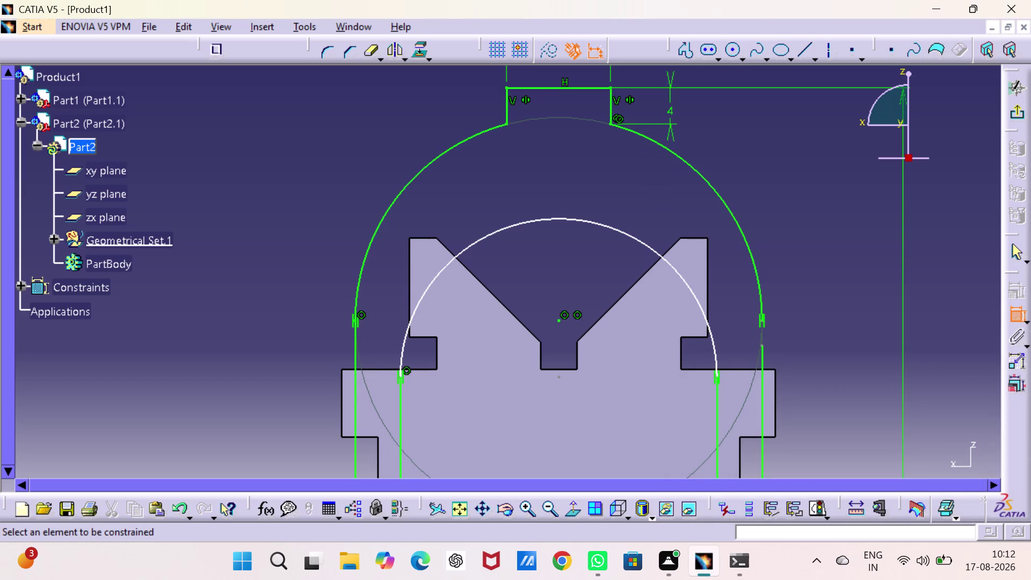
Try a constraint between two notch and arc elements, then undo it.
click(832, 160)
key(Escape)
key(Escape)
key(Escape)
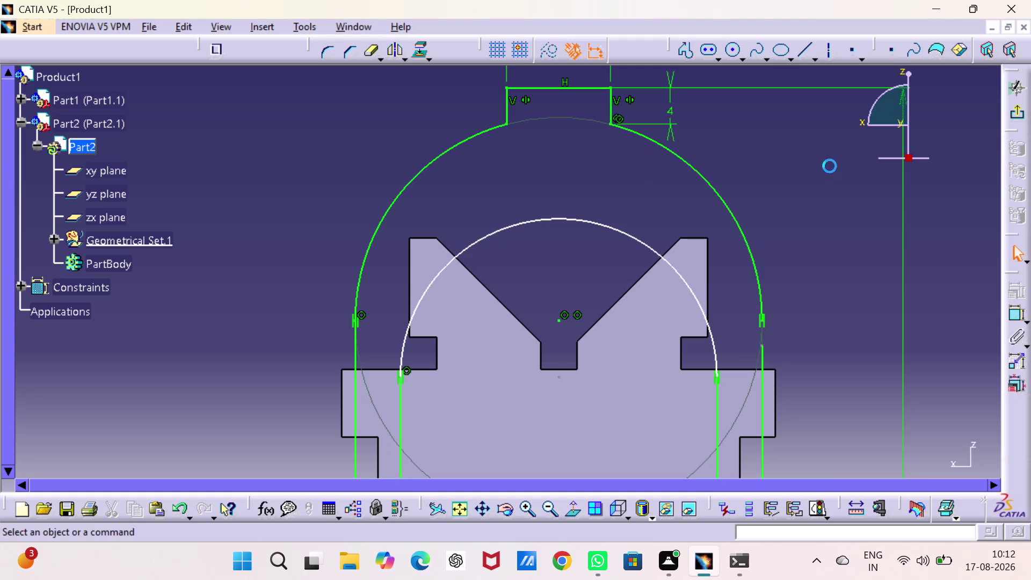
key(Escape)
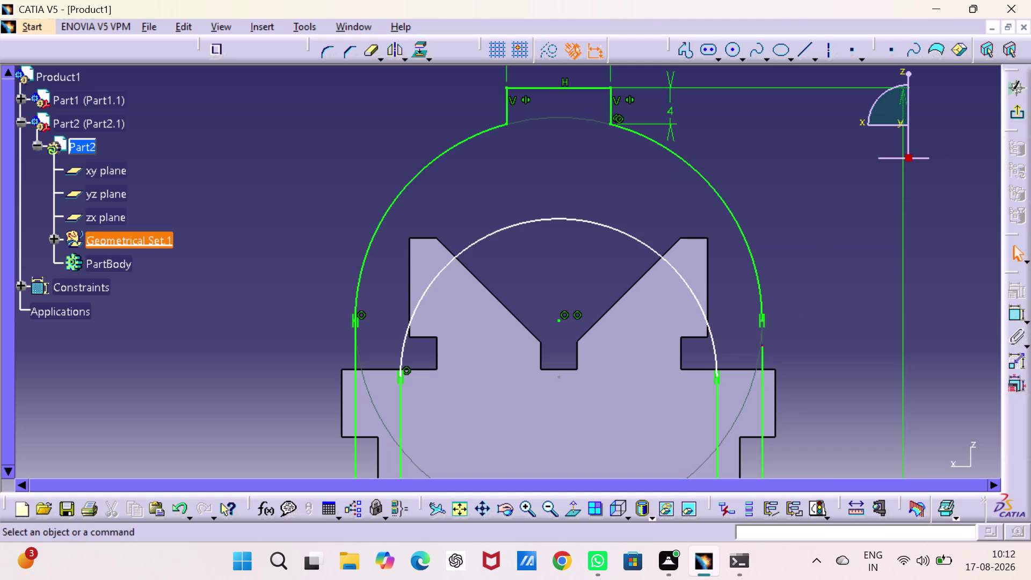
click(760, 345)
click(763, 319)
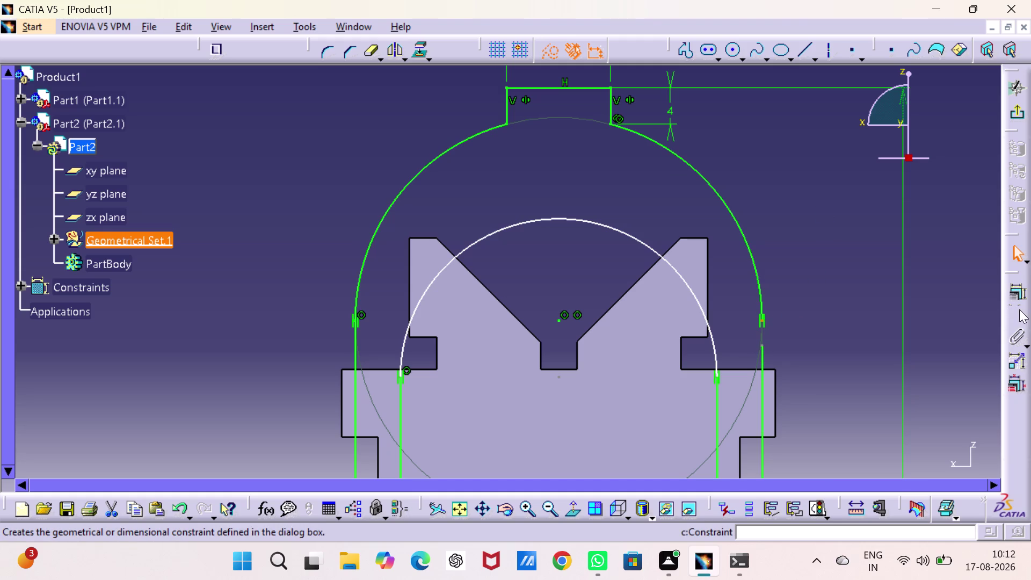
click(1016, 286)
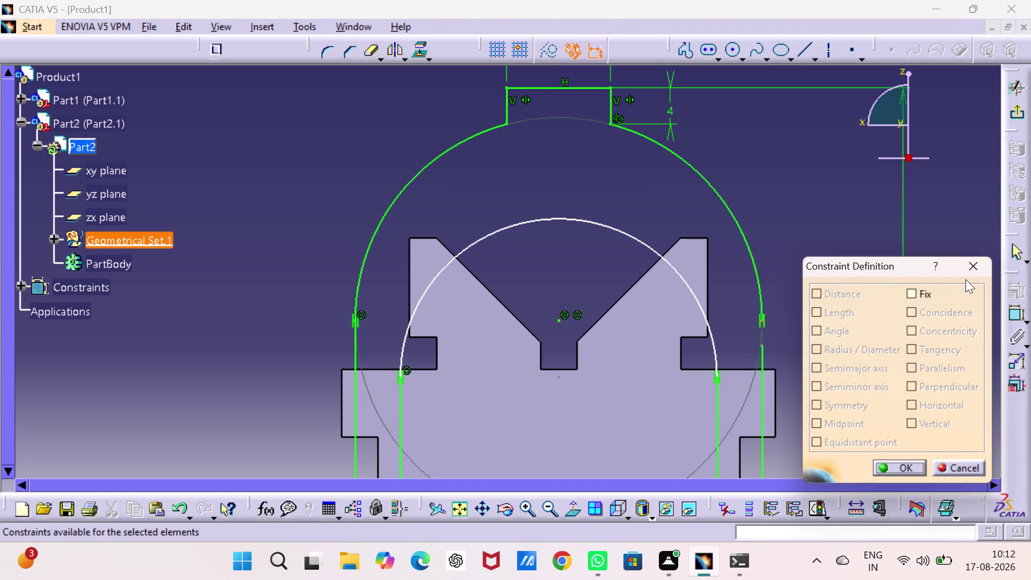
click(971, 266)
click(922, 260)
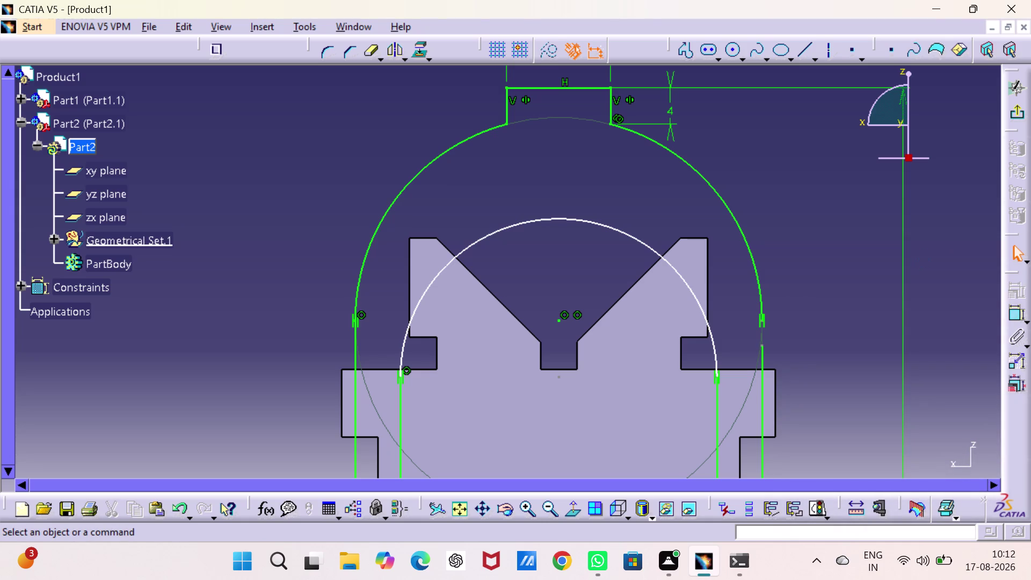
key(ctrl+z)
key(ctrl+z)
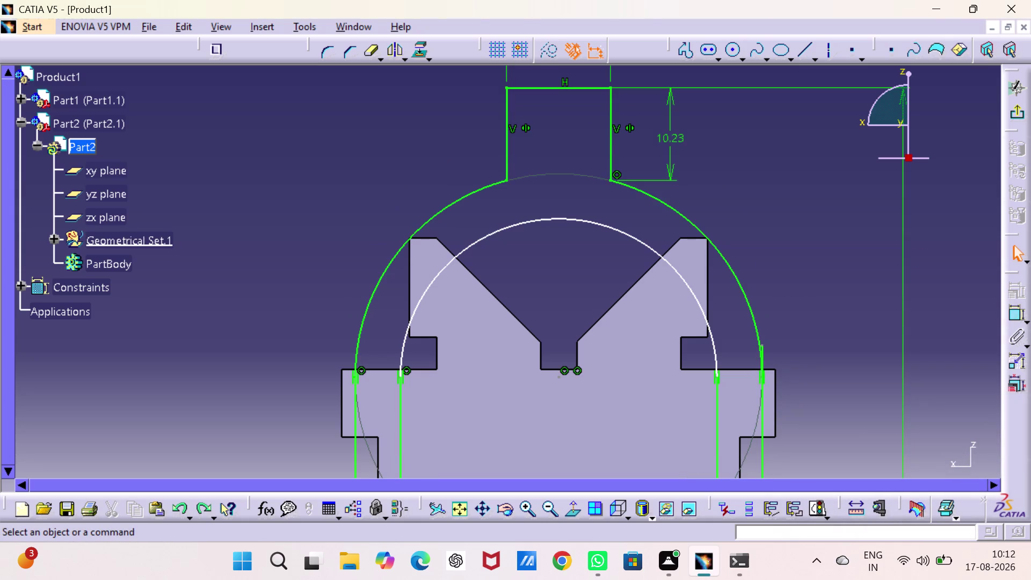
Change the top notch offset dimension to 2 mm.
double_click(681, 140)
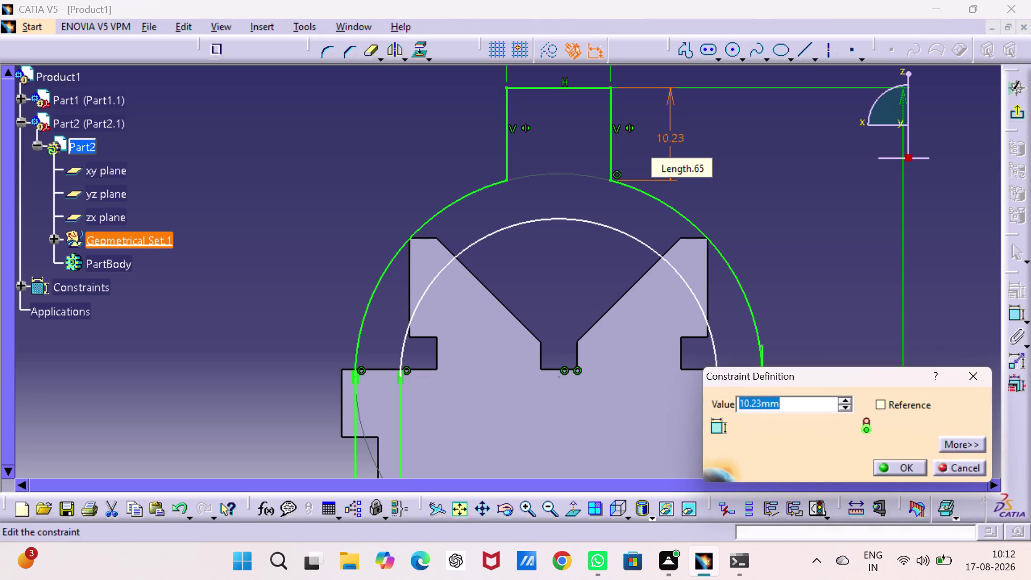
key(2)
key(Return)
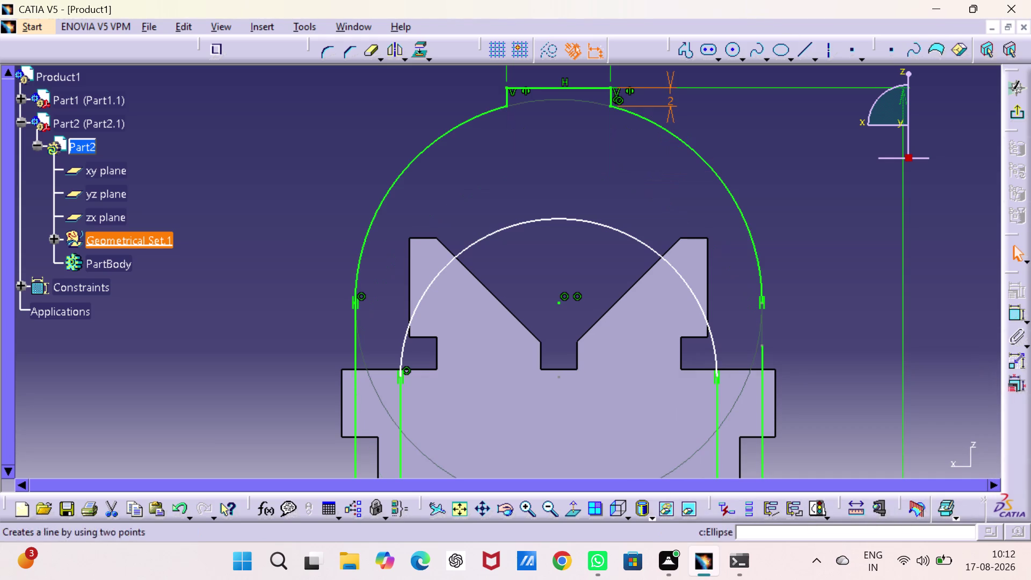
click(837, 225)
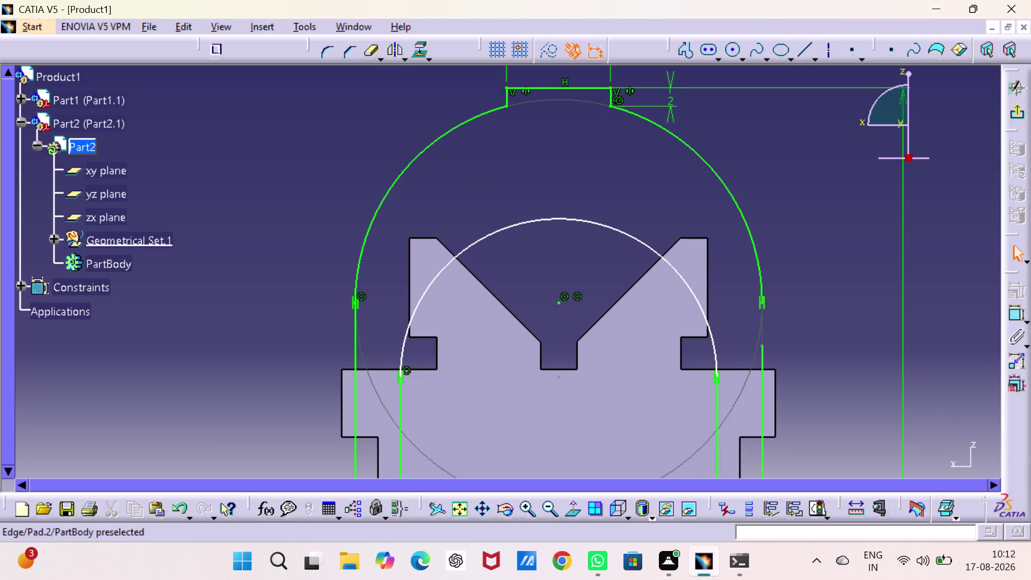
Delete the extra Coincidence.54 constraint at the sketch centre.
right_click(577, 295)
click(632, 254)
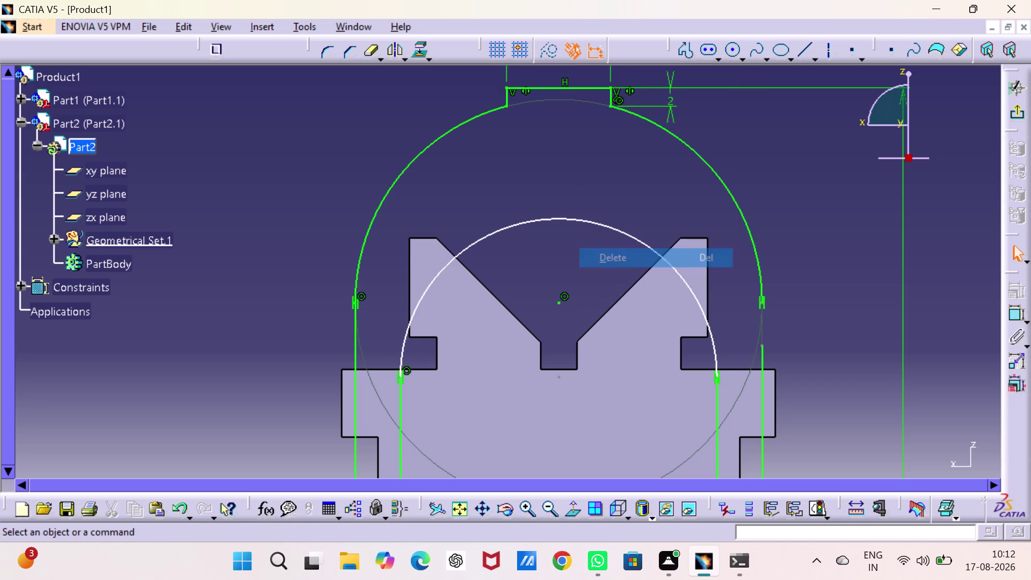
right_click(565, 296)
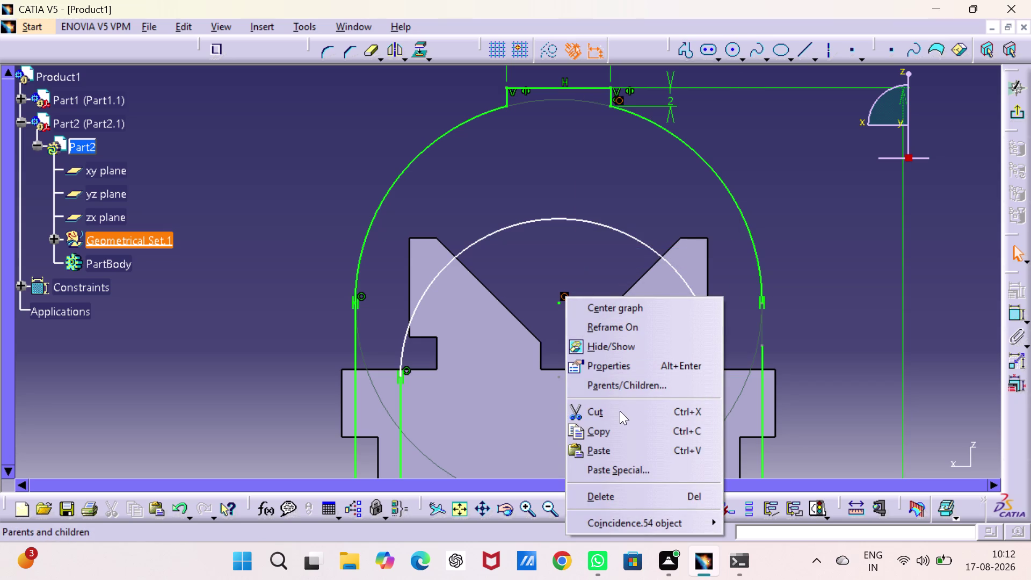
click(637, 491)
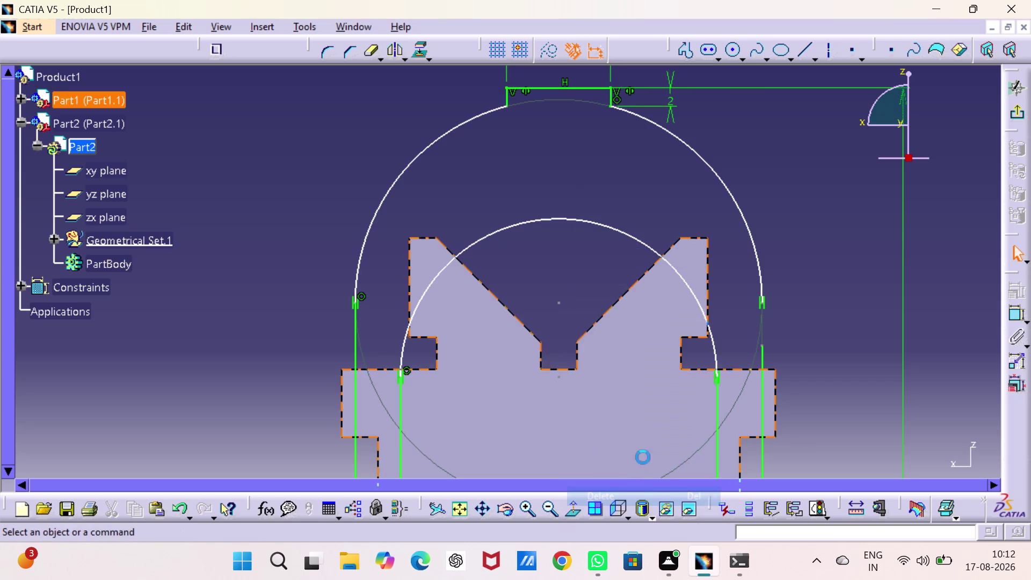
click(823, 250)
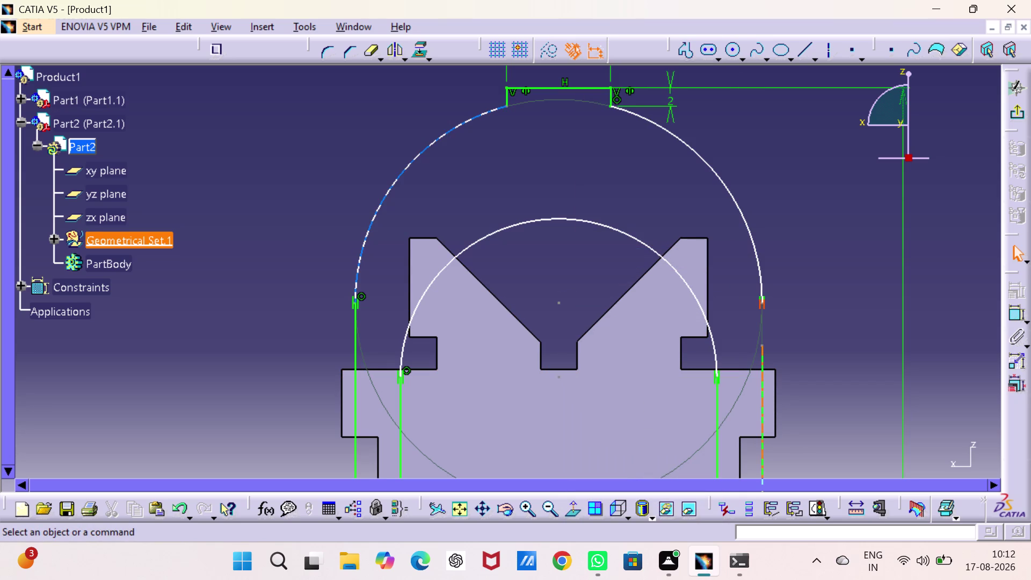
Make the outer arc coincident with the second selected element.
click(761, 301)
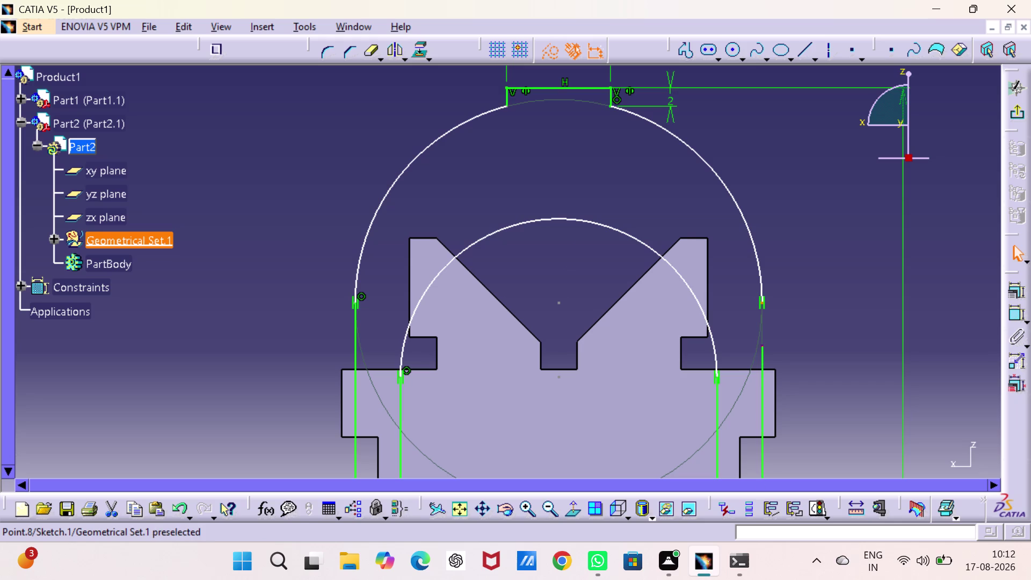
click(760, 344)
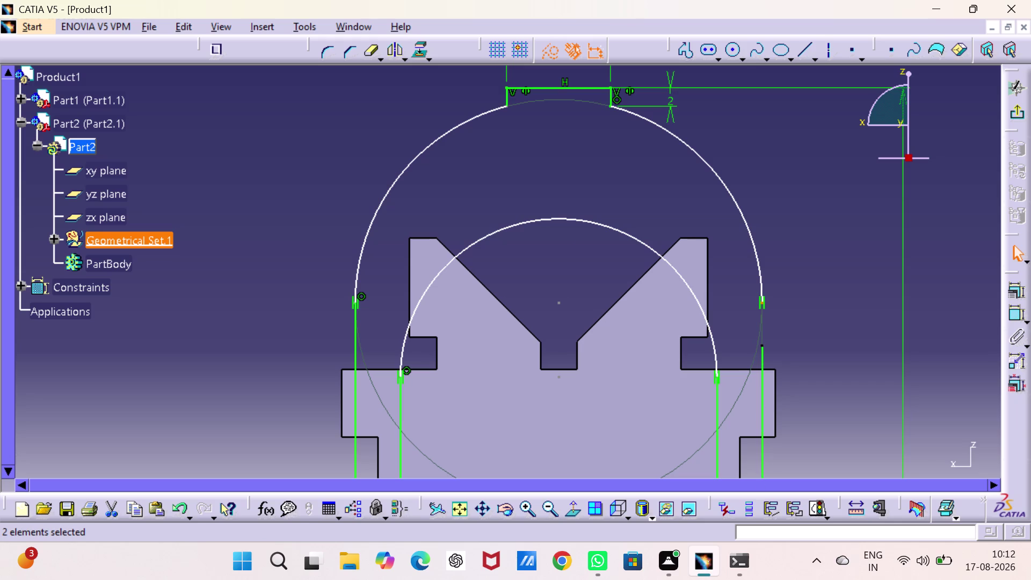
click(1014, 287)
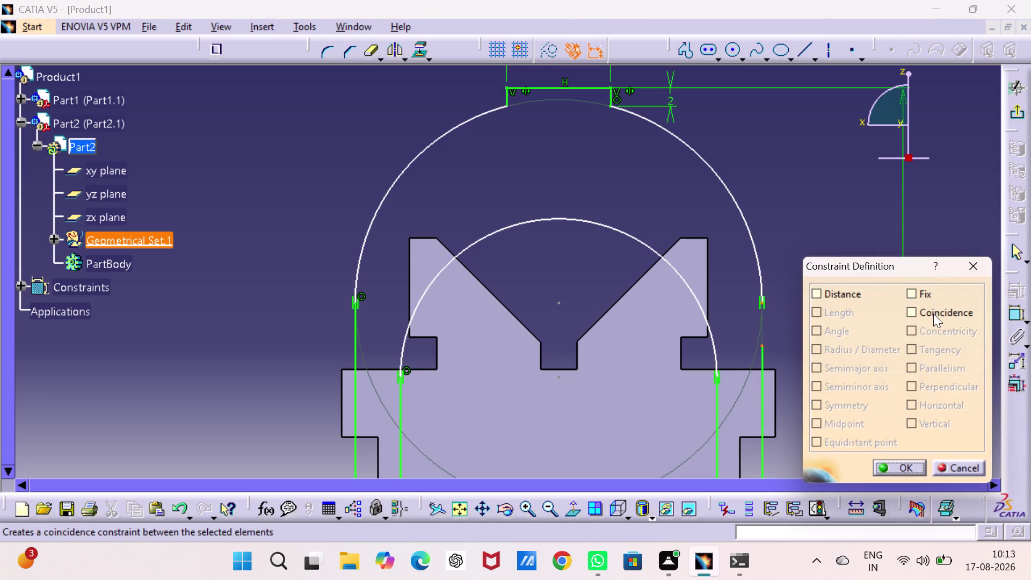
click(934, 311)
click(912, 466)
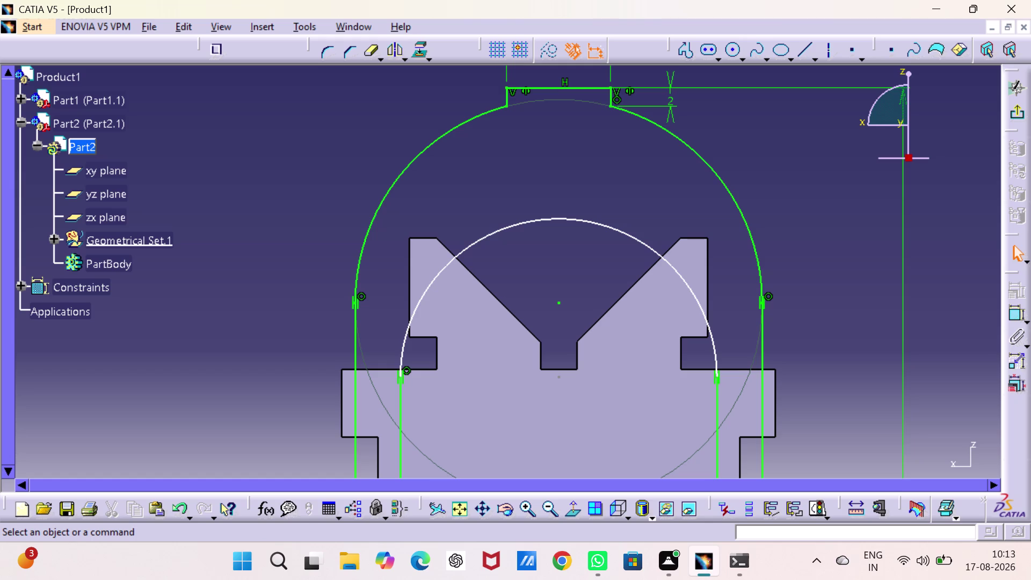
Set the notch offset dimension back to 4 mm.
double_click(673, 101)
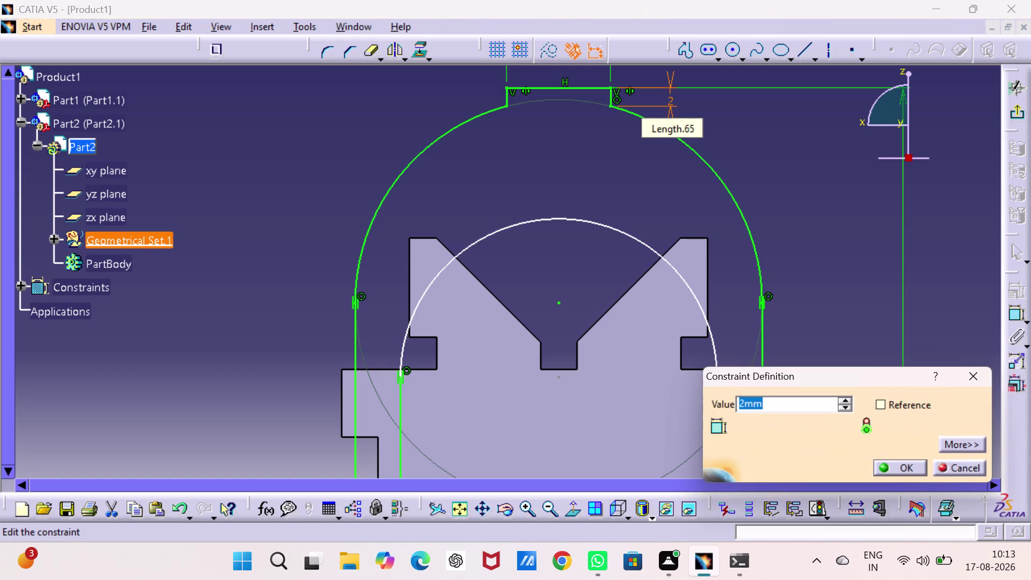
key(4)
key(Return)
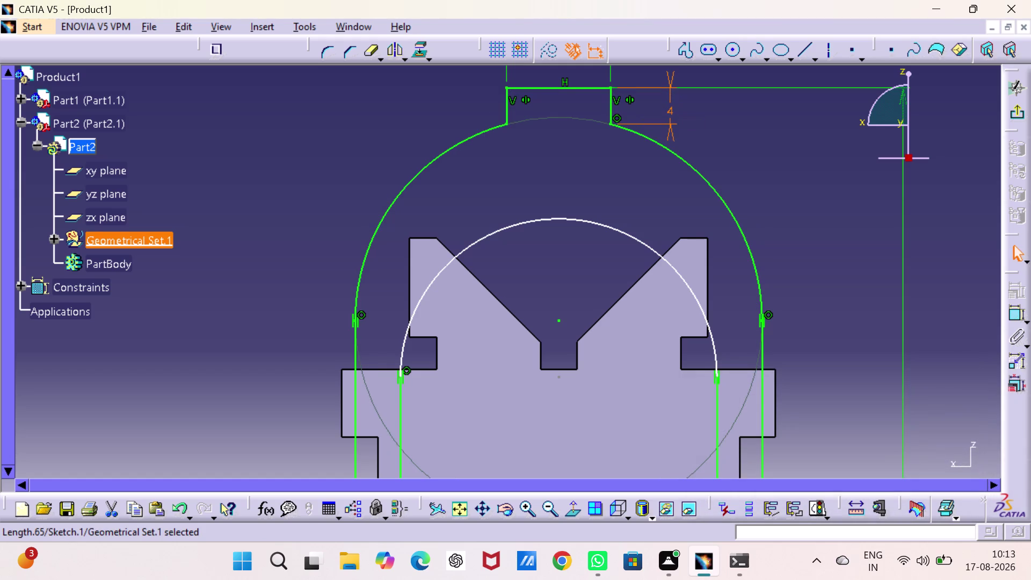
click(761, 181)
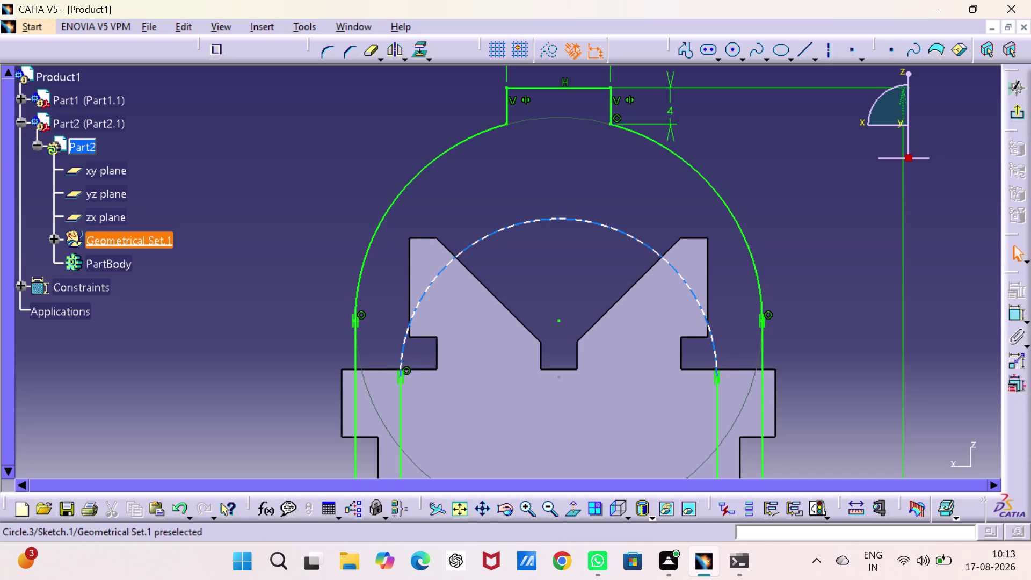
Dimension the inner circle to the upper line, keeping the 11.23 mm value.
click(1014, 311)
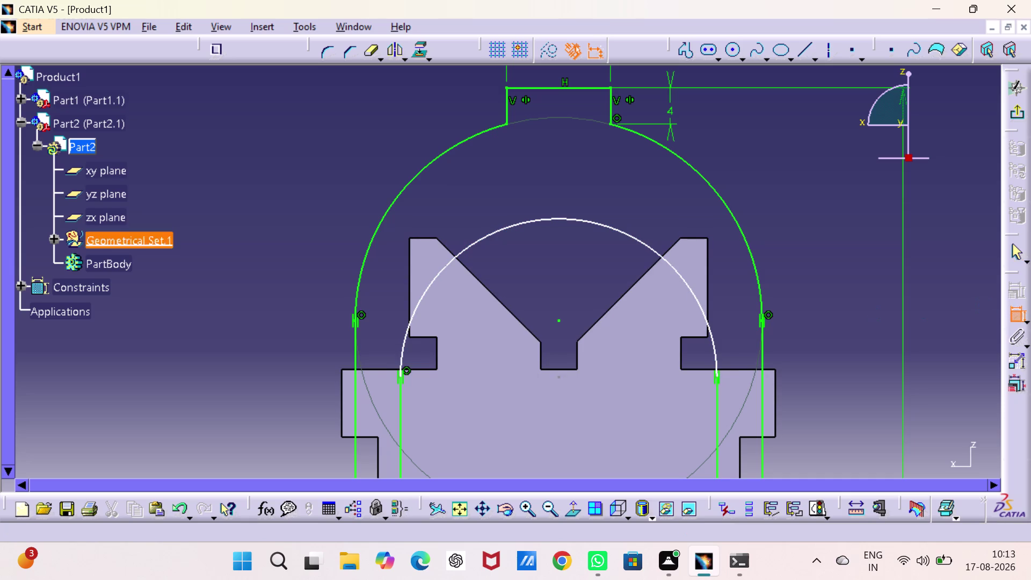
click(664, 257)
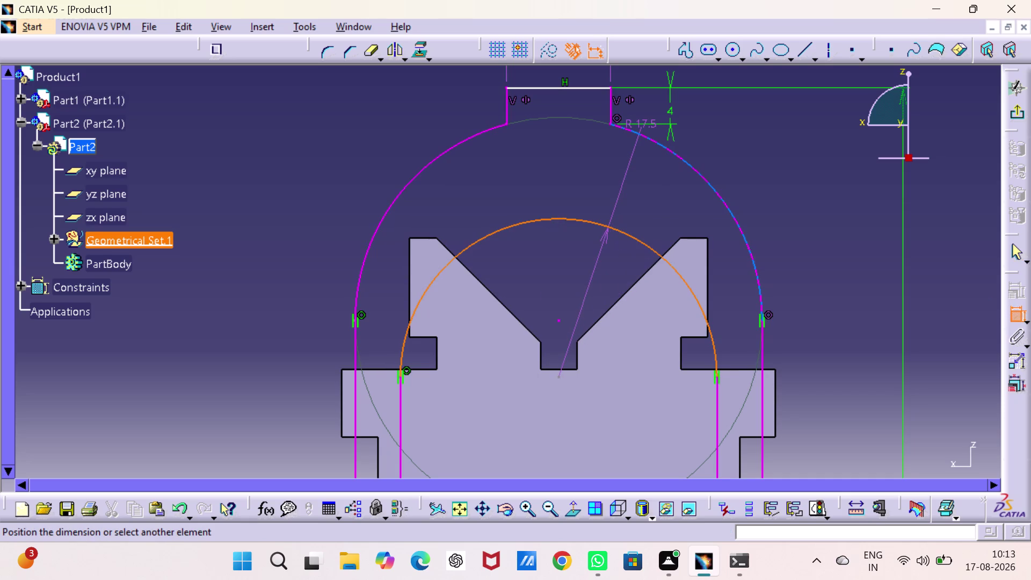
click(638, 135)
click(738, 158)
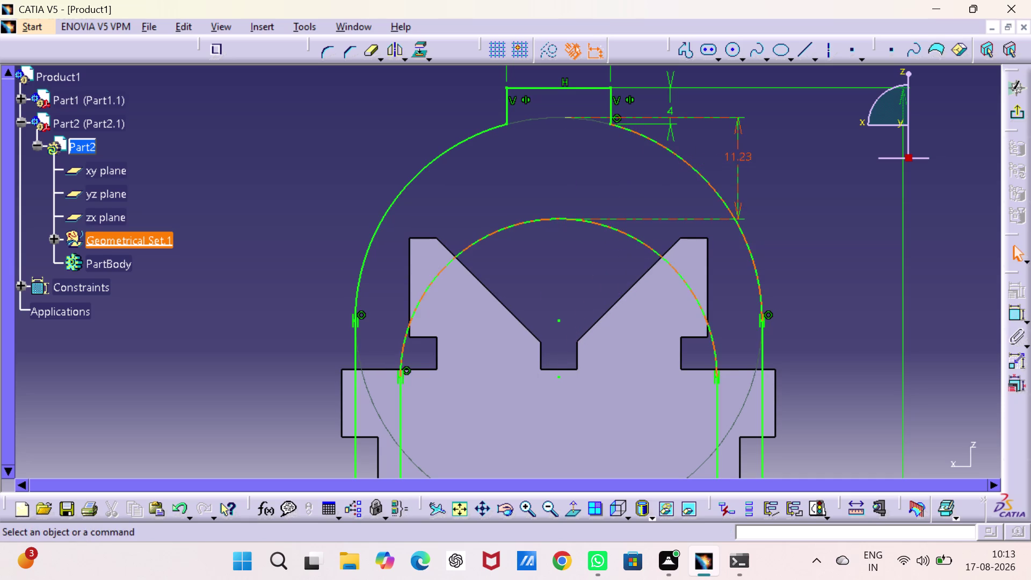
double_click(741, 154)
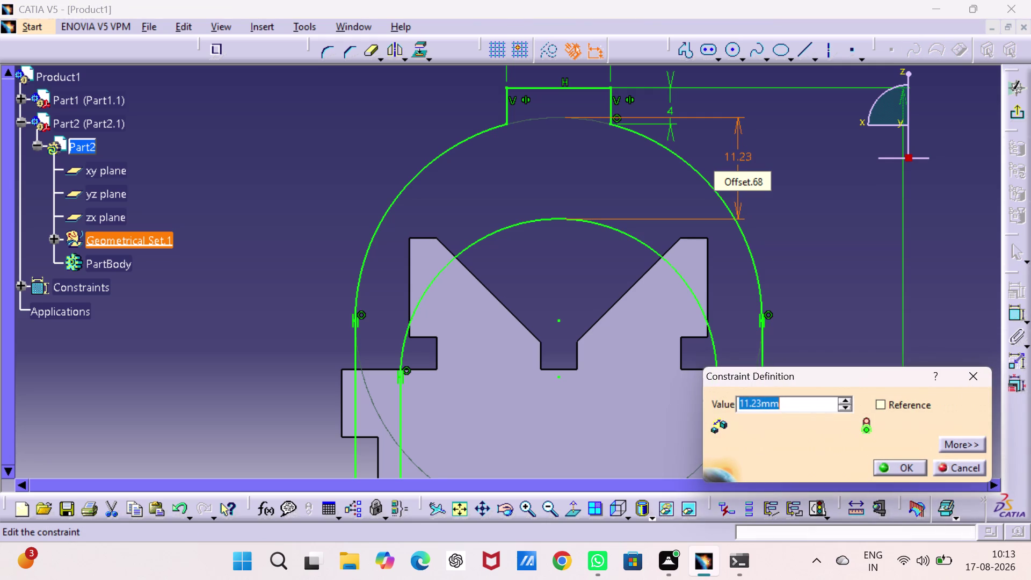
key(Escape)
key(Escape)
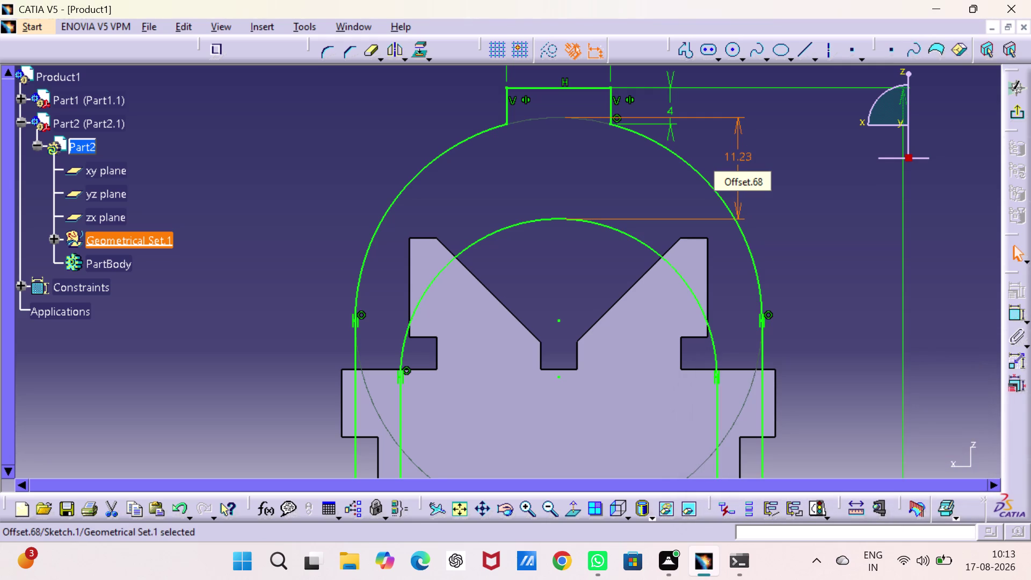
Exit the command, then select and delete the item at the dimension's position.
key(Escape)
click(741, 157)
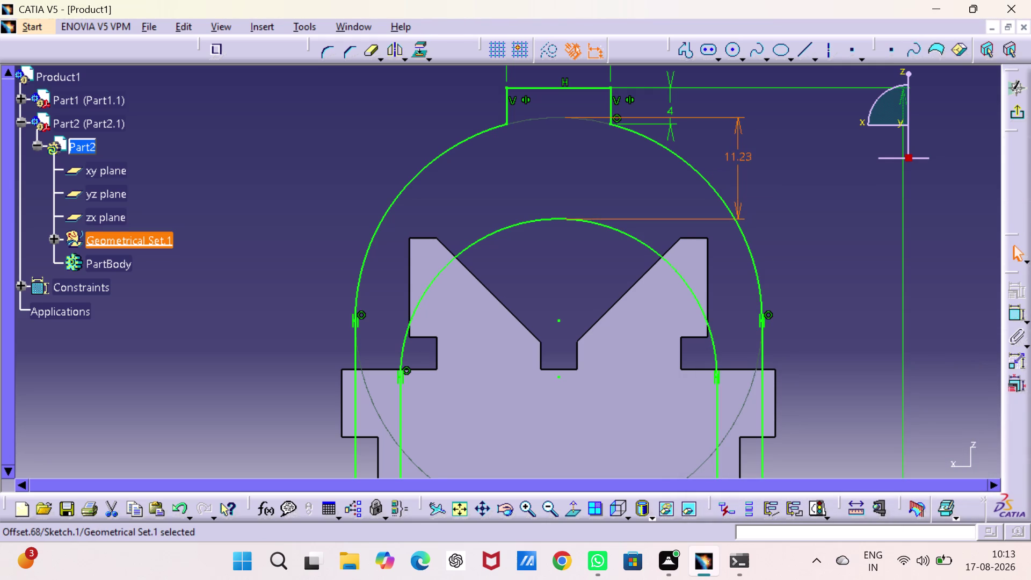
key(Delete)
drag(901, 345, 903, 270)
Change the 70.618 vertical dimension to 54 mm.
click(898, 188)
middle_drag(865, 344, 841, 201)
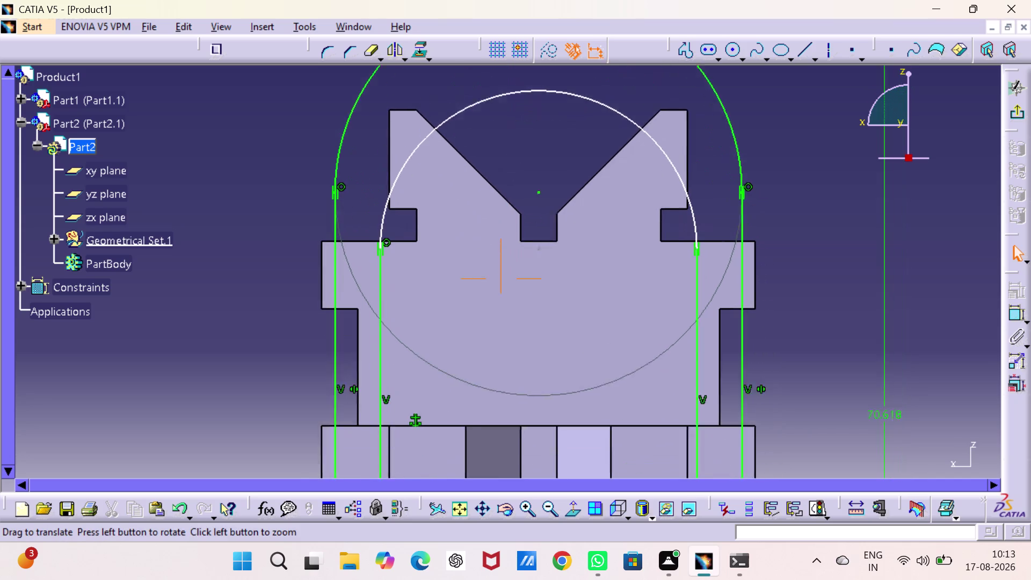
middle_drag(841, 201, 831, 159)
double_click(883, 351)
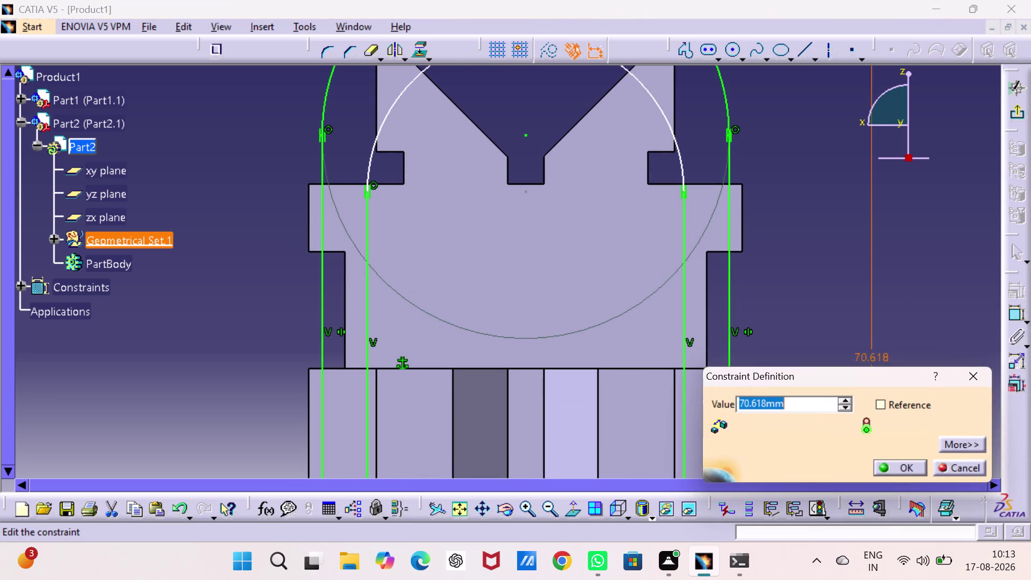
key(5)
key(4)
key(Return)
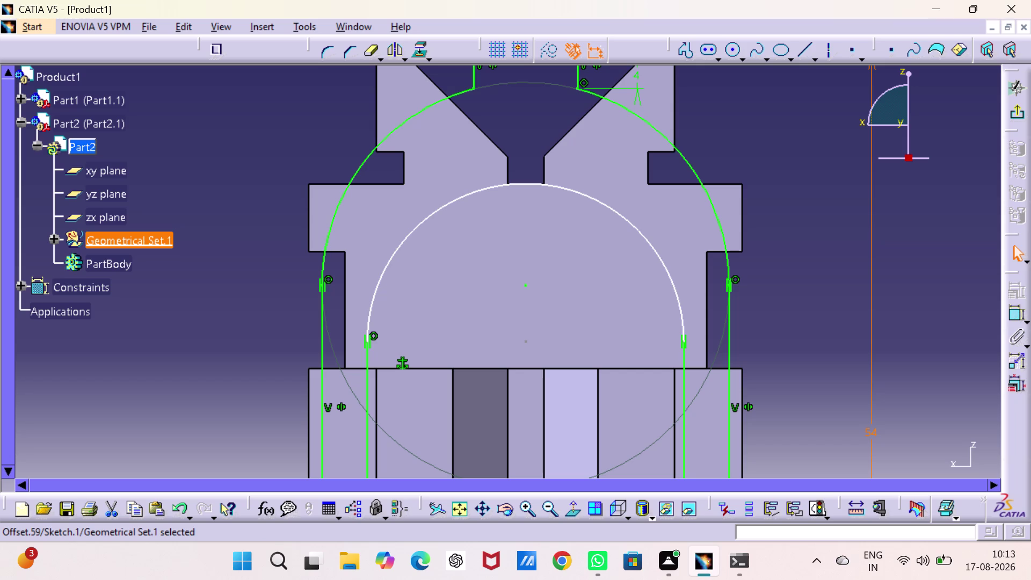
Add a 5 mm offset between the inner arch and the reference line above.
middle_drag(844, 354, 852, 318)
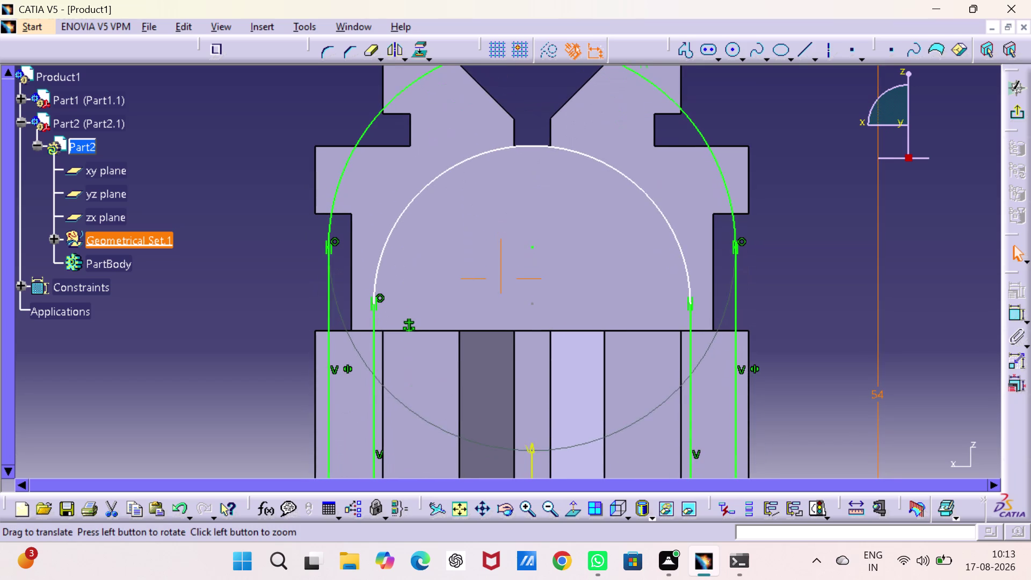
middle_drag(852, 317, 850, 320)
click(1019, 308)
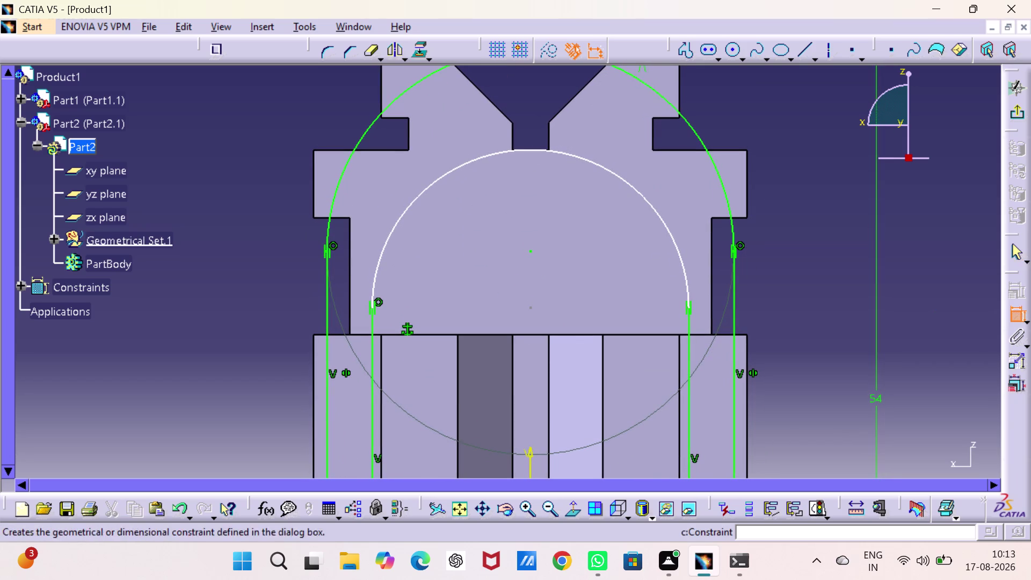
click(622, 180)
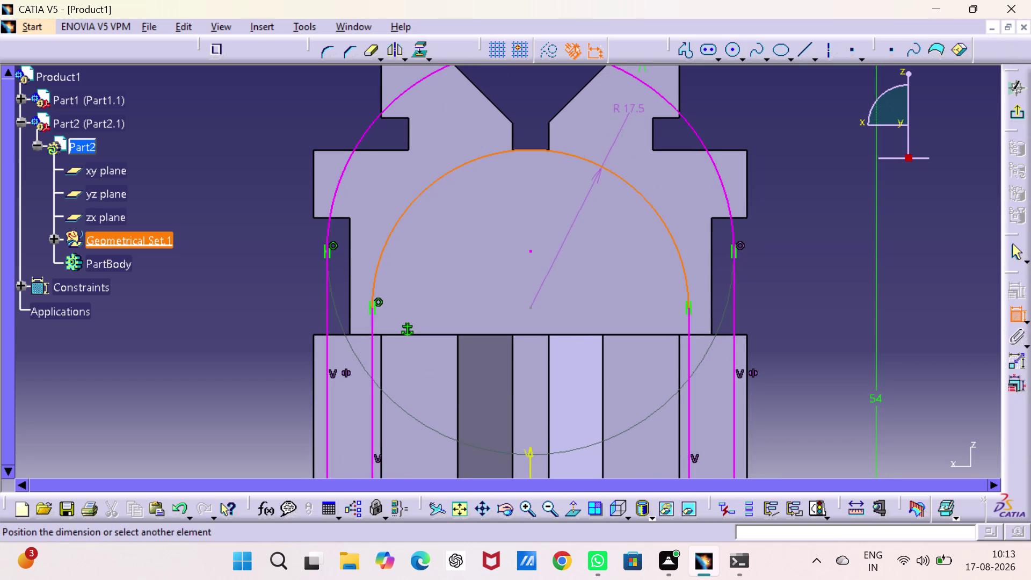
click(640, 83)
click(733, 115)
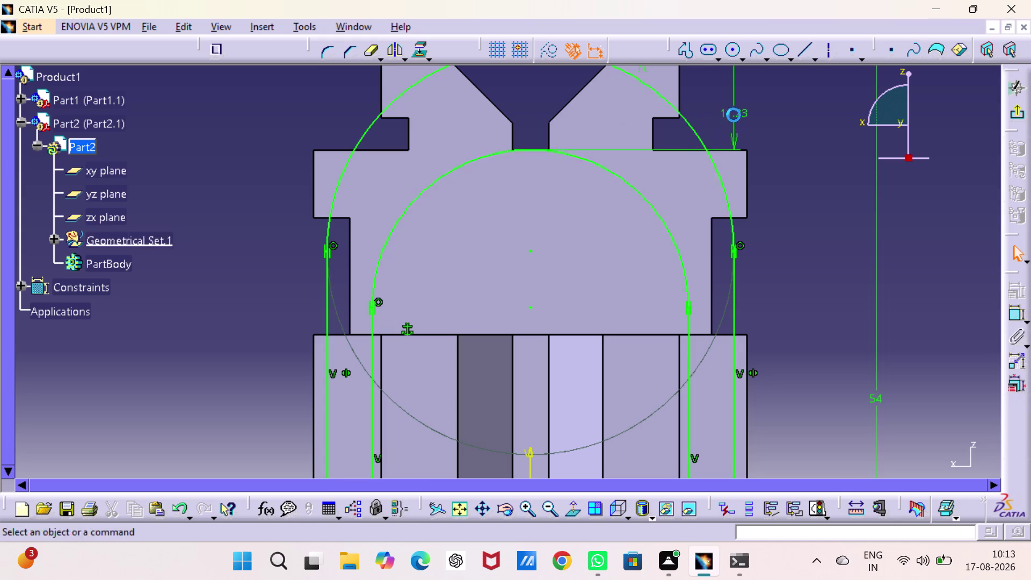
double_click(735, 110)
key(5)
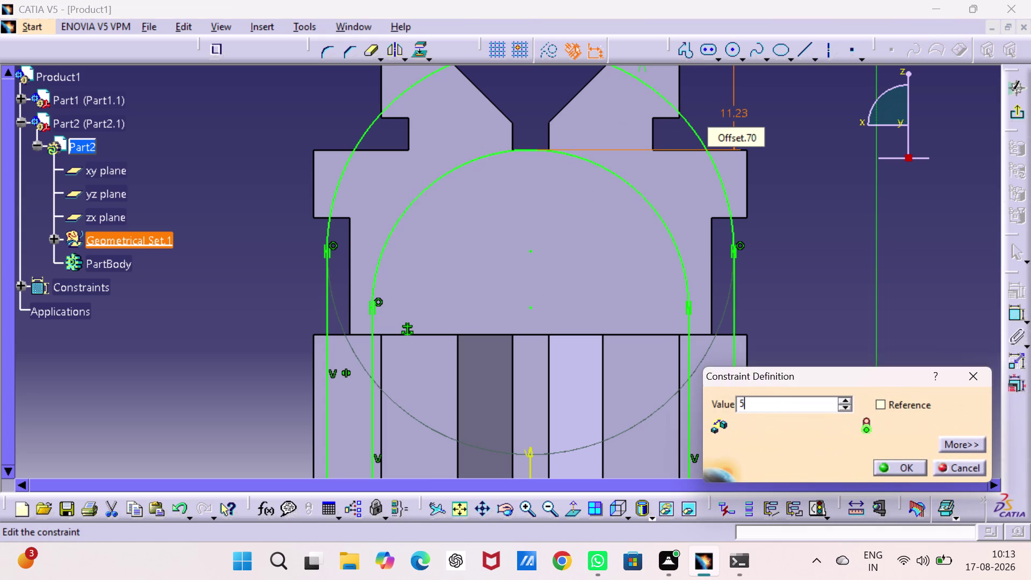
key(Return)
click(841, 282)
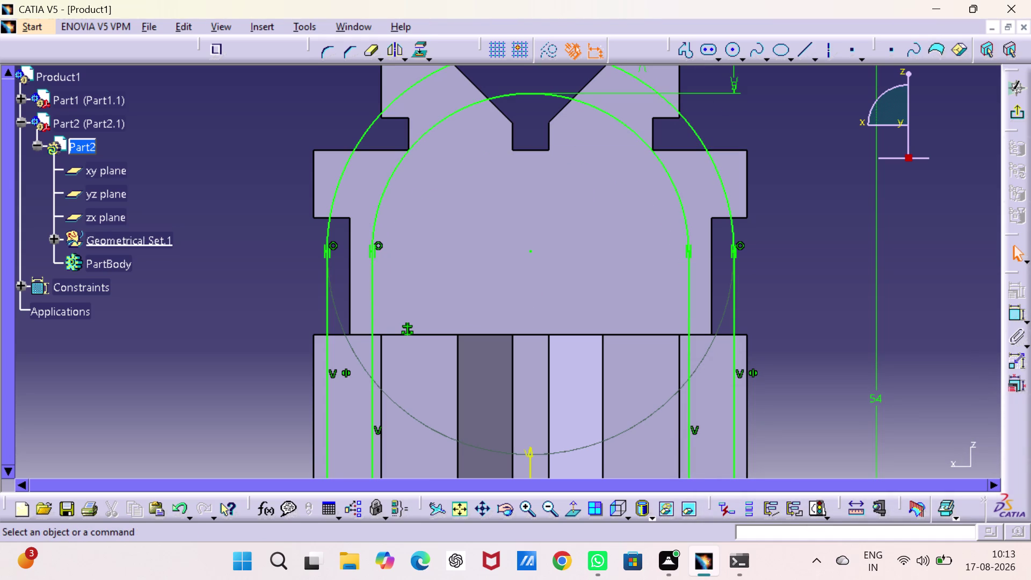
middle_drag(832, 274, 861, 250)
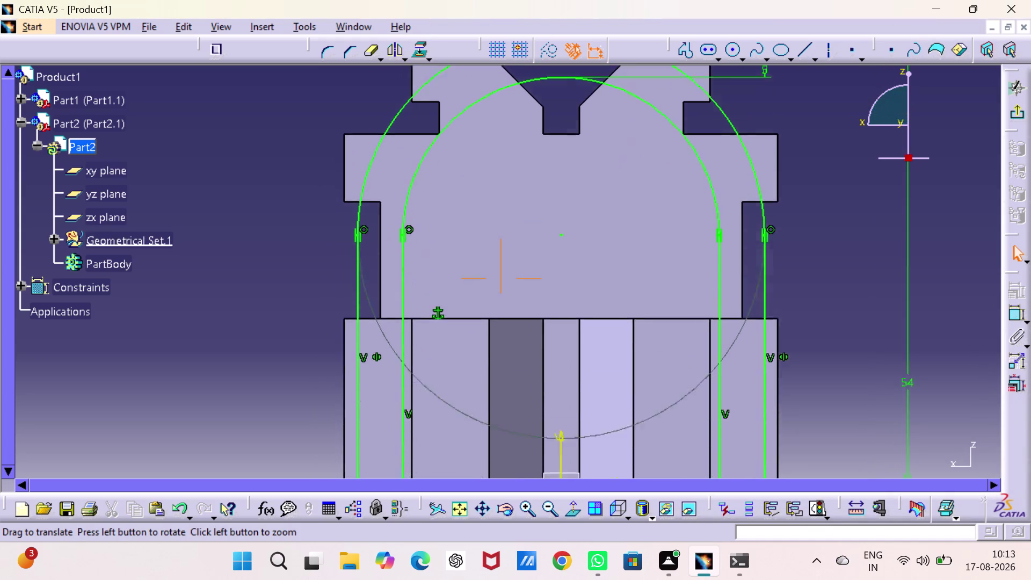
Pan over the arched top dimensions, then centre the bottom legs in view.
middle_drag(862, 250, 835, 83)
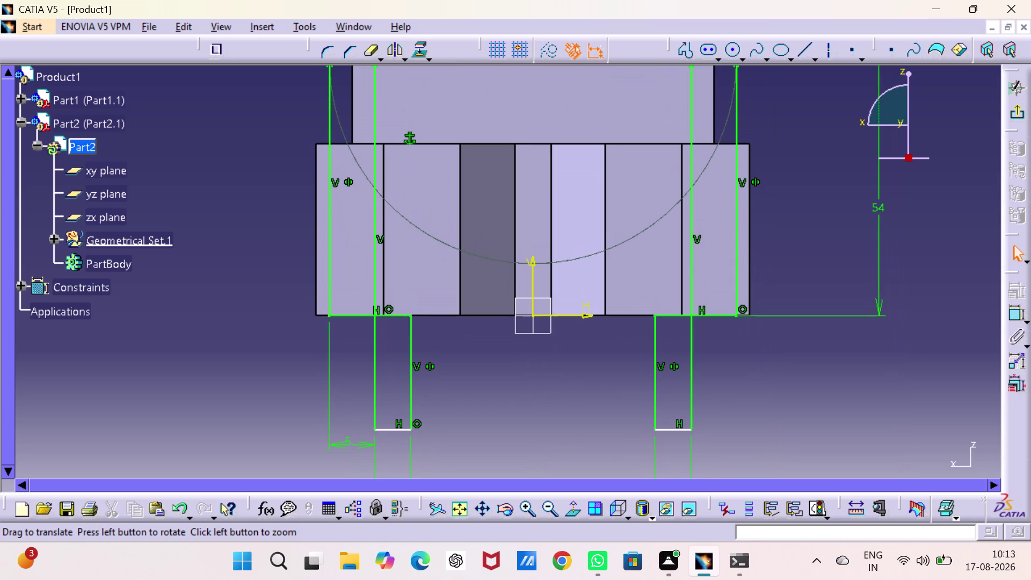
middle_drag(836, 82, 831, 80)
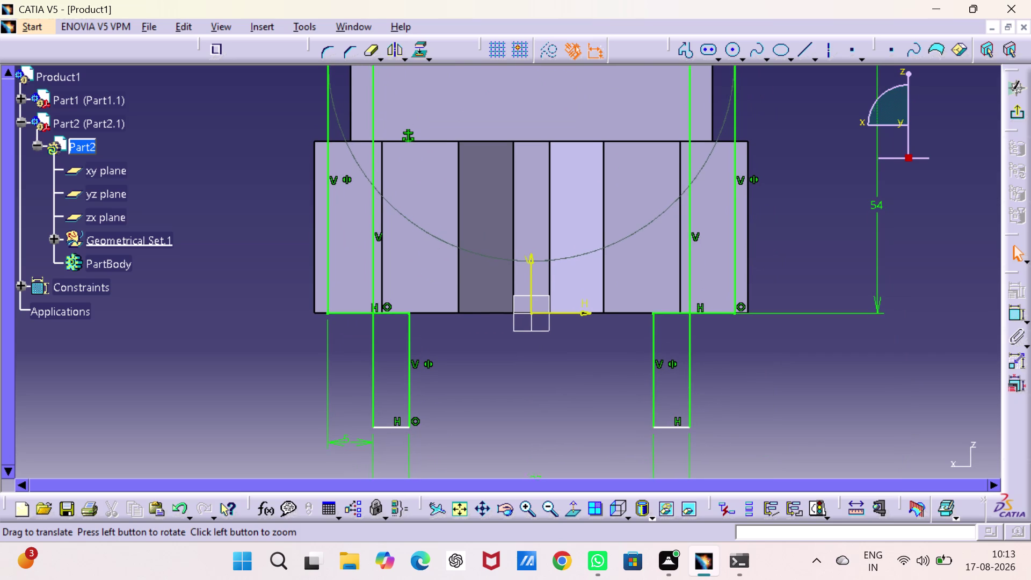
middle_drag(831, 80, 829, 79)
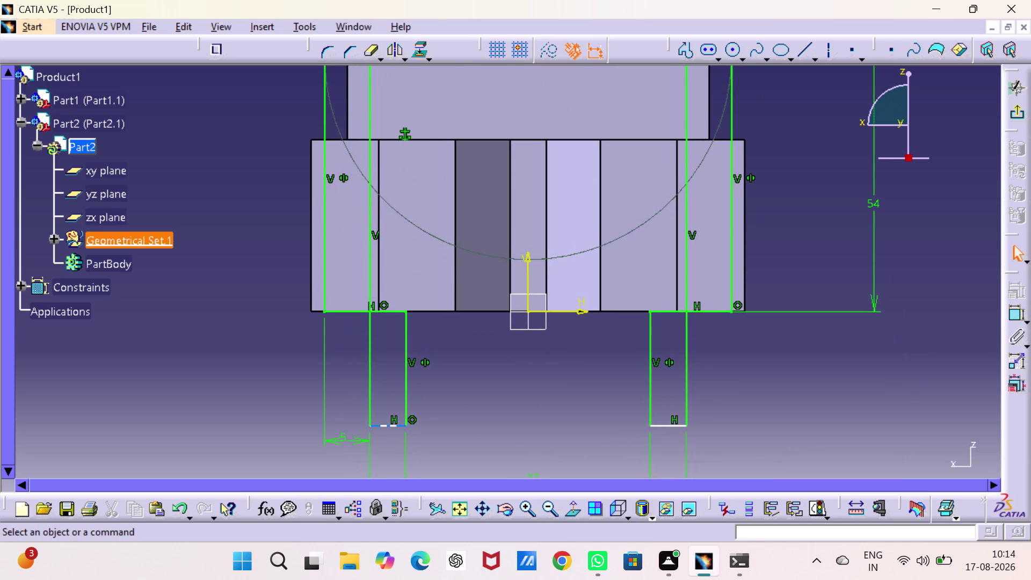
key(Escape)
key(Escape)
key(Escape)
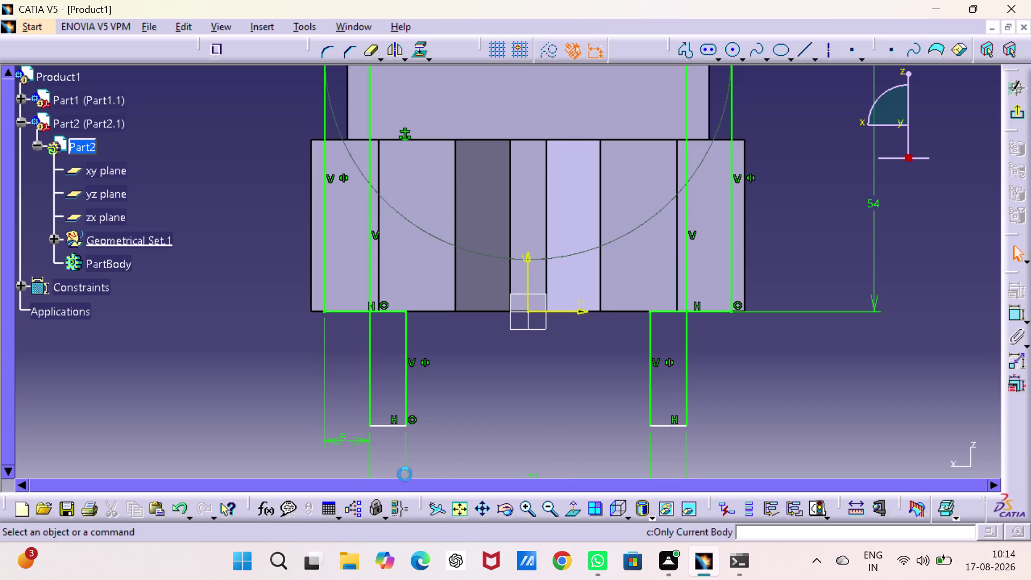
middle_drag(452, 351, 454, 484)
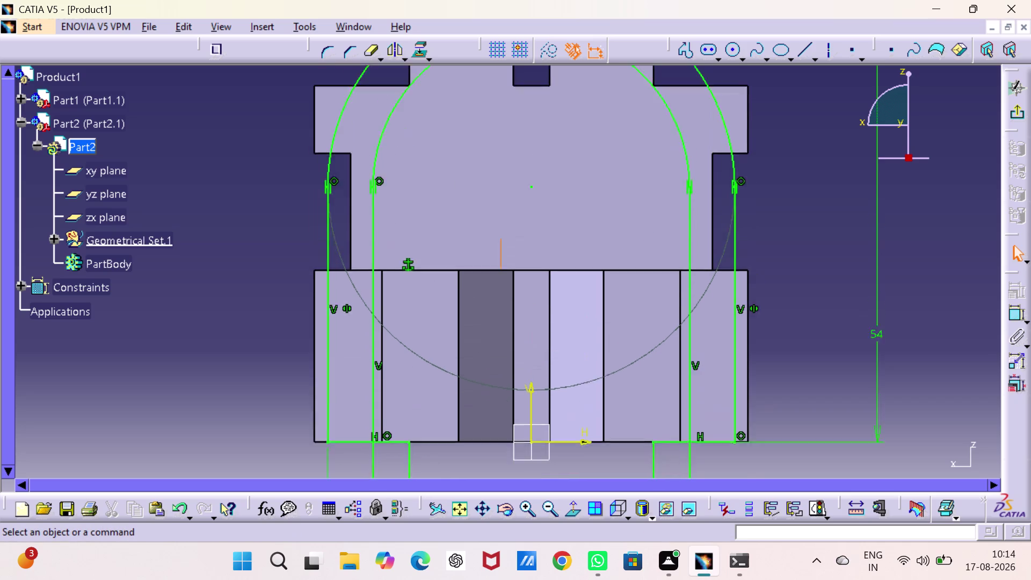
middle_drag(455, 485, 467, 574)
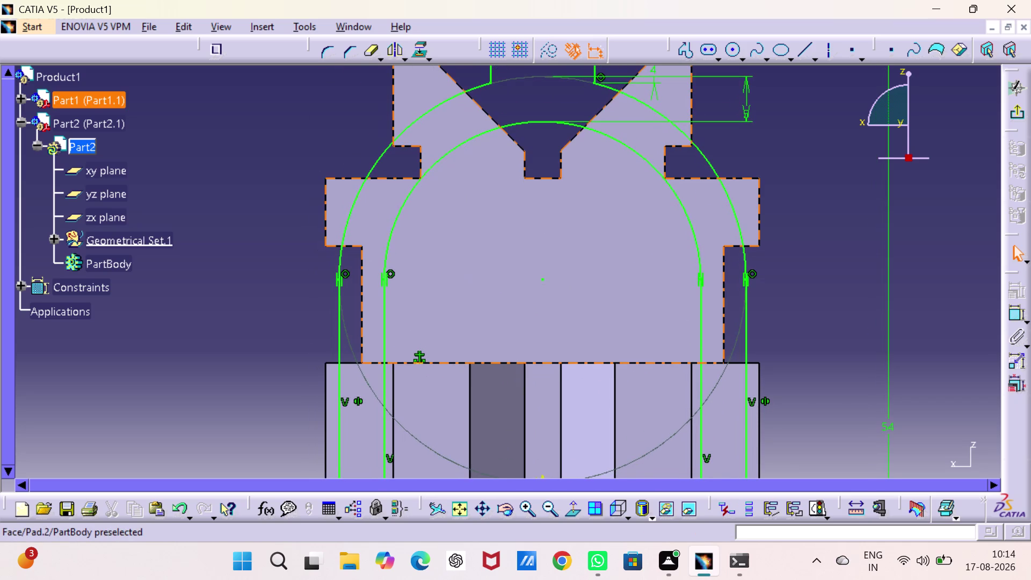
middle_drag(516, 332, 516, 361)
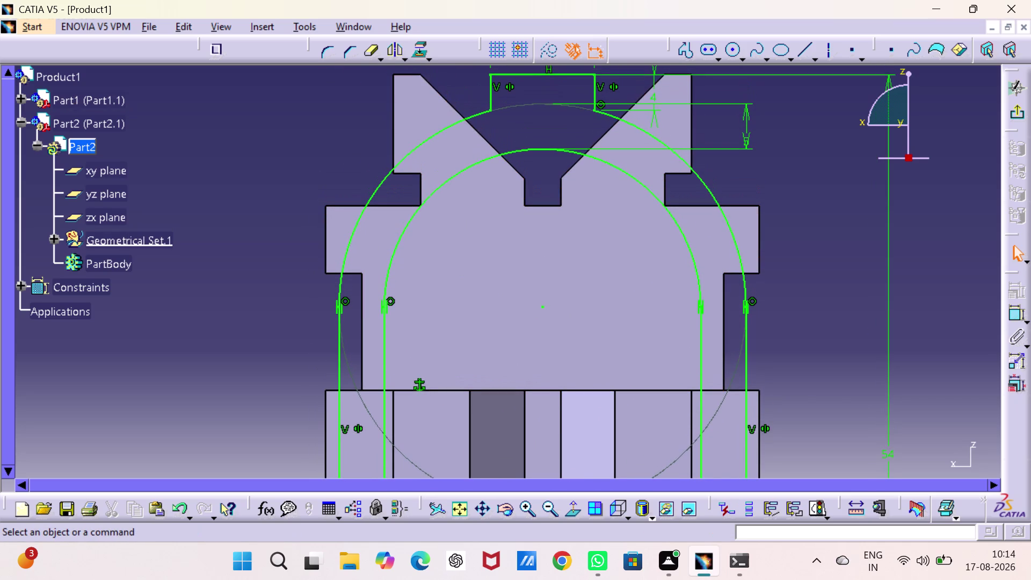
middle_drag(652, 286, 648, 85)
middle_drag(632, 244, 632, 147)
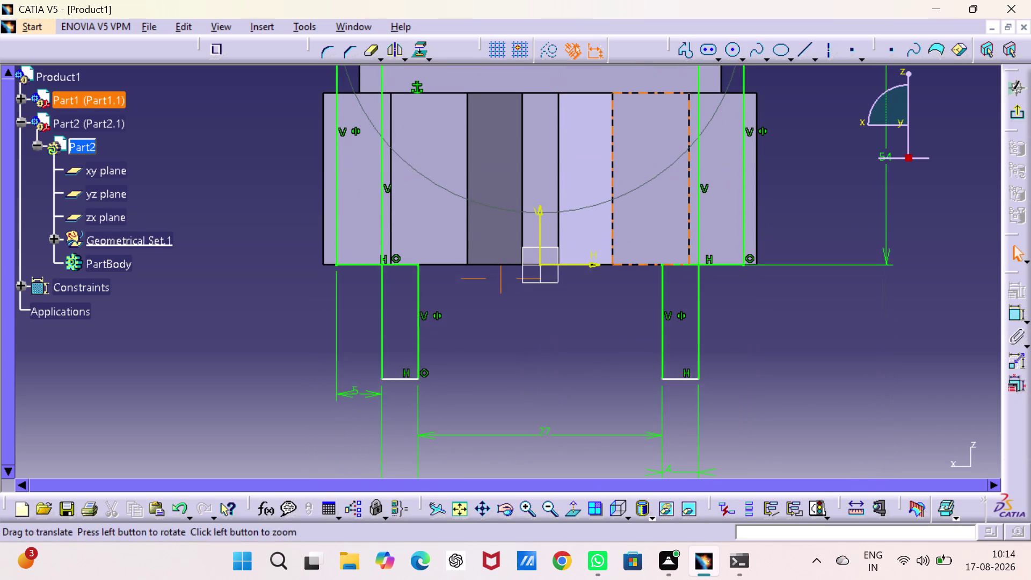
middle_drag(632, 148, 632, 156)
Drag the bottom leg lines upward to shorten the legs.
click(380, 360)
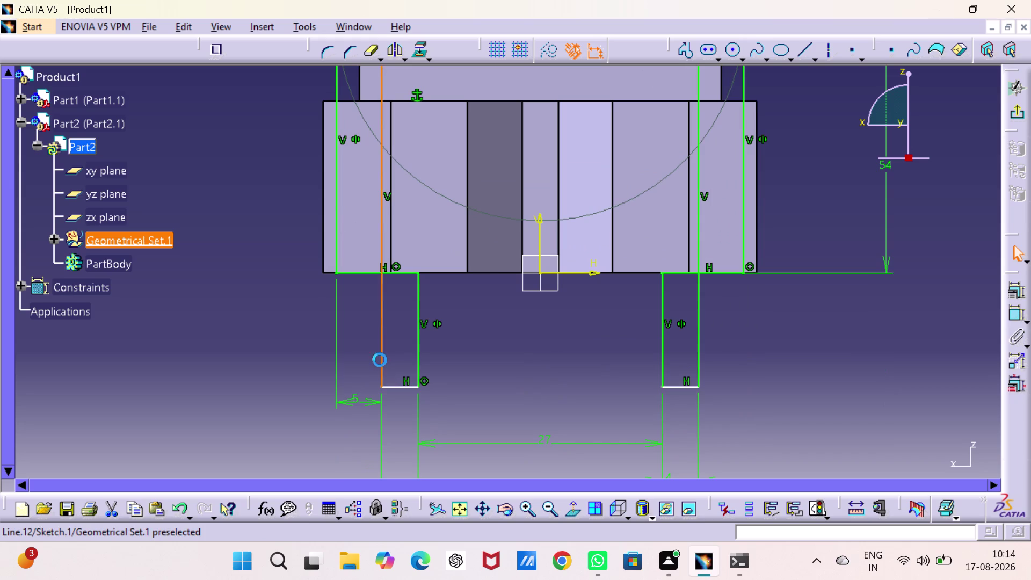
drag(380, 360, 411, 200)
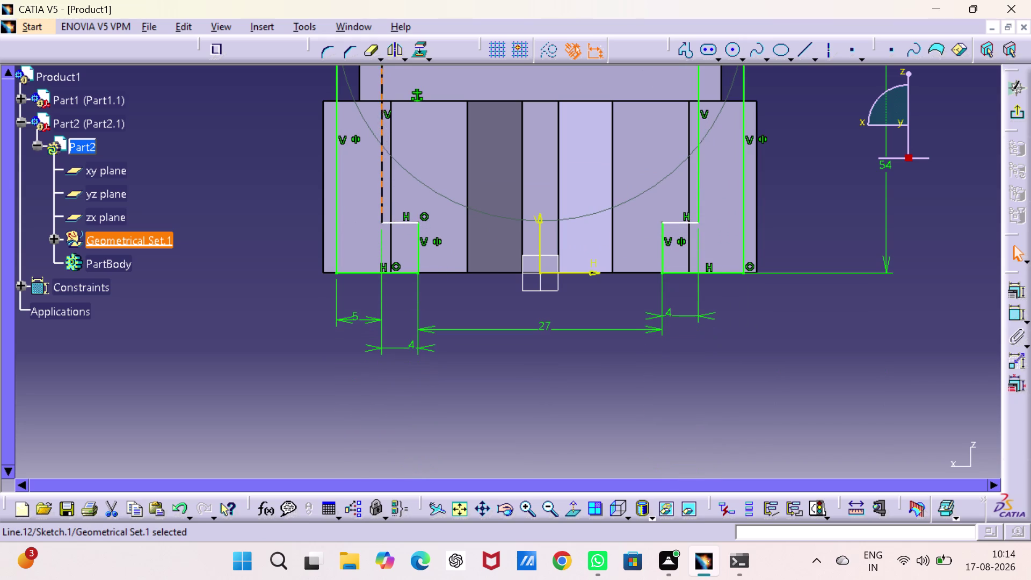
drag(411, 200, 414, 186)
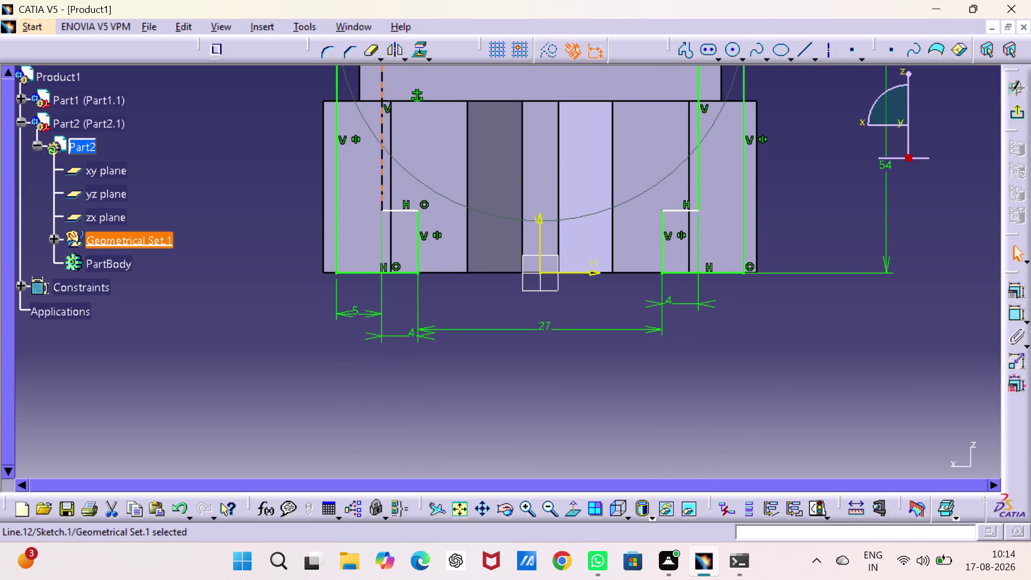
drag(414, 185, 414, 214)
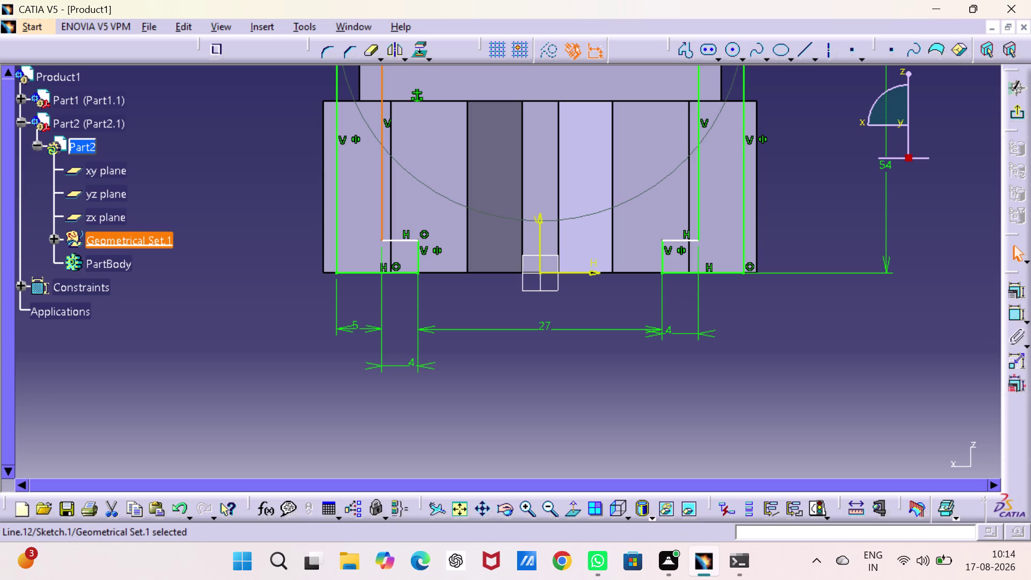
click(909, 334)
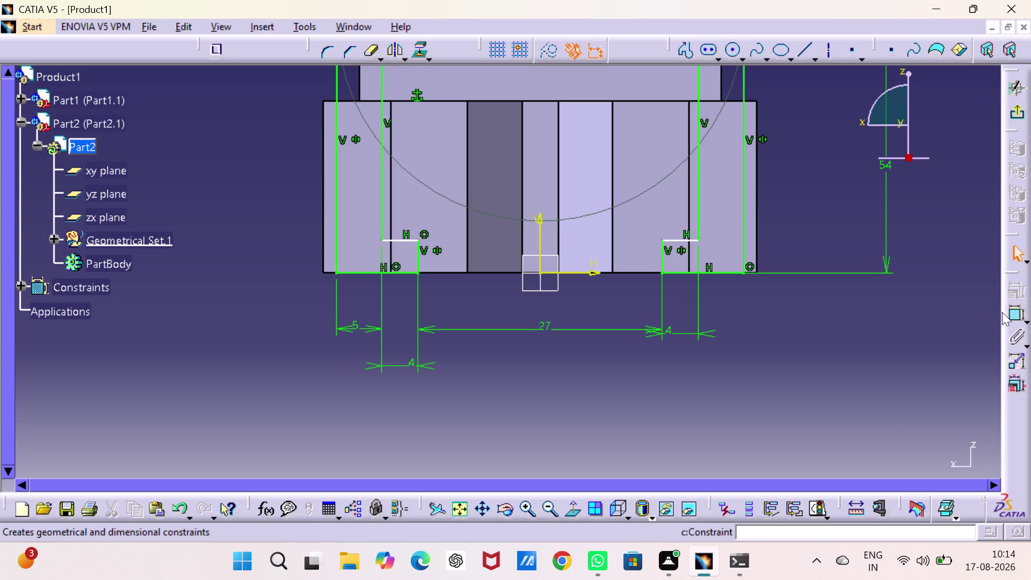
Dimension the leg edge to the base line at 3 mm.
click(1013, 309)
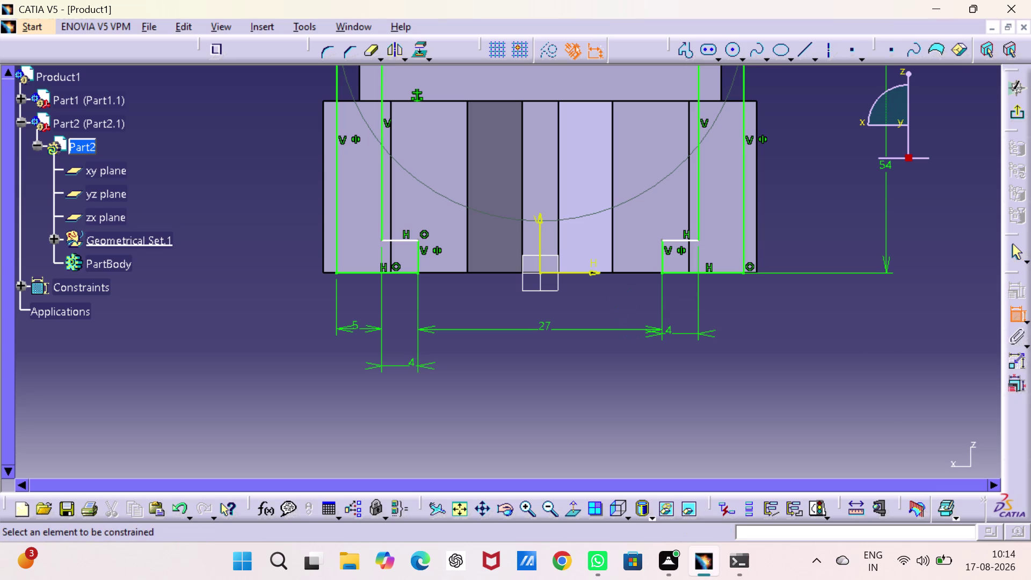
click(663, 259)
click(794, 252)
double_click(794, 252)
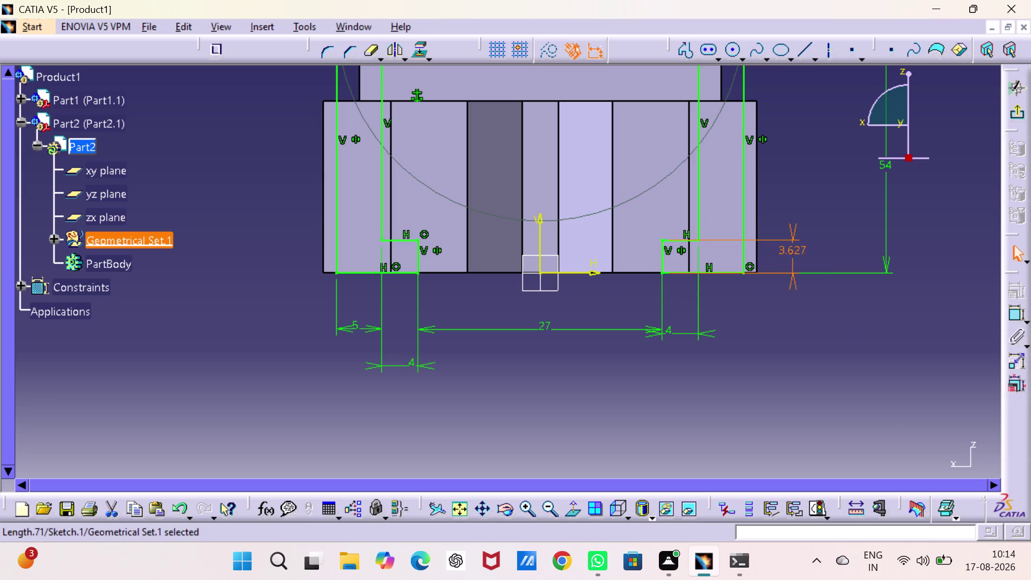
key(3)
key(Return)
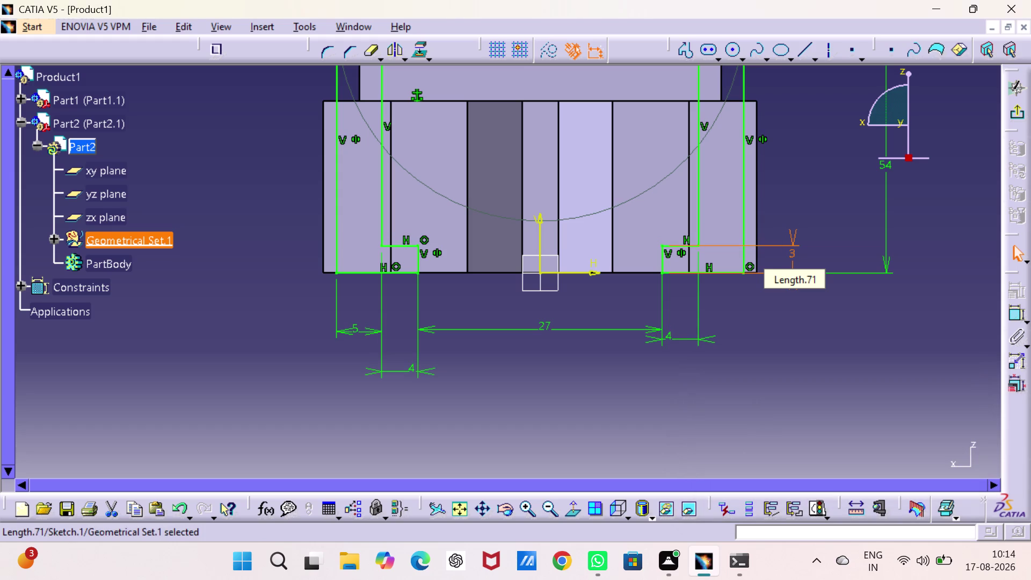
click(741, 338)
Bring the whole arched profile into view and exit the sketch.
middle_drag(740, 336, 737, 492)
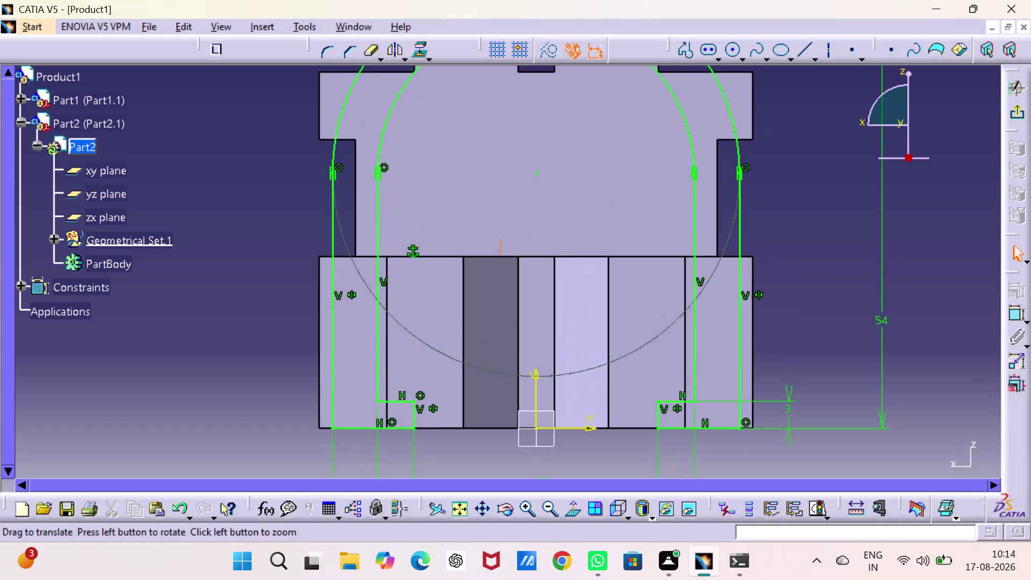
middle_drag(737, 491, 737, 491)
middle_drag(788, 211, 785, 318)
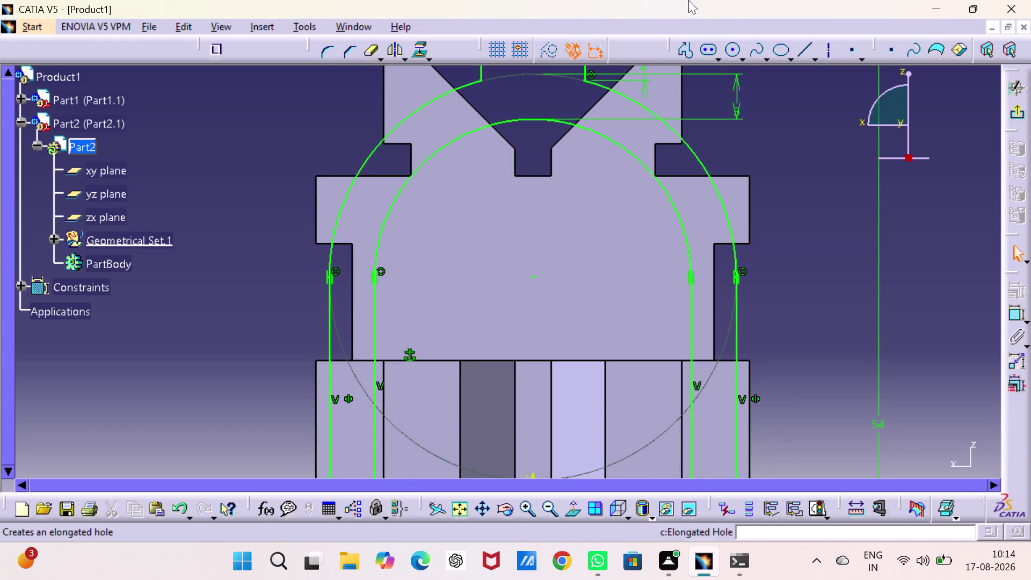
click(1015, 111)
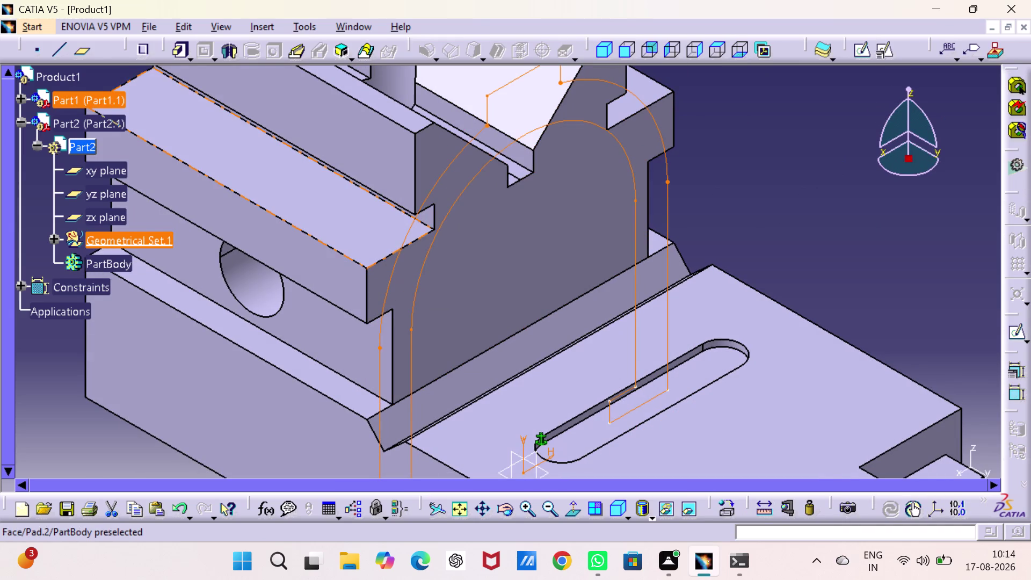
Start a 13 mm pad from the sketch profile, accepting the in-work-object warning.
click(175, 49)
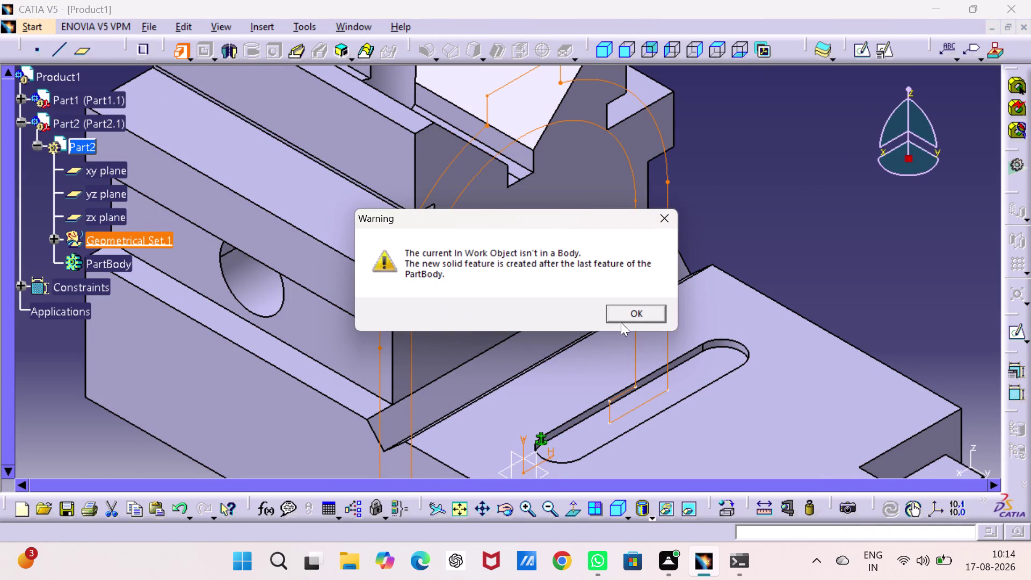
click(622, 315)
click(548, 322)
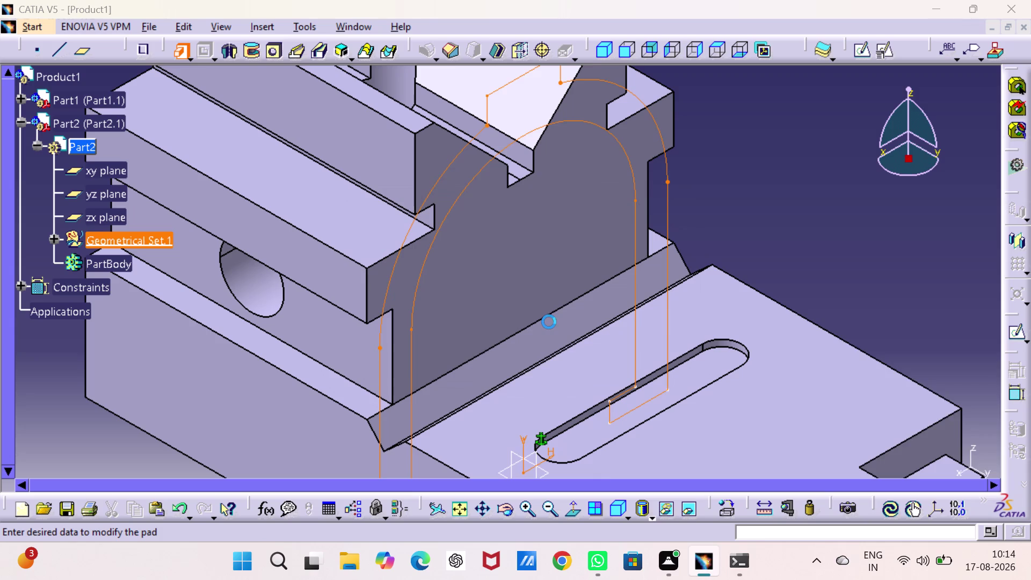
text(1)
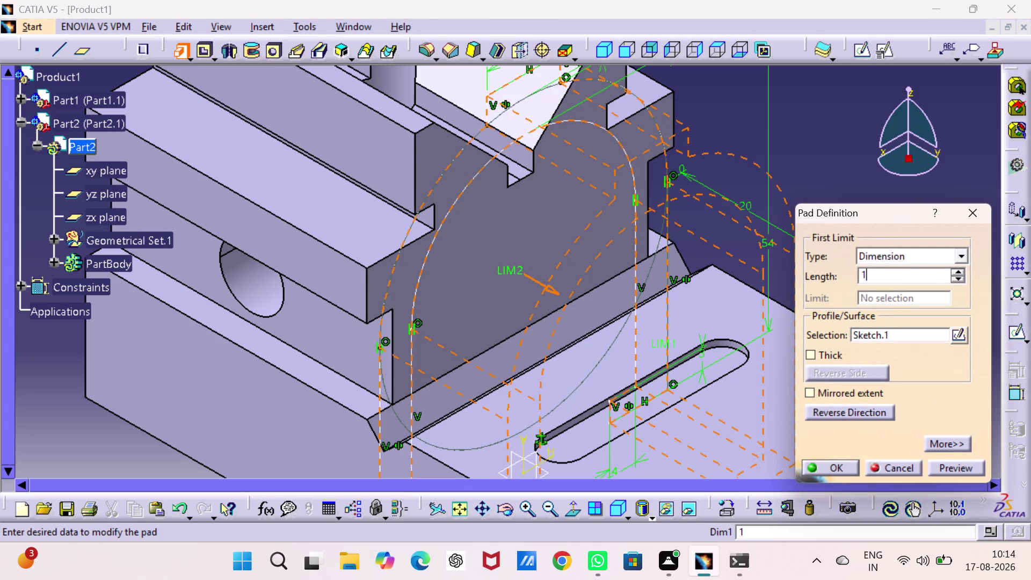
text(3)
key(Return)
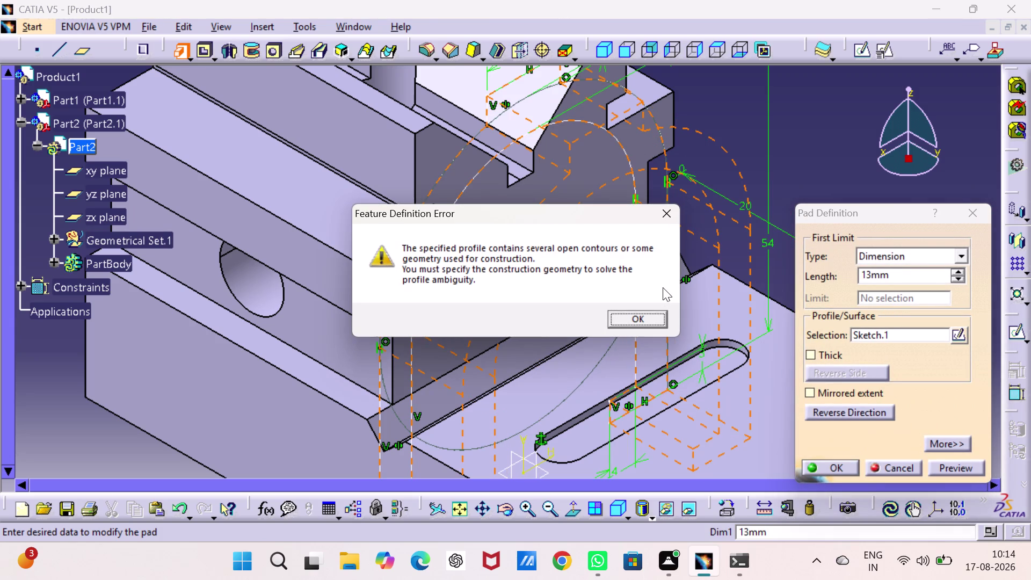
Preview the pad, dismiss the open-contour errors, cancel, and reopen the clip sketch.
click(628, 315)
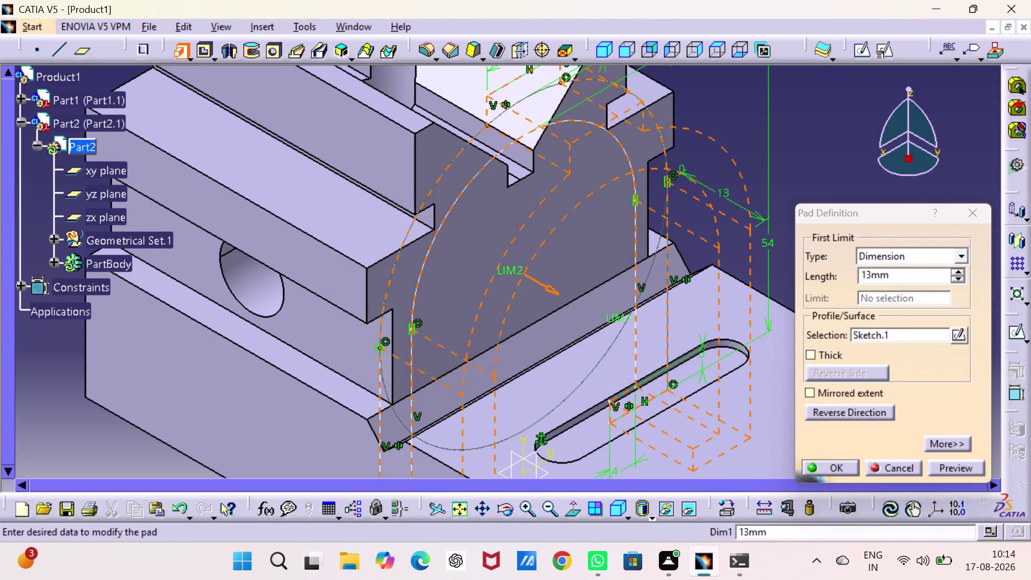
click(840, 465)
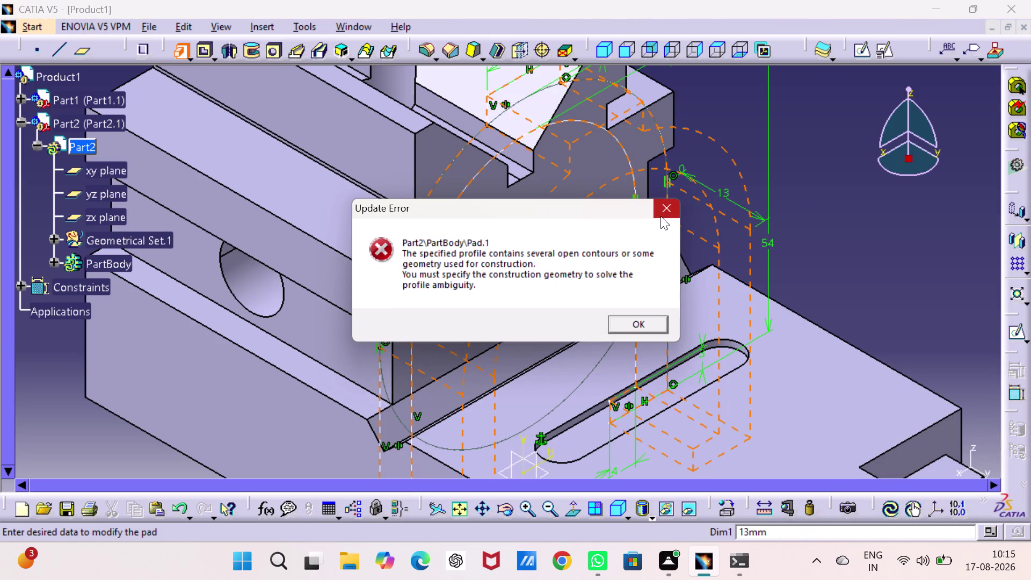
click(661, 215)
click(969, 212)
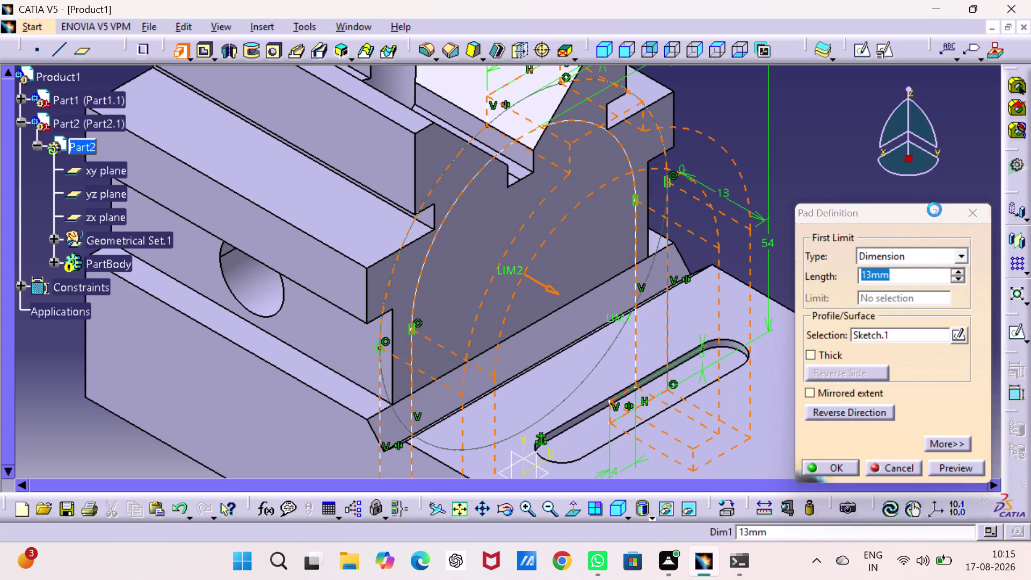
click(908, 194)
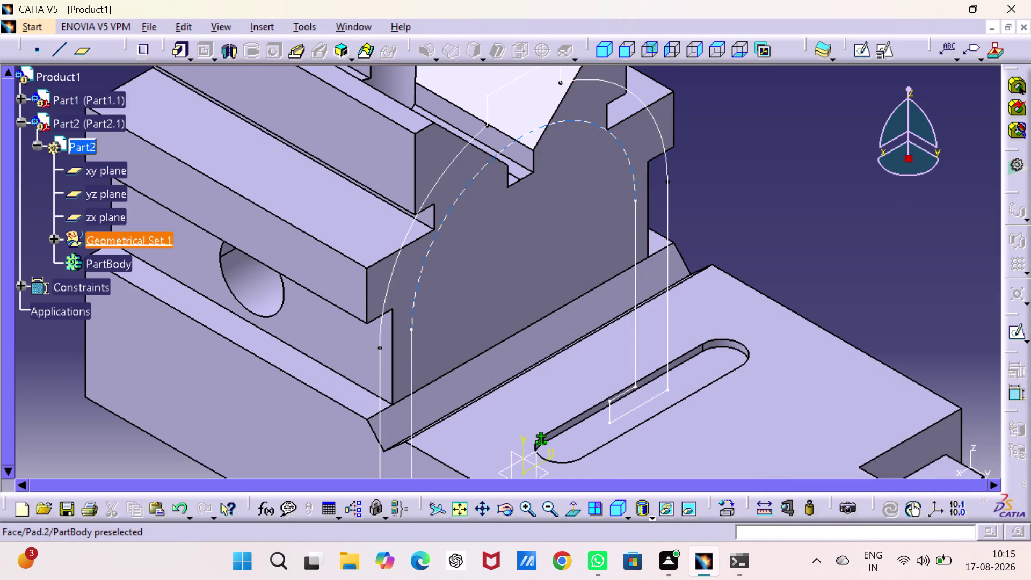
double_click(378, 355)
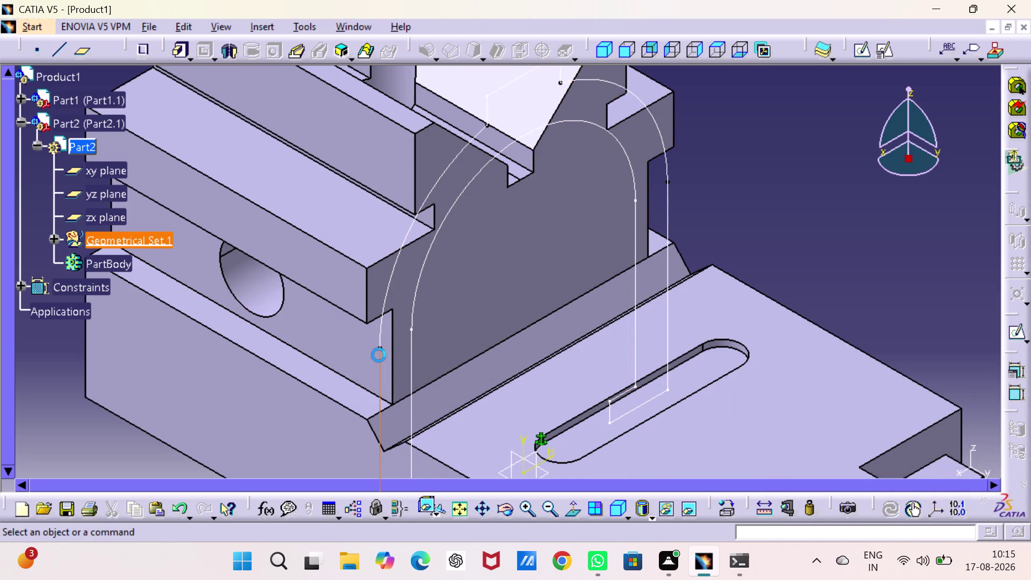
Inspect the constraints on the left vertical line, the arc end point and outer arc.
click(776, 284)
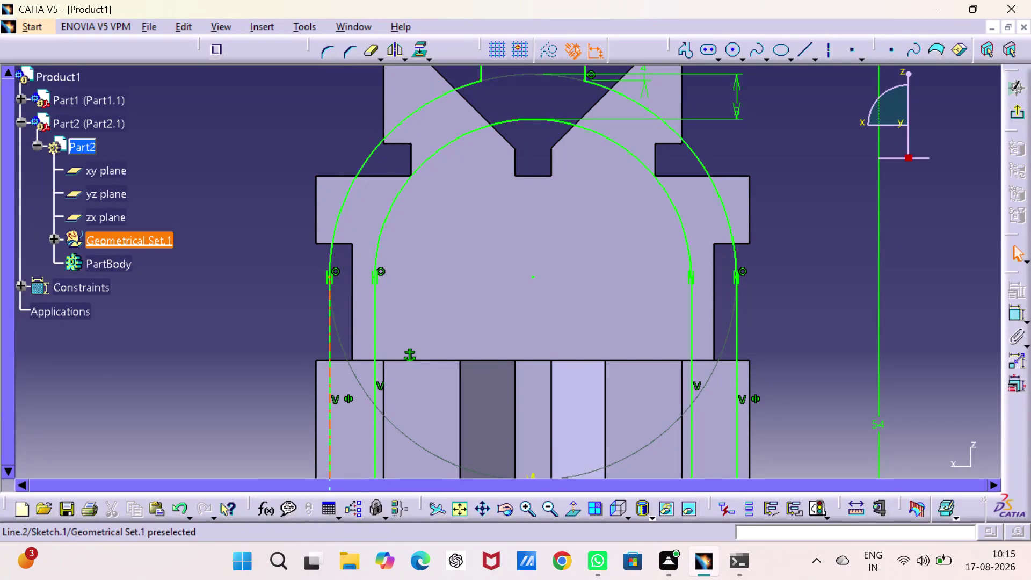
right_click(336, 270)
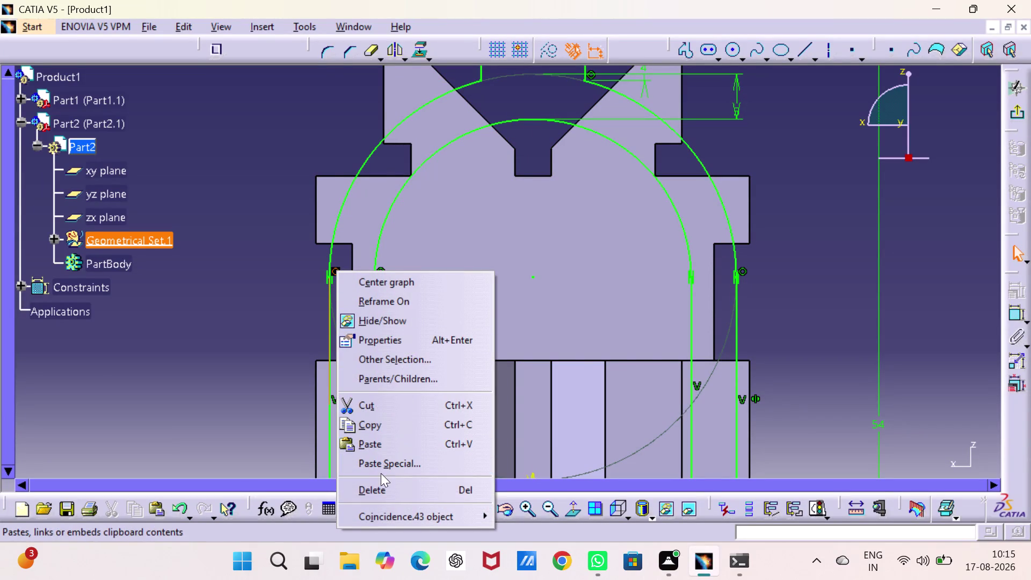
click(380, 485)
click(267, 339)
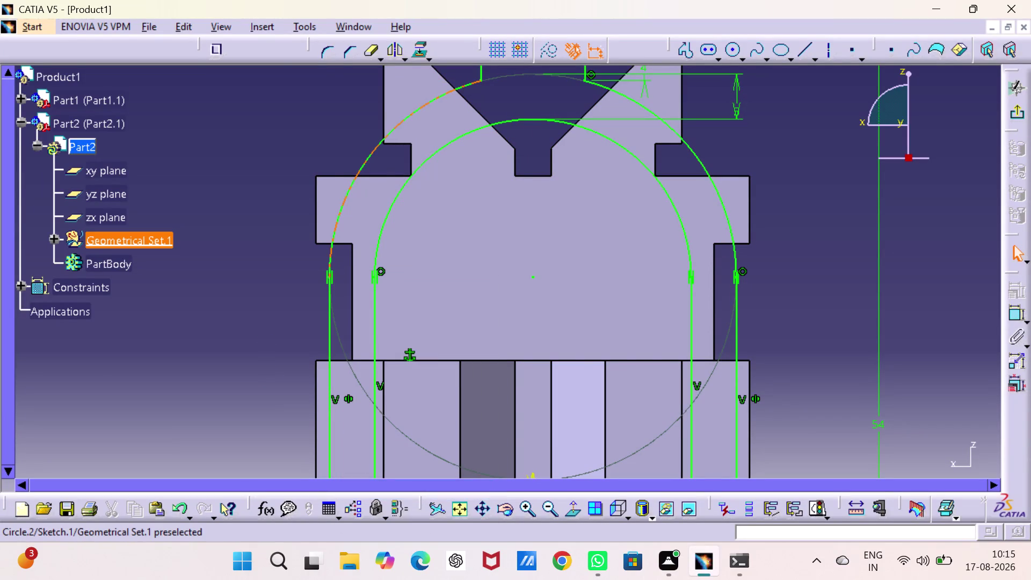
right_click(332, 279)
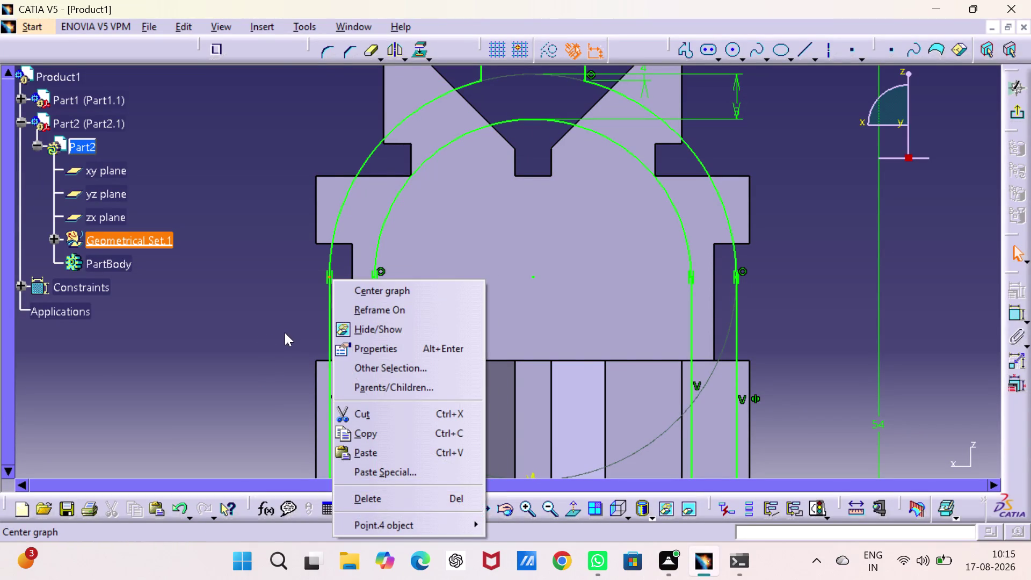
click(284, 332)
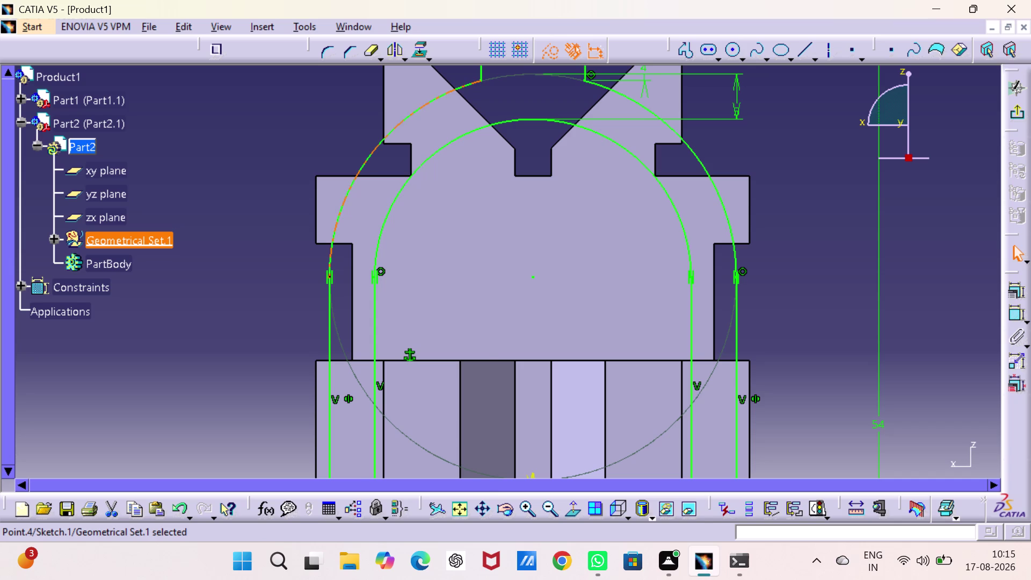
right_click(332, 273)
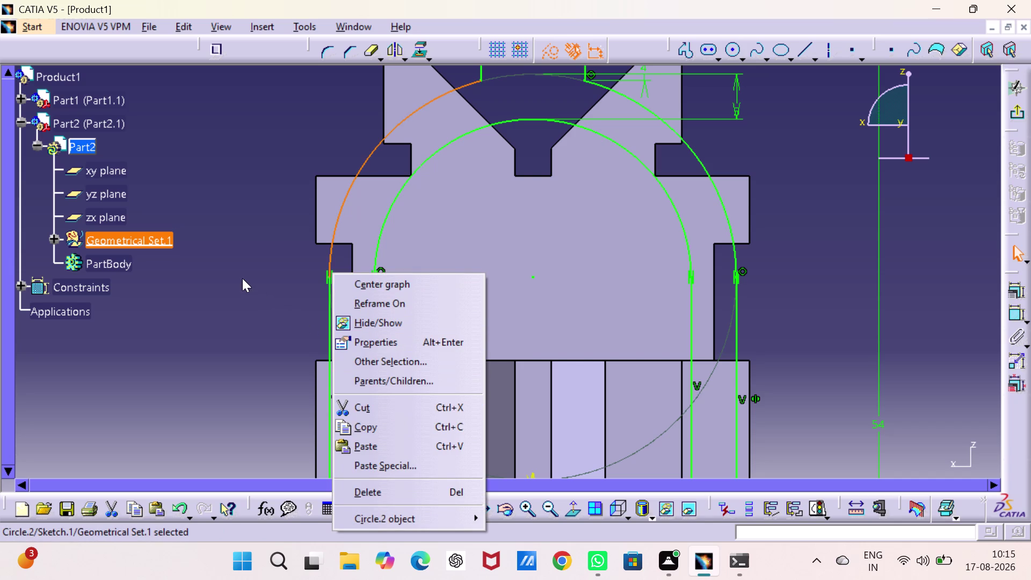
click(242, 278)
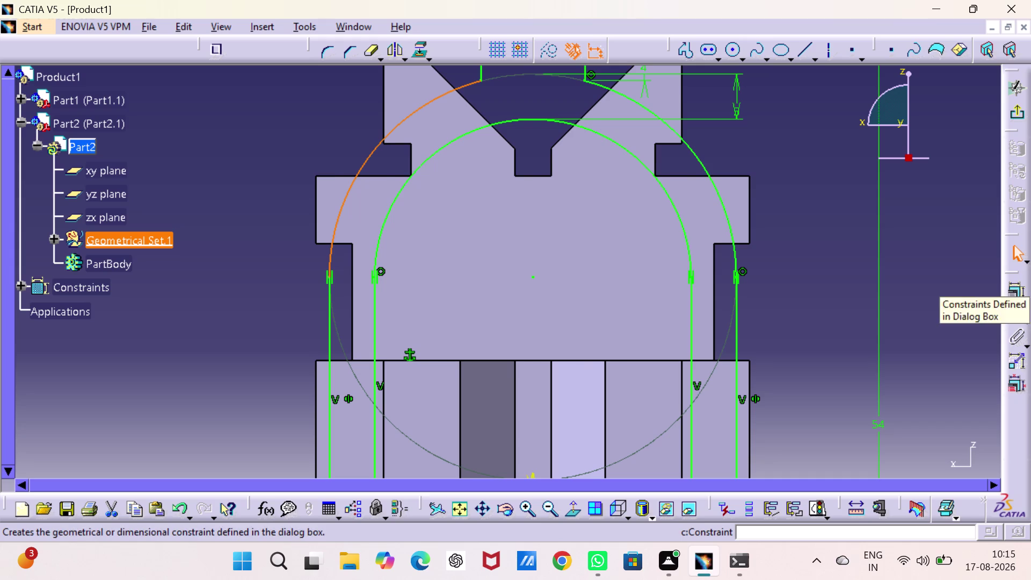
key(Escape)
key(Escape)
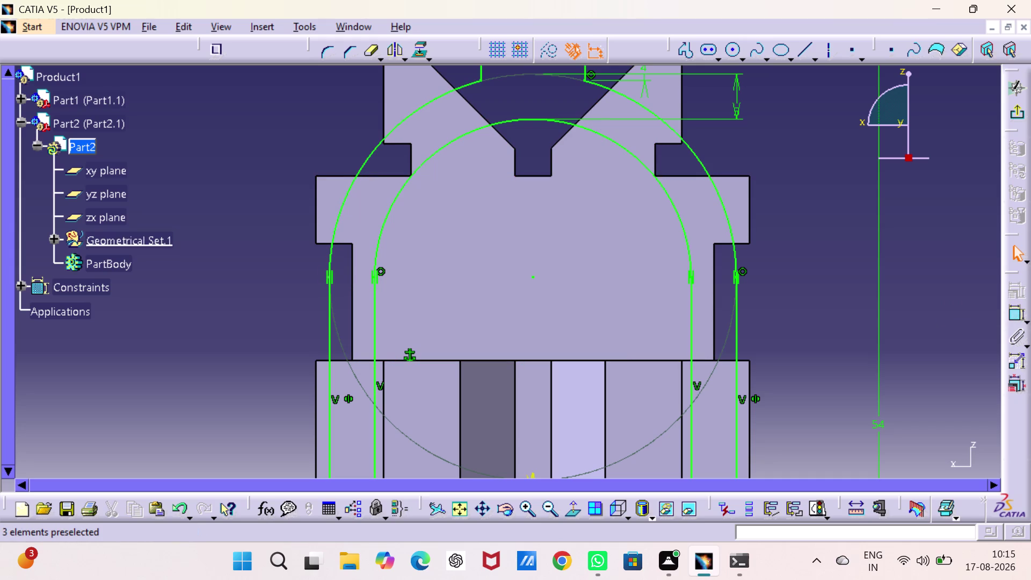
Select the outer arc and left line and review their end constraint without applying tangency.
click(333, 276)
right_click(333, 277)
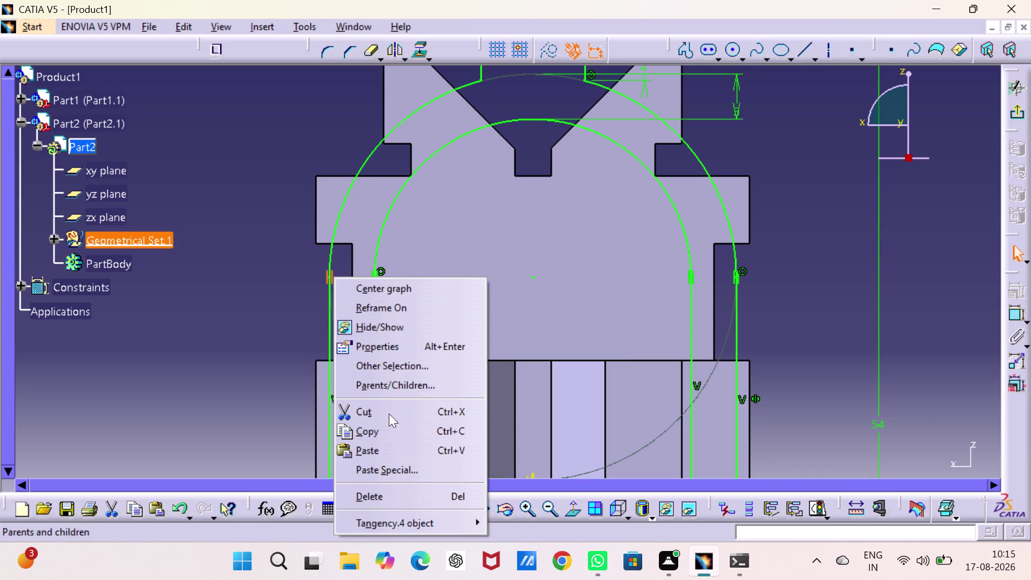
click(398, 492)
click(279, 284)
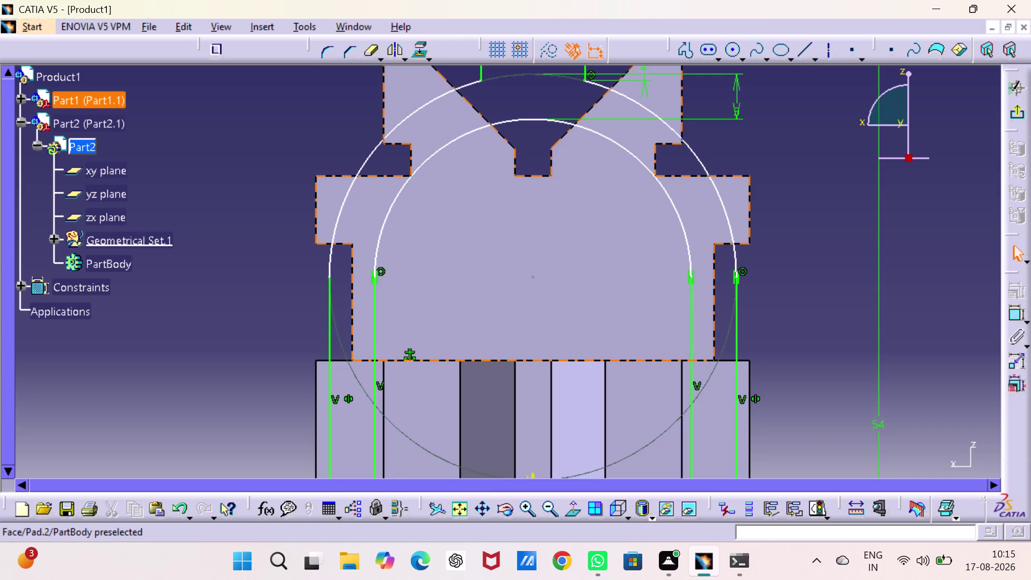
double_click(1013, 310)
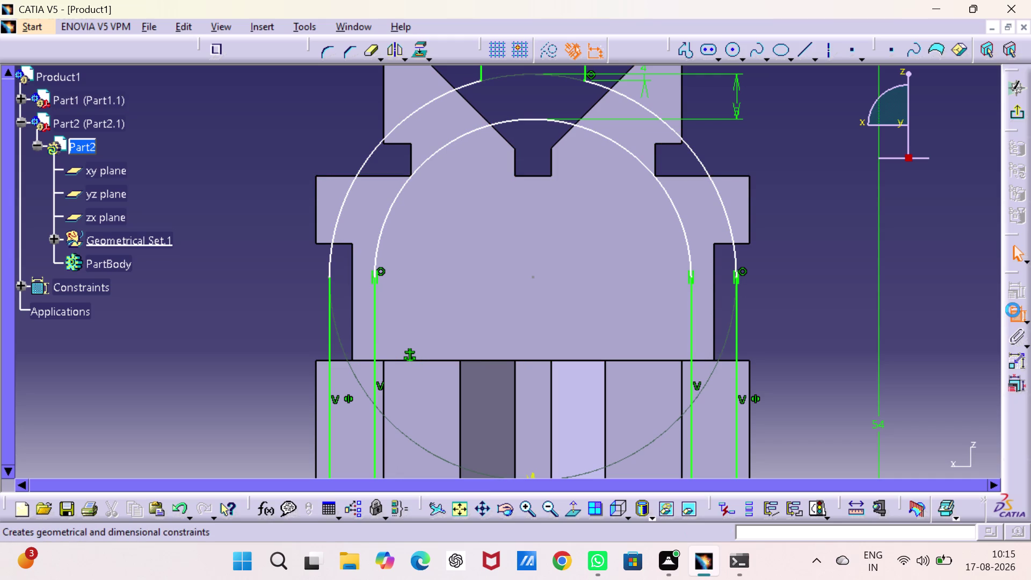
click(329, 291)
click(333, 247)
right_click(333, 247)
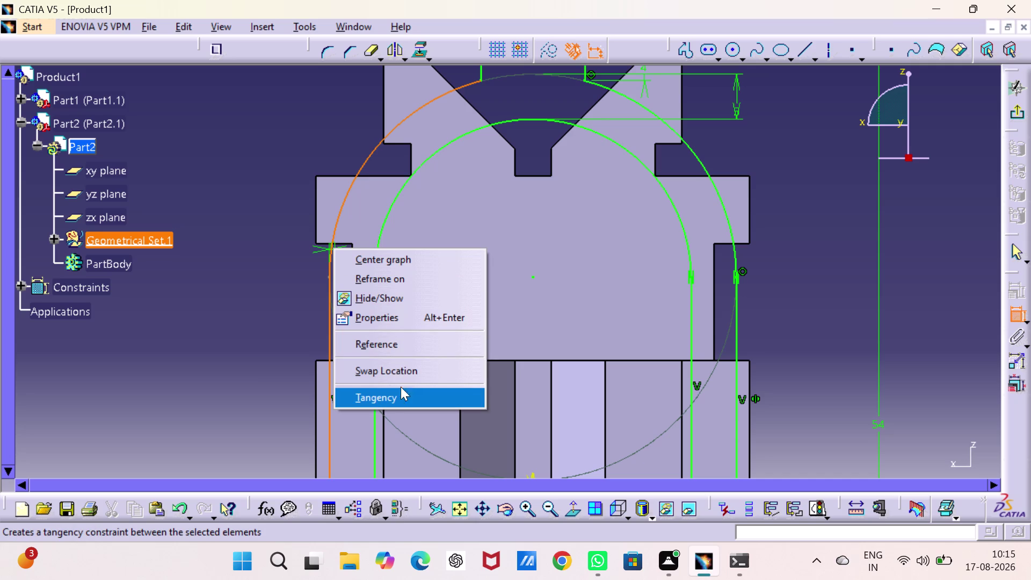
key(Escape)
key(Escape)
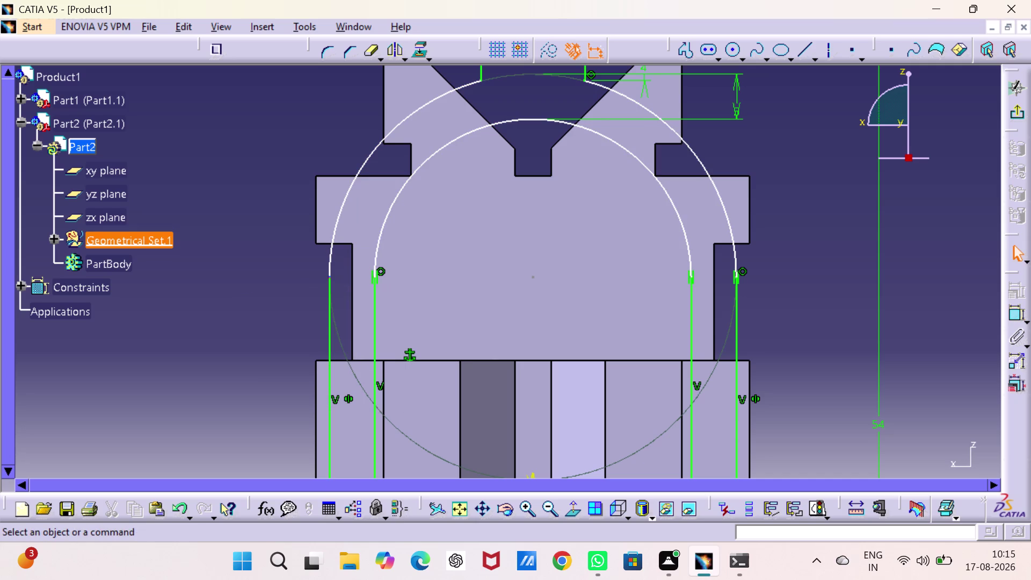
Make the outer arc's left end point coincident with the outer arc.
drag(331, 275, 331, 303)
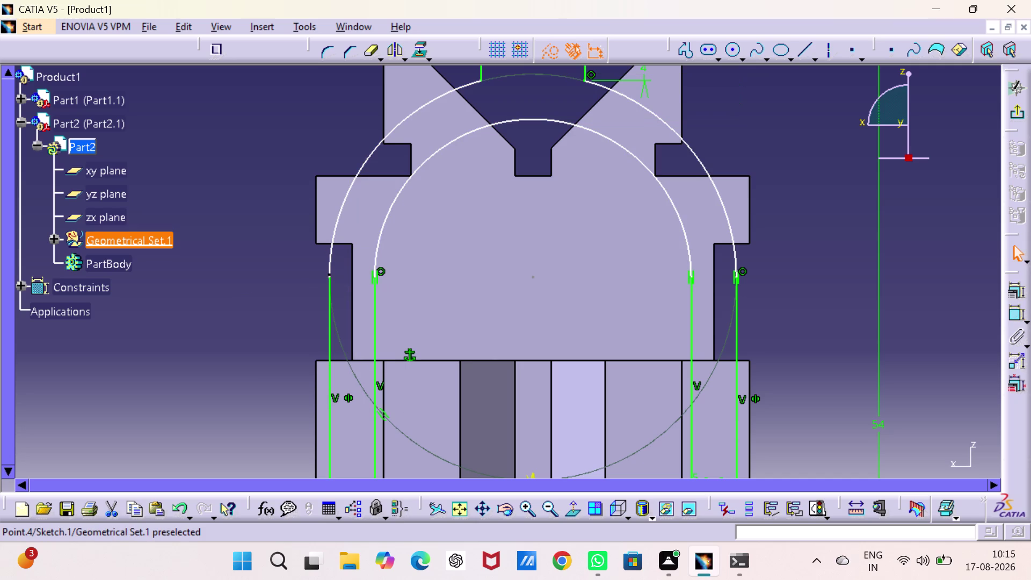
drag(331, 302, 328, 336)
drag(328, 275, 323, 348)
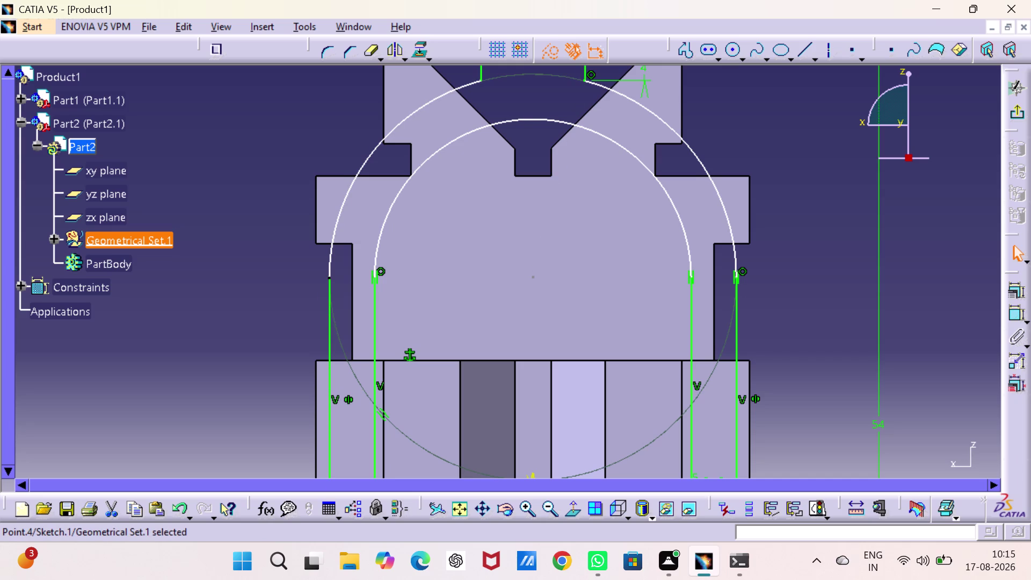
key(Escape)
key(Escape)
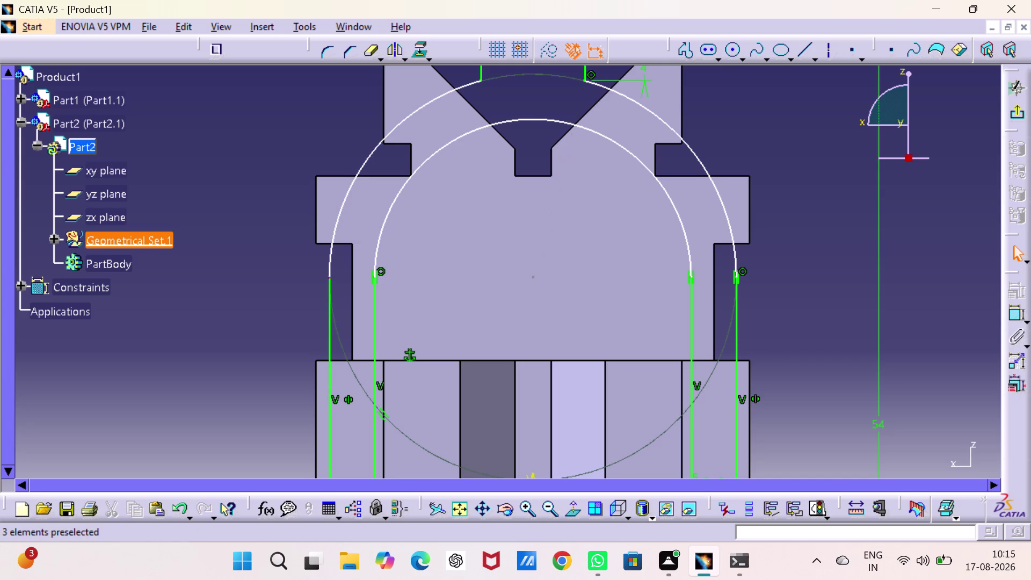
click(327, 279)
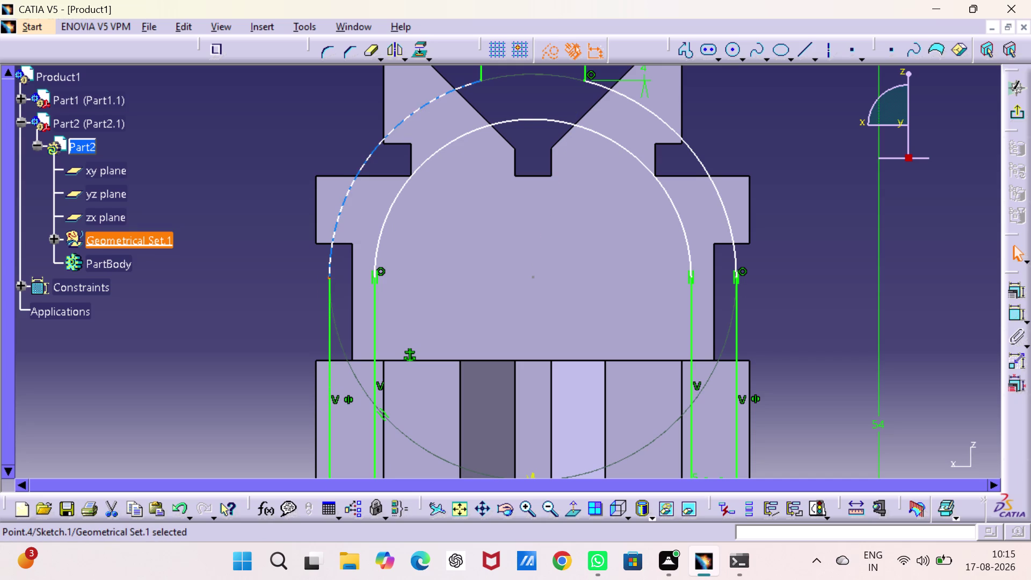
click(330, 260)
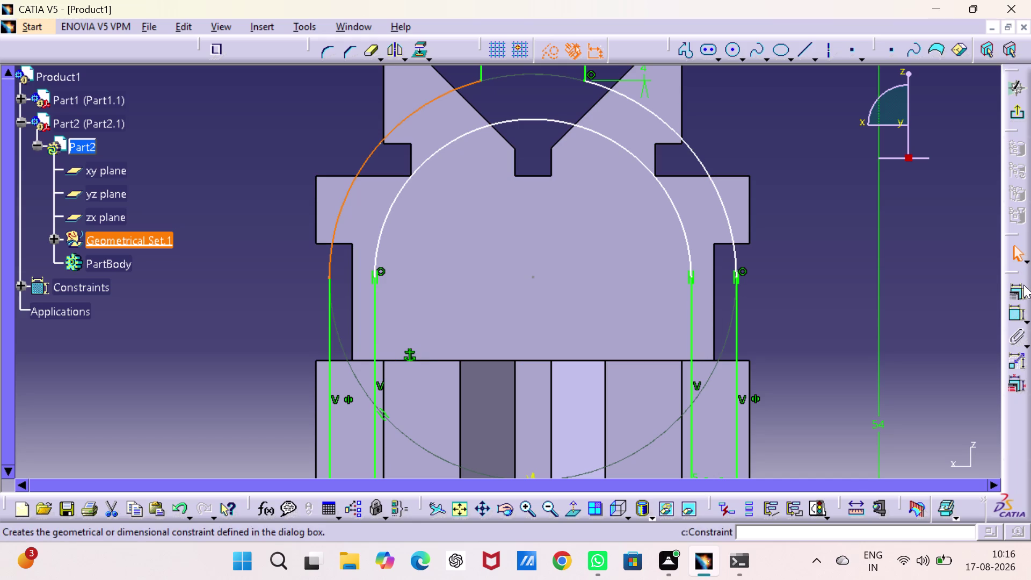
click(1022, 286)
click(939, 310)
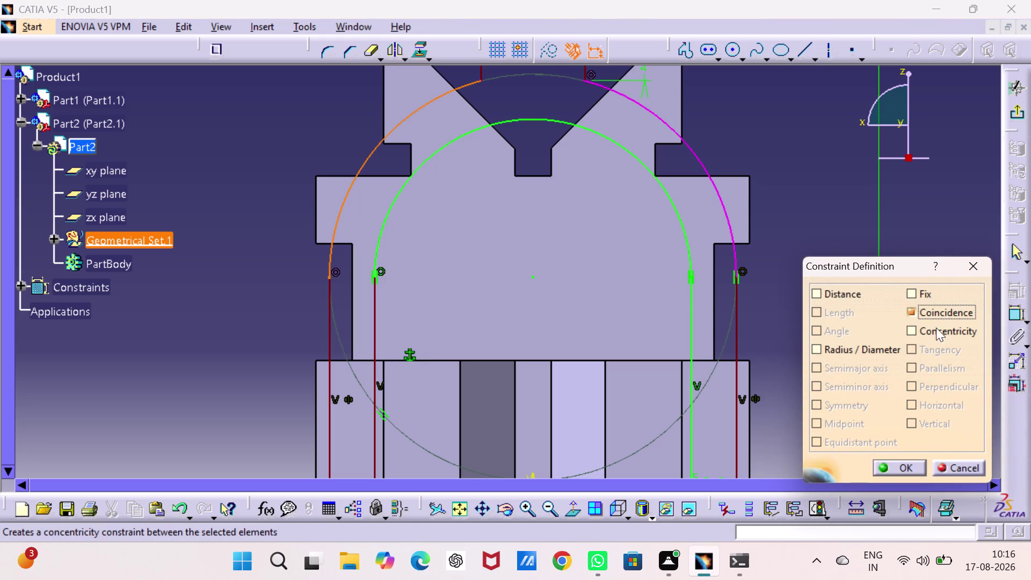
click(963, 265)
click(926, 240)
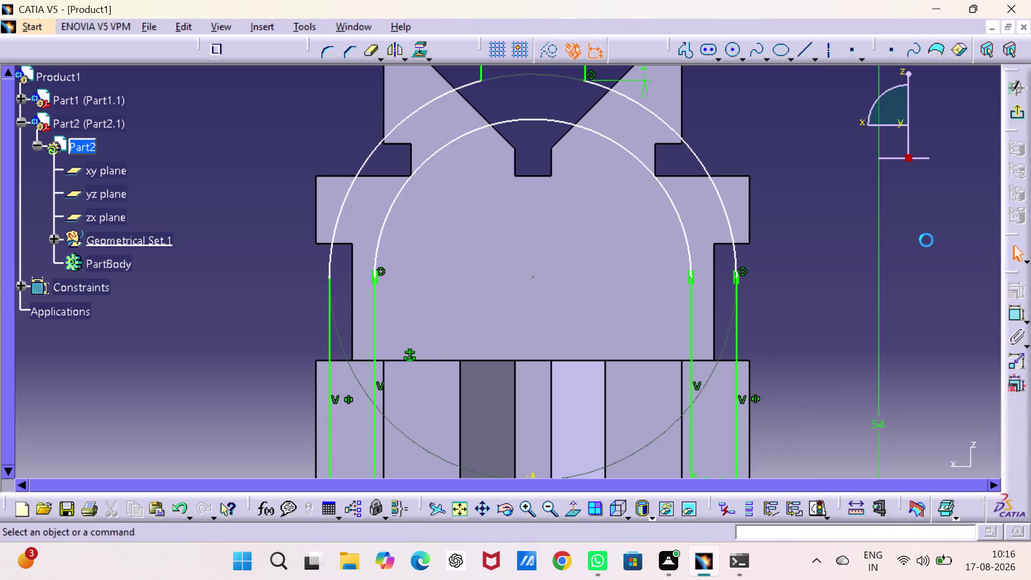
Constrain the left vertical line to be tangent to the outer arc.
double_click(1008, 309)
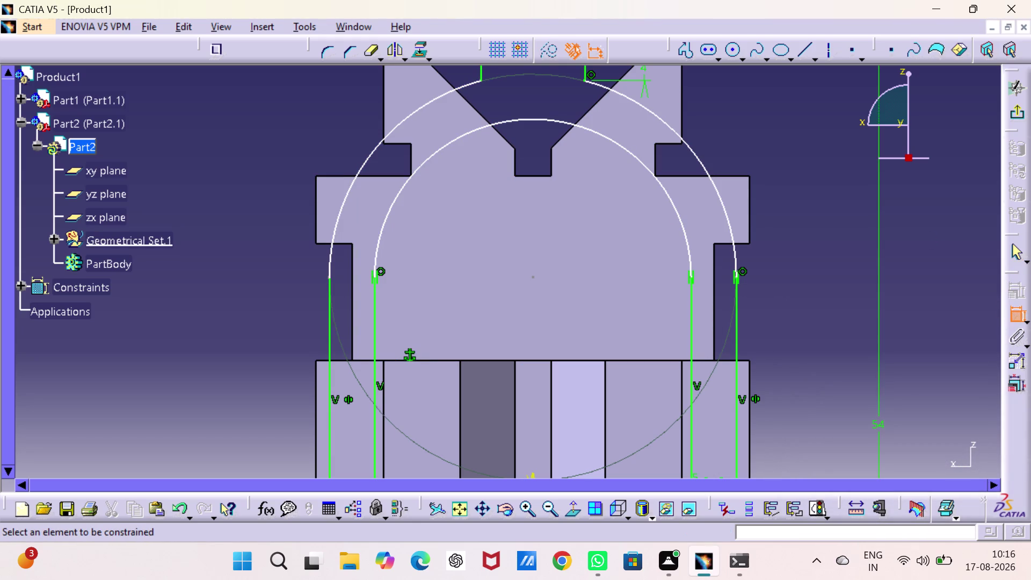
click(328, 291)
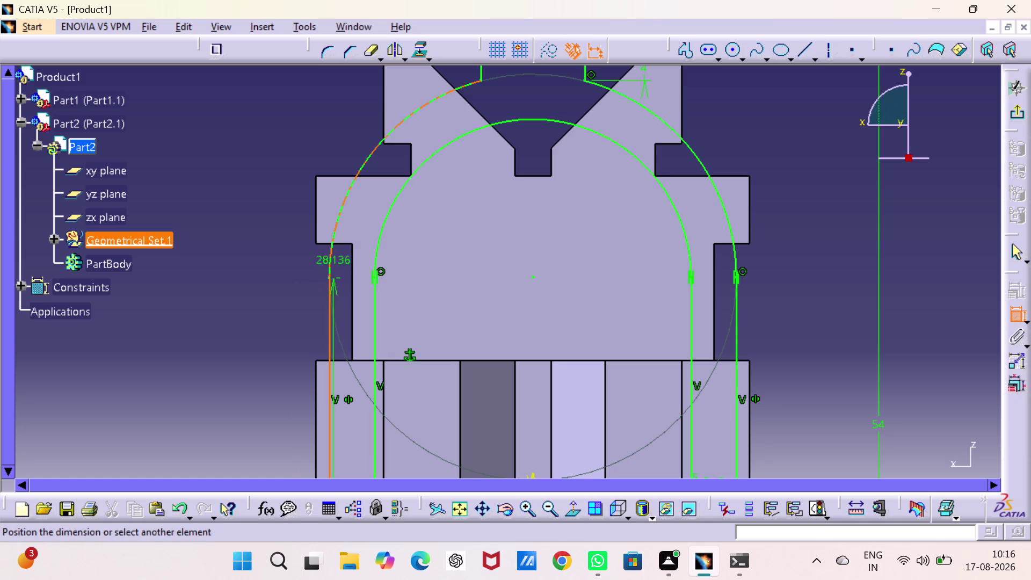
click(330, 251)
right_click(329, 251)
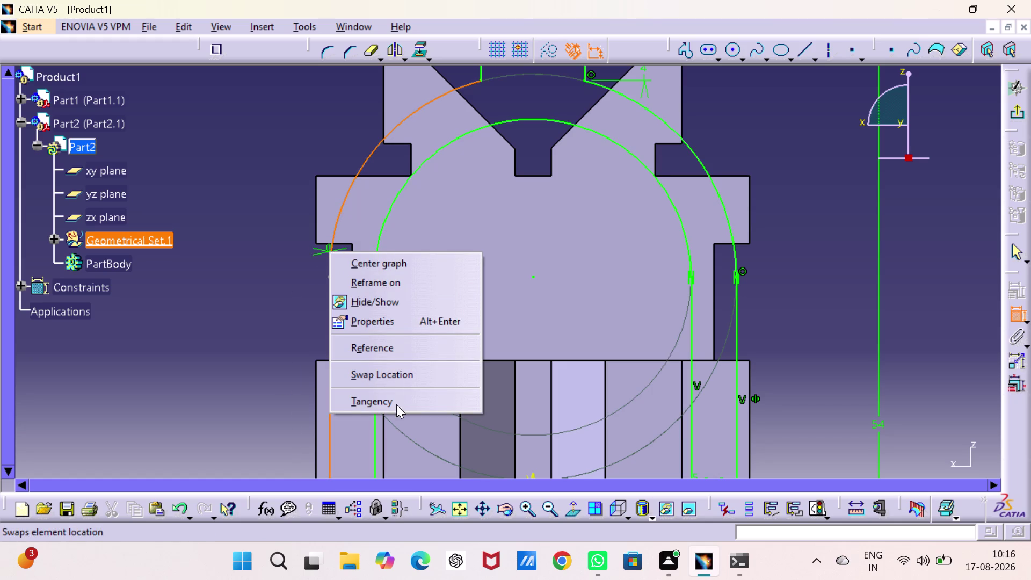
click(396, 397)
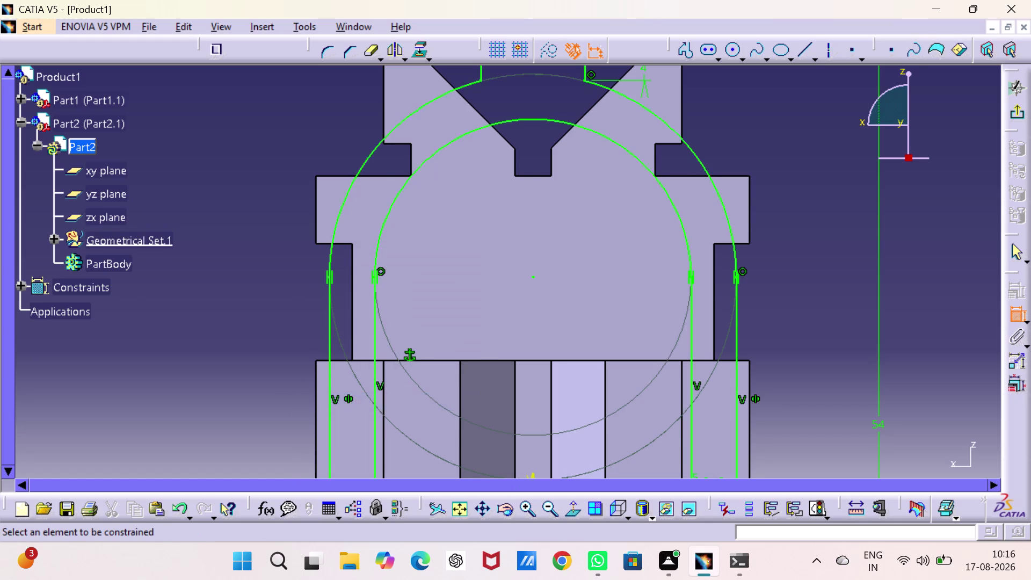
key(Escape)
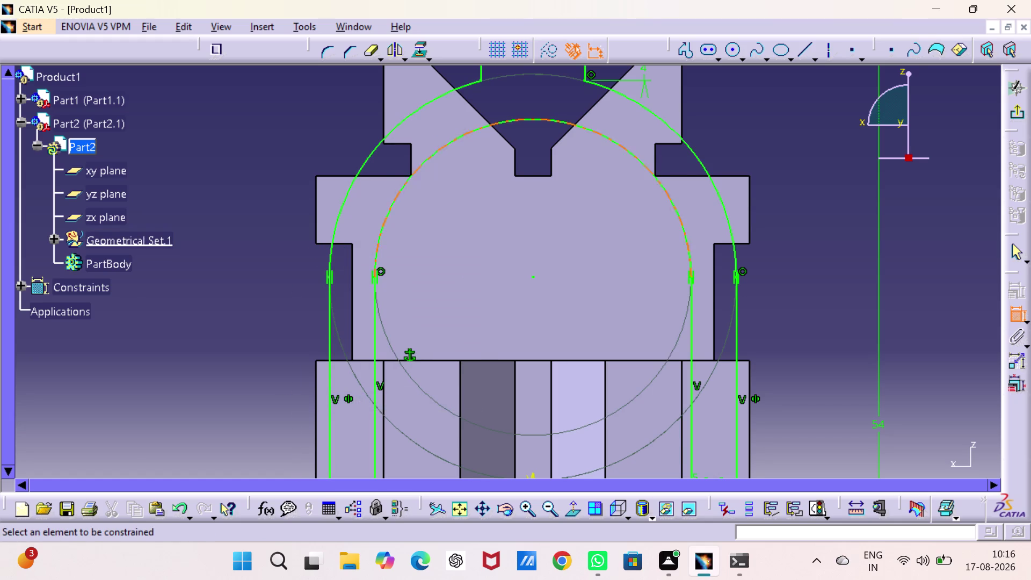
key(Escape)
key(Escape)
click(480, 79)
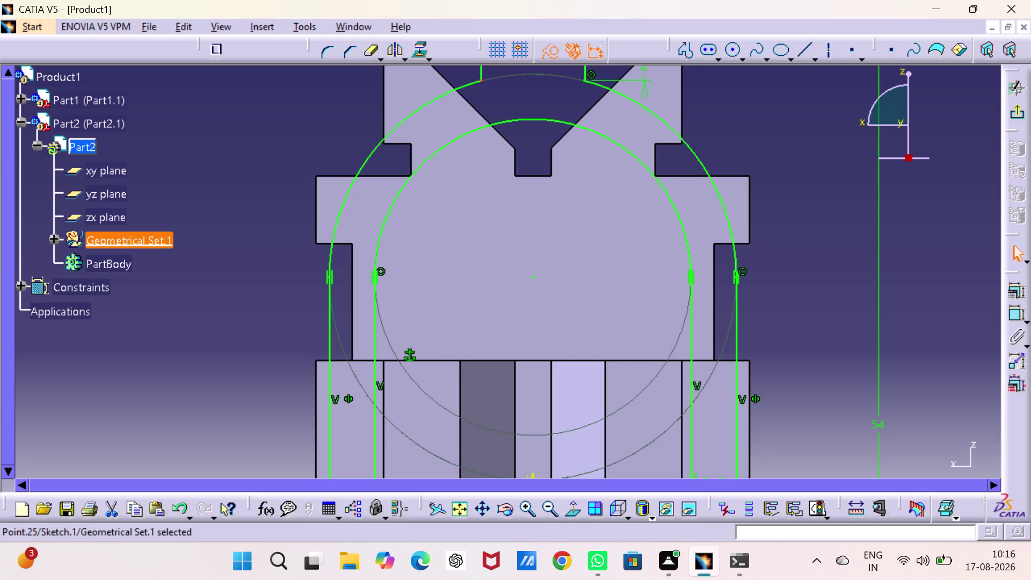
Reselect the outer arc and left vertical line and reapply tangency between them.
click(1009, 293)
click(964, 264)
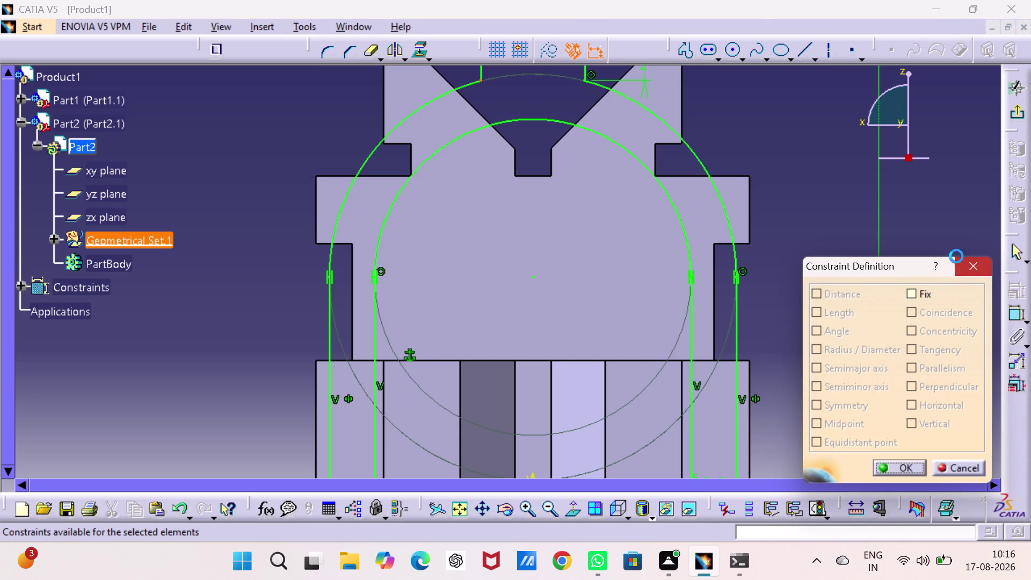
click(889, 209)
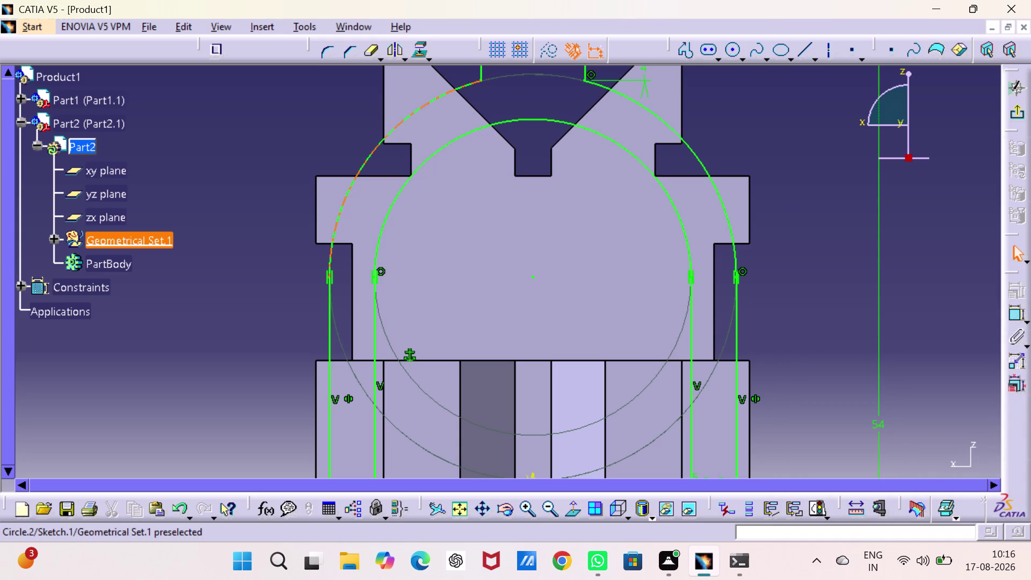
click(468, 84)
click(483, 71)
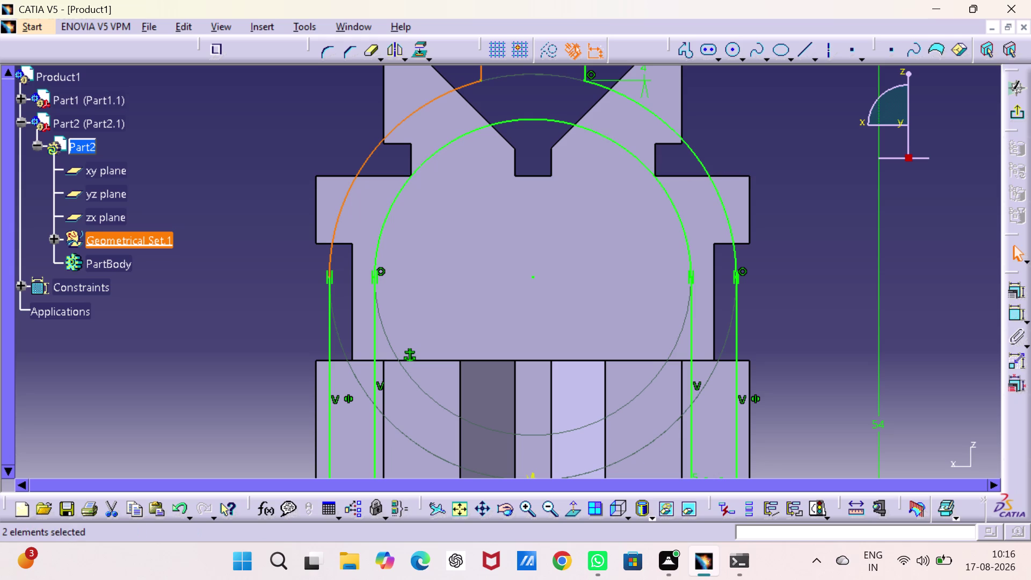
click(1017, 285)
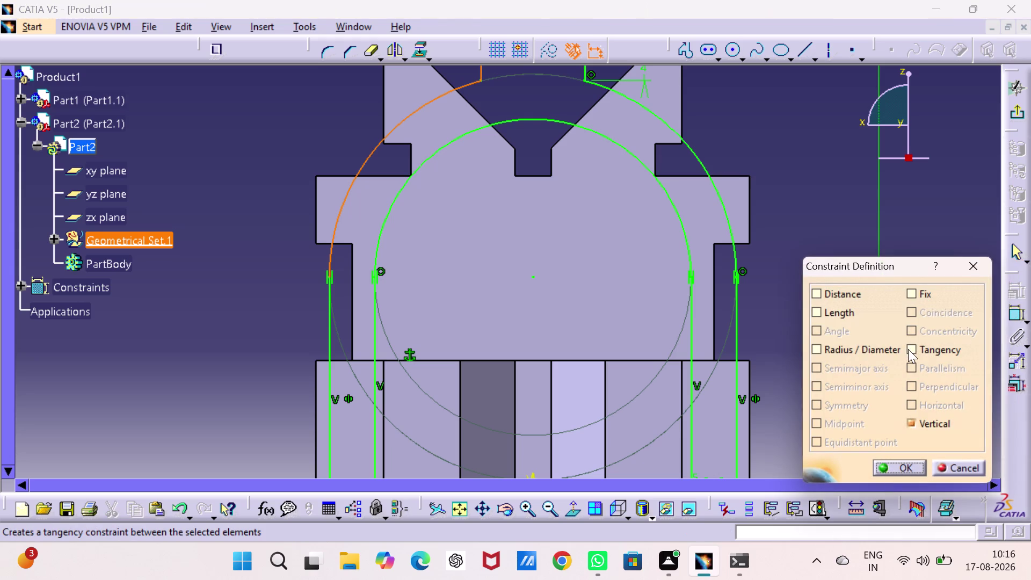
click(911, 344)
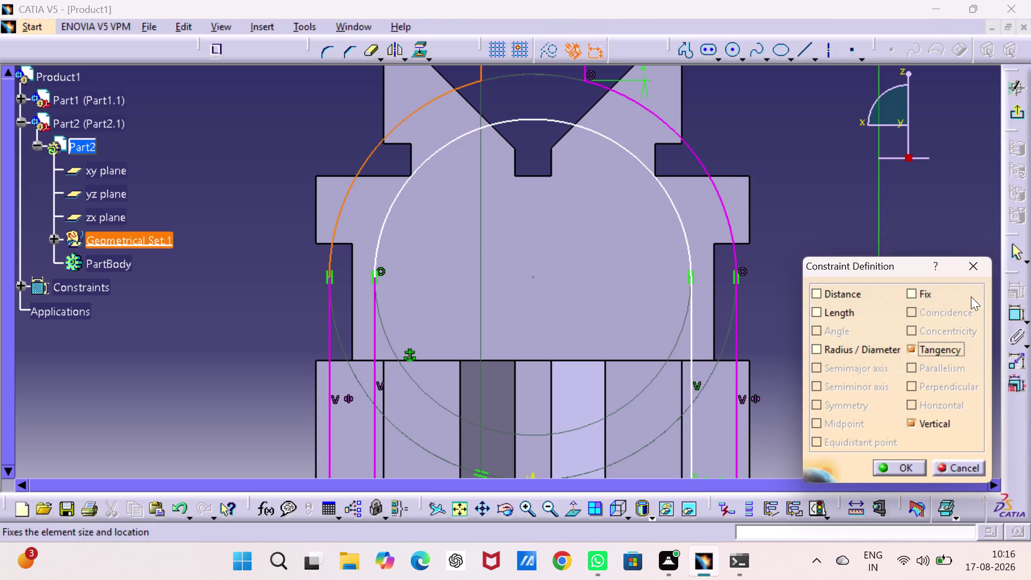
click(974, 273)
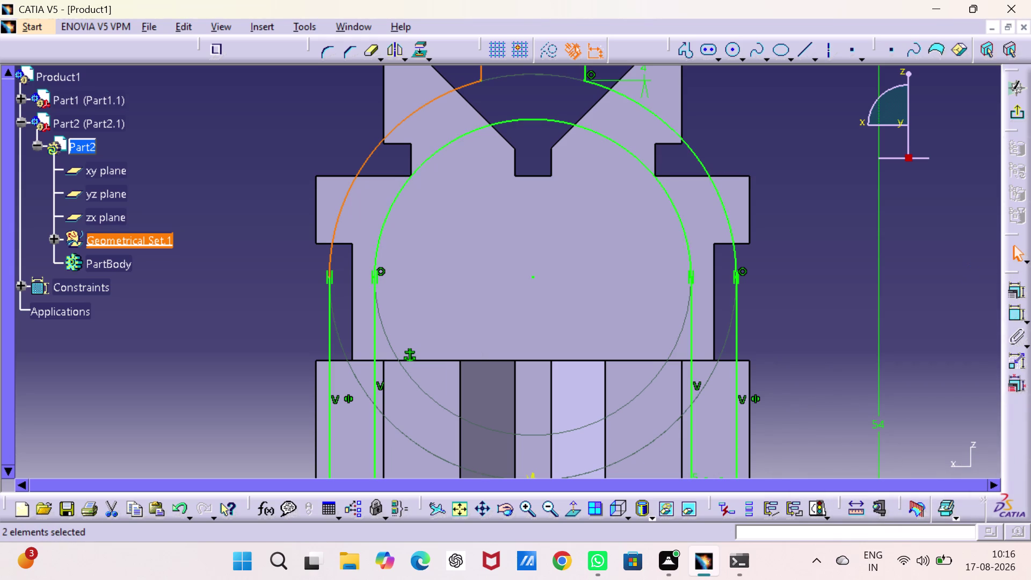
click(859, 255)
Zoom into the top profile and delete its left vertical edge.
middle_drag(658, 187, 665, 277)
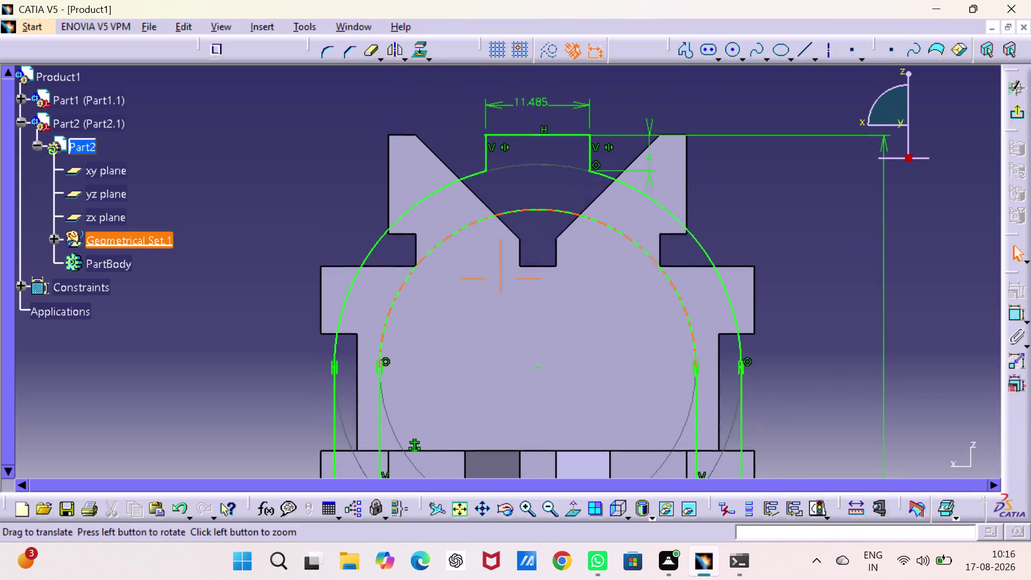
middle_drag(666, 277, 677, 369)
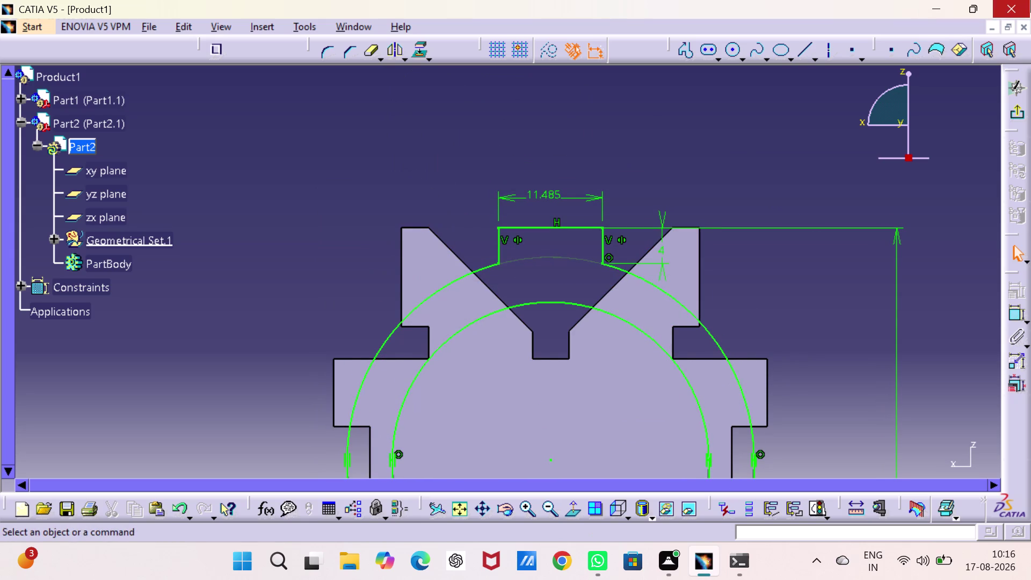
click(498, 241)
key(Delete)
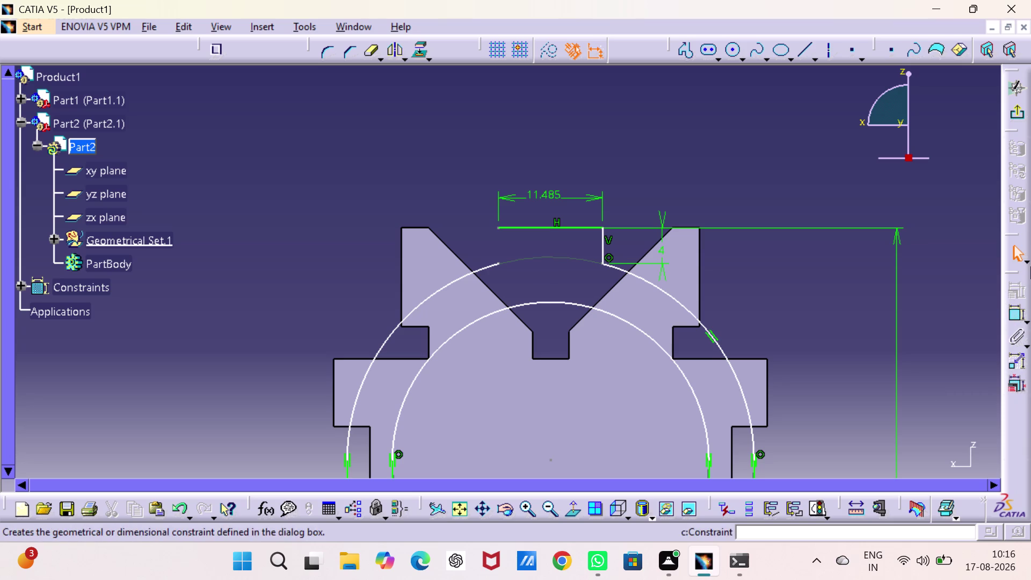
double_click(534, 190)
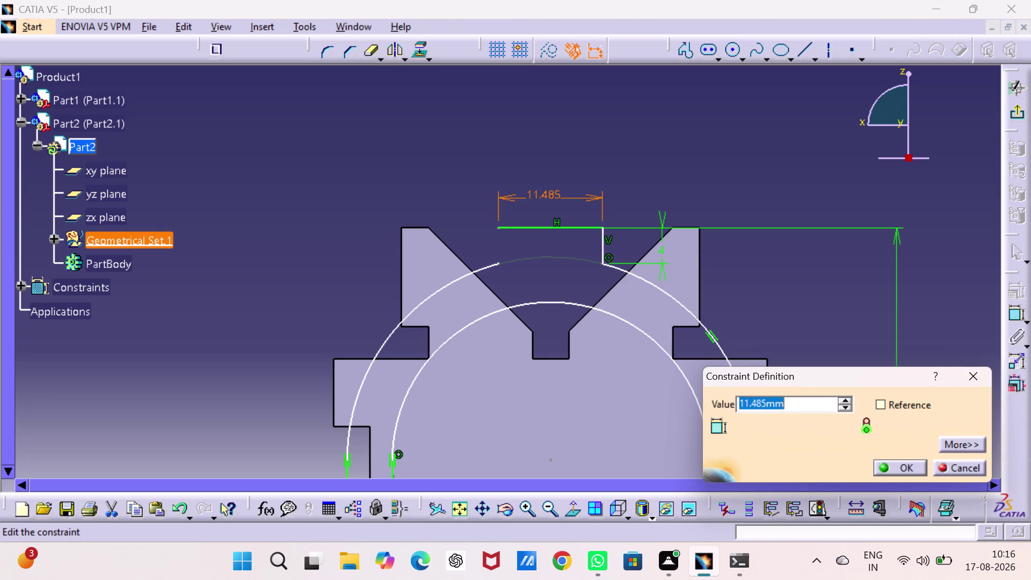
Draw a new vertical line from the top line's left end down to the outer arc.
key(Escape)
click(673, 198)
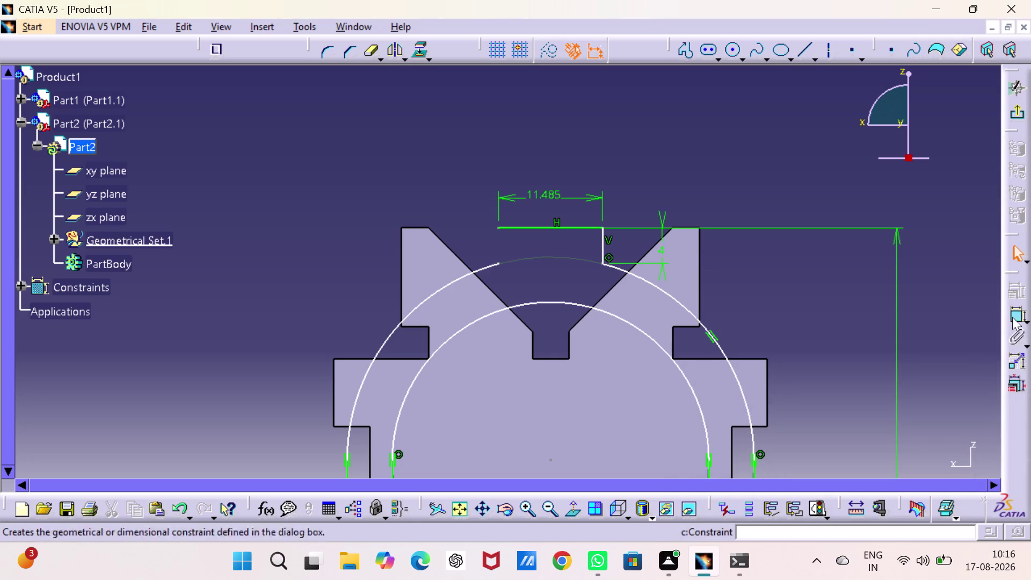
click(688, 49)
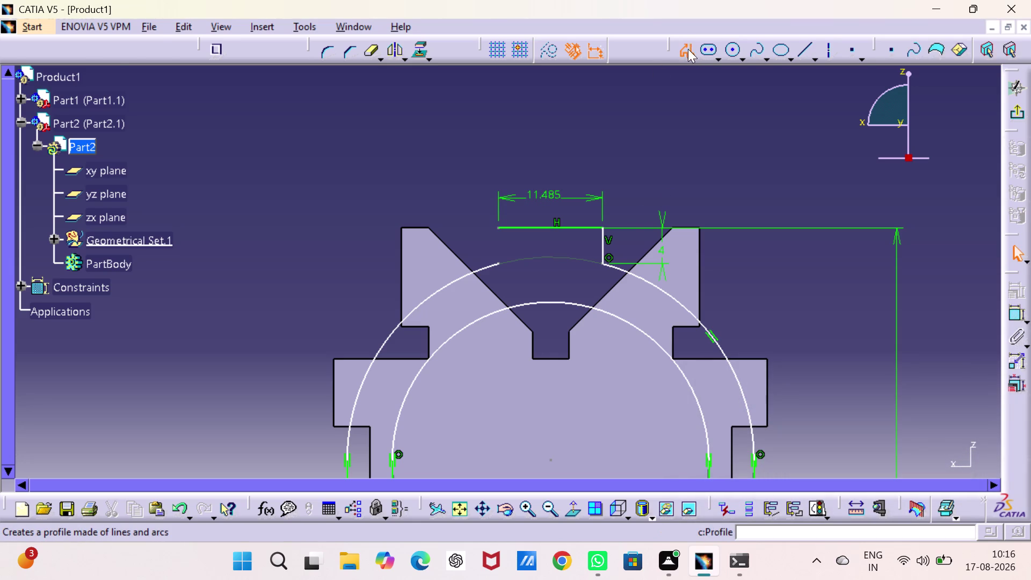
click(498, 226)
click(498, 245)
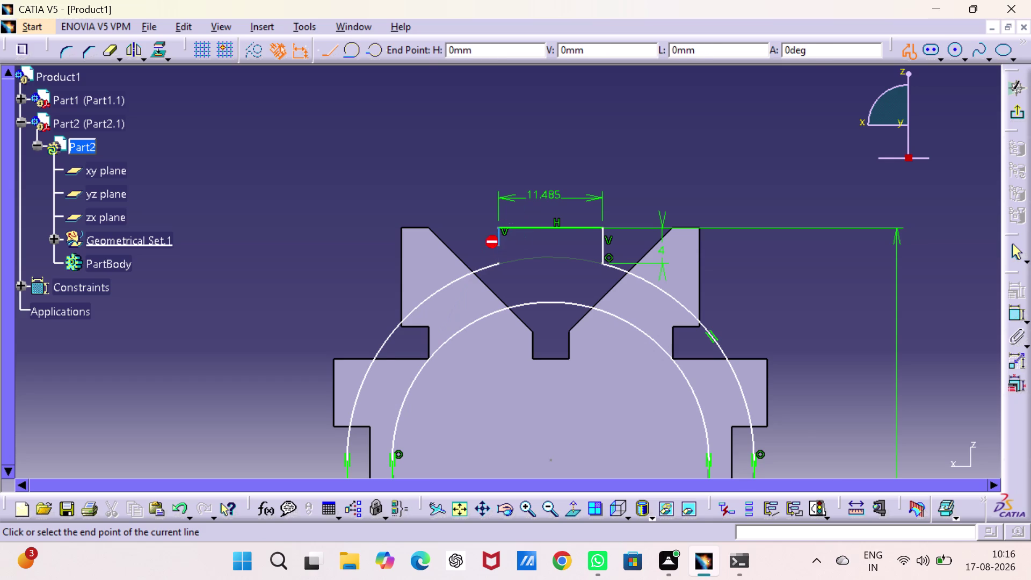
key(Escape)
key(Escape)
click(584, 205)
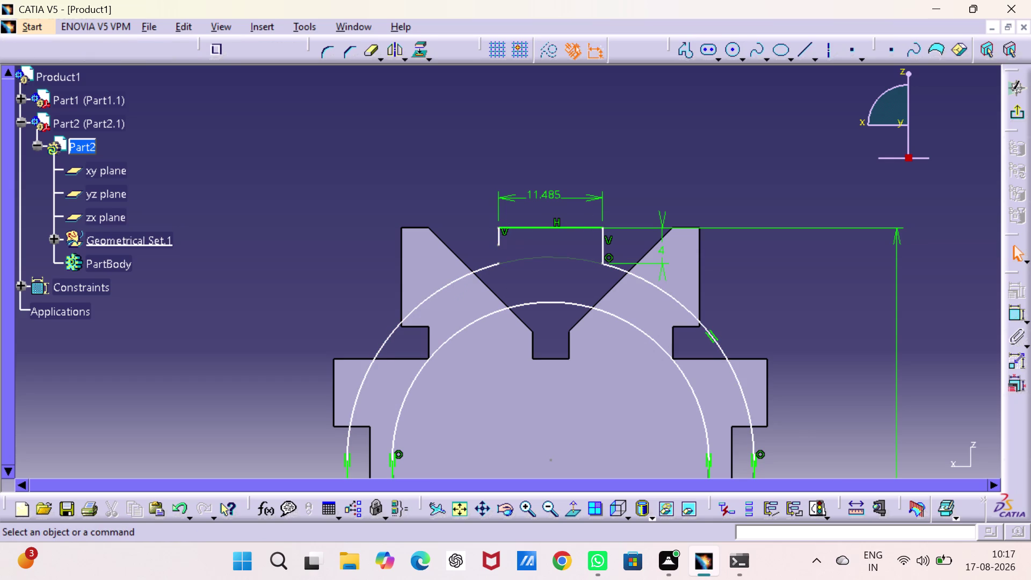
click(502, 245)
key(Escape)
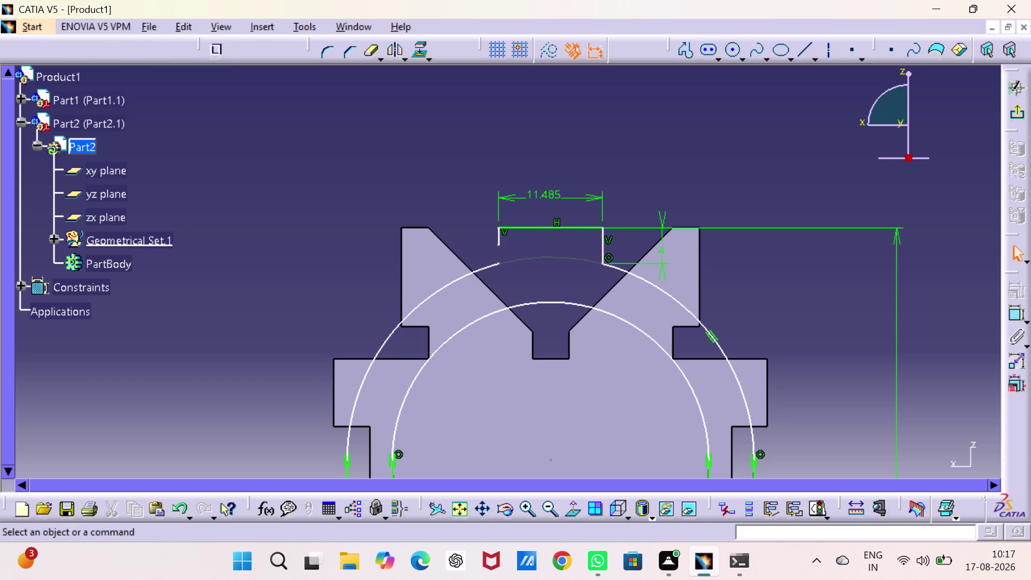
Make the new line's lower end coincident with the outer arc.
click(498, 243)
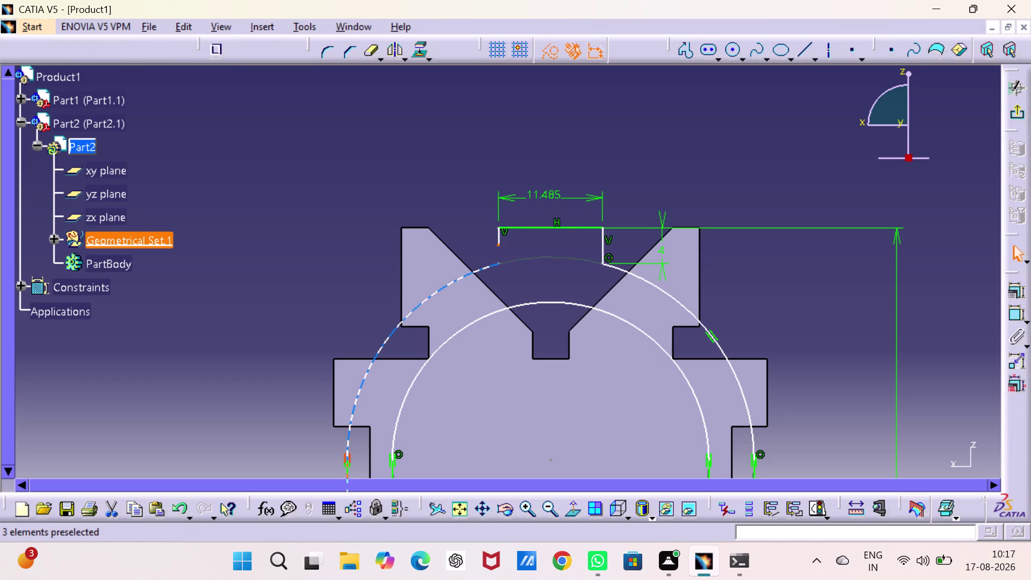
click(500, 263)
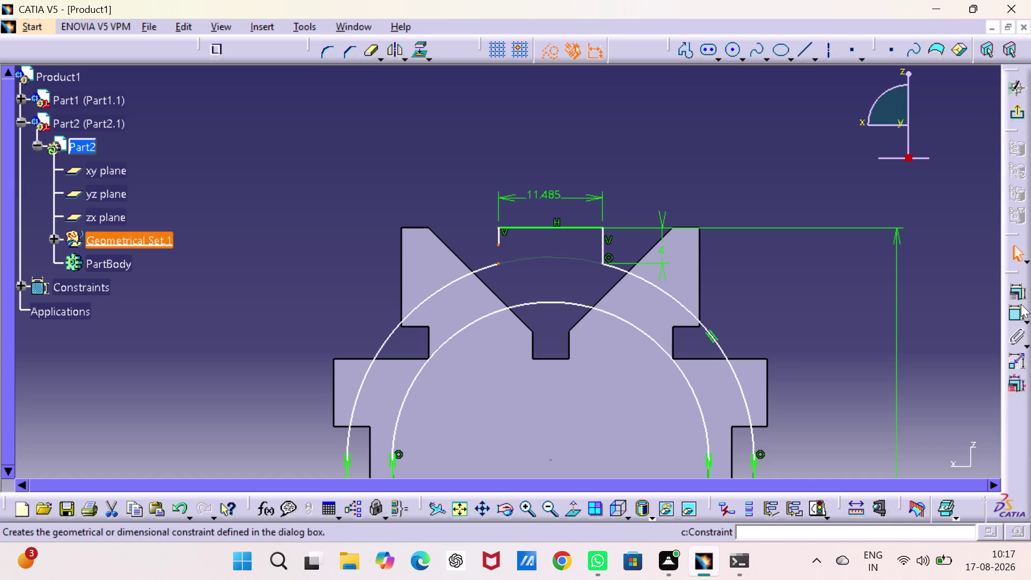
click(1020, 292)
click(940, 311)
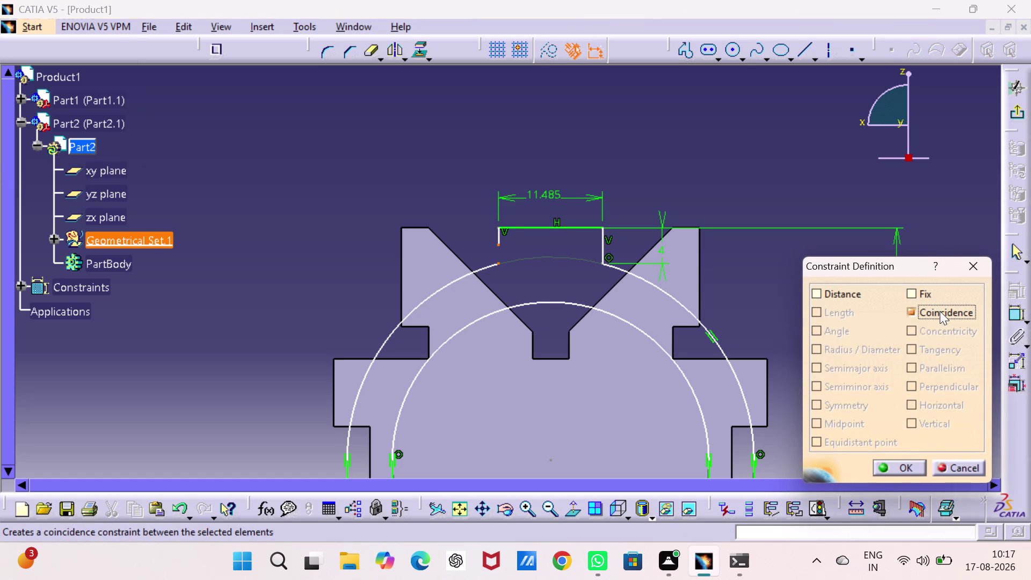
drag(901, 466, 890, 454)
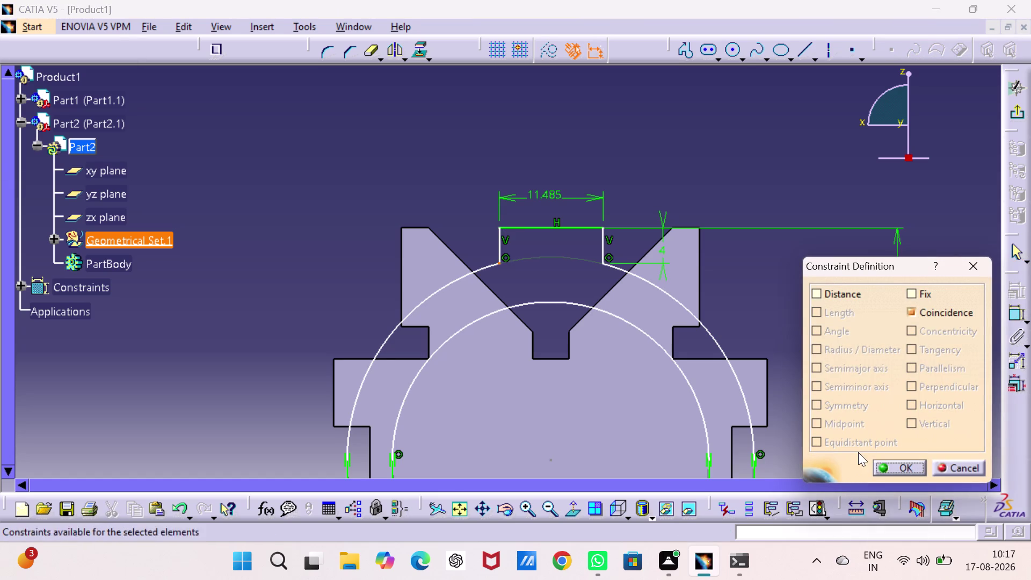
click(890, 465)
click(668, 155)
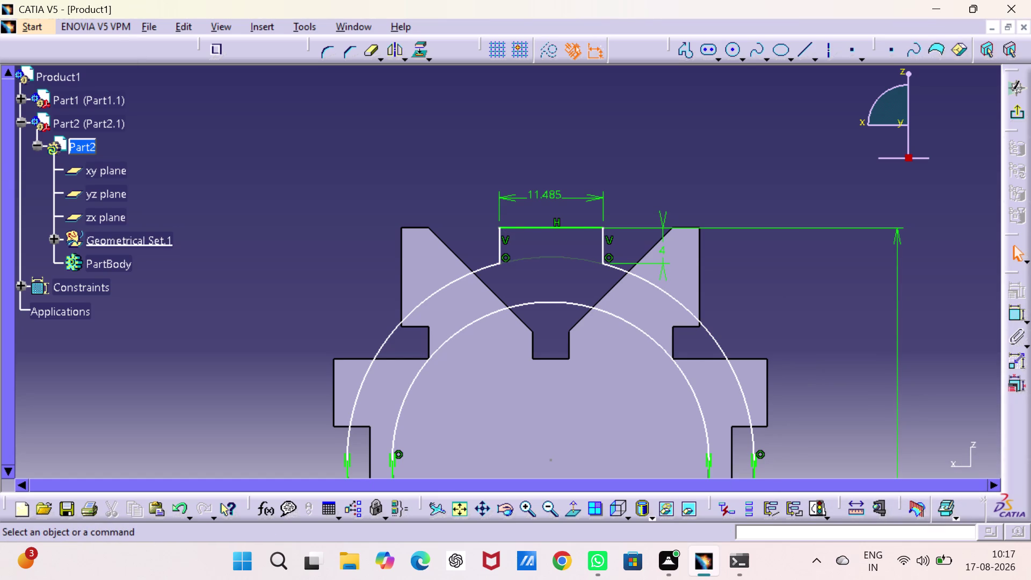
double_click(543, 193)
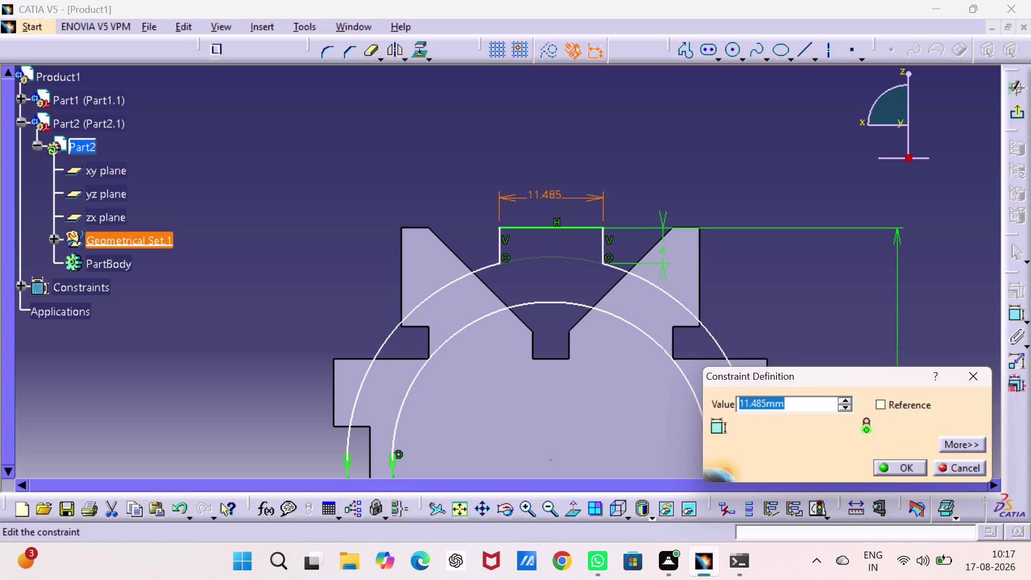
Change the notch width from 11.485 mm to 8 mm.
key(8)
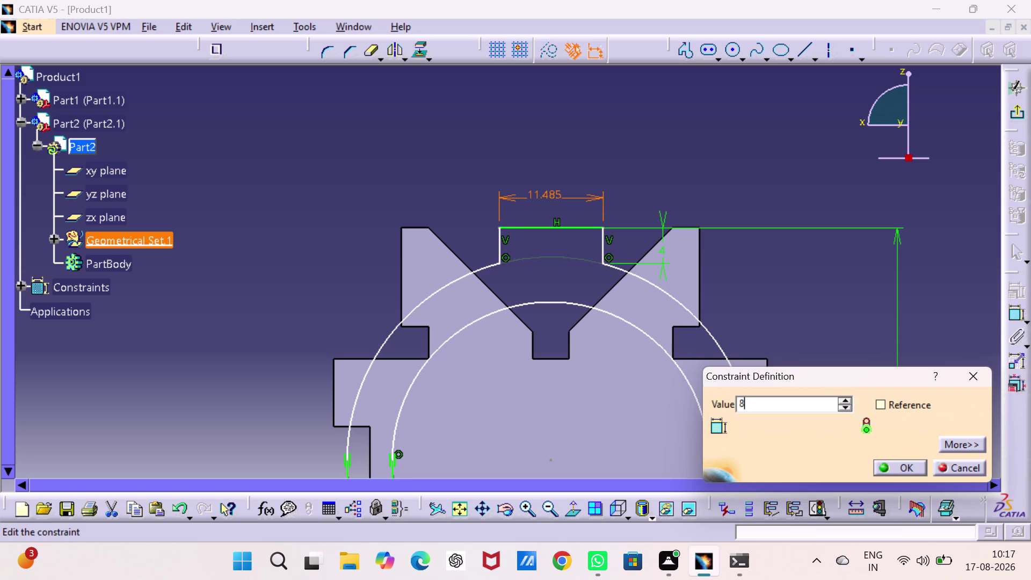
key(Return)
click(689, 171)
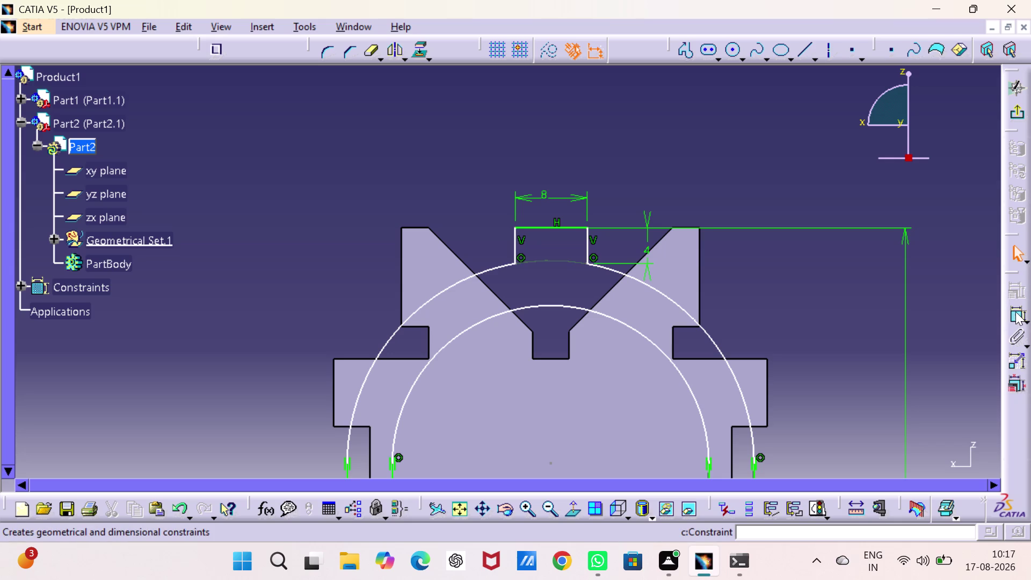
drag(1015, 311, 1007, 299)
Add a height dimension to the new left edge and set it to 4 mm.
click(517, 245)
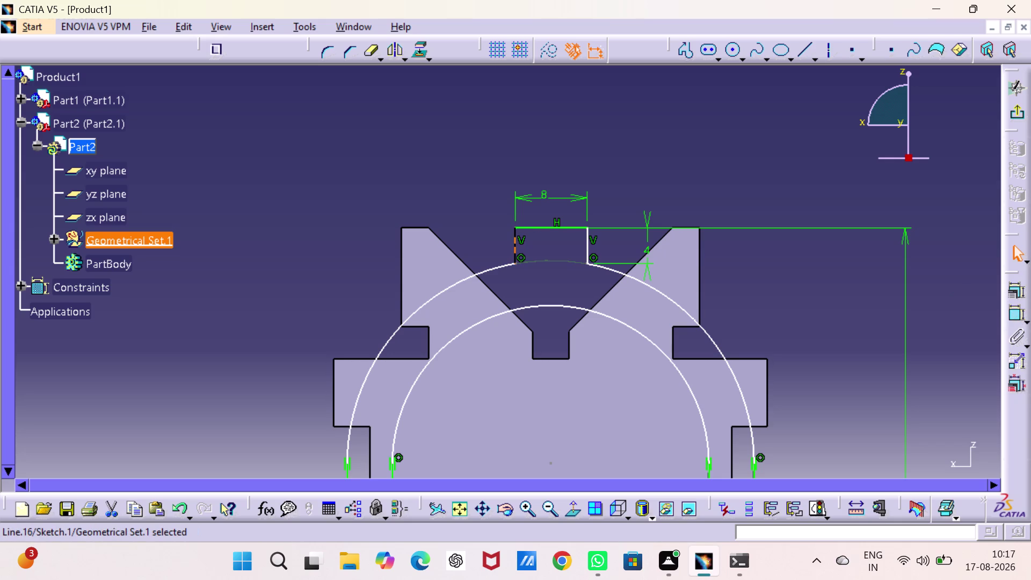
click(1015, 310)
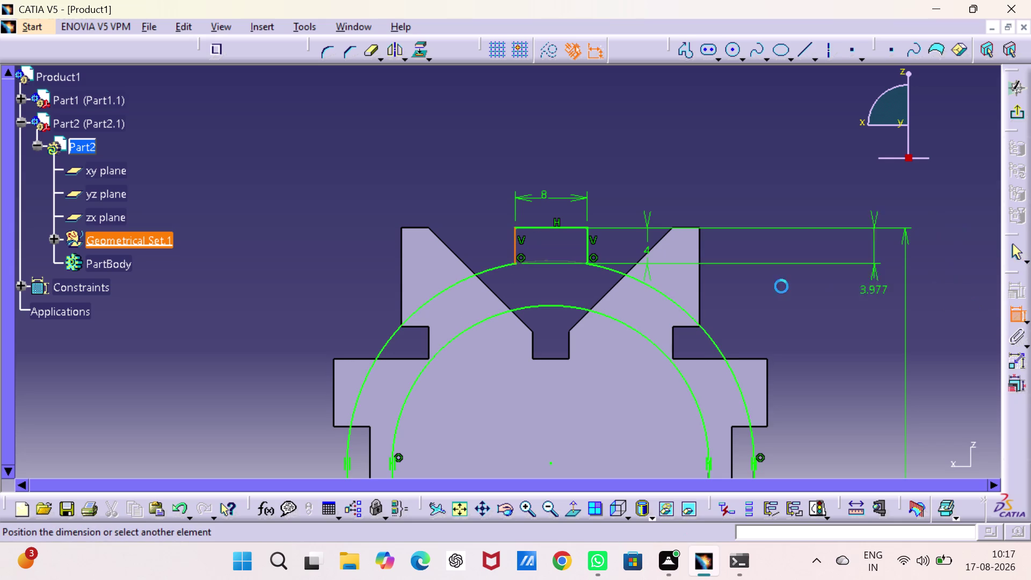
click(502, 246)
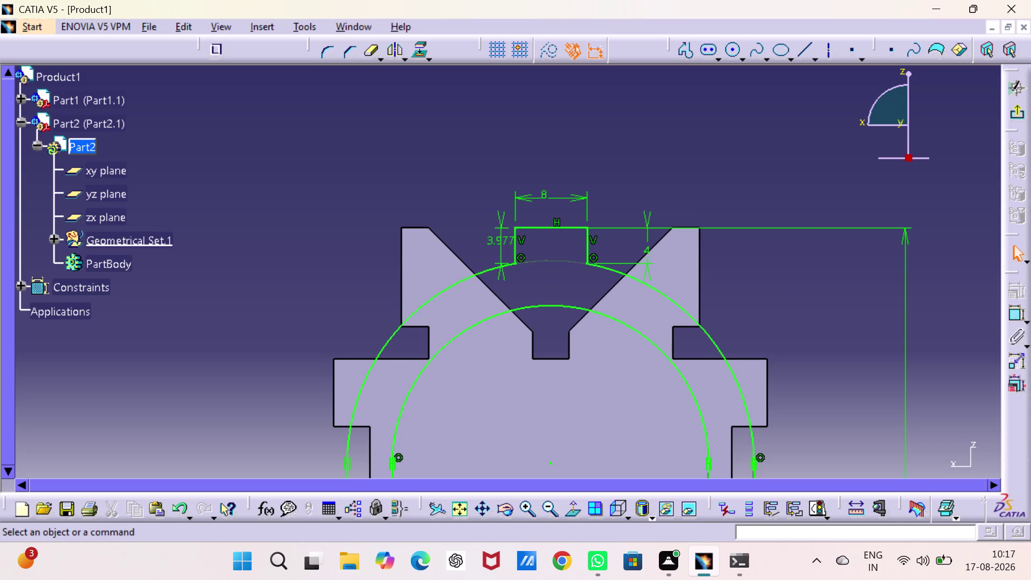
double_click(502, 242)
key(4)
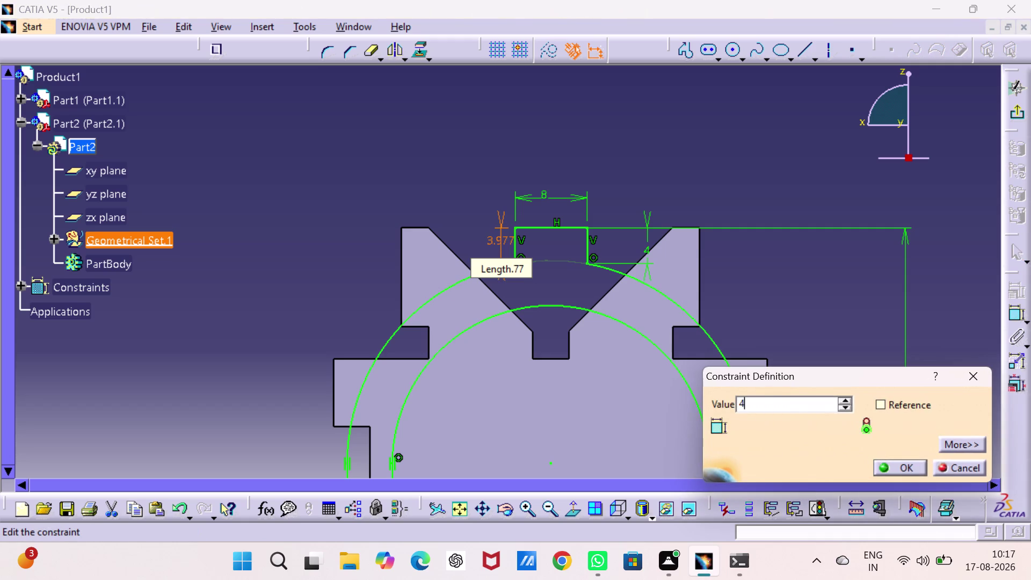
key(Return)
click(757, 150)
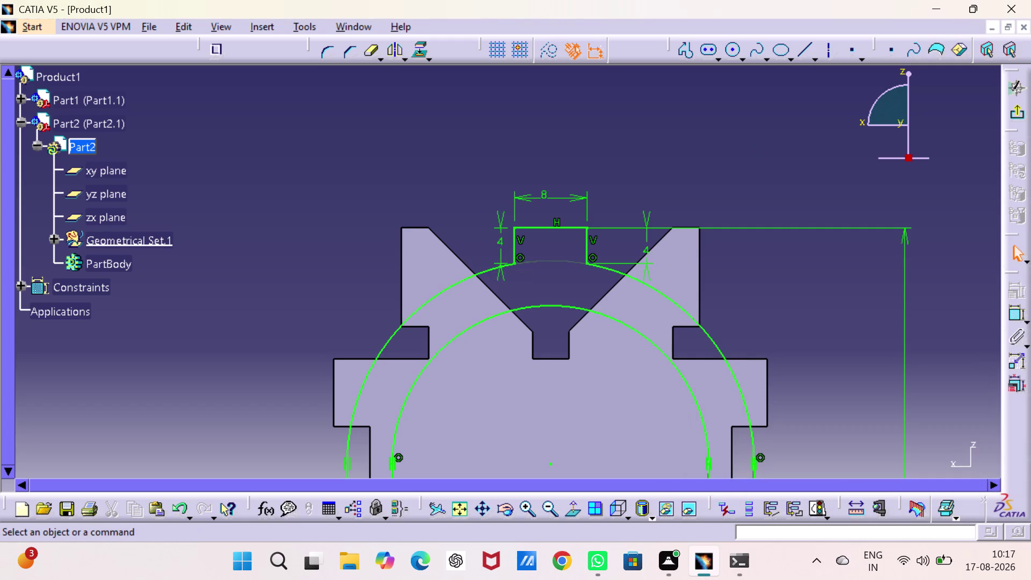
middle_drag(719, 283, 720, 94)
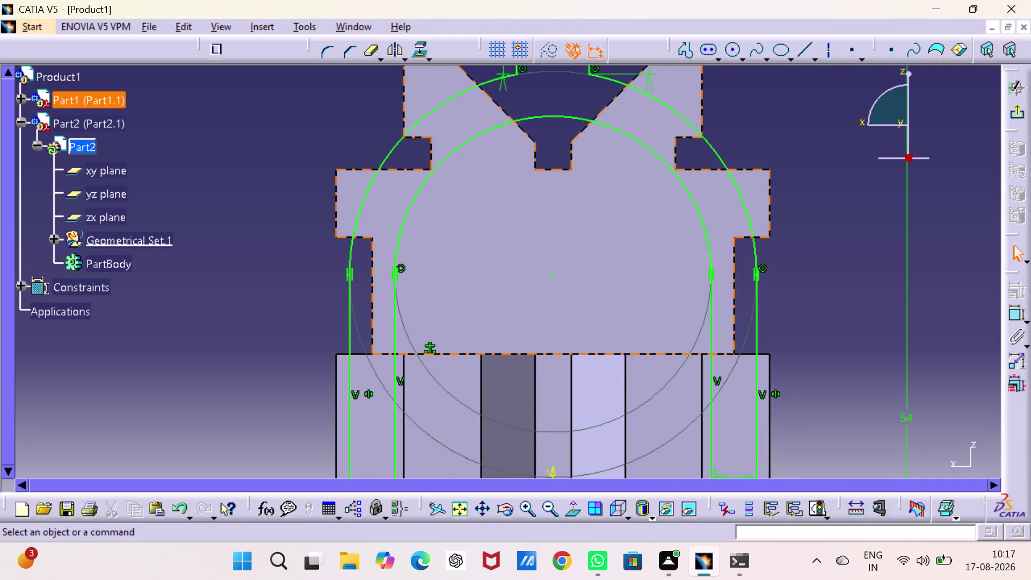
Exit to 3D and orbit the V-block assembly to inspect the arch profile.
click(1021, 111)
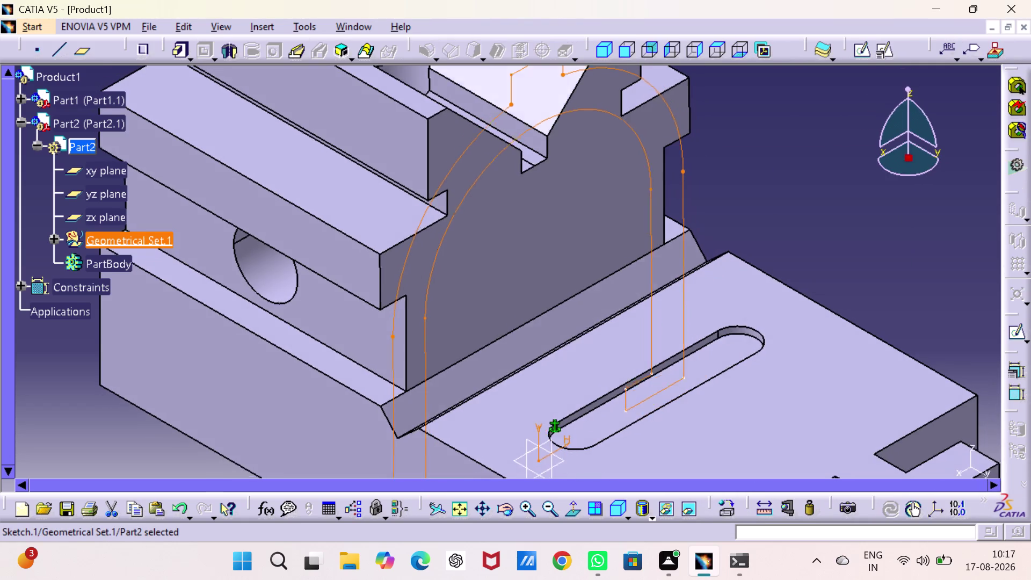
click(863, 215)
middle_drag(814, 203, 806, 158)
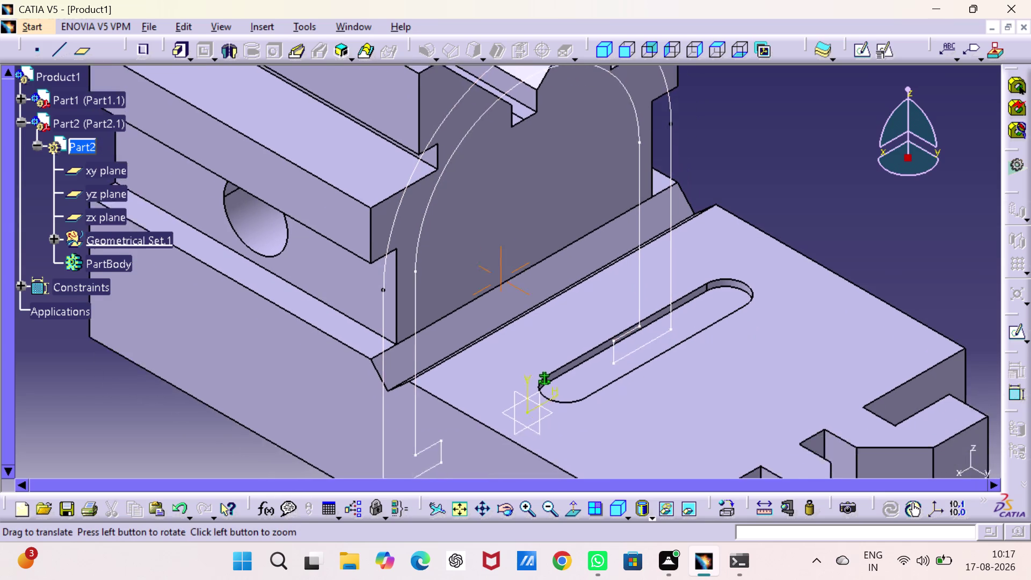
middle_drag(805, 158, 805, 250)
middle_drag(791, 163, 793, 167)
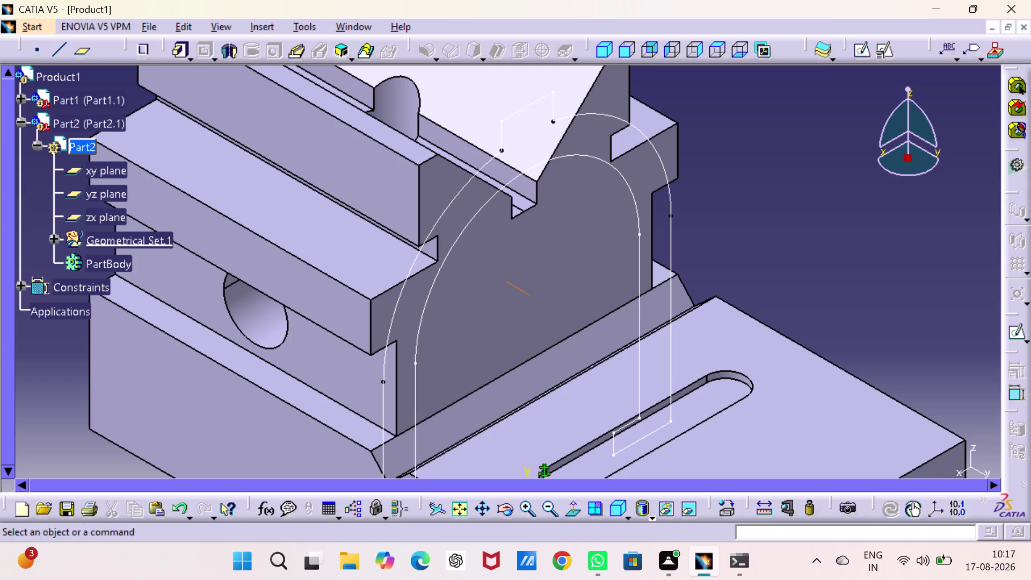
middle_drag(792, 166, 860, 243)
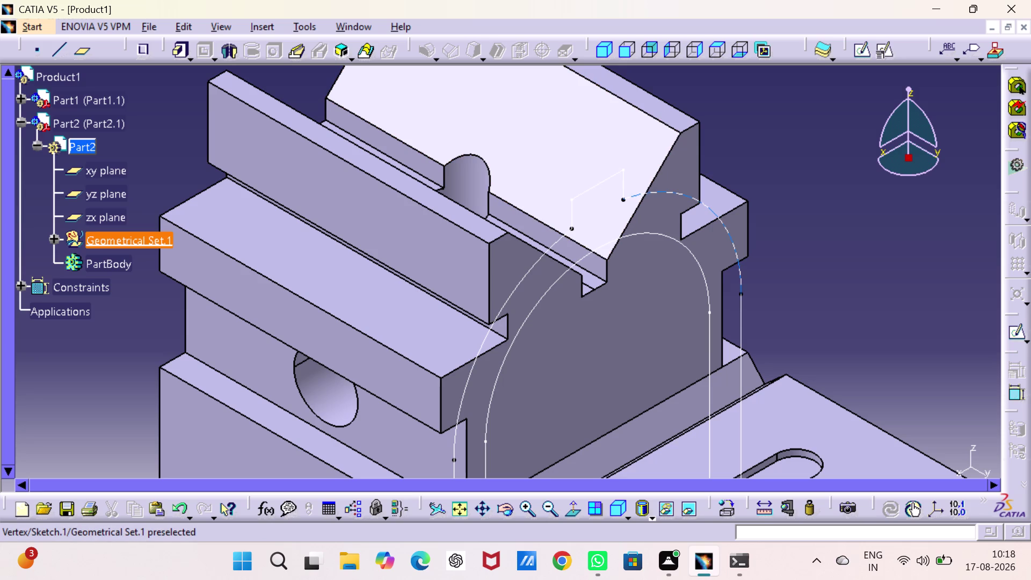
double_click(555, 247)
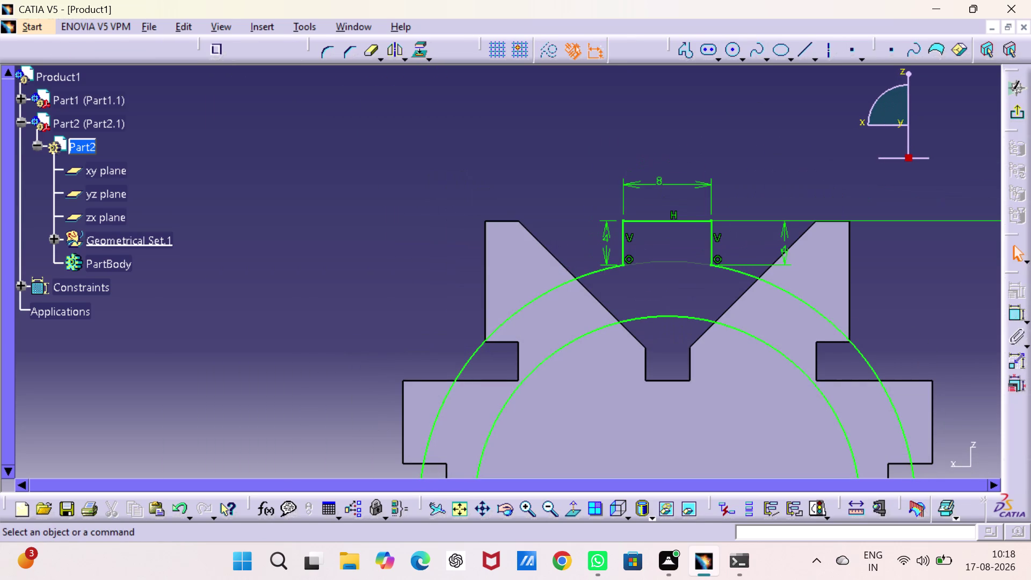
Fillet the corner between the left slot edge and the outer arc with radius 2 mm.
click(591, 158)
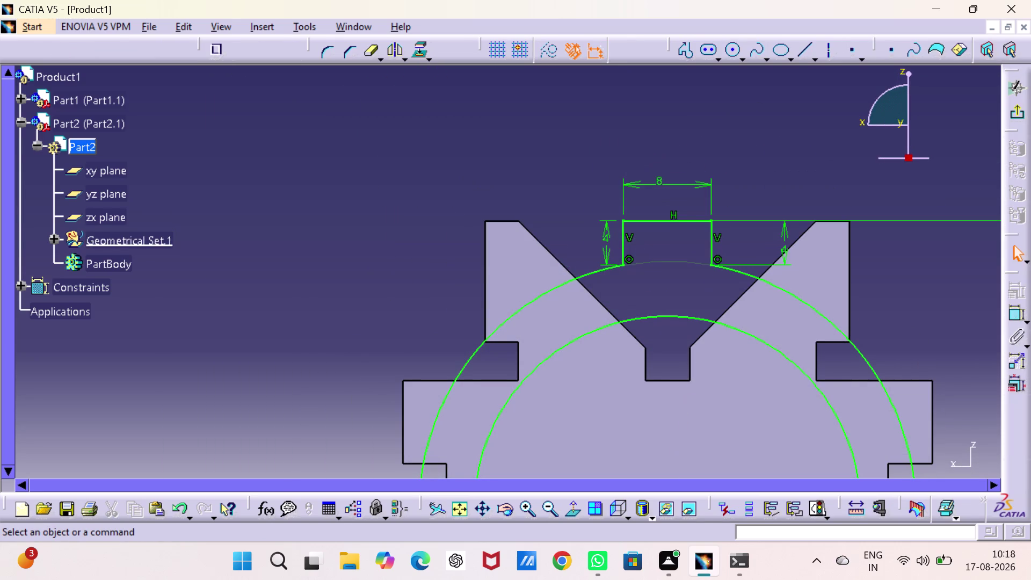
click(328, 47)
click(604, 267)
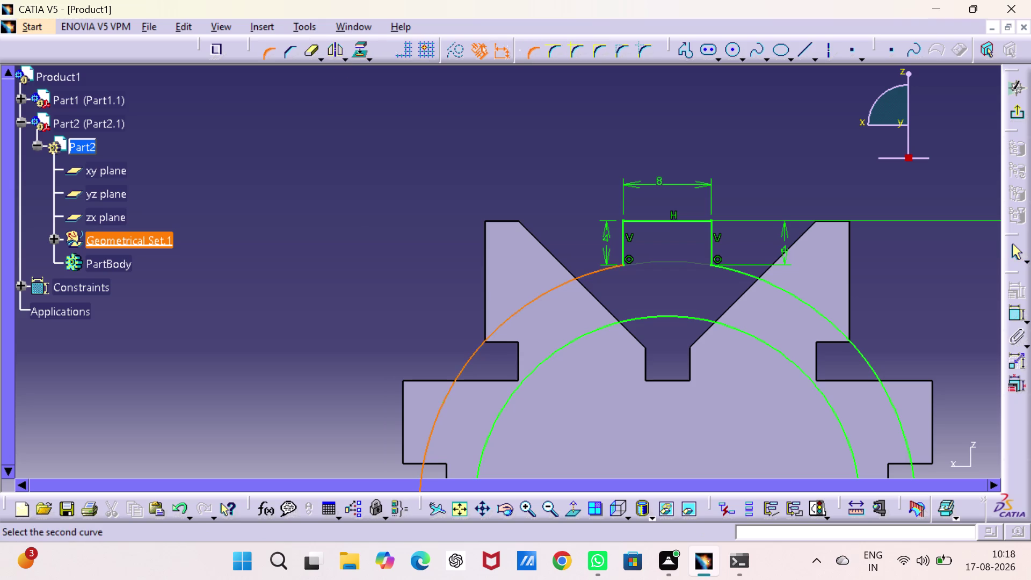
click(622, 249)
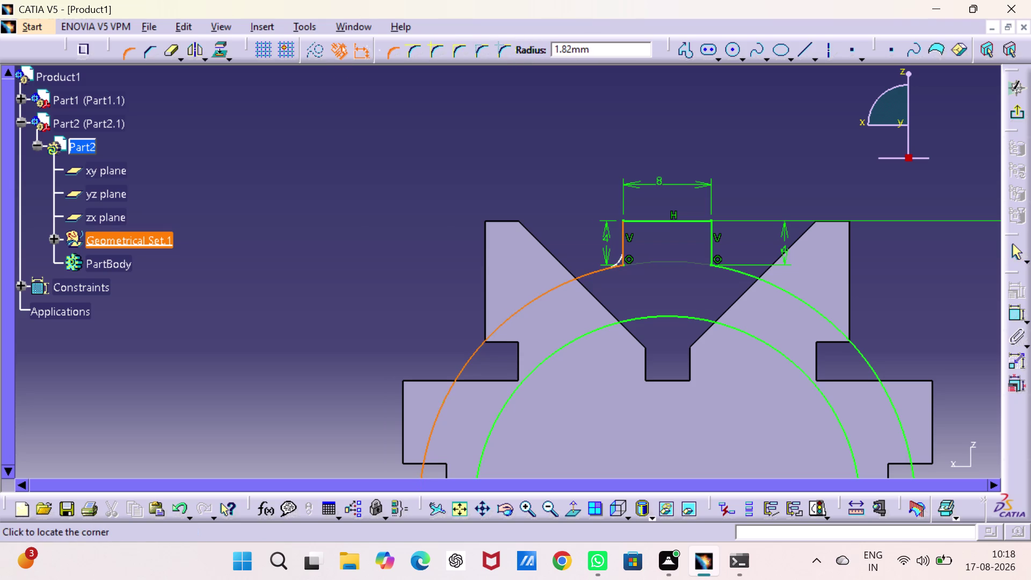
key(2)
key(Return)
click(569, 319)
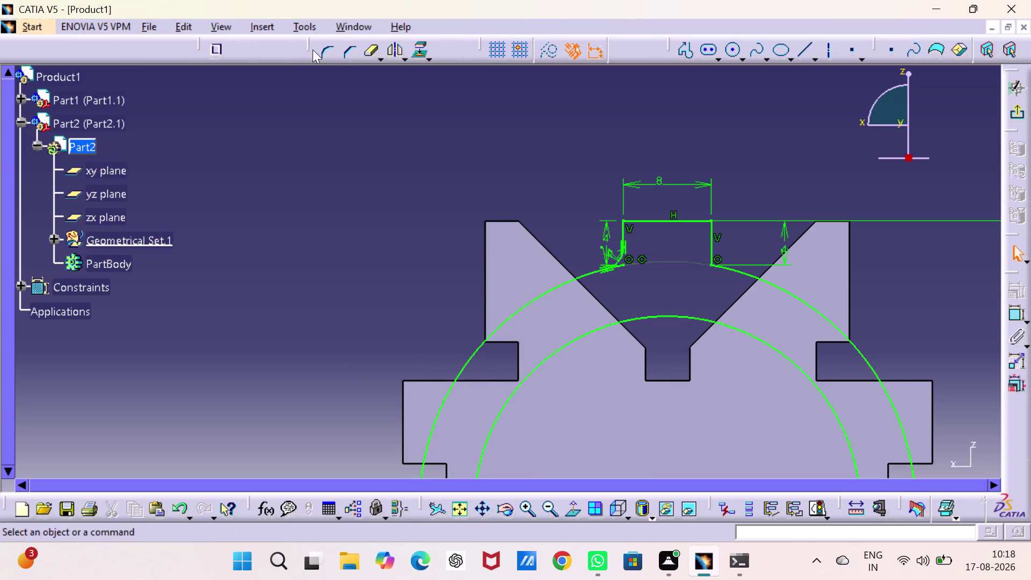
Fillet the right slot line and outer arc corner at 2 mm, accepting the Corner prompt.
click(327, 50)
click(714, 251)
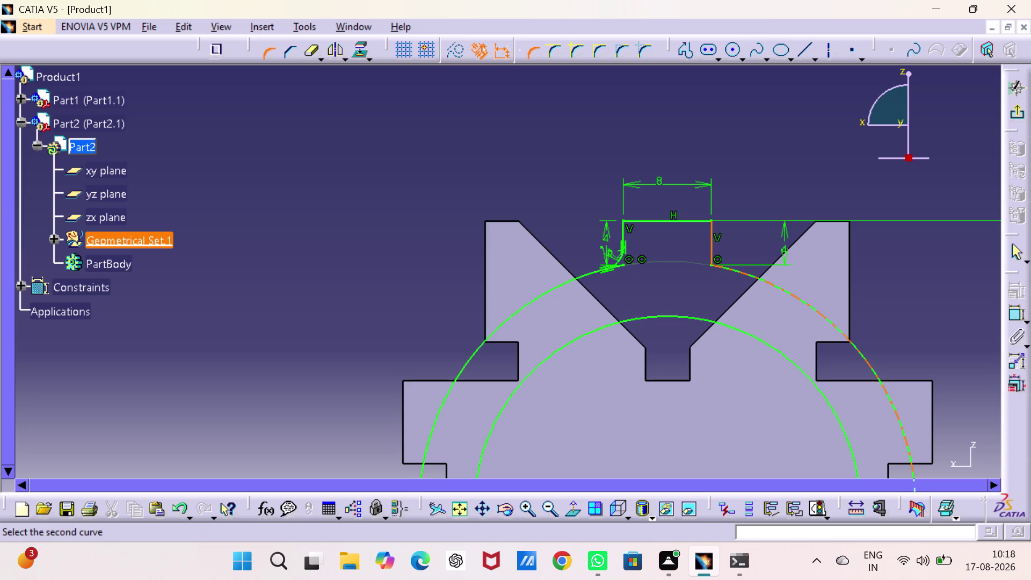
click(724, 266)
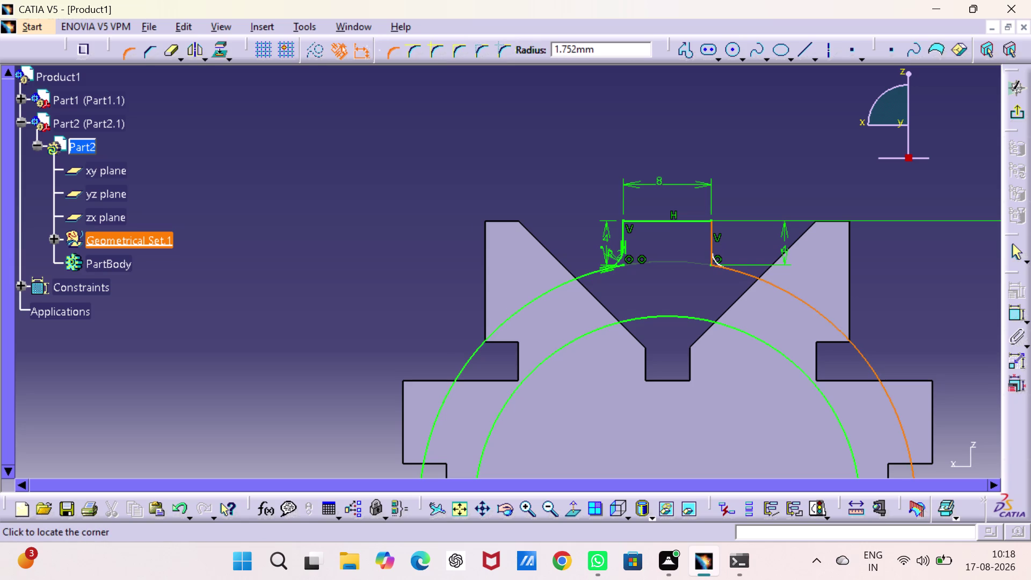
key(2)
key(Return)
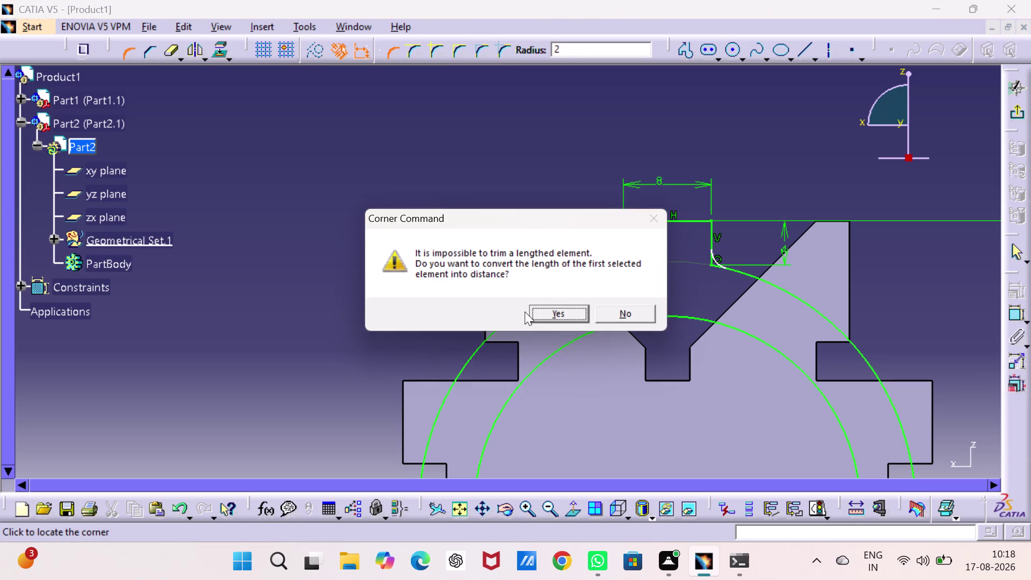
click(553, 307)
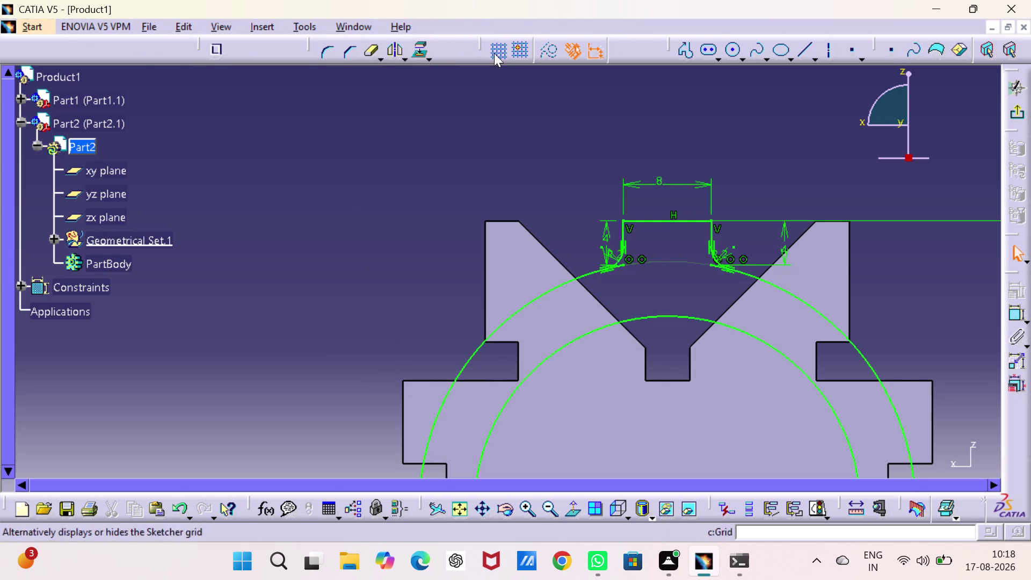
double_click(370, 51)
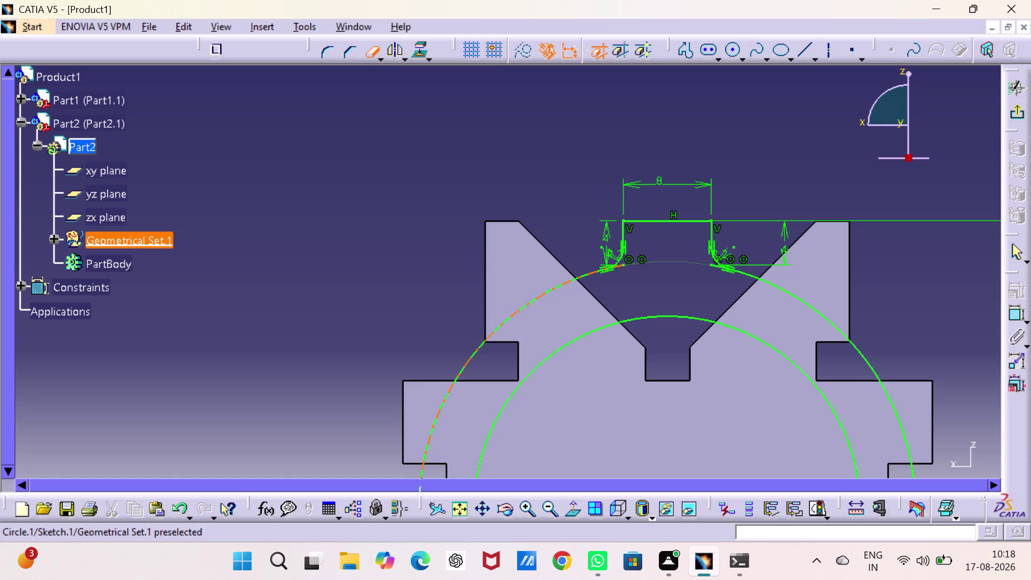
Cancel the repeated Corner command and exit the Sketcher to the 3D part.
click(619, 267)
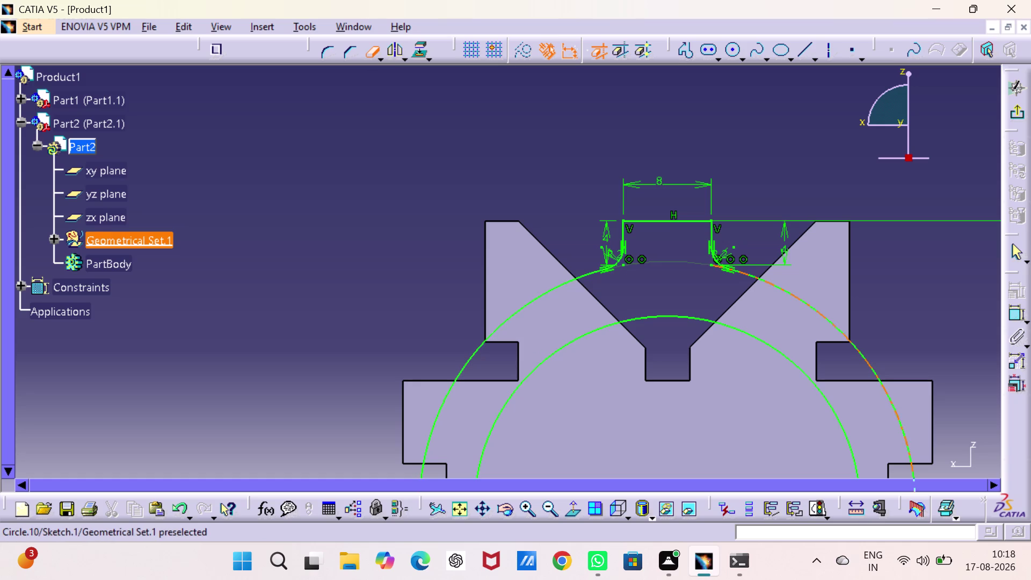
click(716, 266)
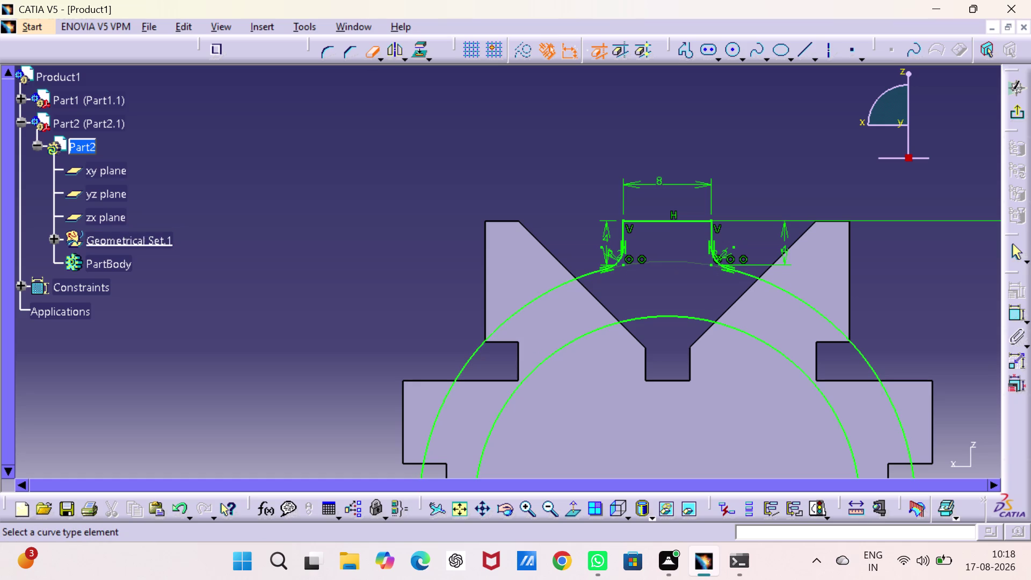
click(1007, 111)
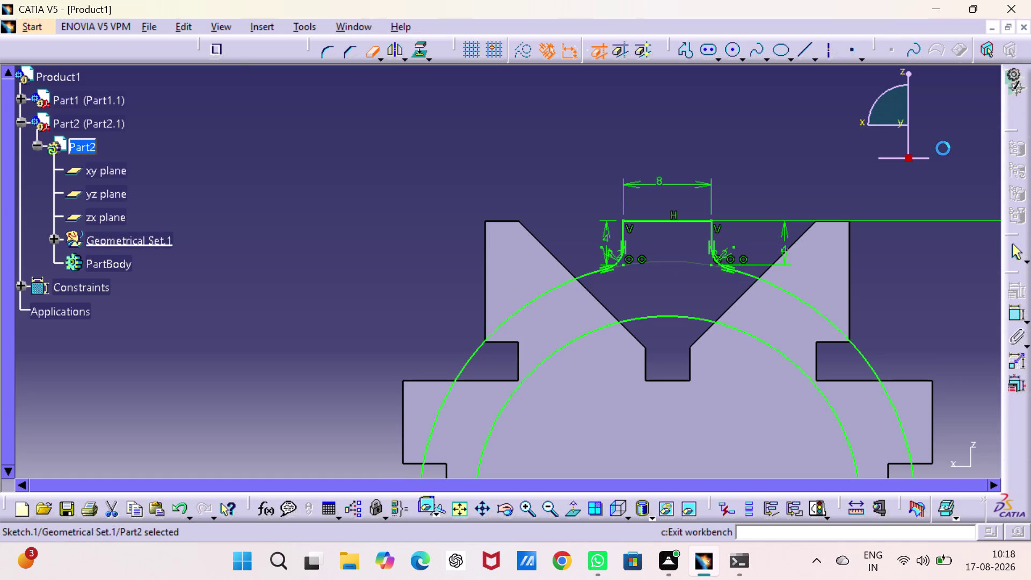
click(877, 206)
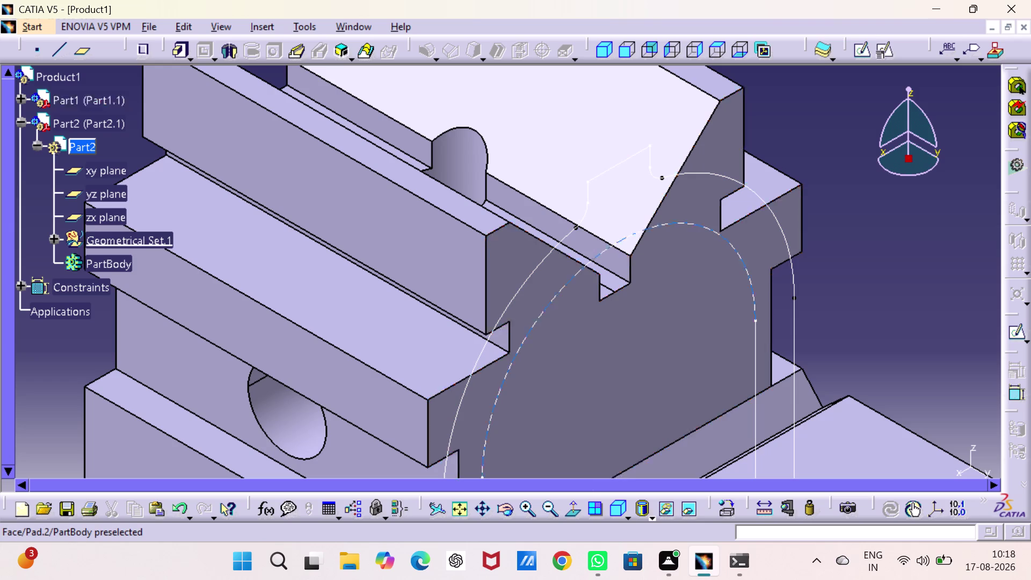
Pan down to the base slot and delete the stray sketch point.
middle_drag(679, 262, 677, 191)
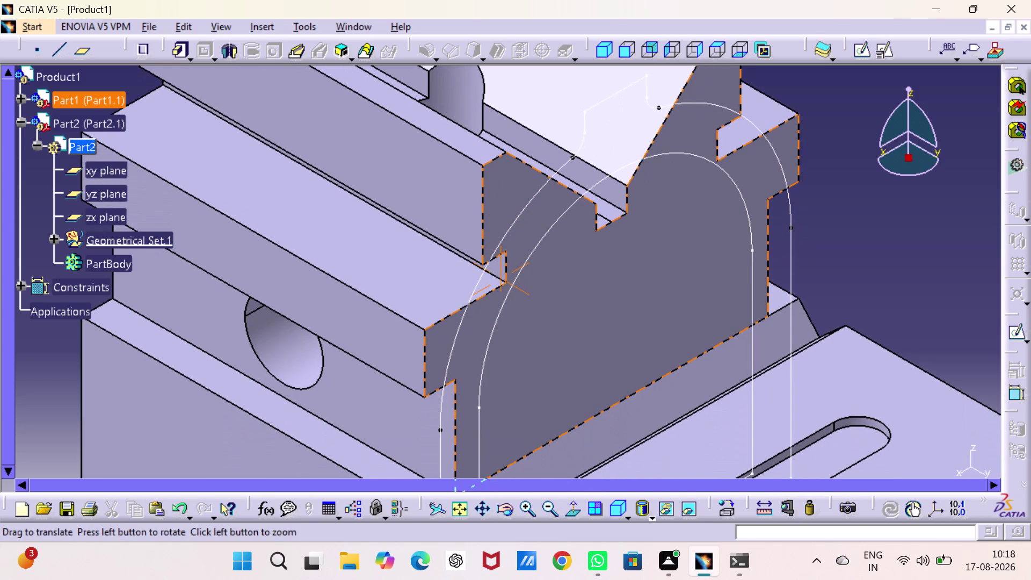
middle_drag(676, 191, 662, 156)
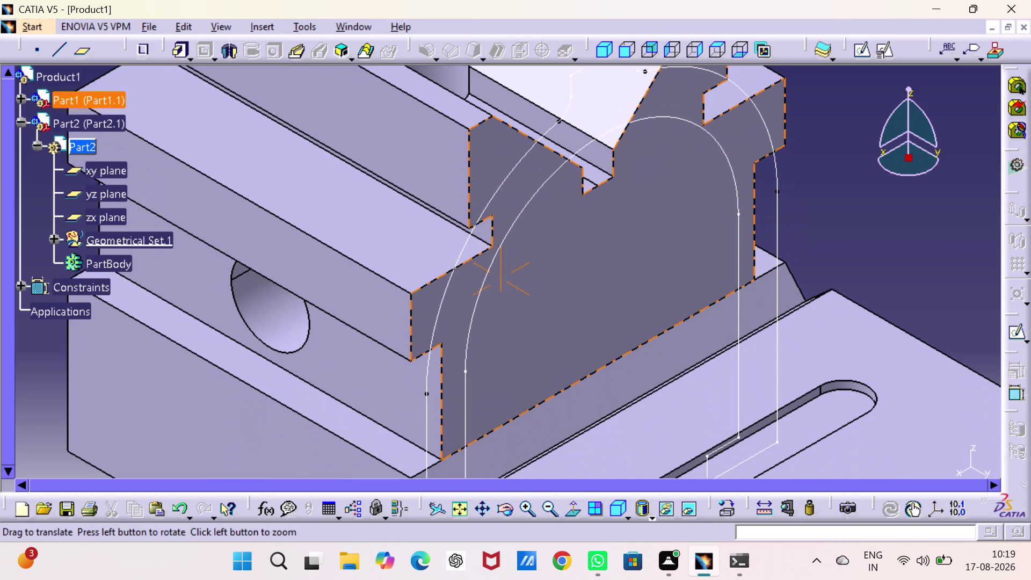
middle_drag(662, 155, 639, 157)
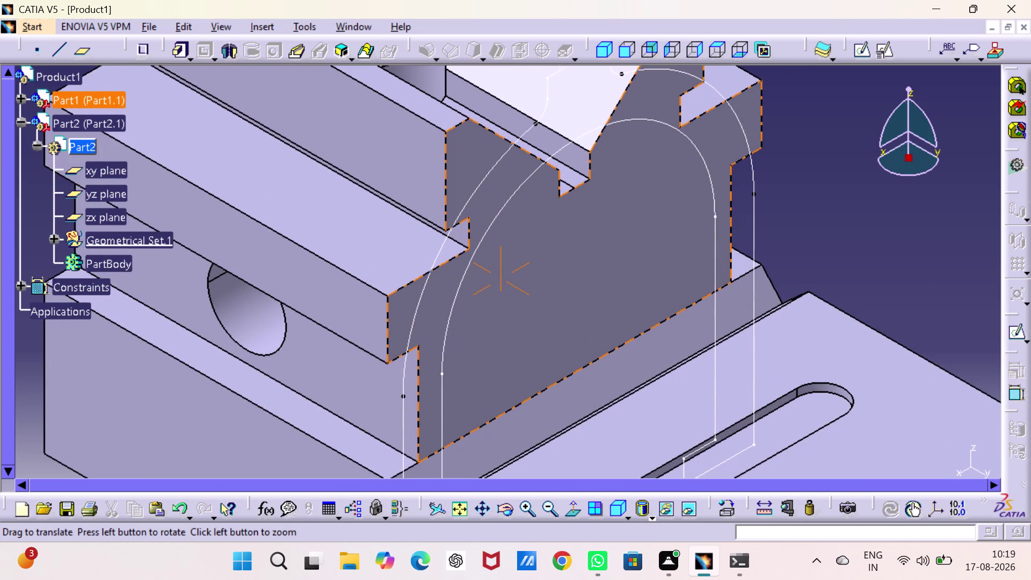
middle_drag(639, 157, 652, 99)
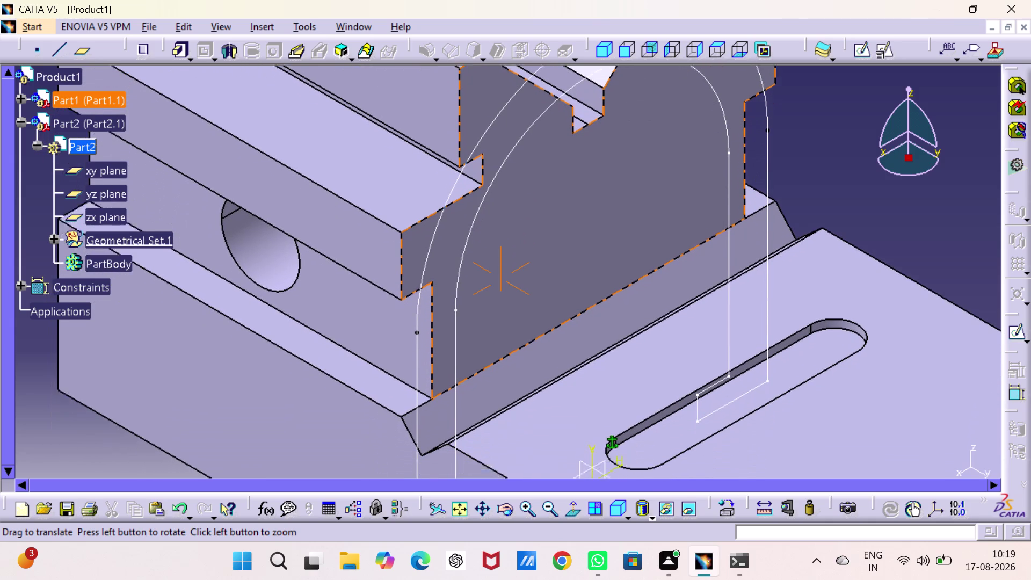
middle_drag(652, 99, 676, 0)
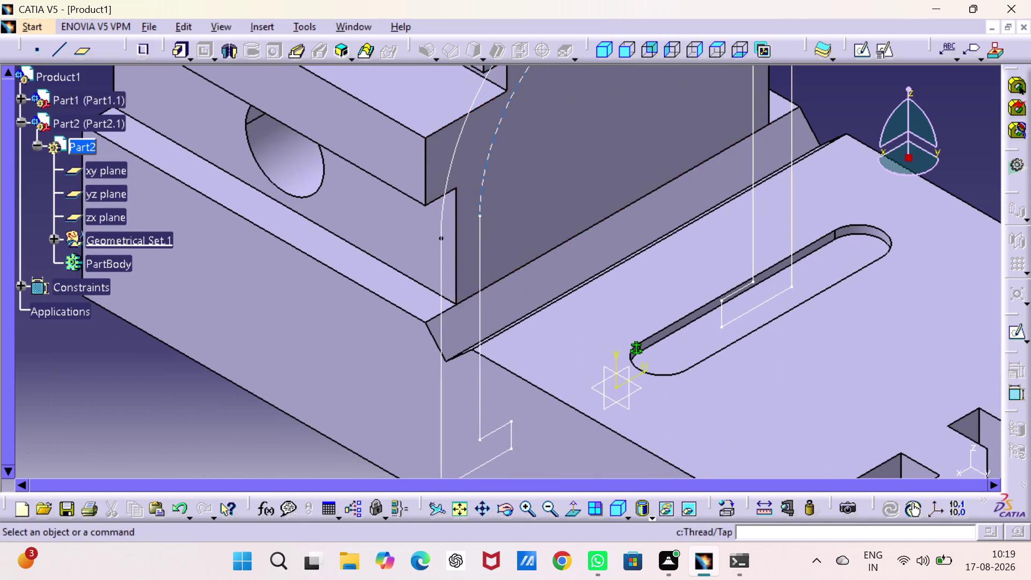
click(440, 237)
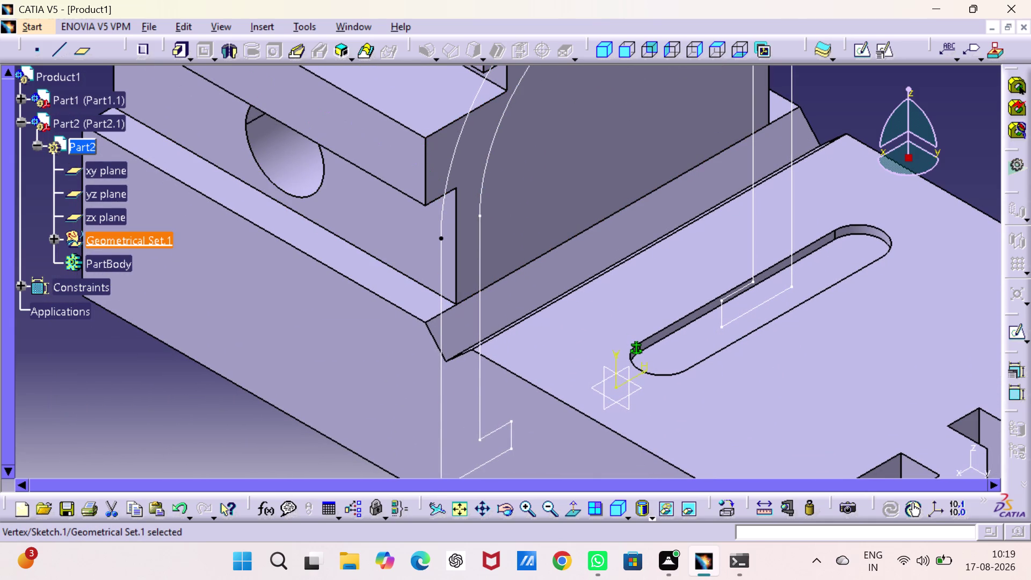
right_click(440, 237)
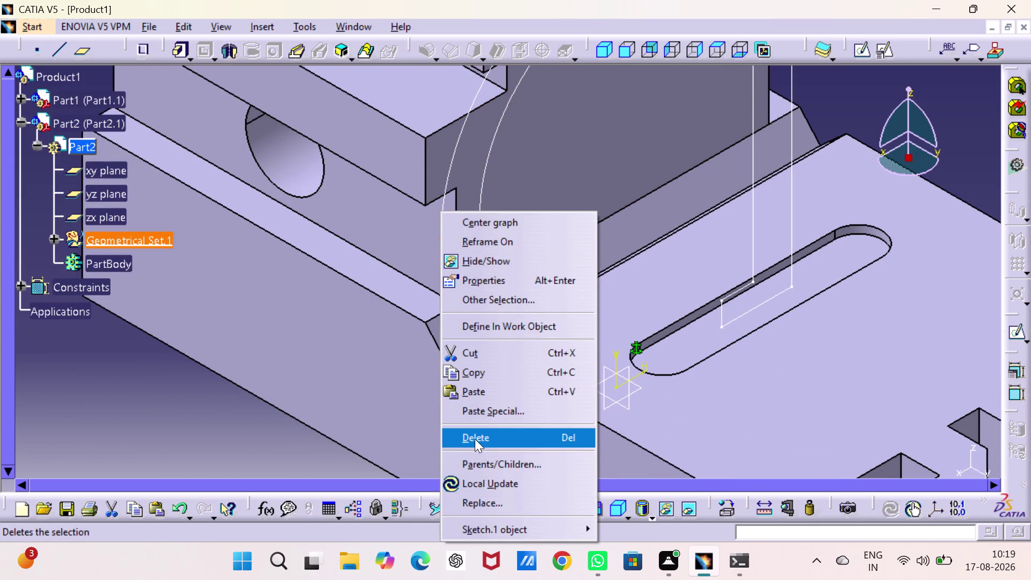
click(475, 439)
click(913, 461)
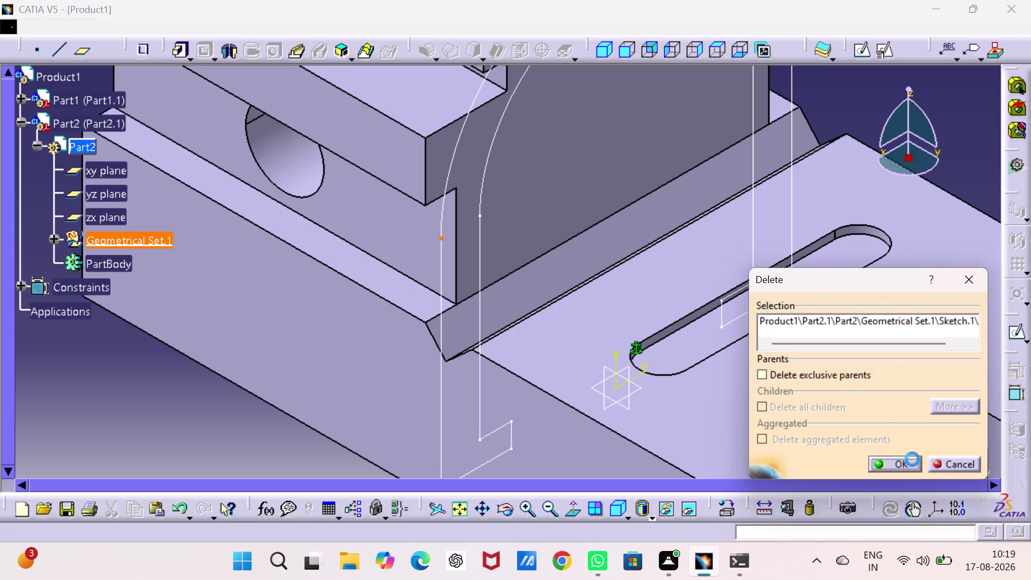
key(ctrl+z)
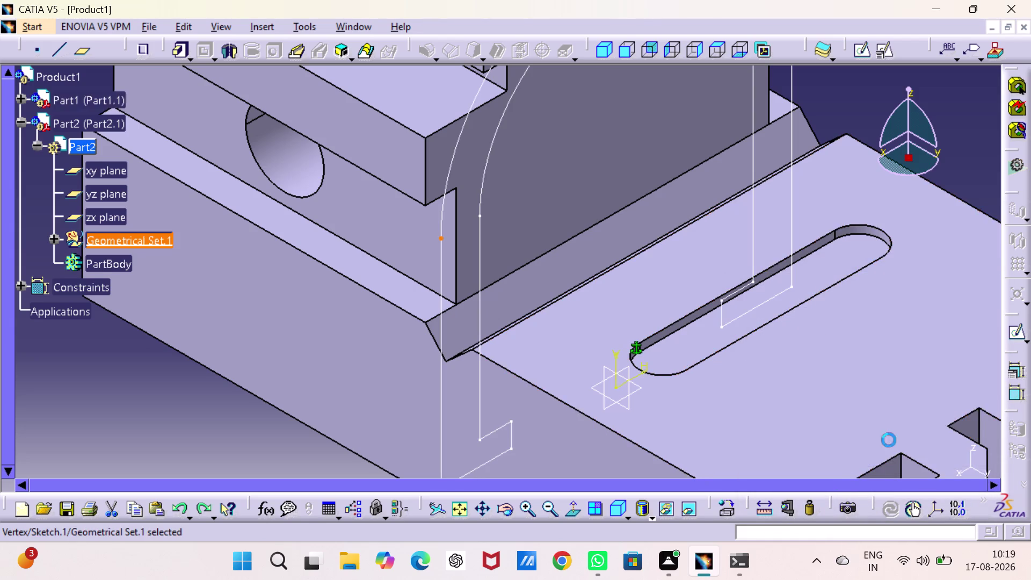
click(197, 413)
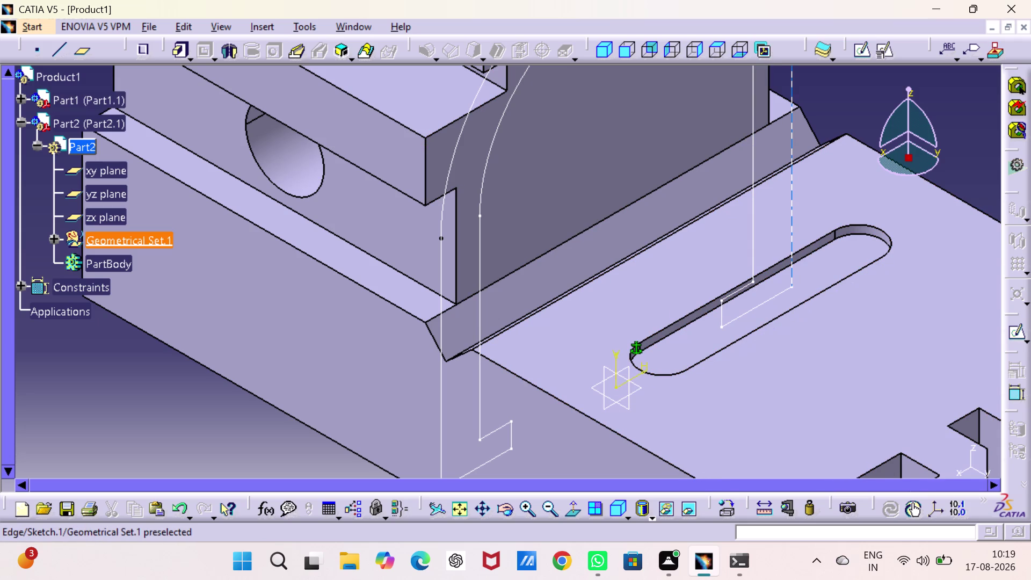
Pan back to the whole profile and reopen the sketch for editing.
middle_drag(792, 241, 780, 361)
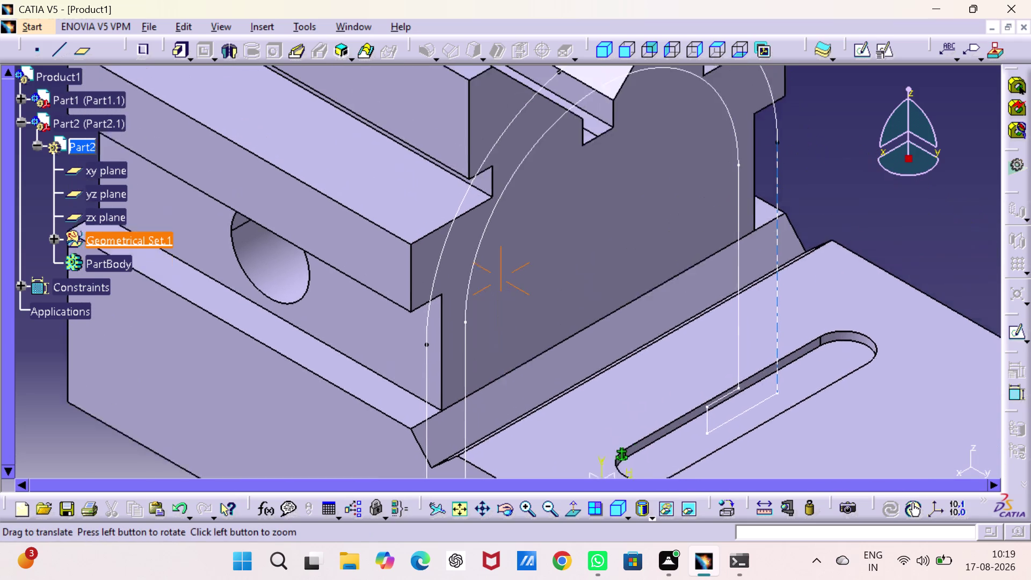
middle_drag(780, 361, 796, 439)
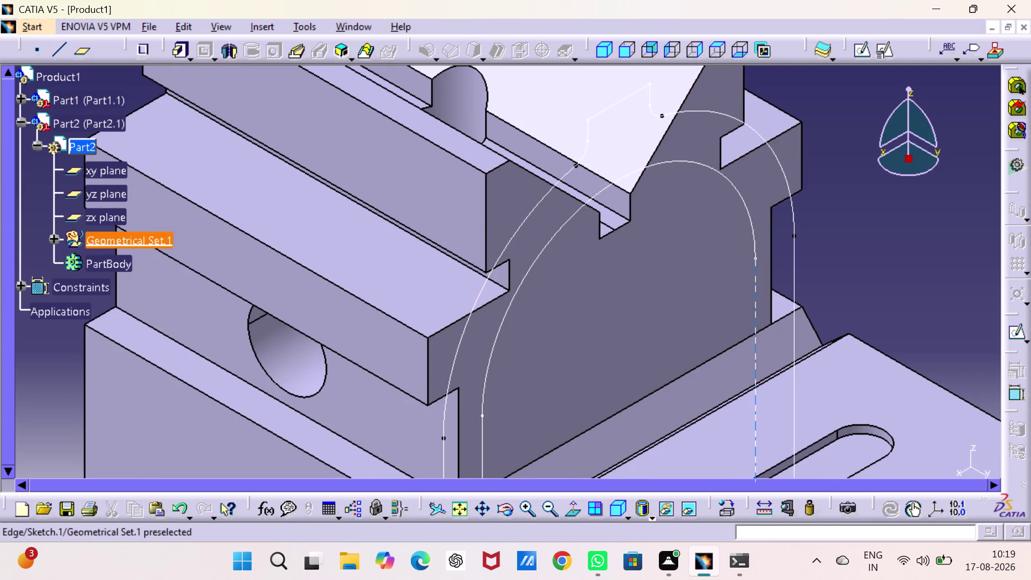
double_click(753, 306)
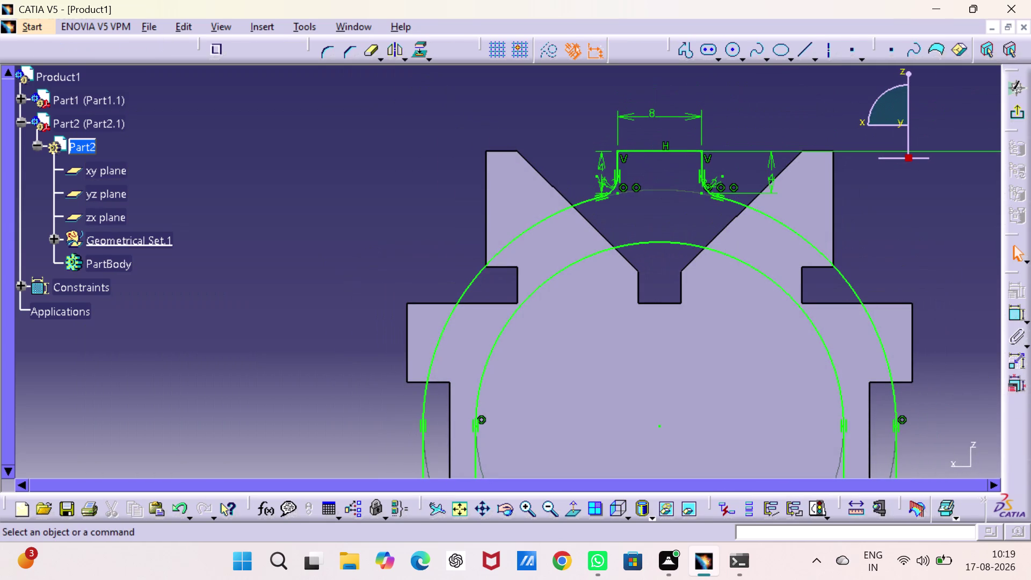
Delete the left Tangency constraint between the outer arc and its side line.
click(933, 246)
middle_drag(933, 246, 900, 57)
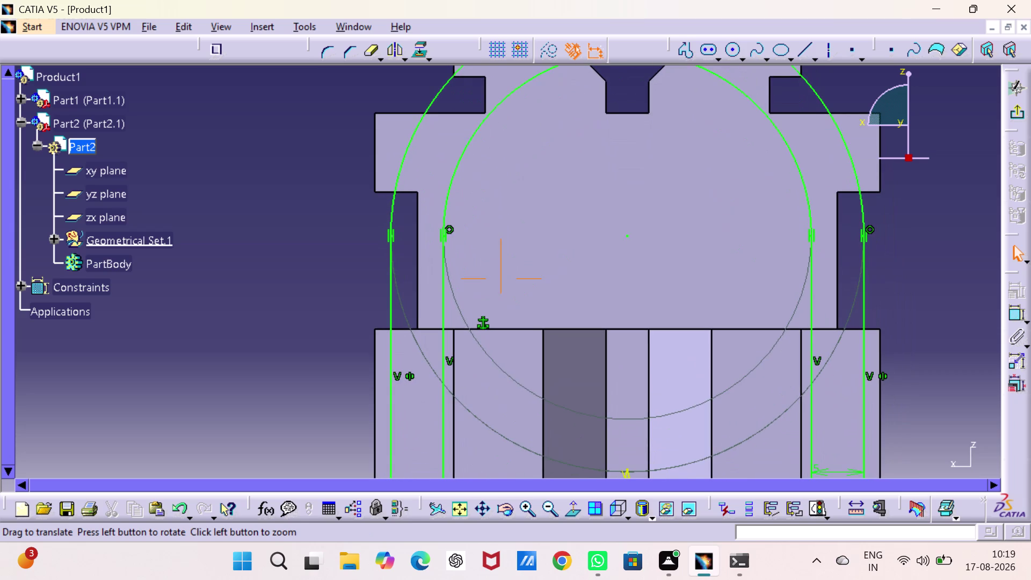
middle_drag(900, 57, 860, 68)
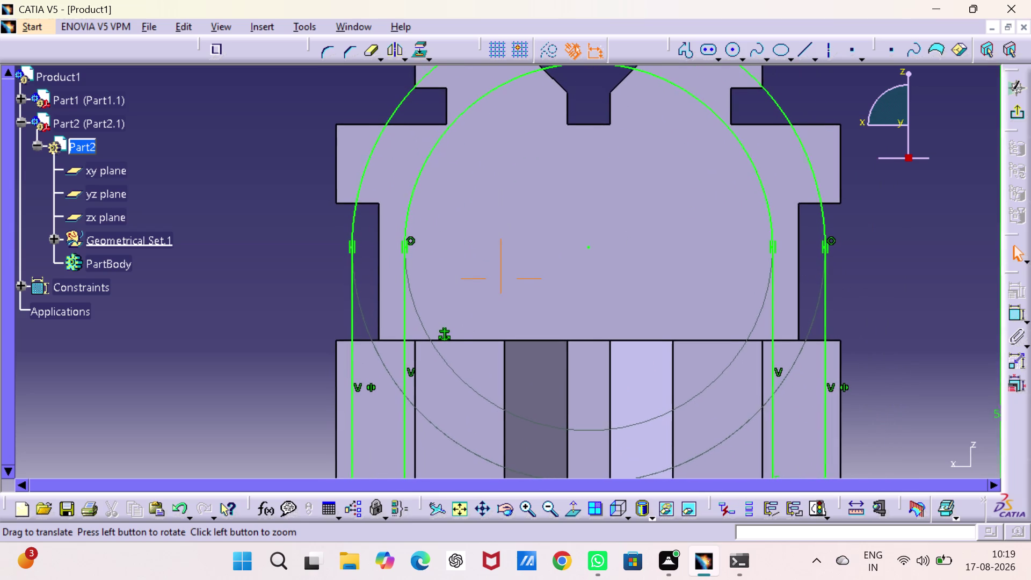
middle_drag(860, 68, 869, 73)
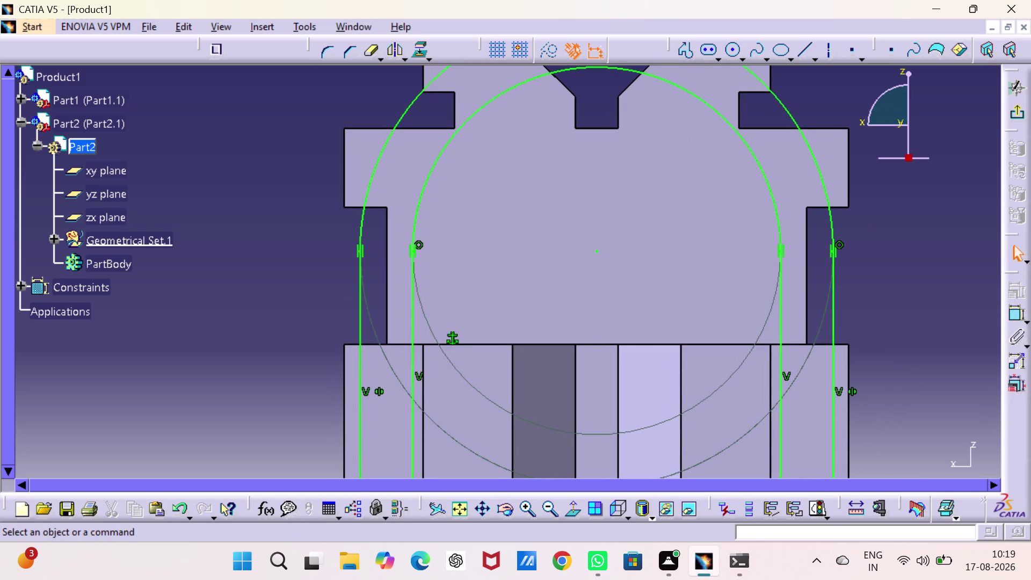
right_click(363, 250)
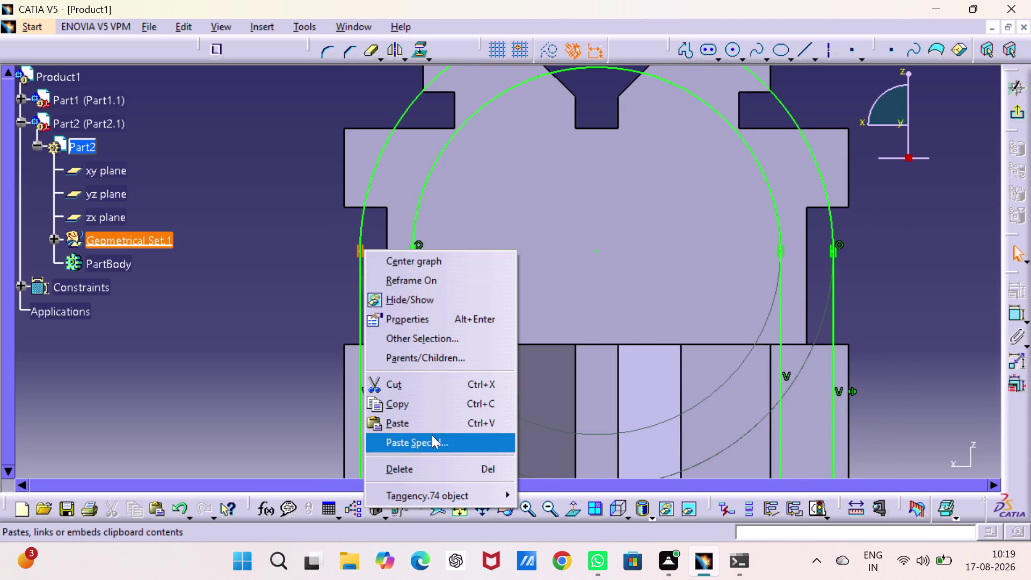
click(438, 464)
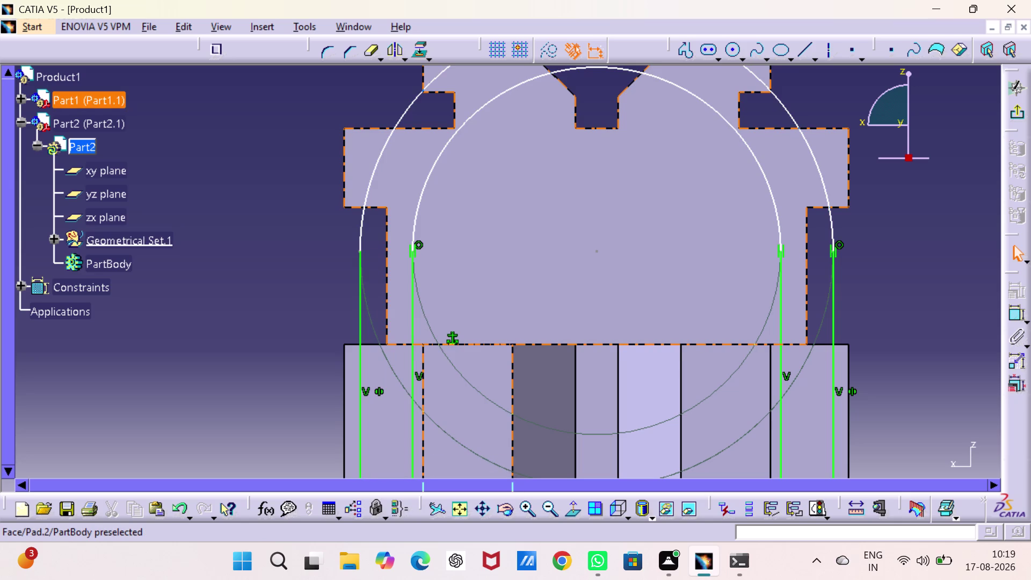
middle_drag(705, 295, 688, 397)
click(1014, 315)
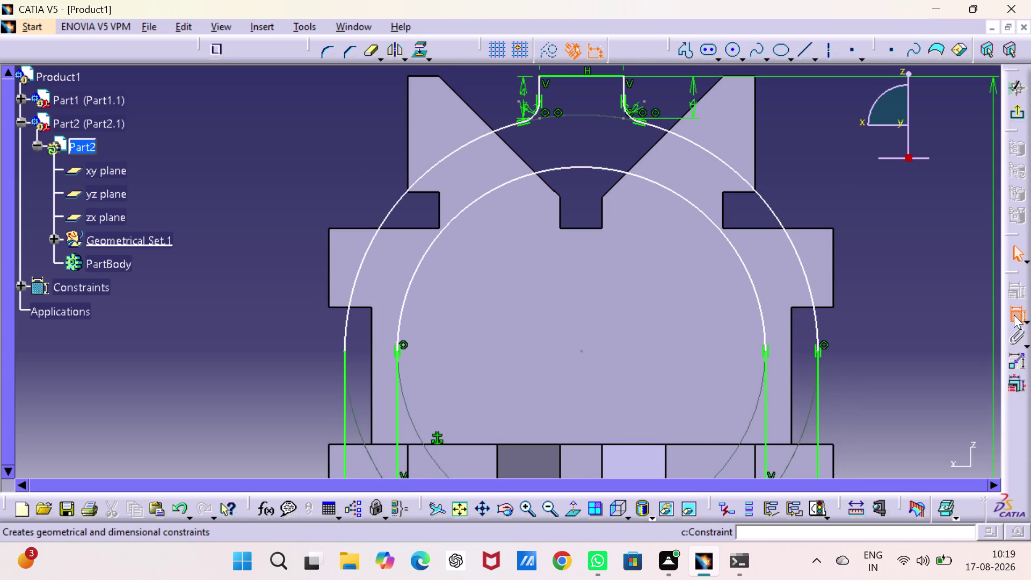
click(787, 229)
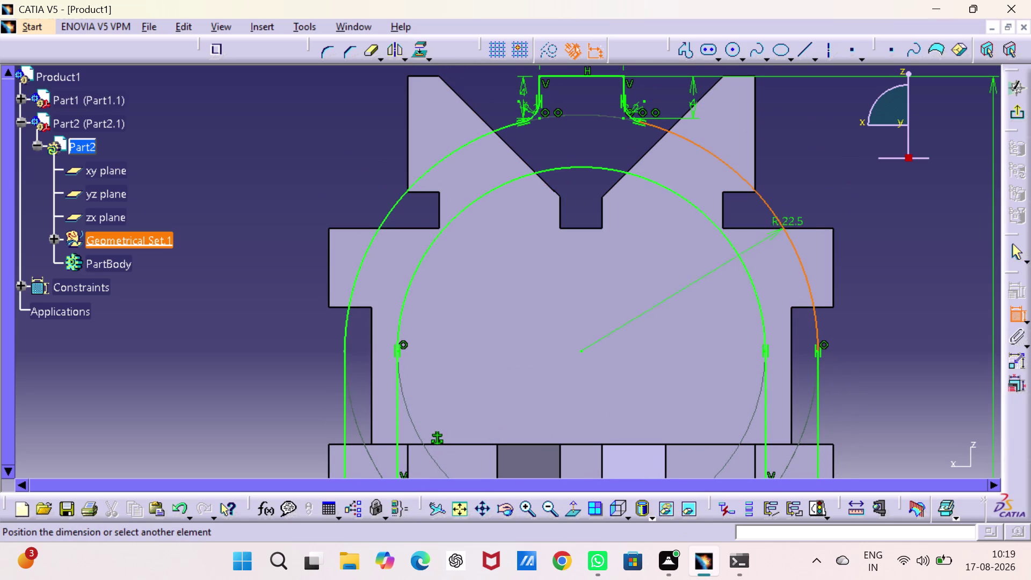
click(820, 190)
double_click(825, 183)
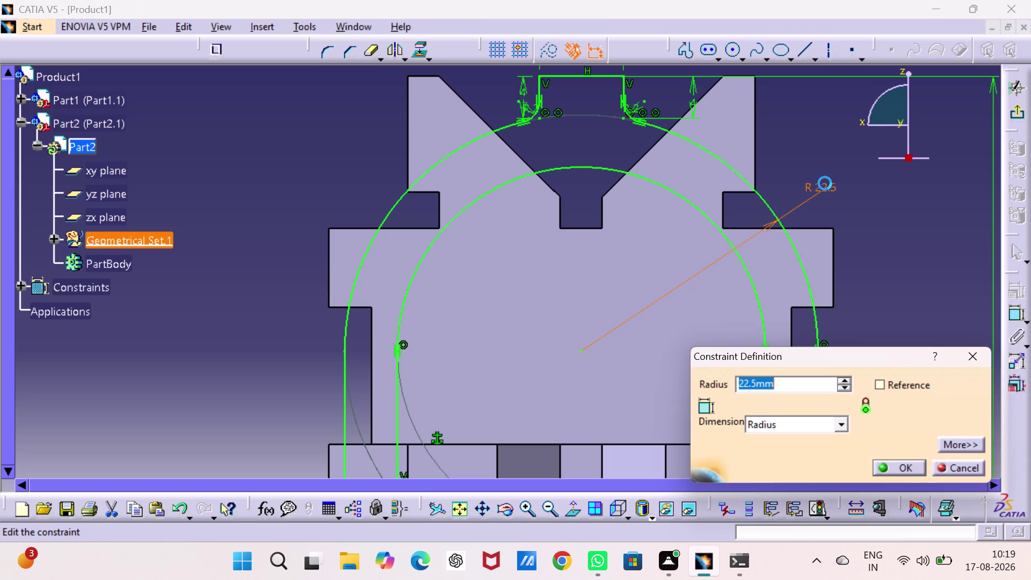
text(23)
key(Return)
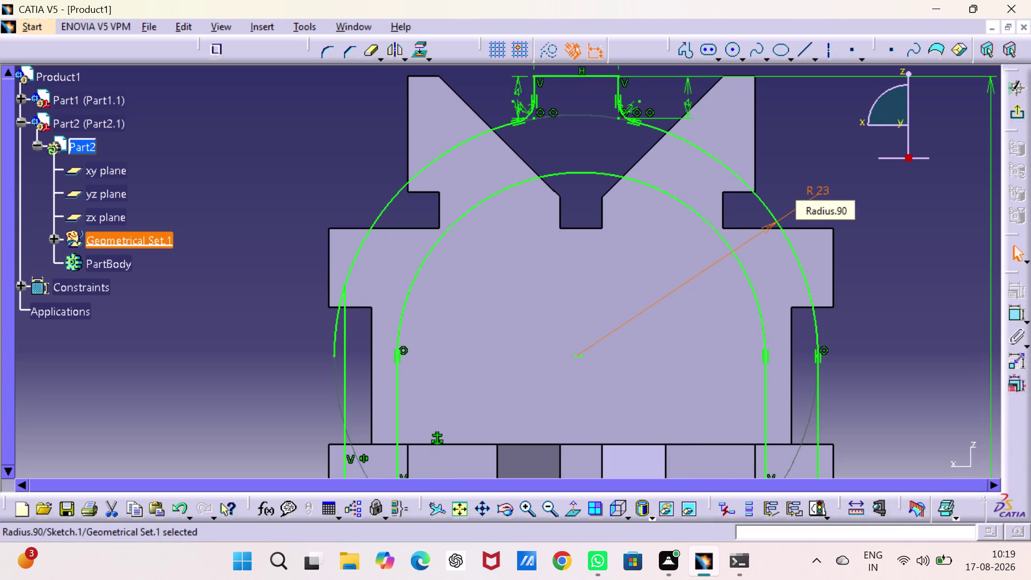
click(900, 201)
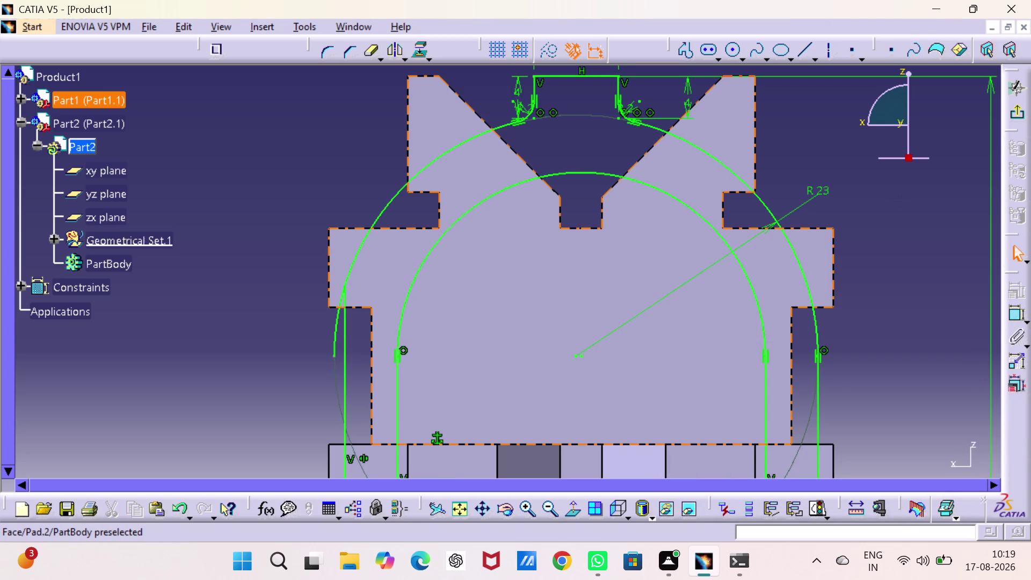
middle_drag(704, 282, 712, 168)
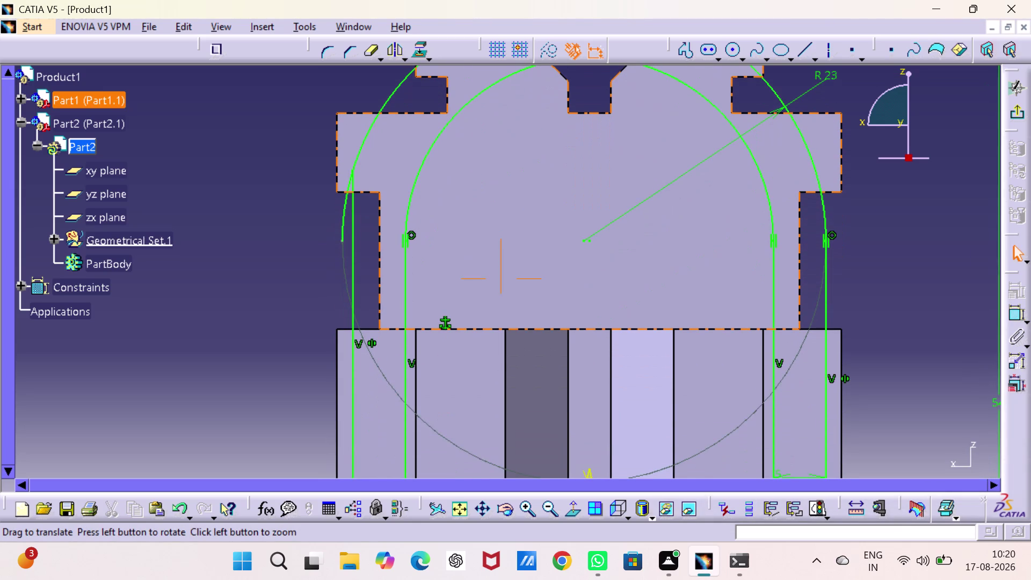
middle_drag(712, 168, 712, 174)
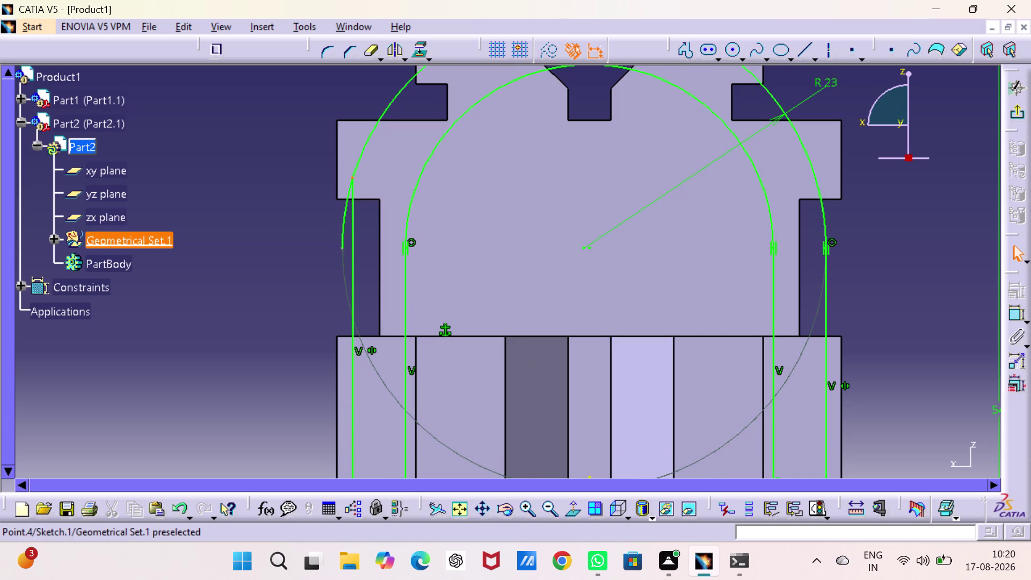
Make the outer left arc's end coincident with the outer left vertical line.
drag(351, 178, 352, 183)
click(352, 222)
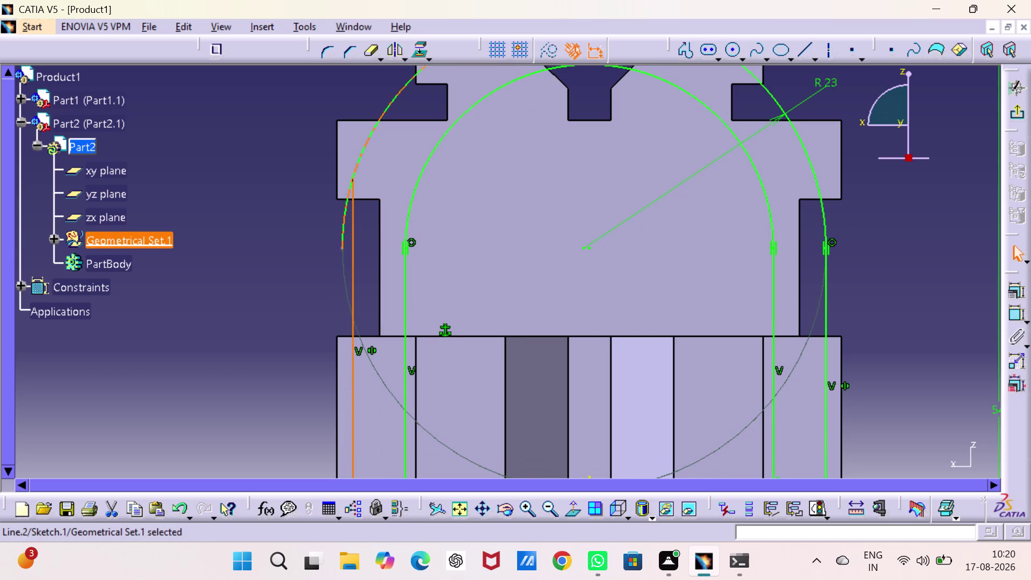
click(352, 175)
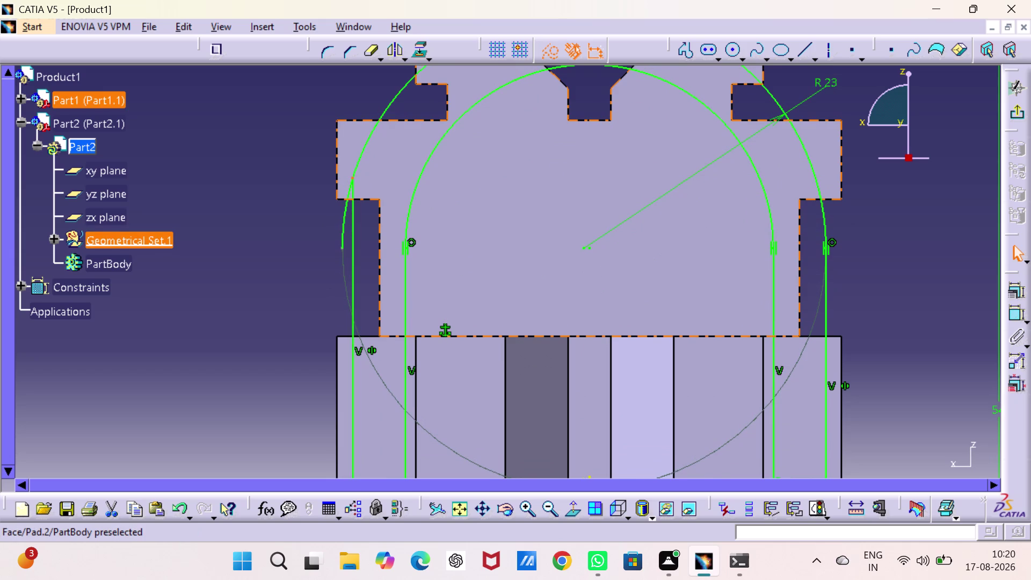
click(363, 147)
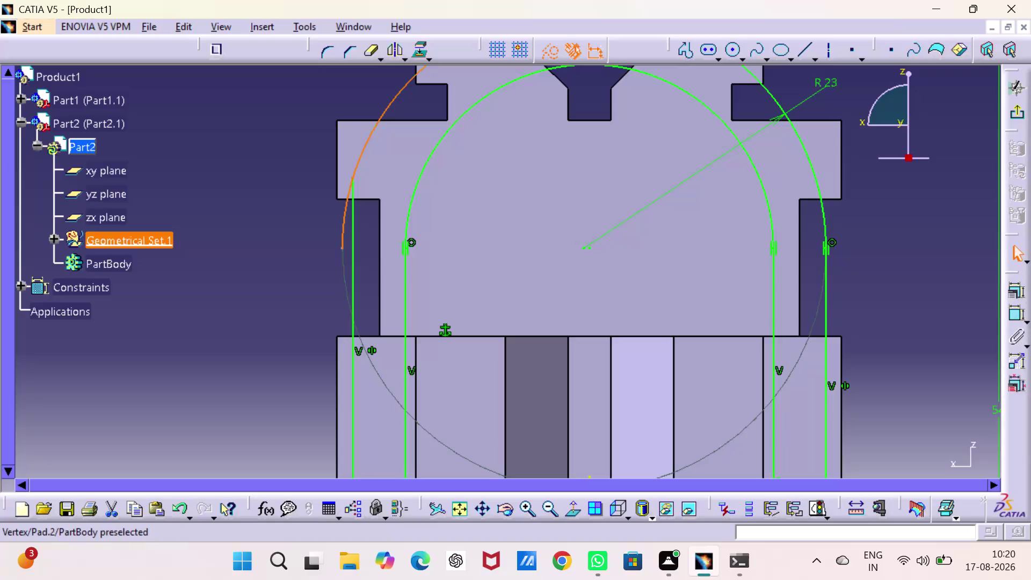
click(1010, 285)
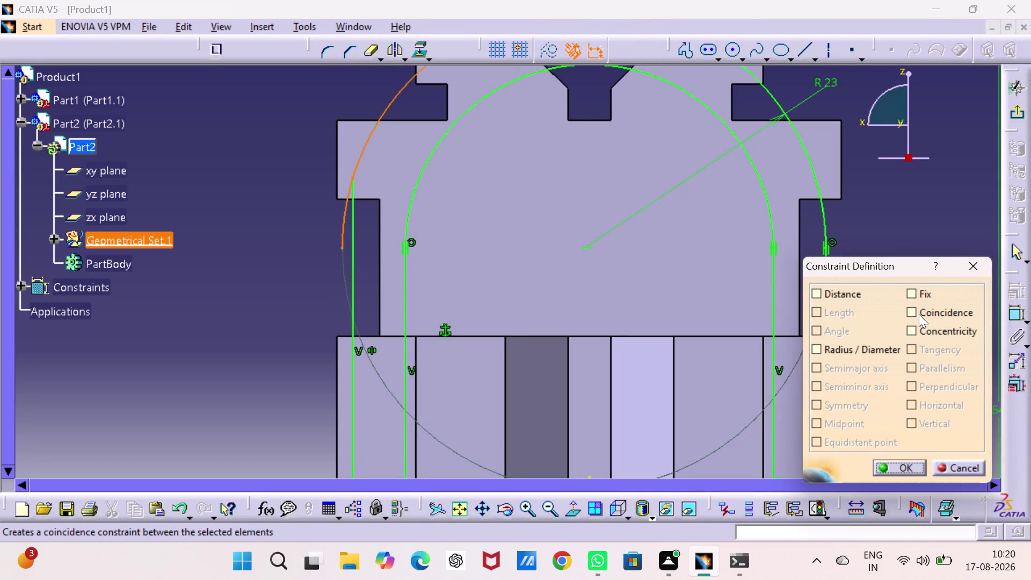
click(906, 309)
click(902, 466)
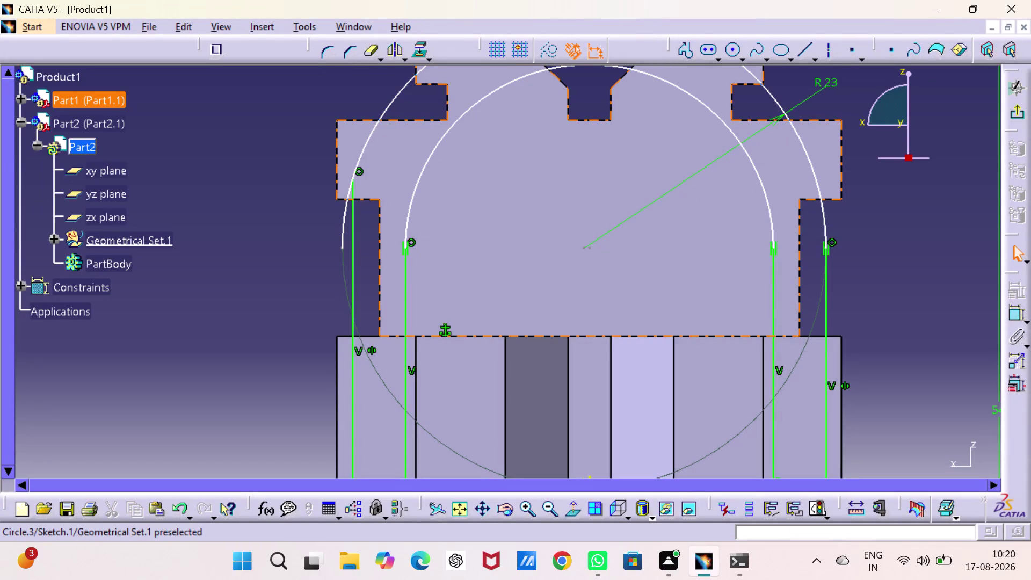
click(370, 46)
click(345, 213)
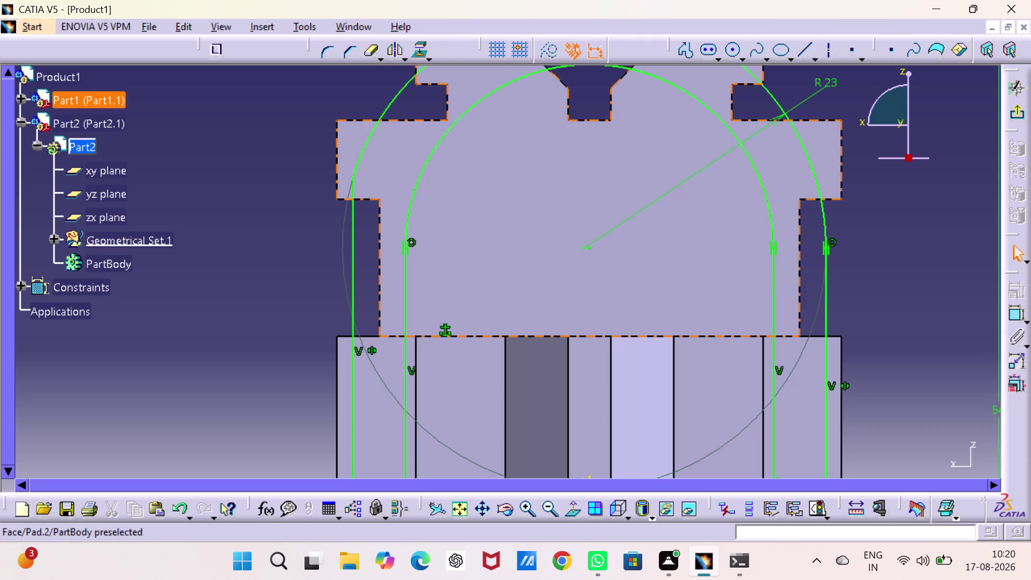
key(Escape)
key(Escape)
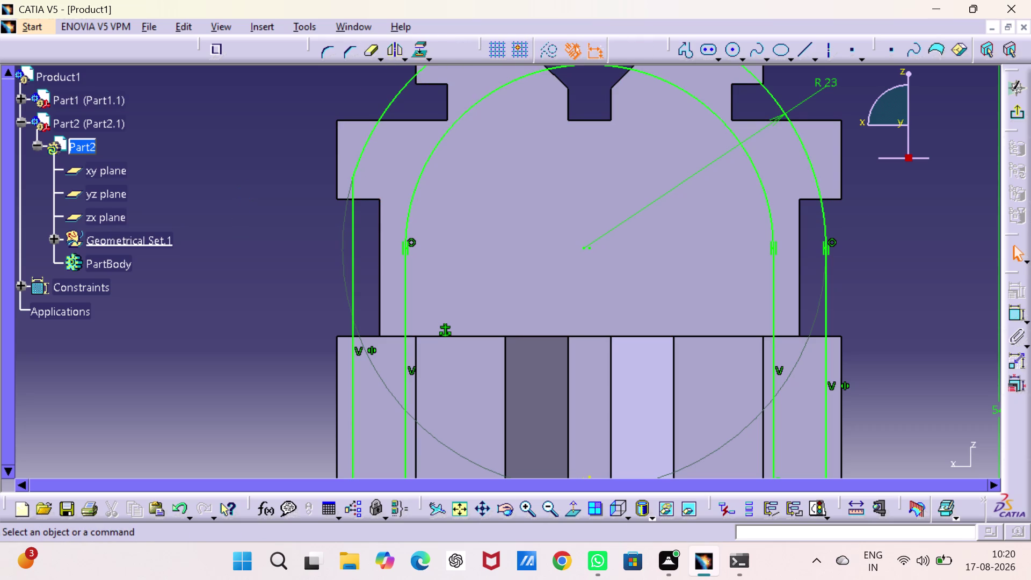
key(Escape)
Try fixing the arc's lower end point, cancel without applying, and exit the sketch.
click(349, 179)
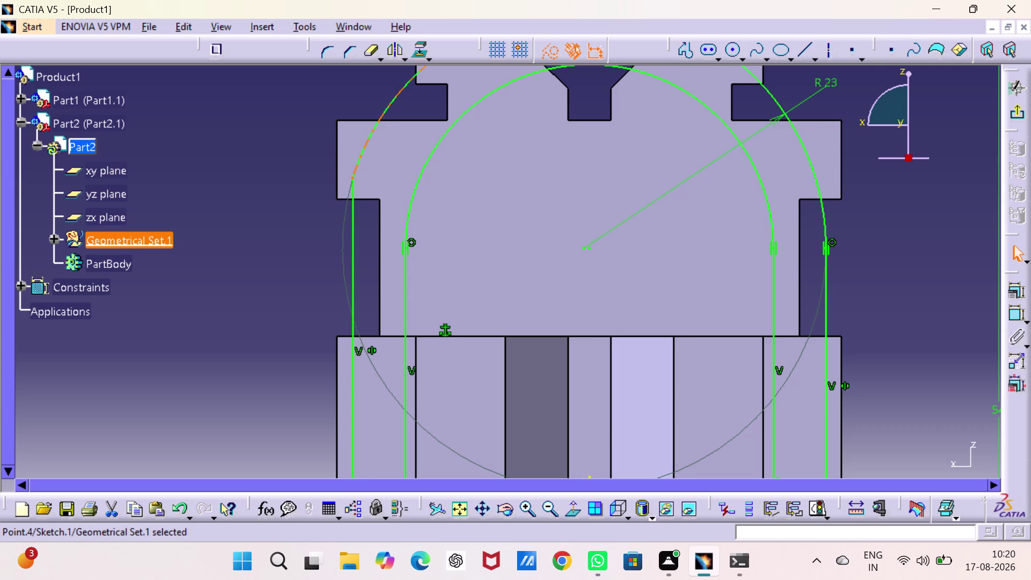
click(355, 167)
click(1016, 285)
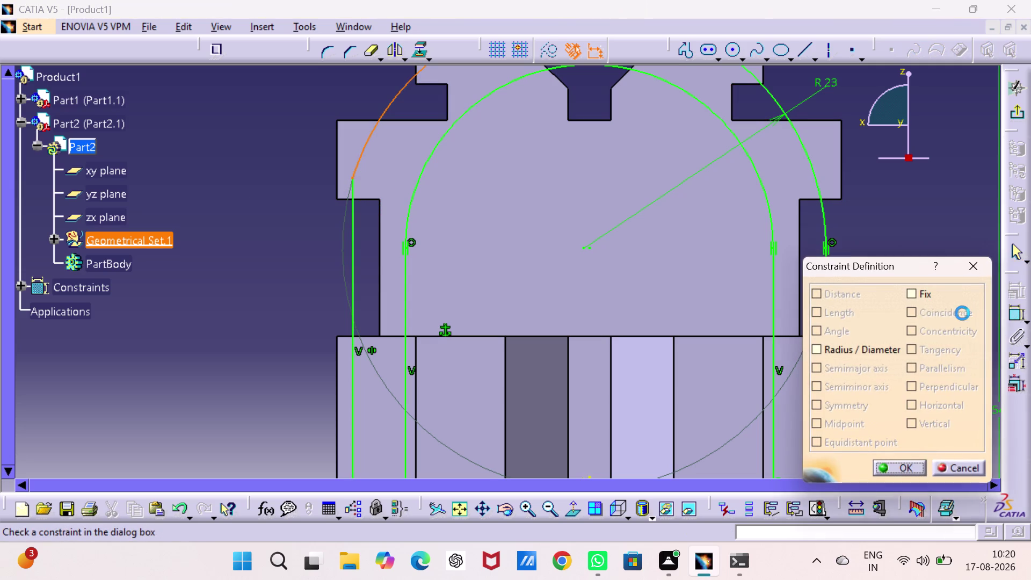
click(908, 292)
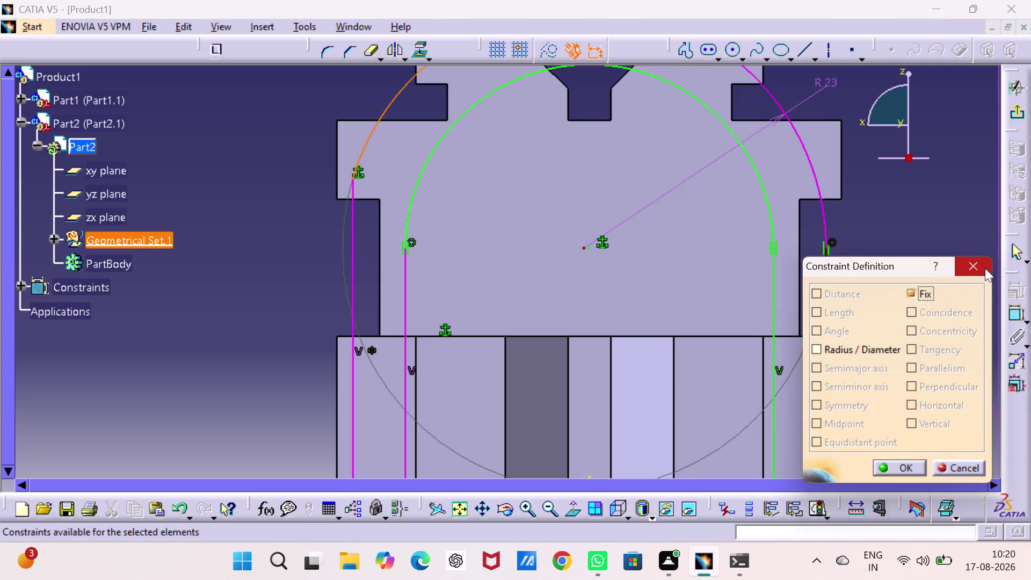
click(984, 268)
click(958, 263)
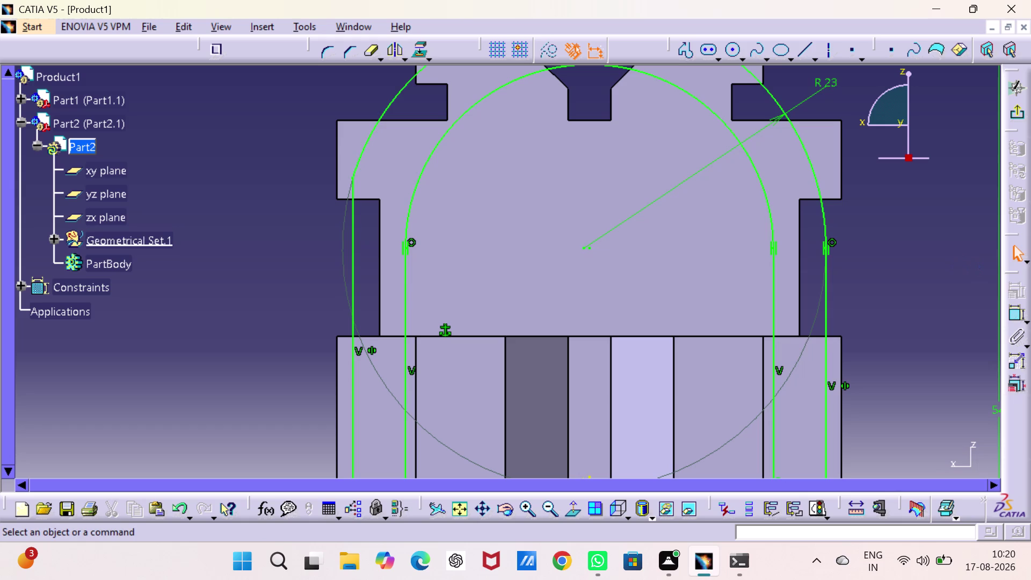
click(1012, 114)
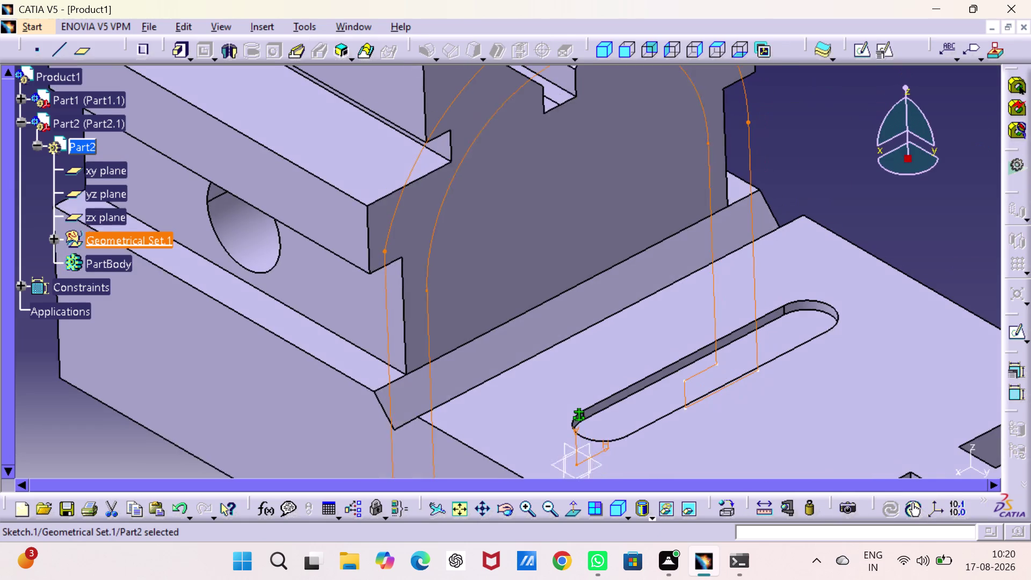
click(937, 220)
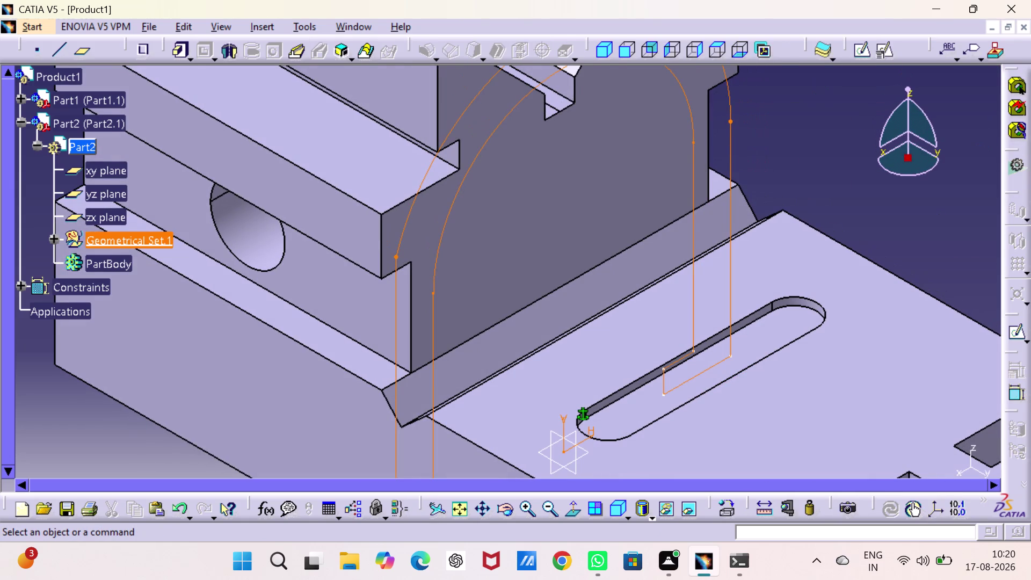
middle_drag(898, 232, 898, 239)
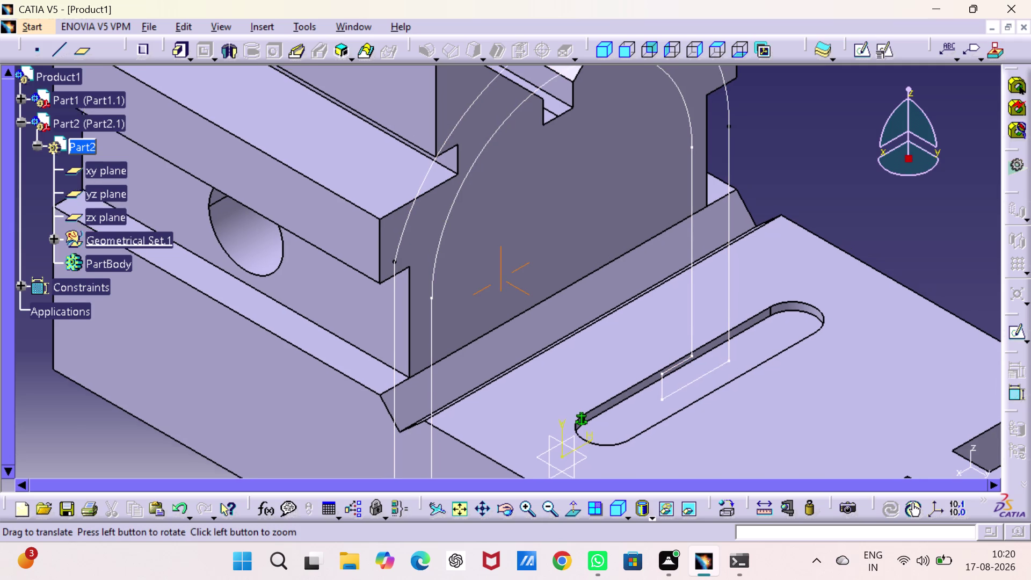
middle_drag(898, 240, 890, 322)
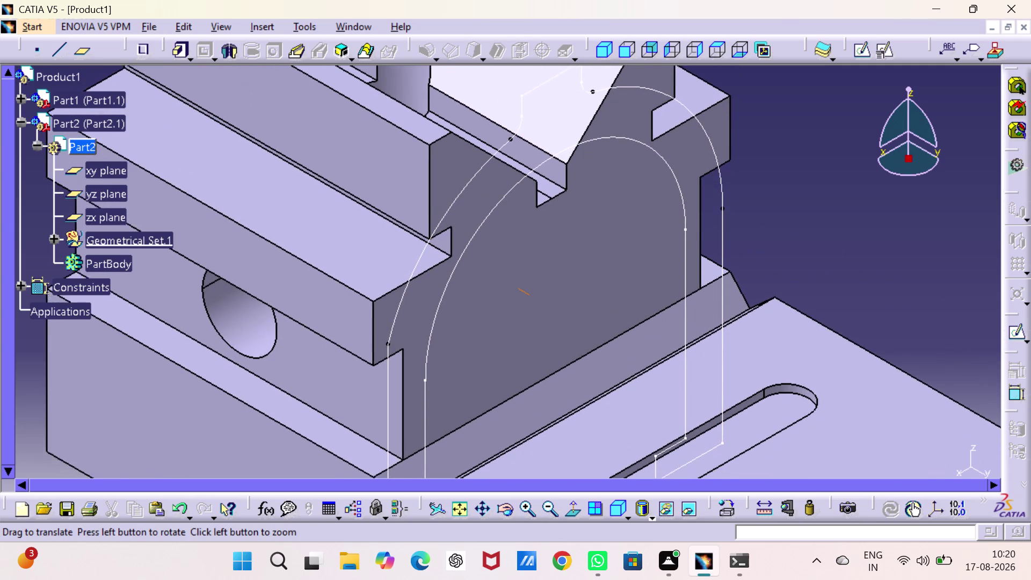
middle_drag(890, 322, 904, 349)
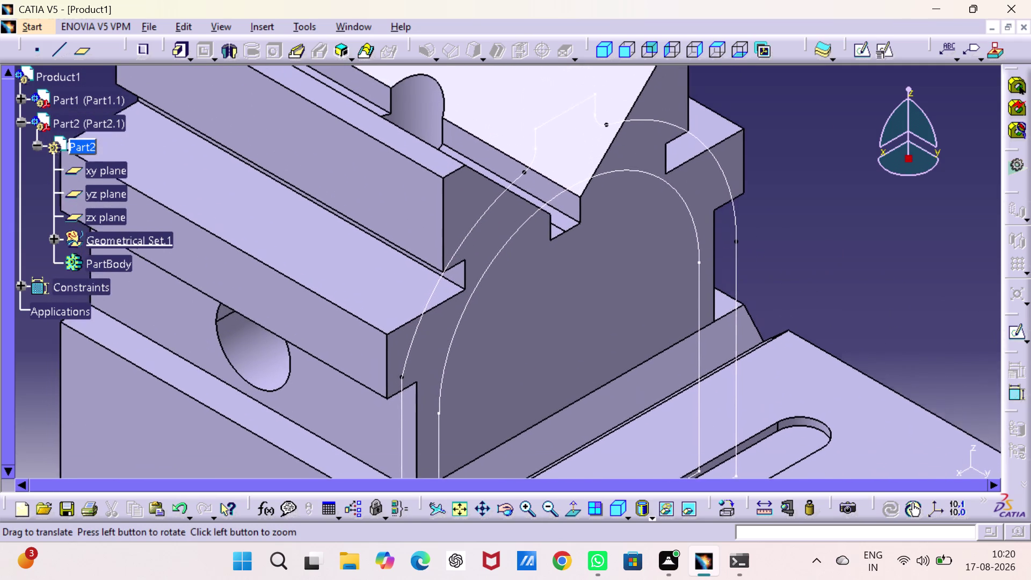
middle_drag(903, 349, 911, 405)
Make the clip sketch's outer left arc tangent to the vertical line below it.
double_click(624, 174)
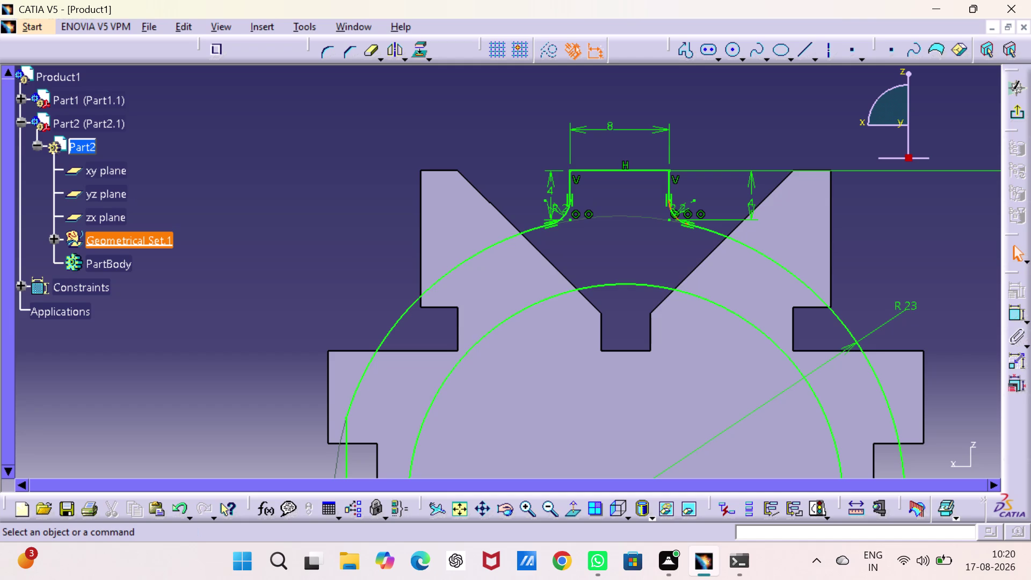
click(372, 350)
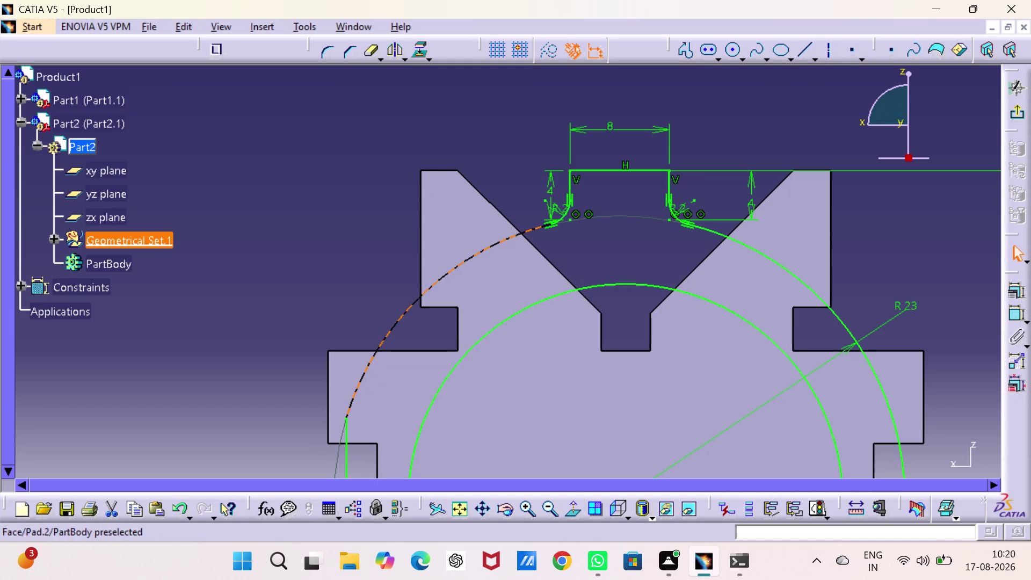
click(345, 440)
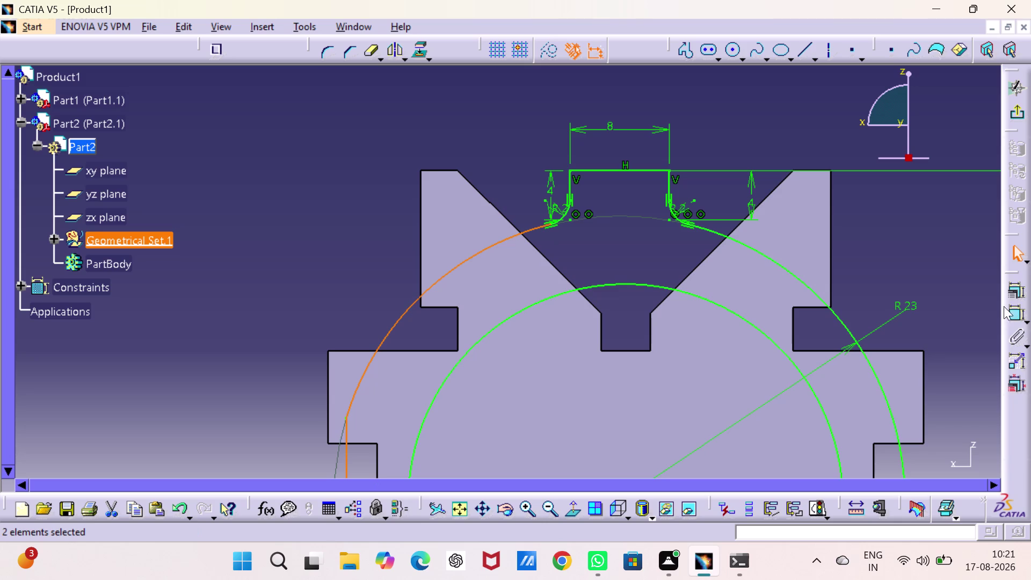
click(1011, 294)
click(910, 345)
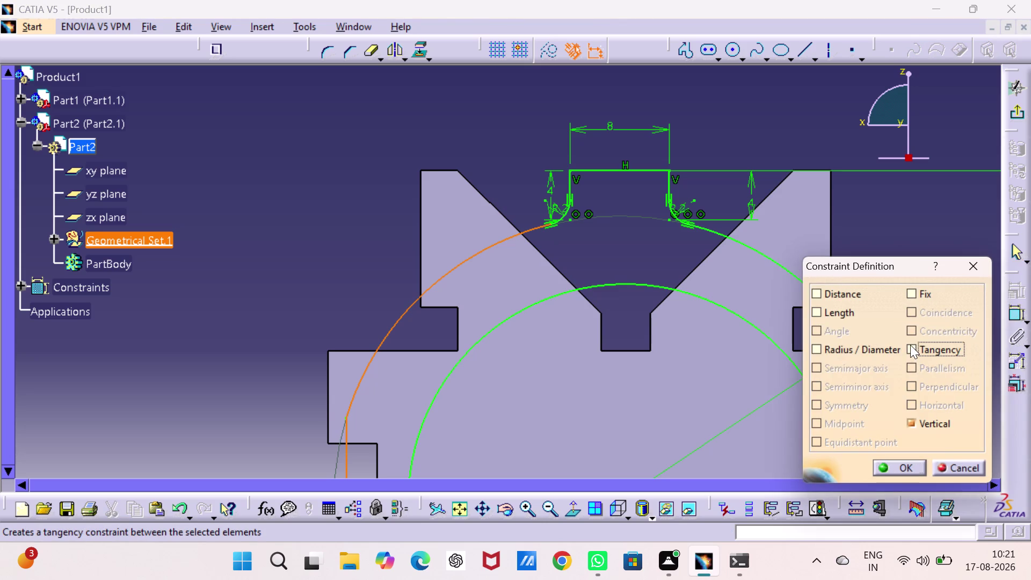
click(892, 463)
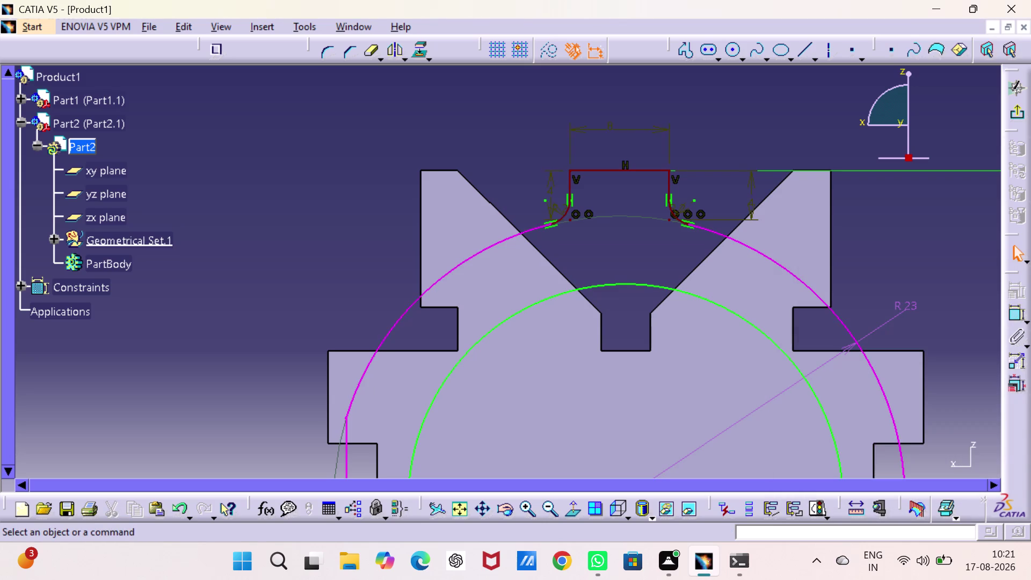
click(924, 259)
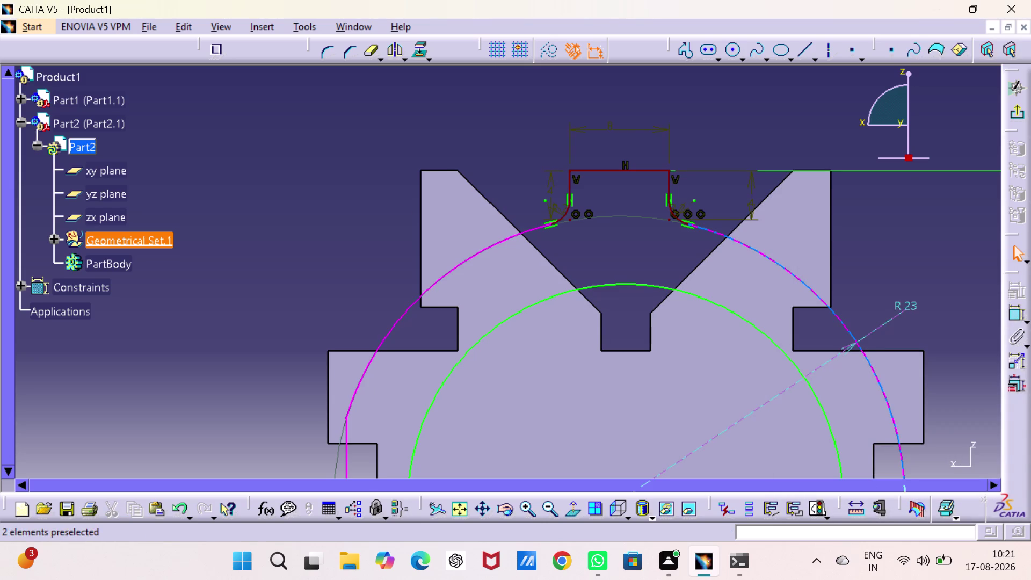
Clear the selection, check the lower arcs, and undo the last three changes.
click(905, 306)
key(Delete)
click(911, 292)
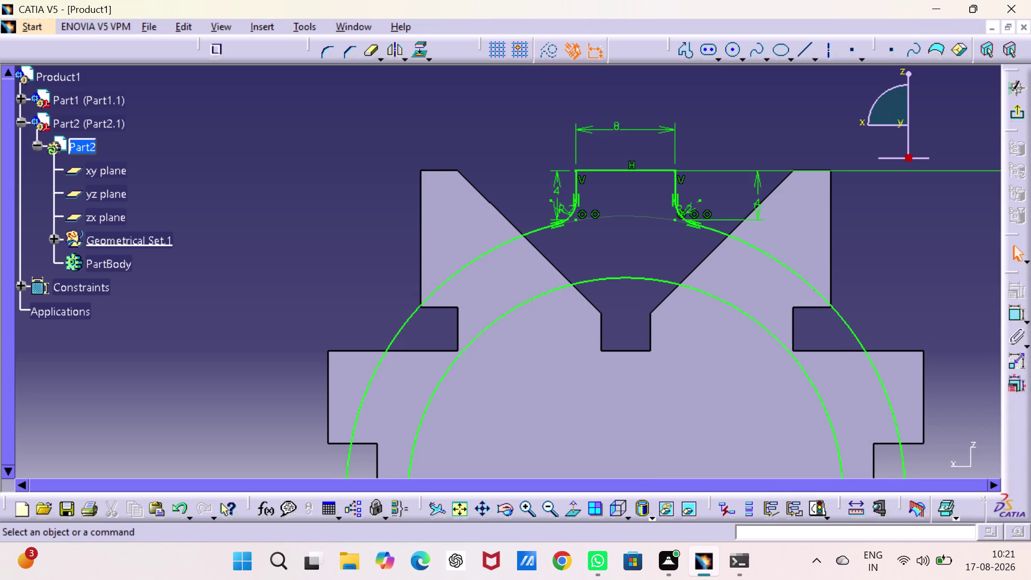
middle_drag(848, 293, 845, 179)
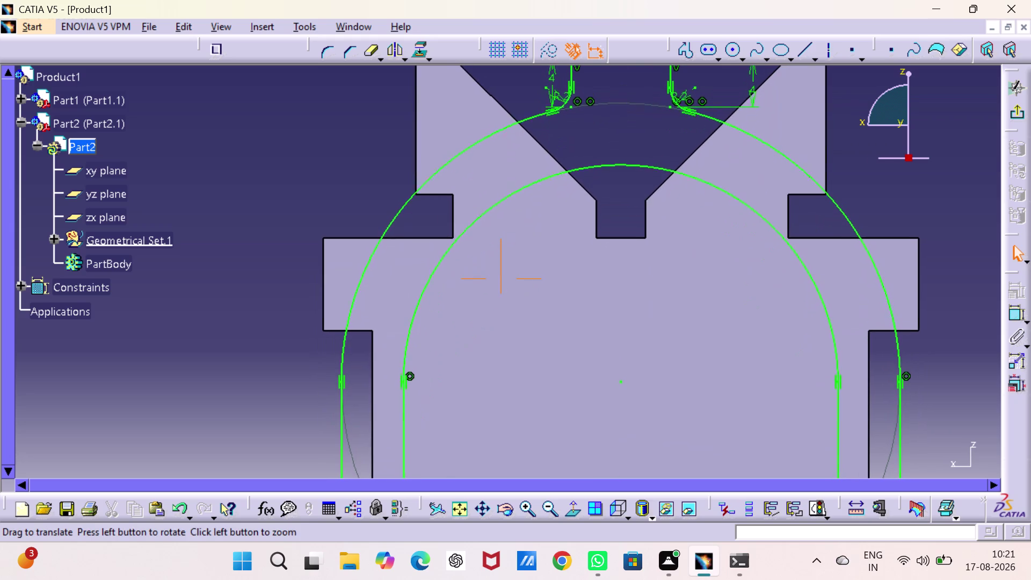
middle_drag(845, 178, 837, 201)
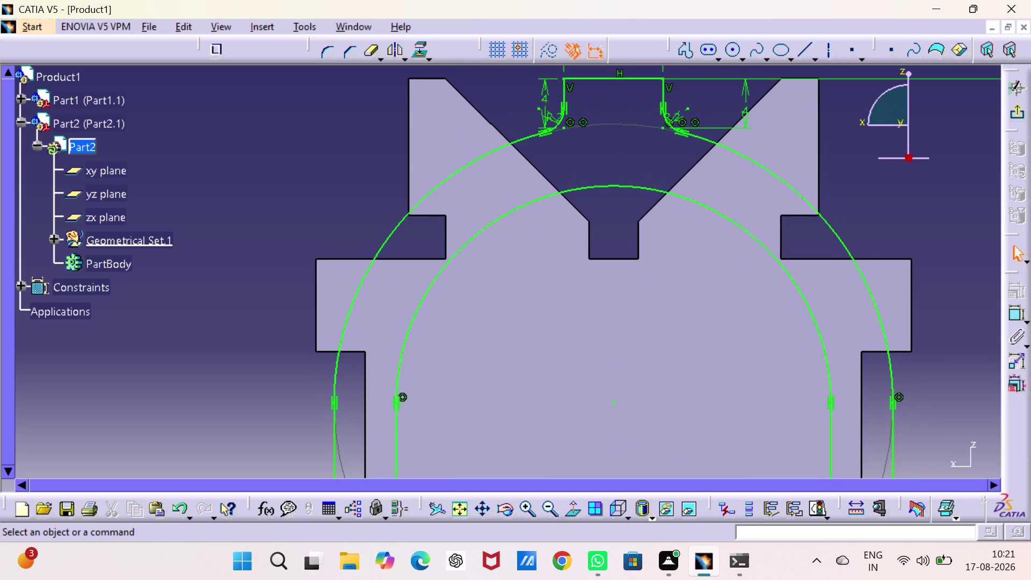
key(ctrl+z)
key(ctrl+z)
key(ctrl+z)
Undo five more changes to the clip sketch.
key(ctrl+z)
key(ctrl+z)
key(ctrl+z)
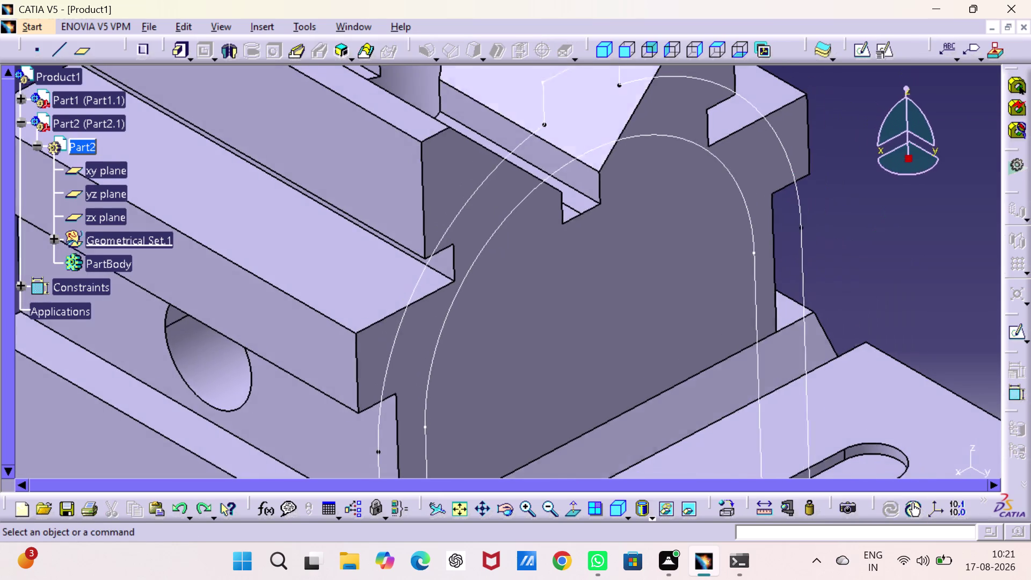
key(ctrl+z)
key(ctrl+z)
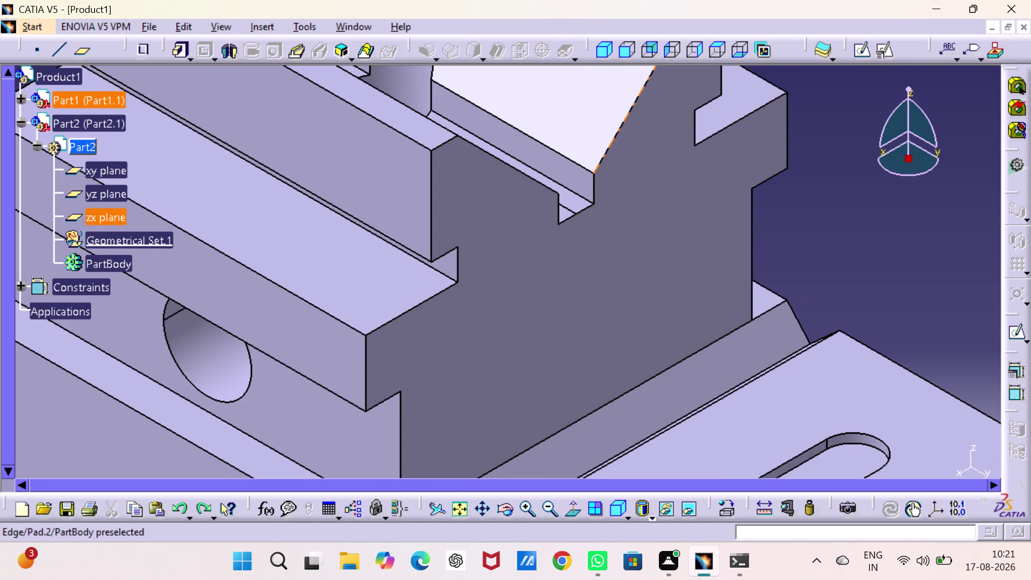
Create a new Part document, Part3.
key(ctrl+n)
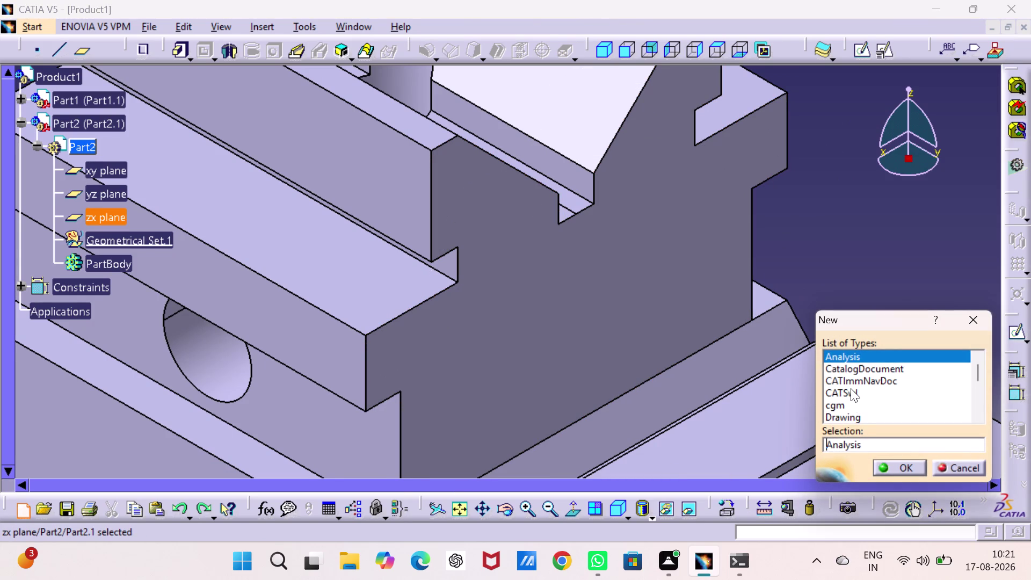
key(p)
key(Return)
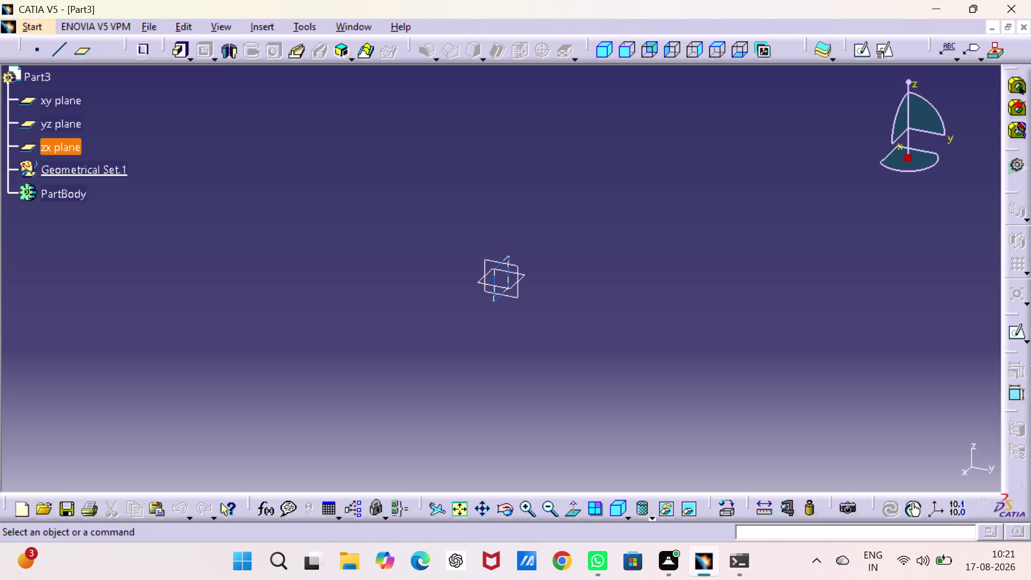
Open a new sketch on the zx plane.
click(499, 276)
click(495, 271)
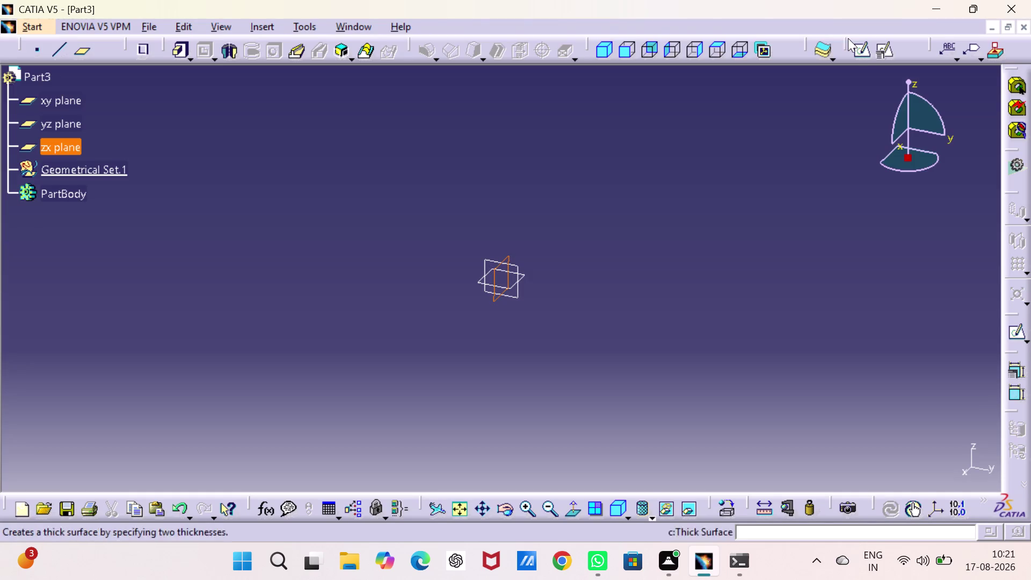
click(858, 52)
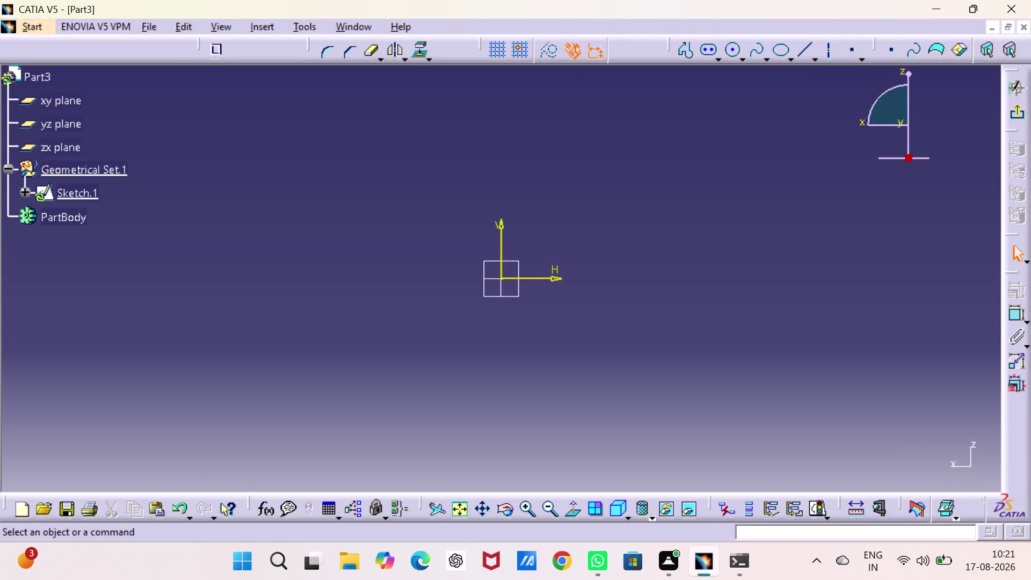
Draw a profile with a base line, left side and semicircular top arc.
click(689, 50)
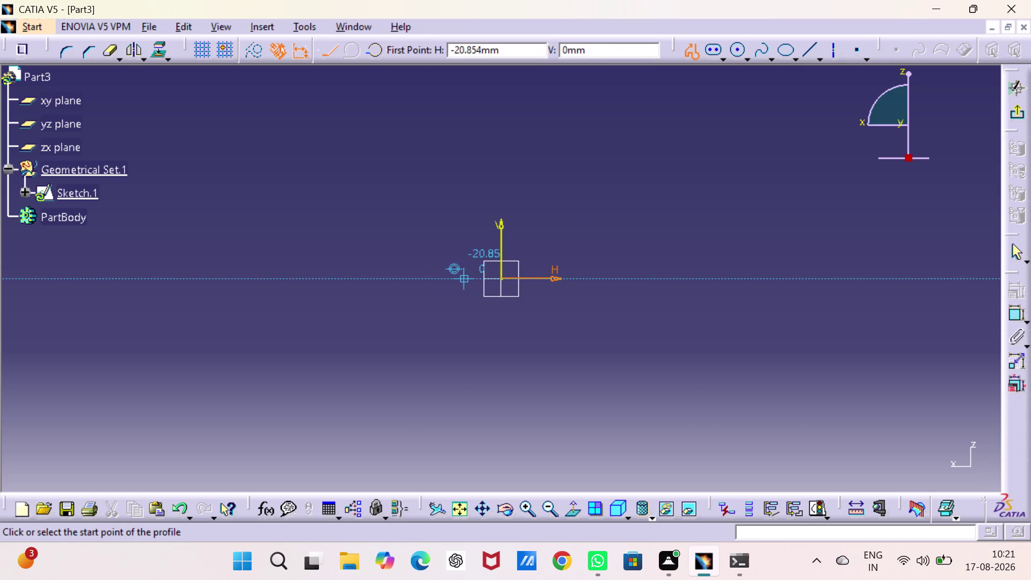
click(465, 277)
click(406, 277)
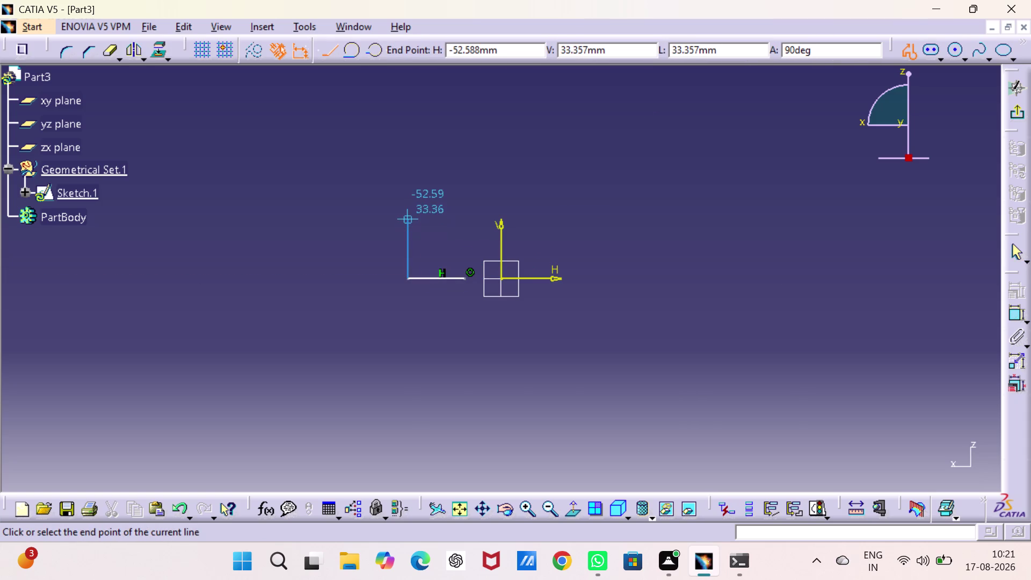
click(411, 167)
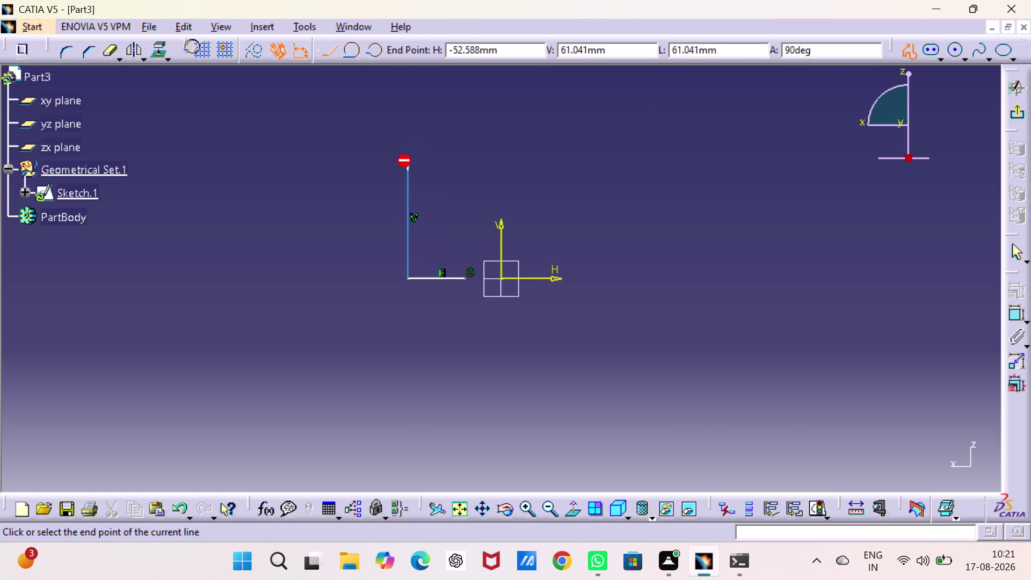
drag(411, 166, 487, 98)
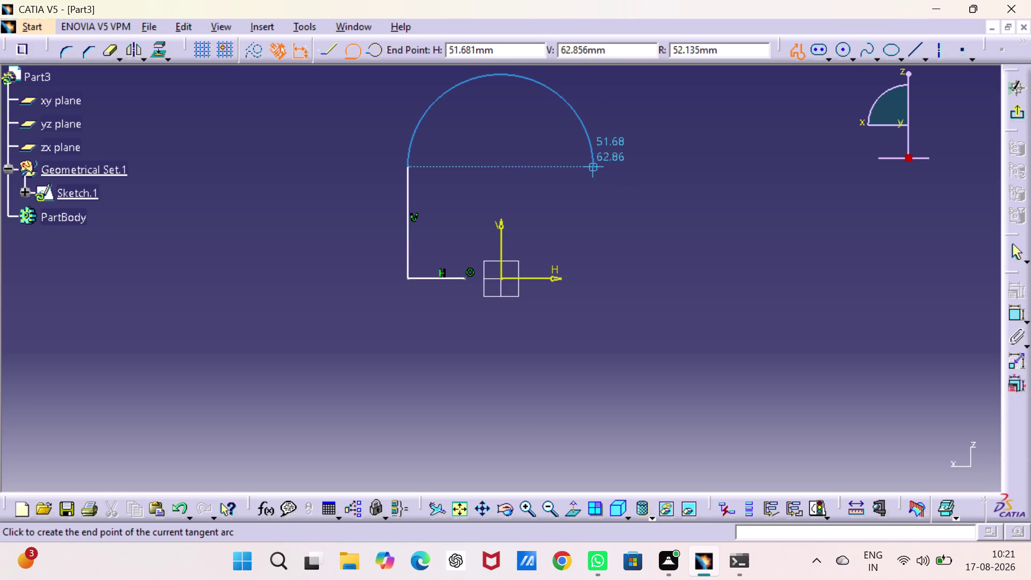
click(593, 168)
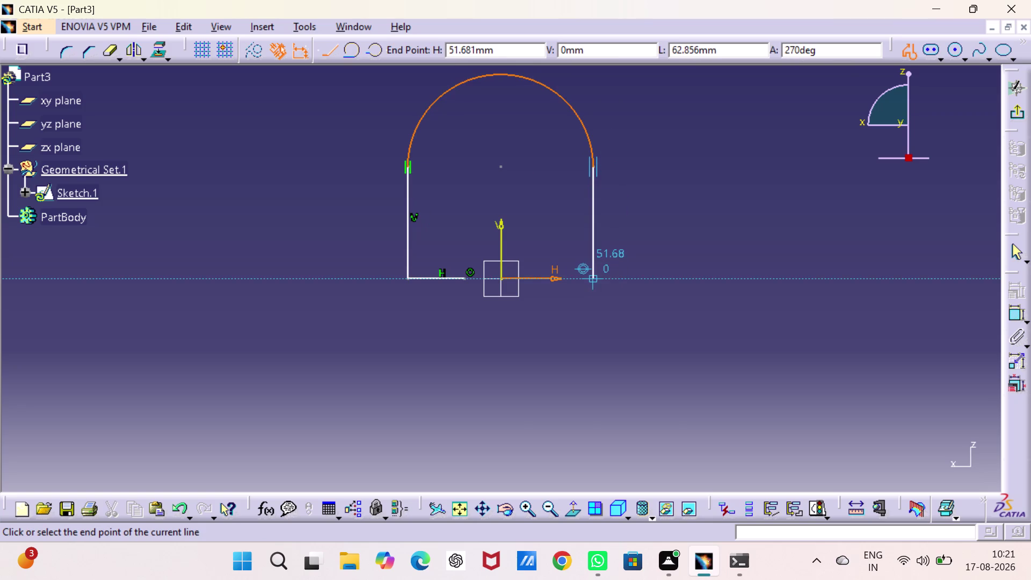
Add the right side, a short inward bottom segment and a small step, undoing the last line.
click(594, 276)
click(566, 281)
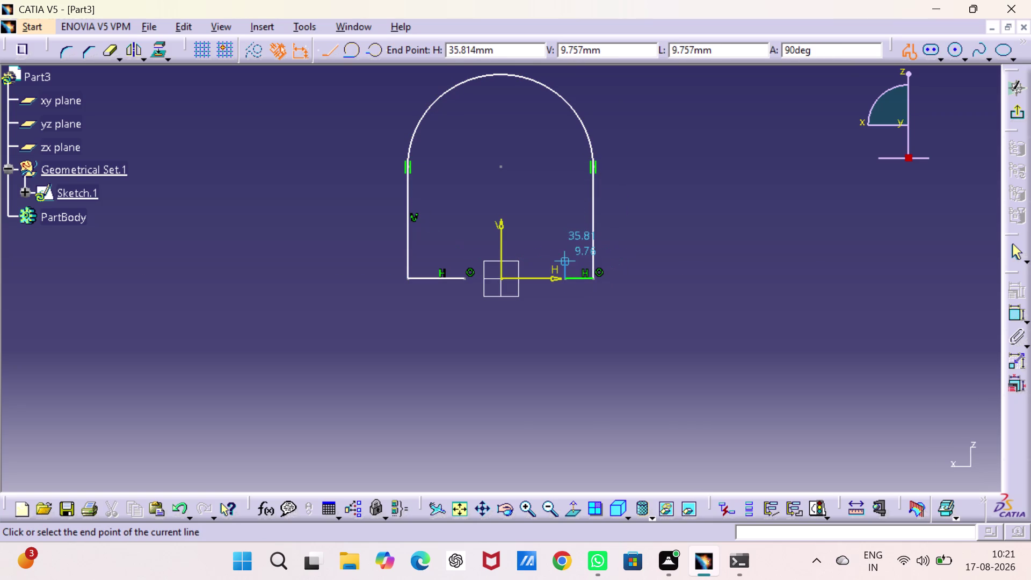
click(565, 256)
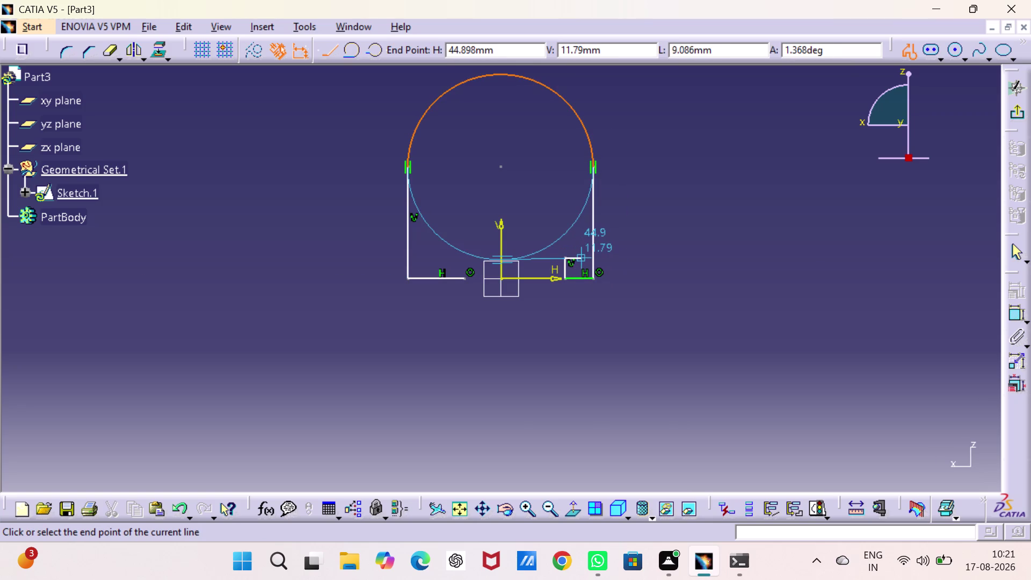
click(581, 256)
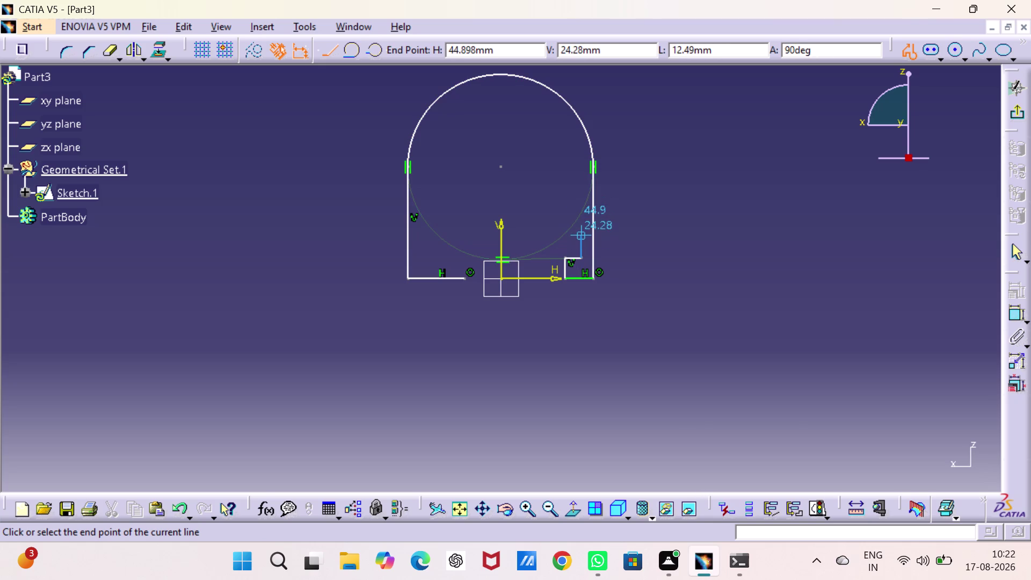
key(ctrl+z)
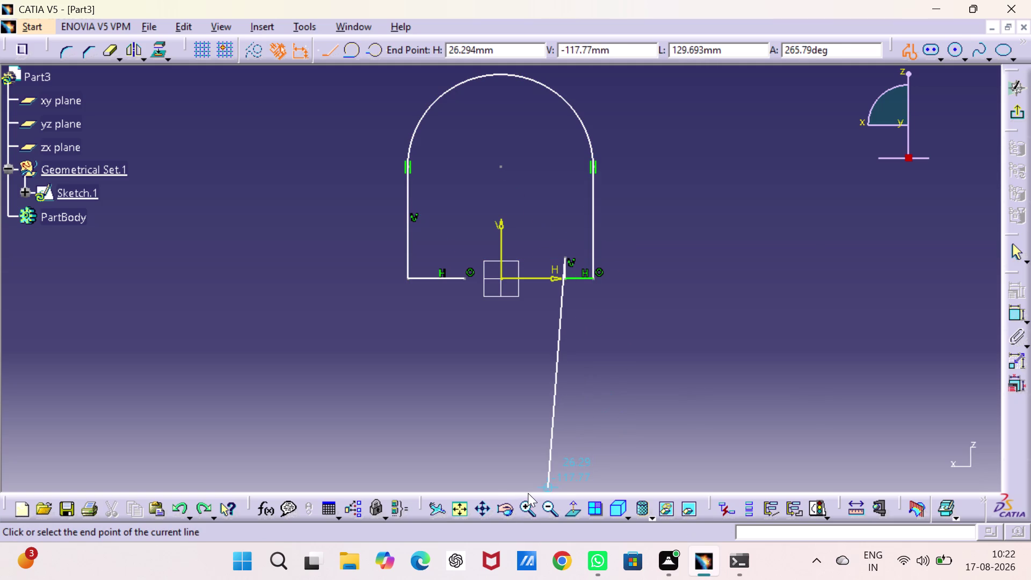
Undo back to the left side, redraw it taller, and begin a tangent arc over the top.
key(ctrl+z)
key(ctrl+z)
key(ctrl+z)
key(ctrl+z)
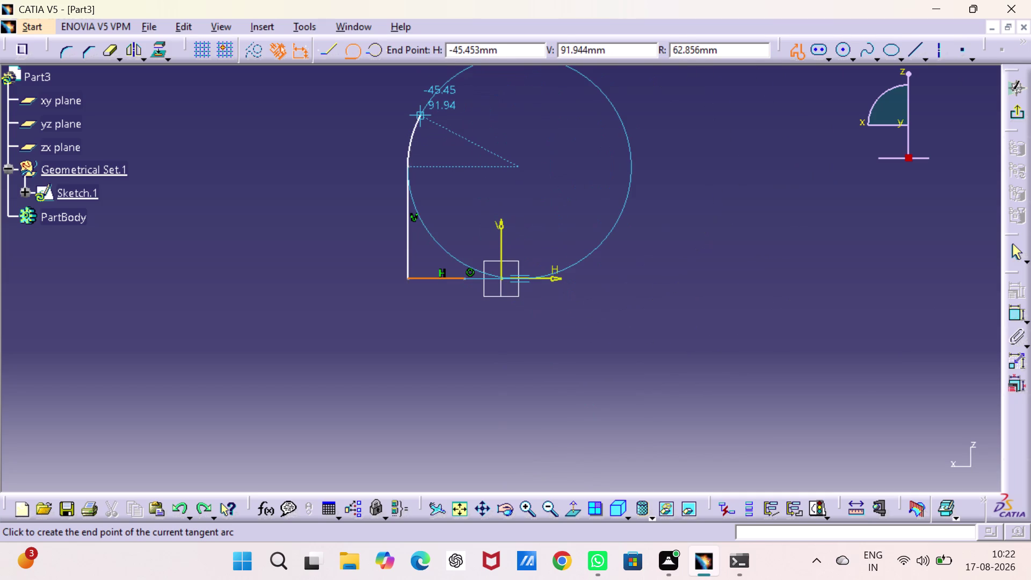
key(ctrl+z)
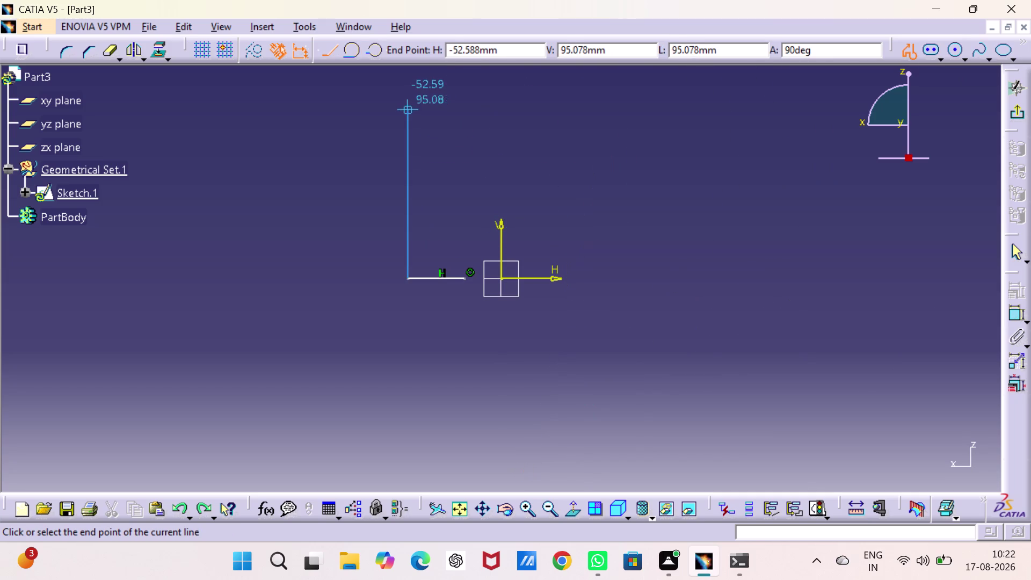
middle_drag(405, 110, 405, 214)
click(405, 140)
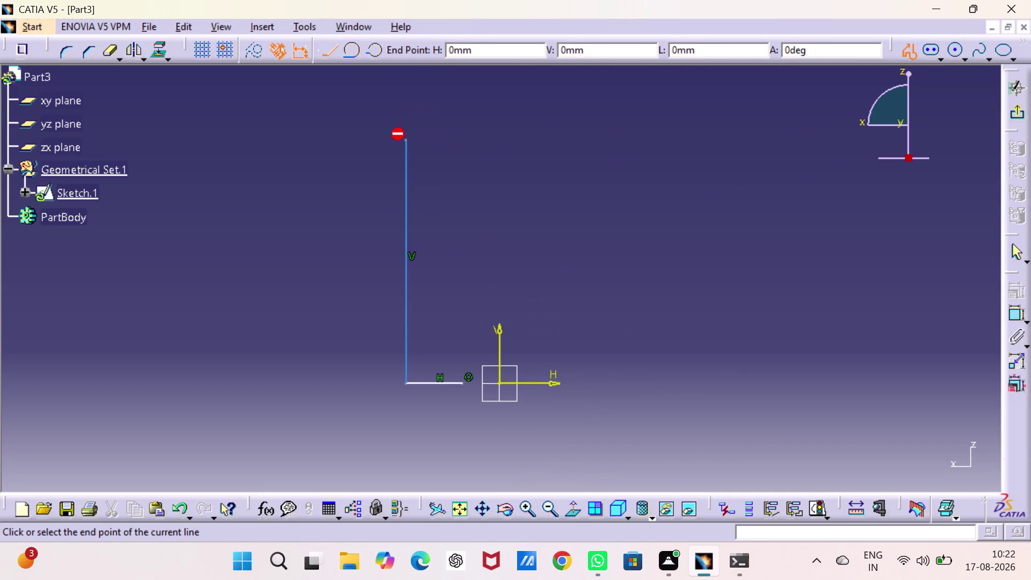
drag(406, 138, 561, 114)
Finish the top arc, then draw the right side with its bottom step and ledge.
click(609, 125)
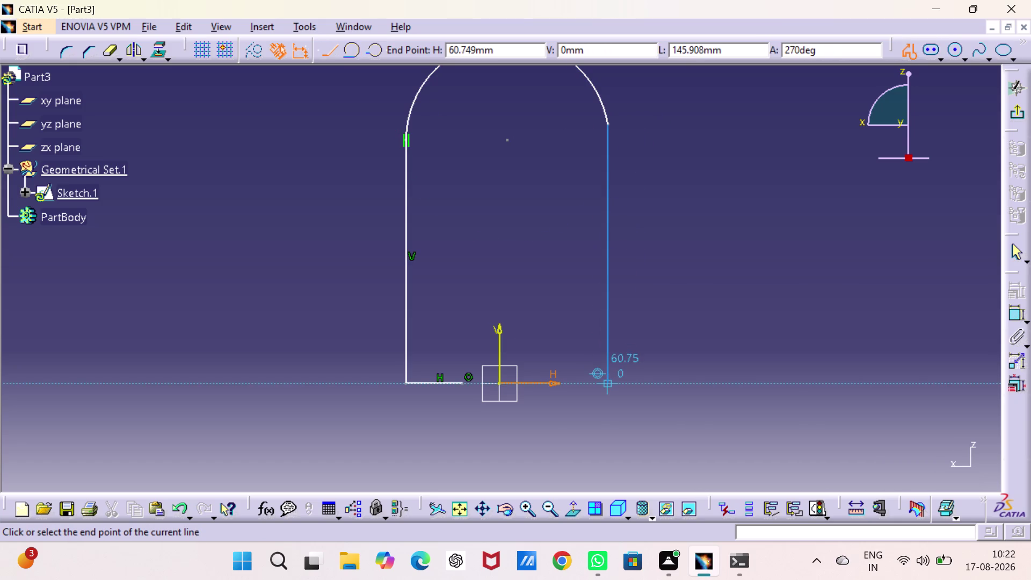
click(606, 381)
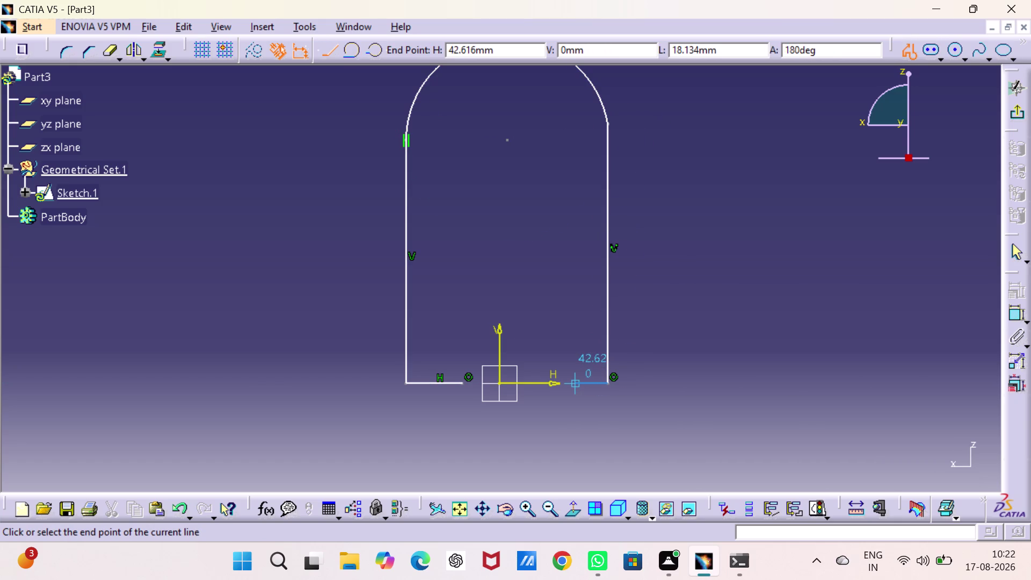
click(570, 381)
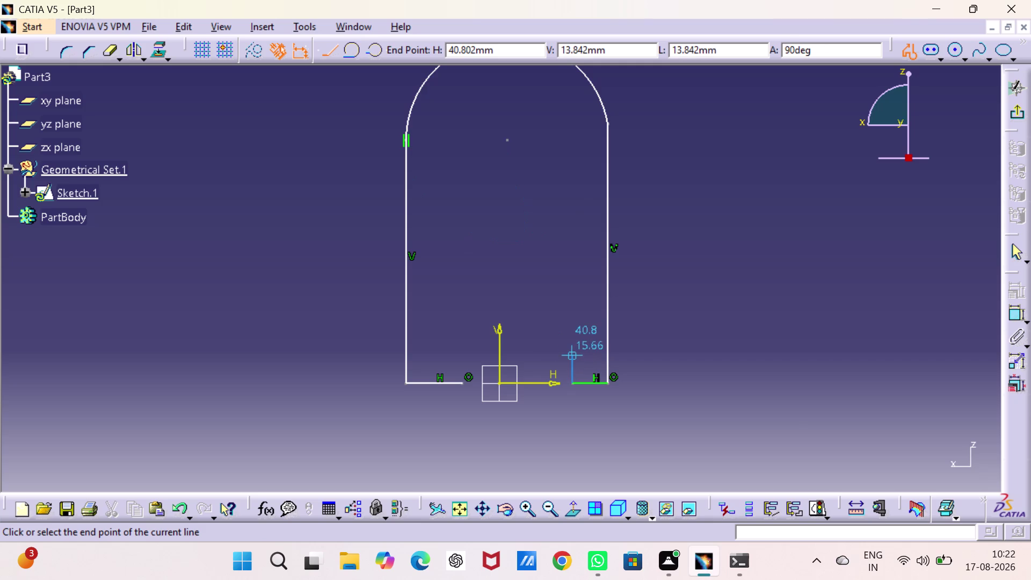
click(570, 355)
click(596, 351)
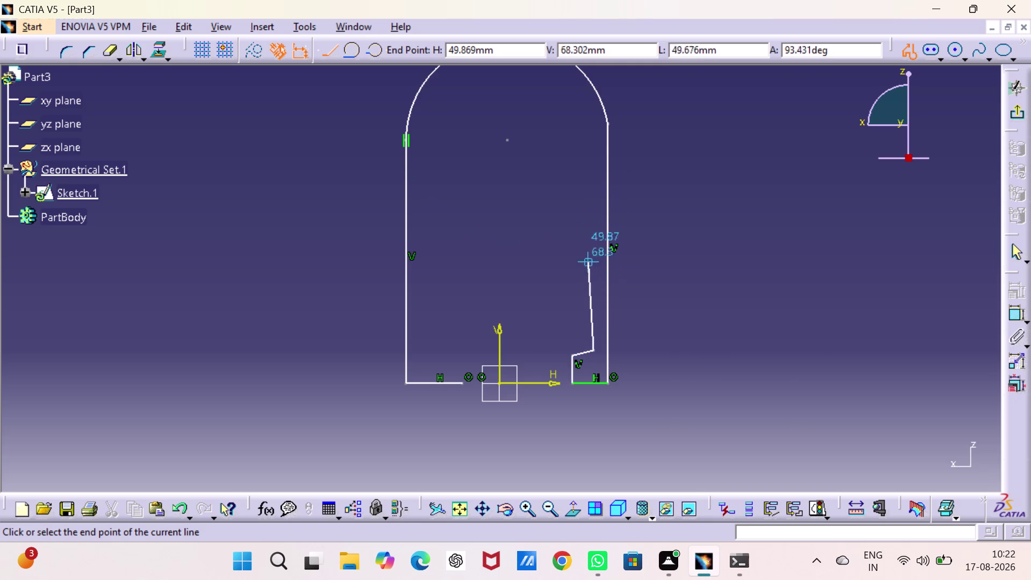
key(ctrl+z)
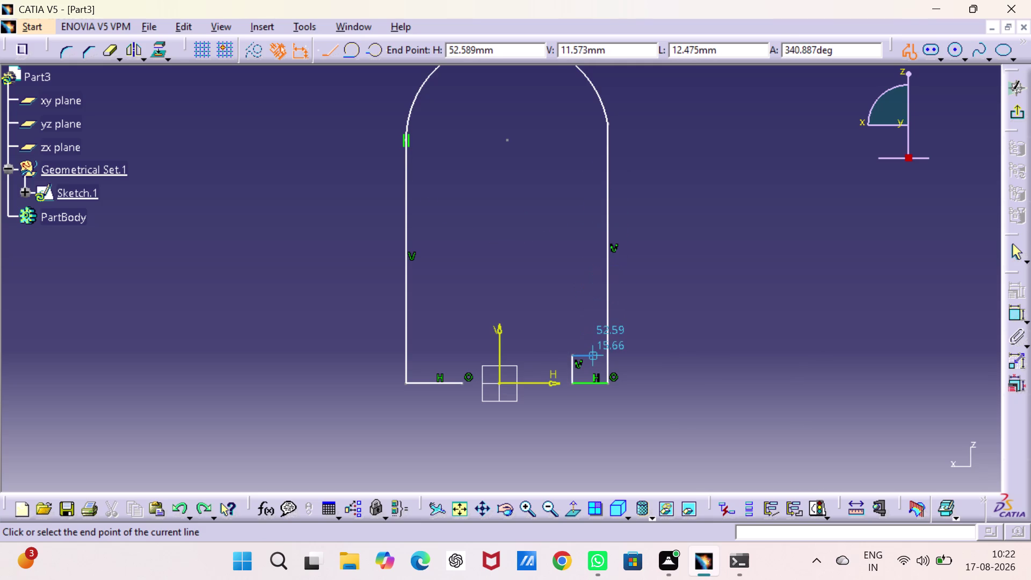
click(595, 356)
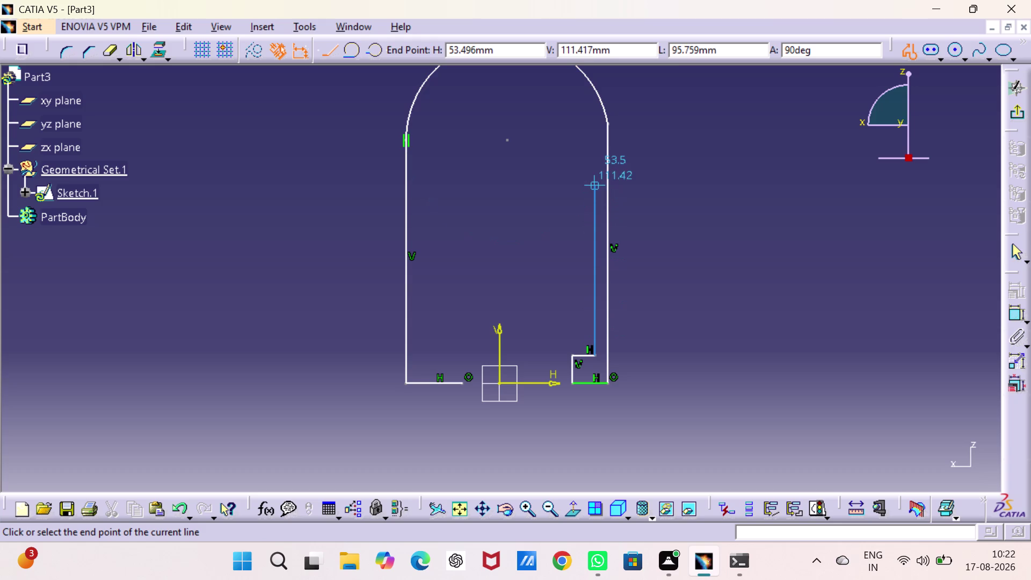
Draw the inner slot's sides and rounded top, closing the profile at the left step.
click(592, 180)
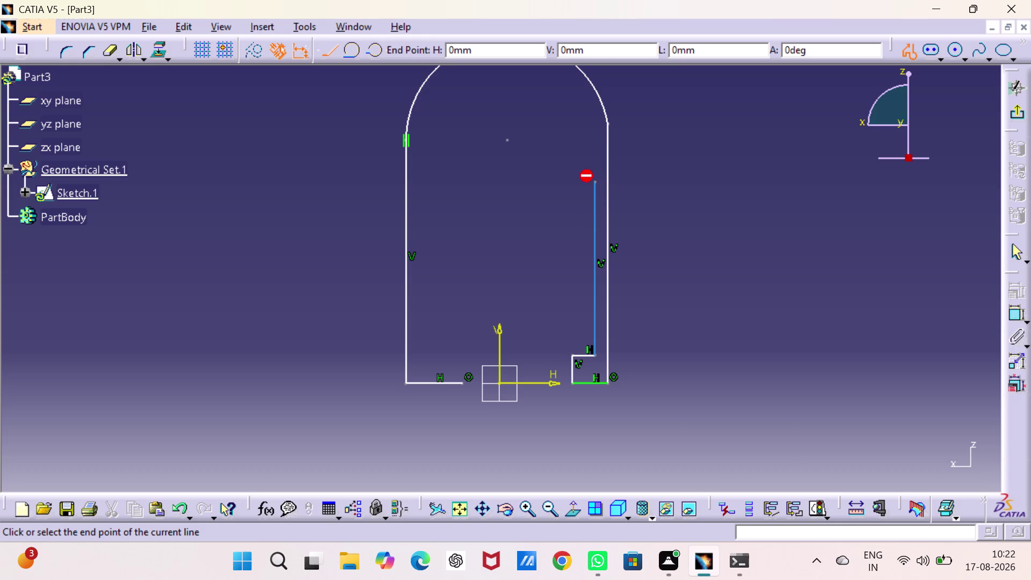
drag(593, 180, 444, 158)
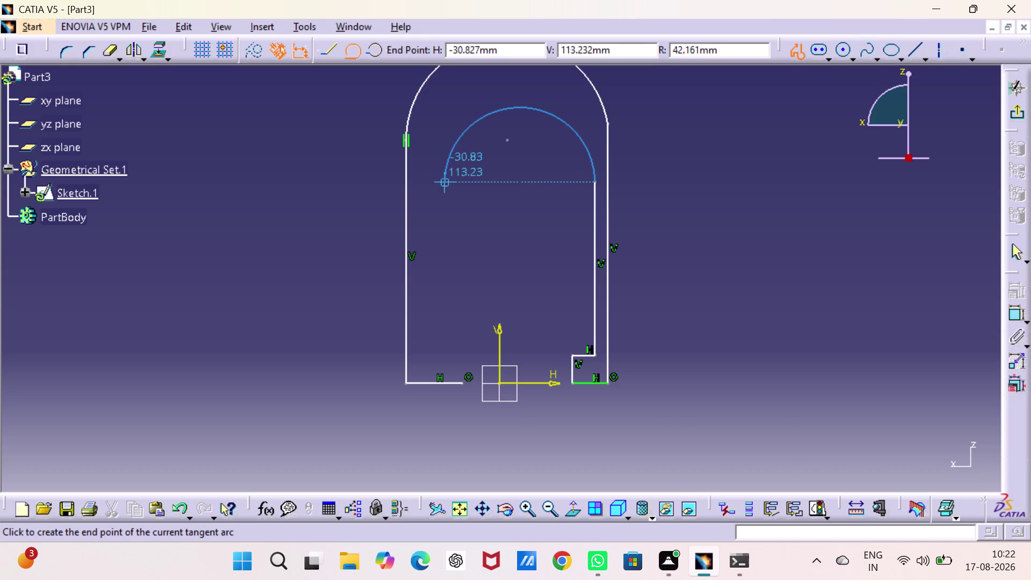
click(445, 186)
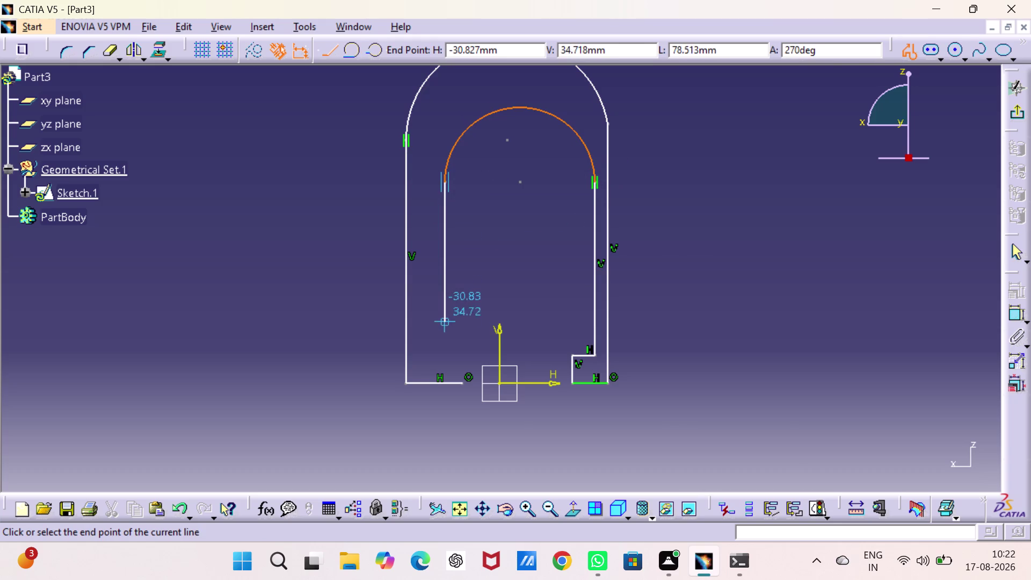
click(446, 357)
click(461, 356)
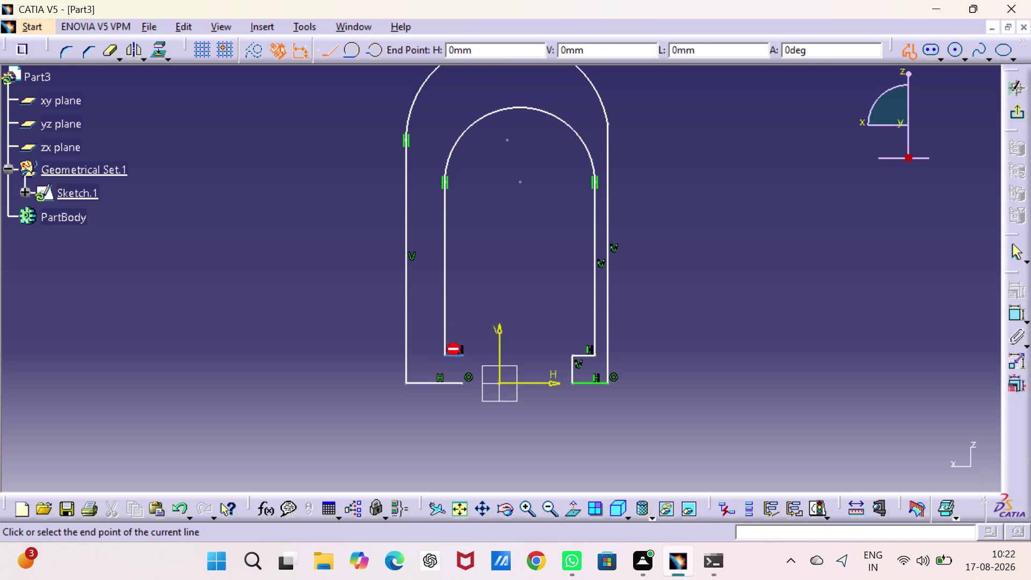
click(466, 380)
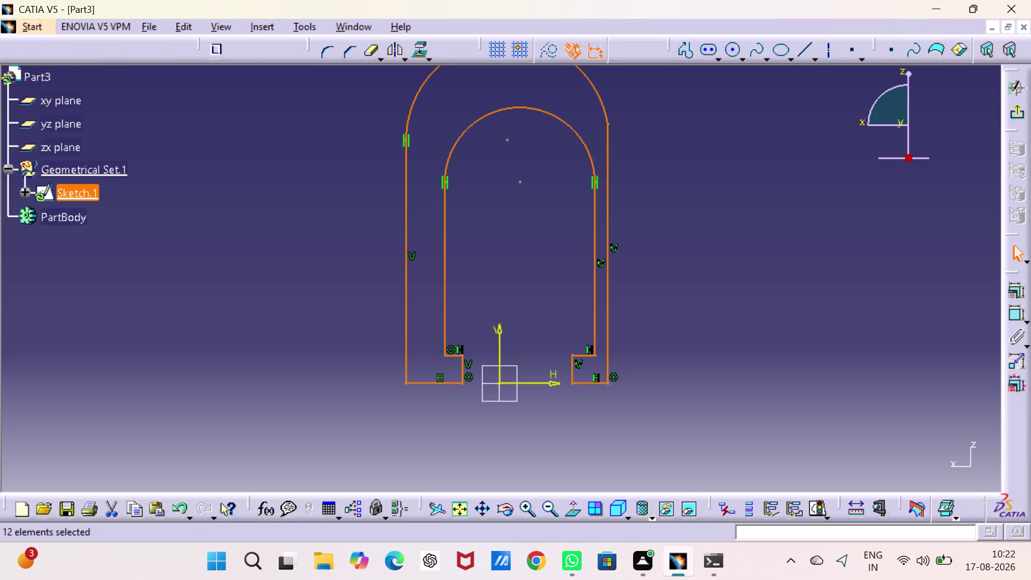
Make the inner slot sides symmetric about the vertical axis.
key(Escape)
key(Escape)
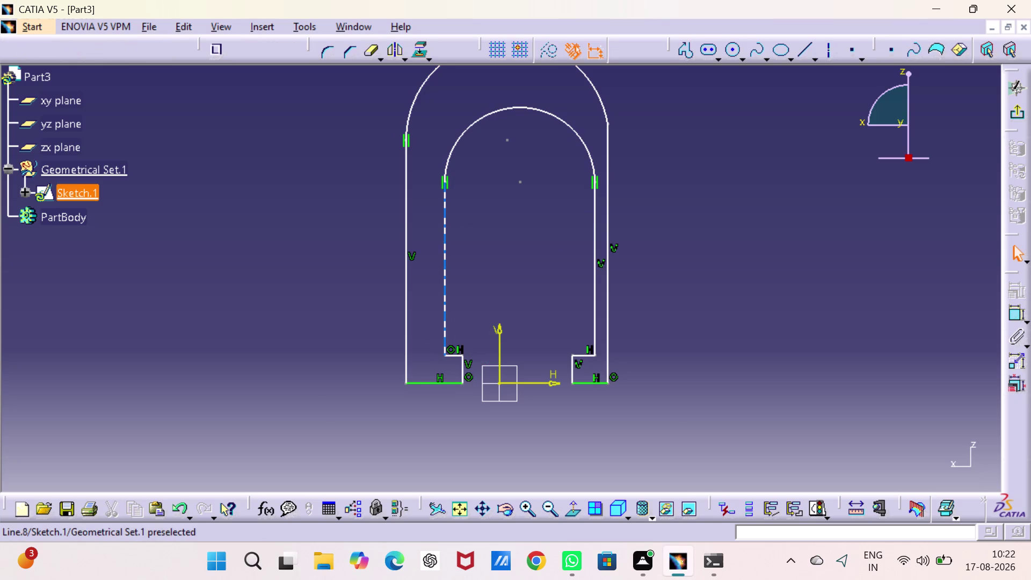
click(445, 282)
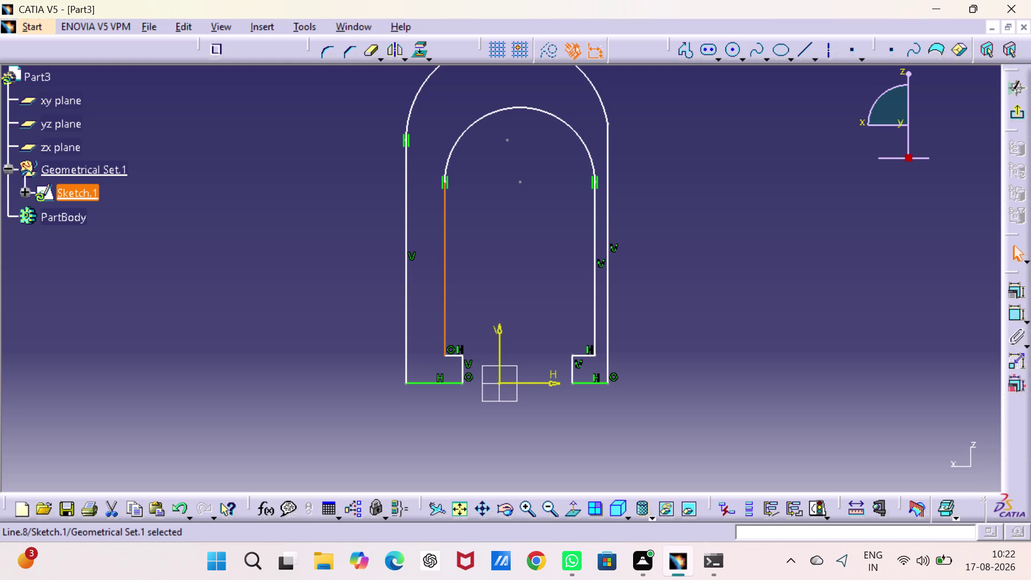
click(763, 240)
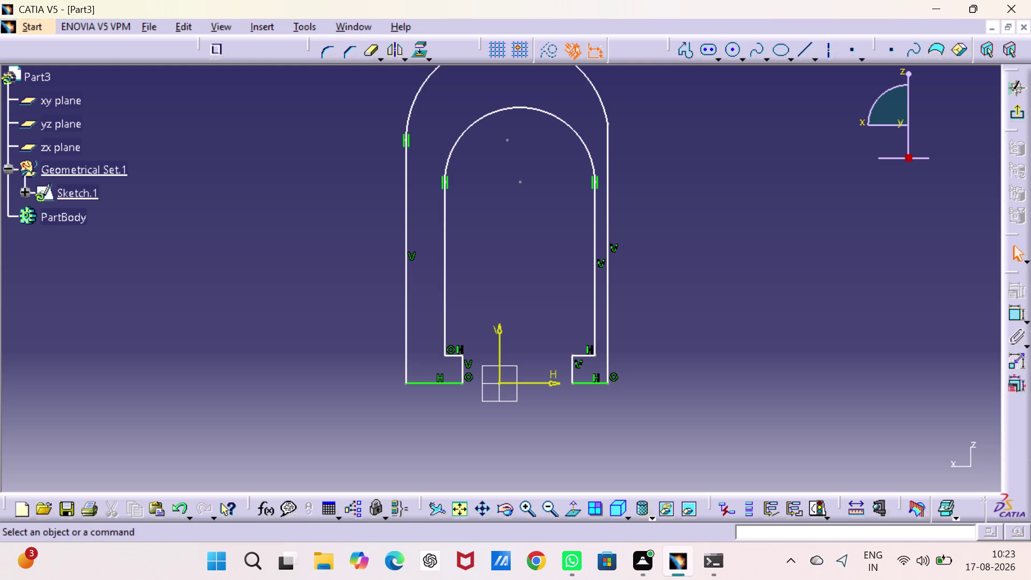
double_click(1014, 311)
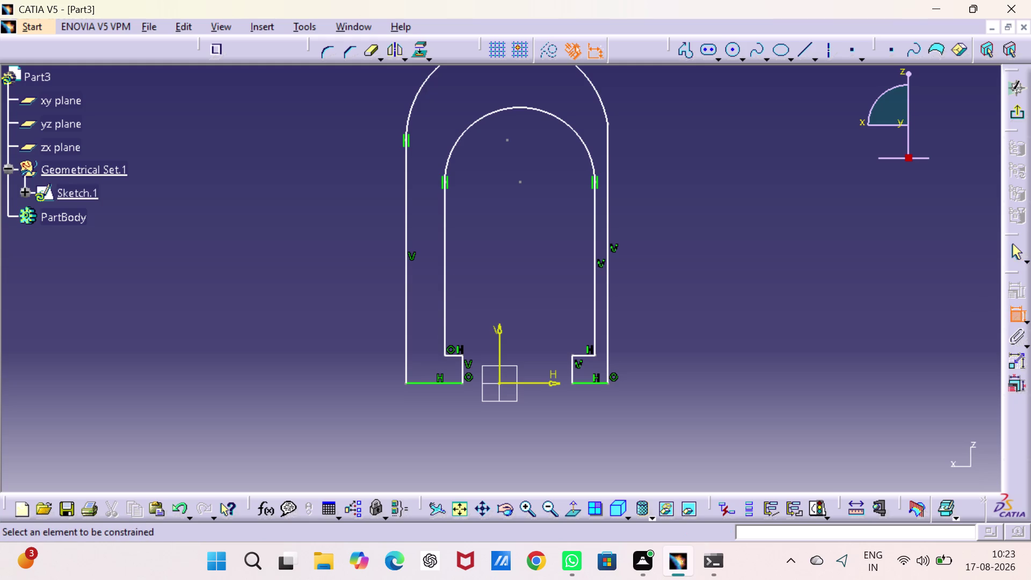
click(447, 235)
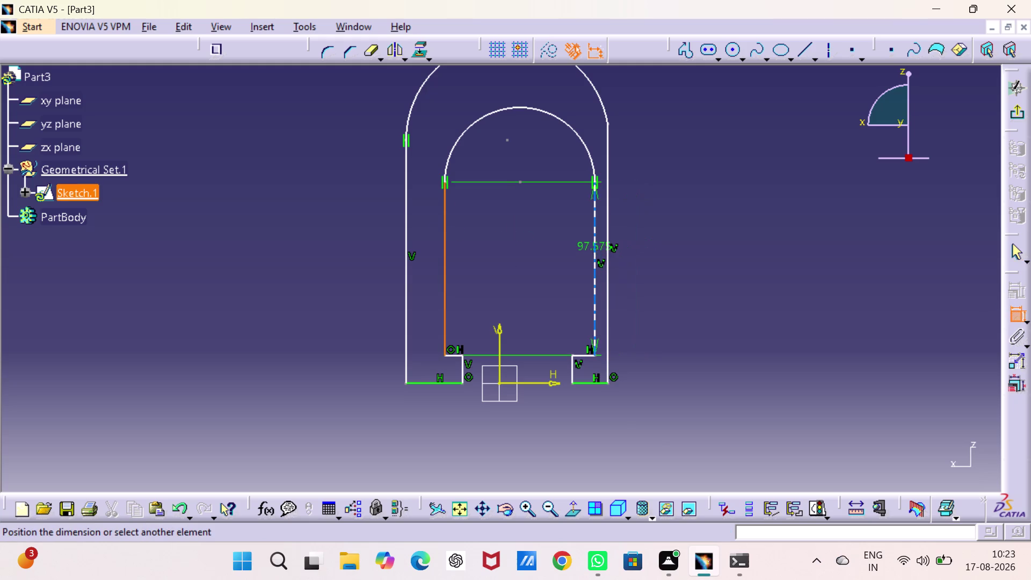
click(595, 251)
right_click(509, 247)
click(597, 398)
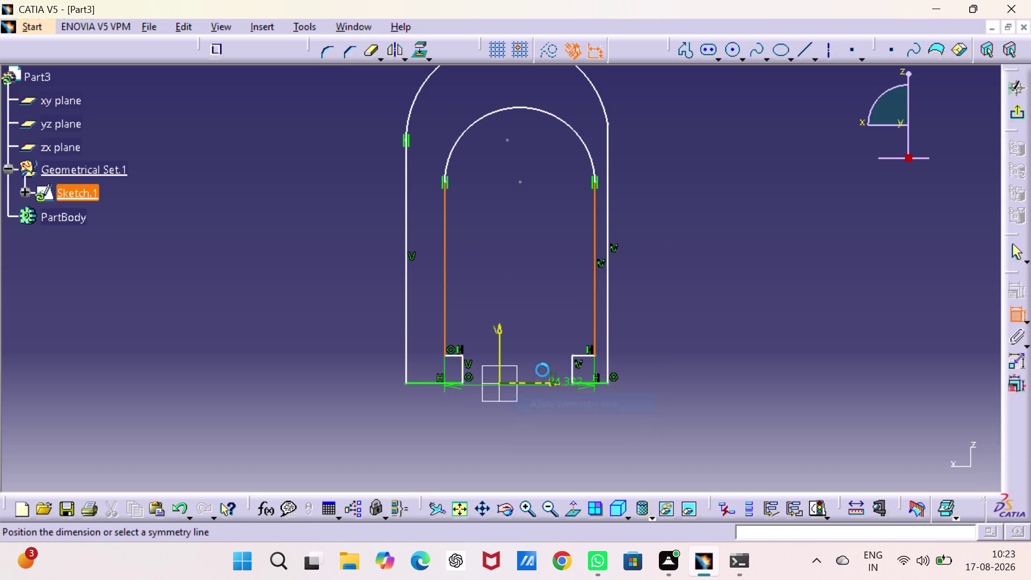
click(502, 334)
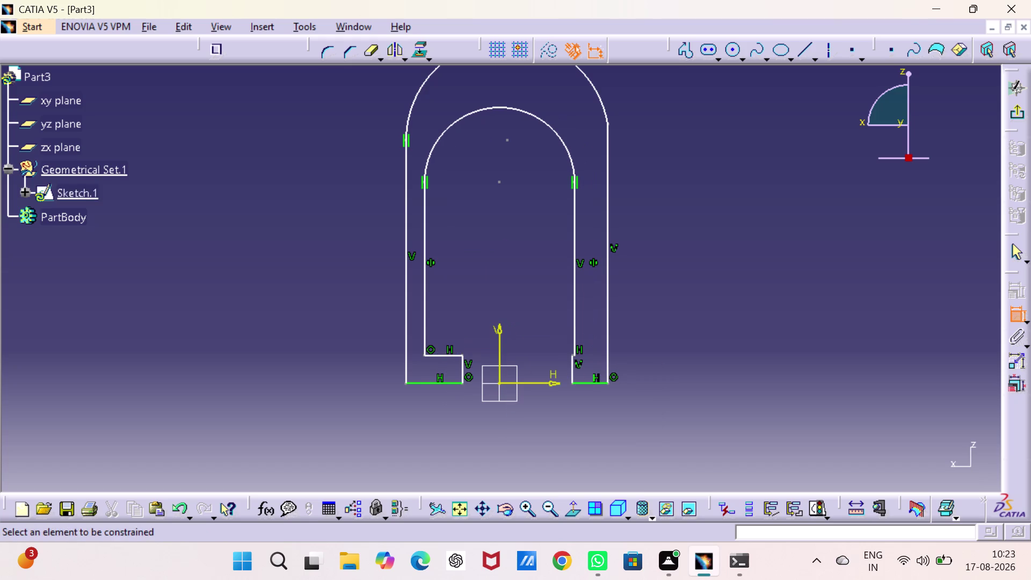
Add a constraint between the two outer walls.
click(406, 271)
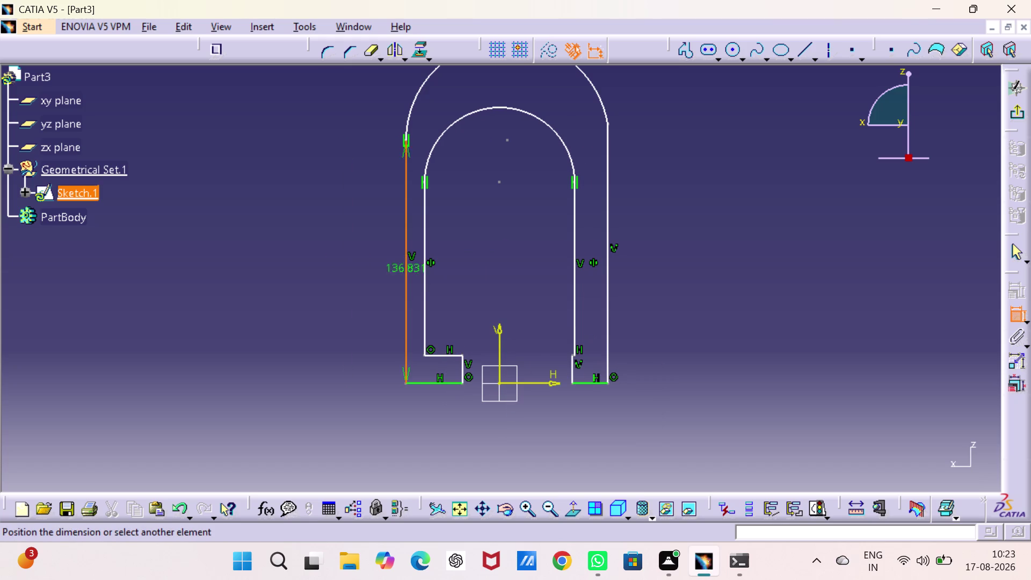
click(608, 290)
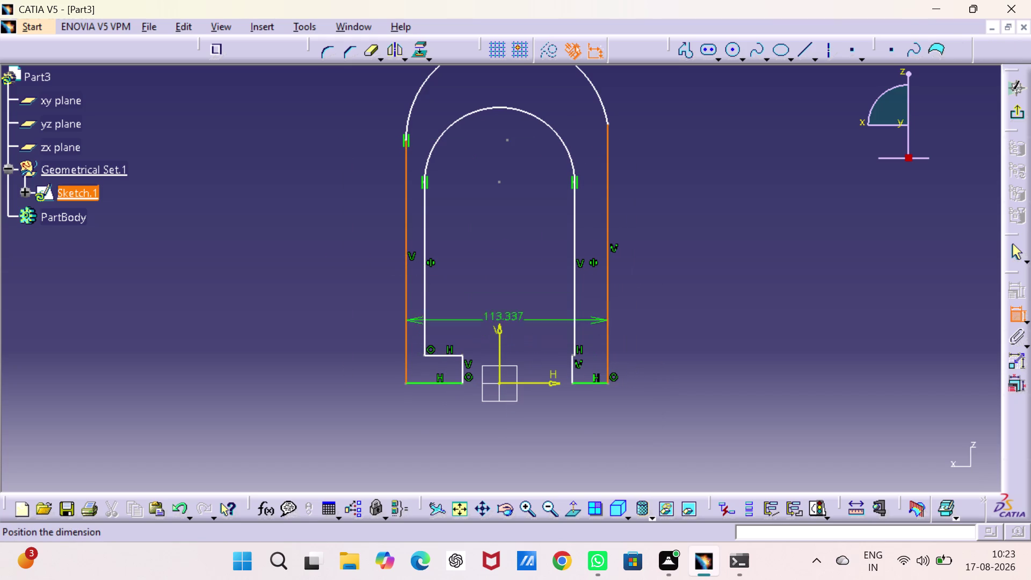
right_click(519, 263)
click(593, 420)
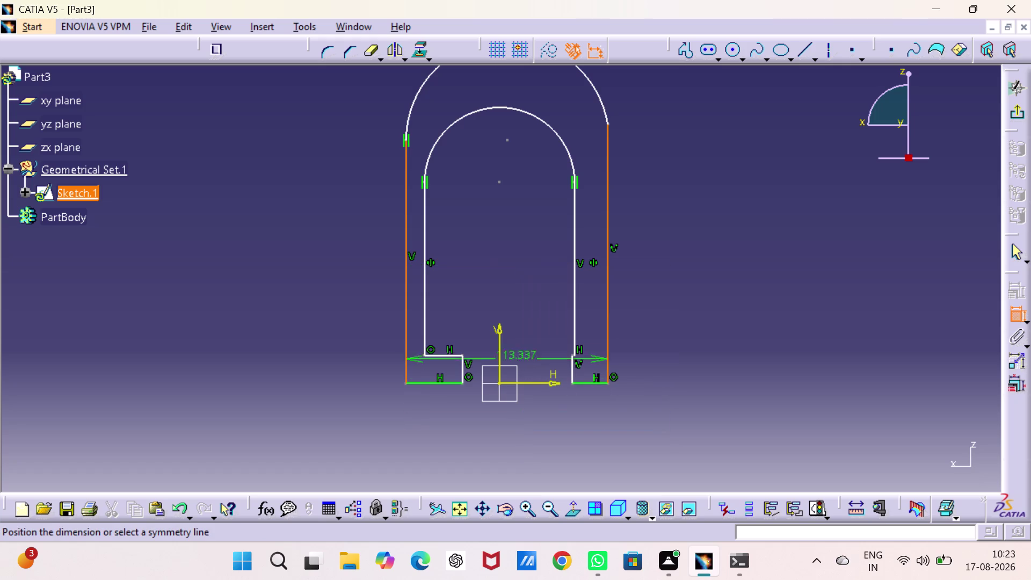
click(500, 339)
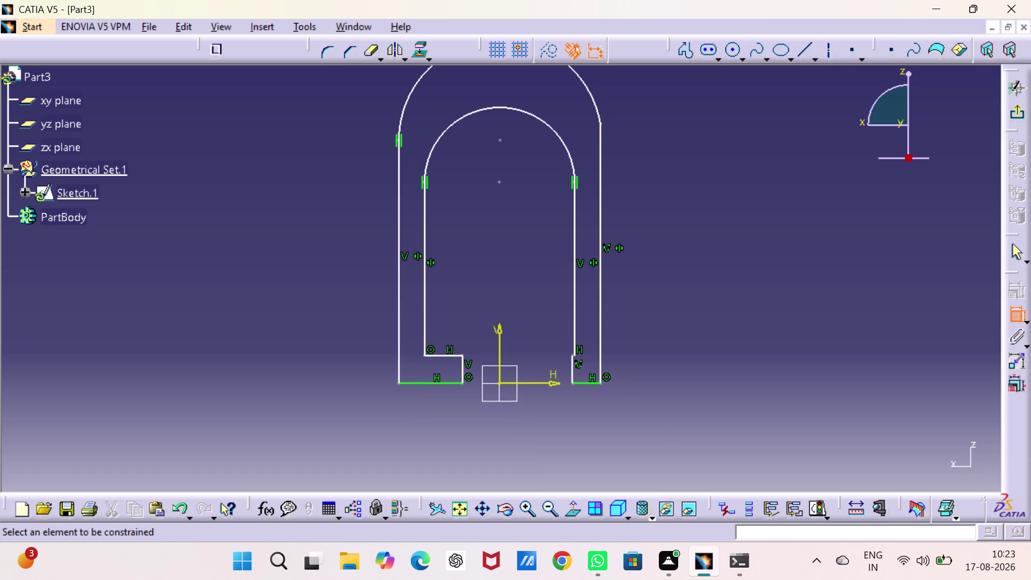
Constrain the two bottom step edges and set the step height to 3.
click(464, 375)
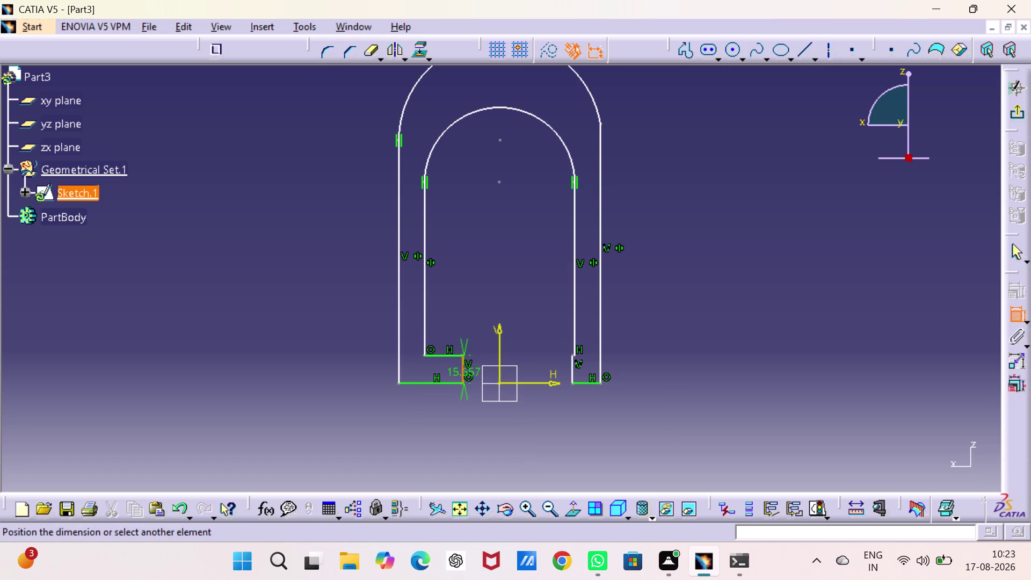
click(571, 368)
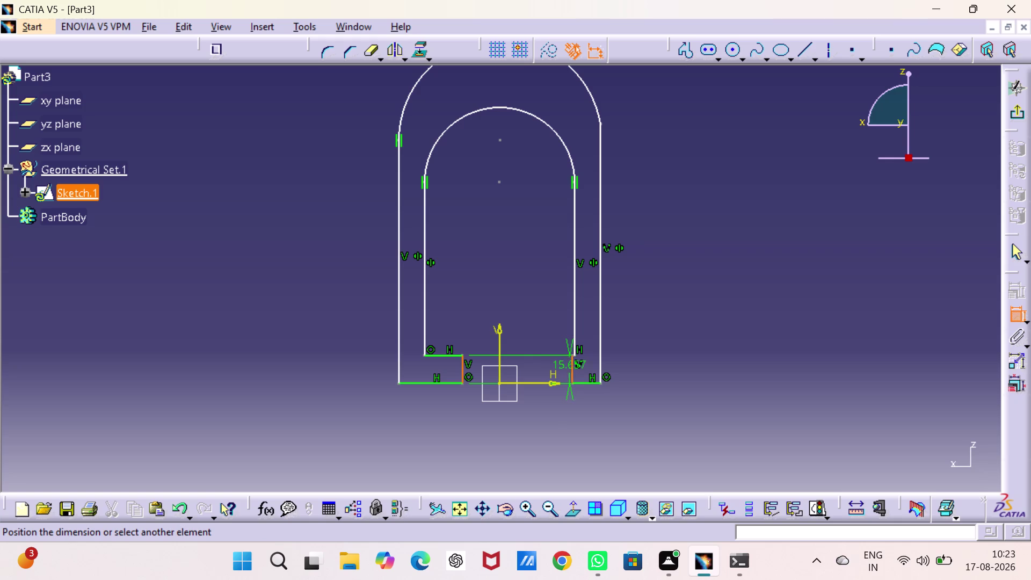
right_click(492, 269)
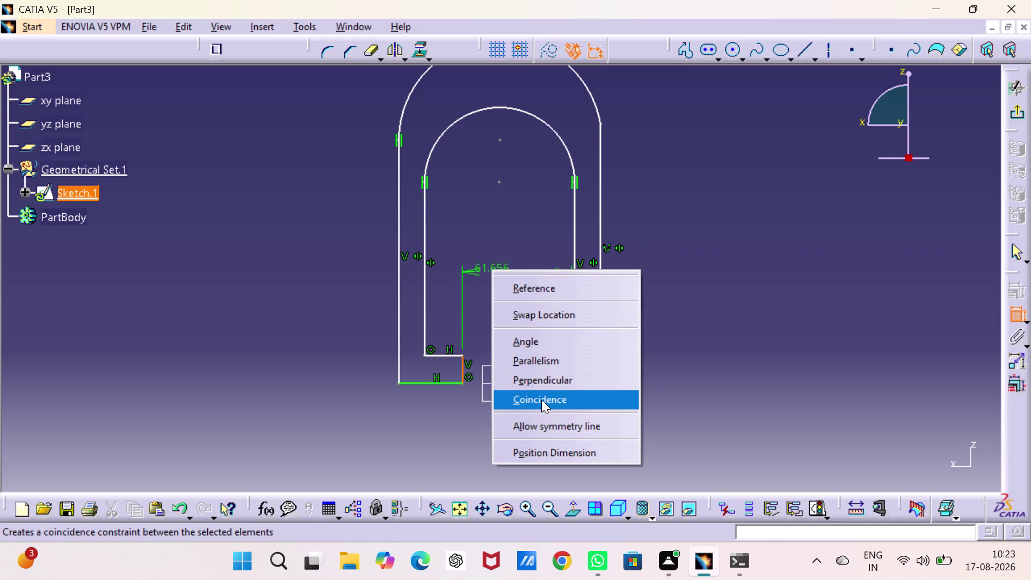
click(550, 428)
click(497, 349)
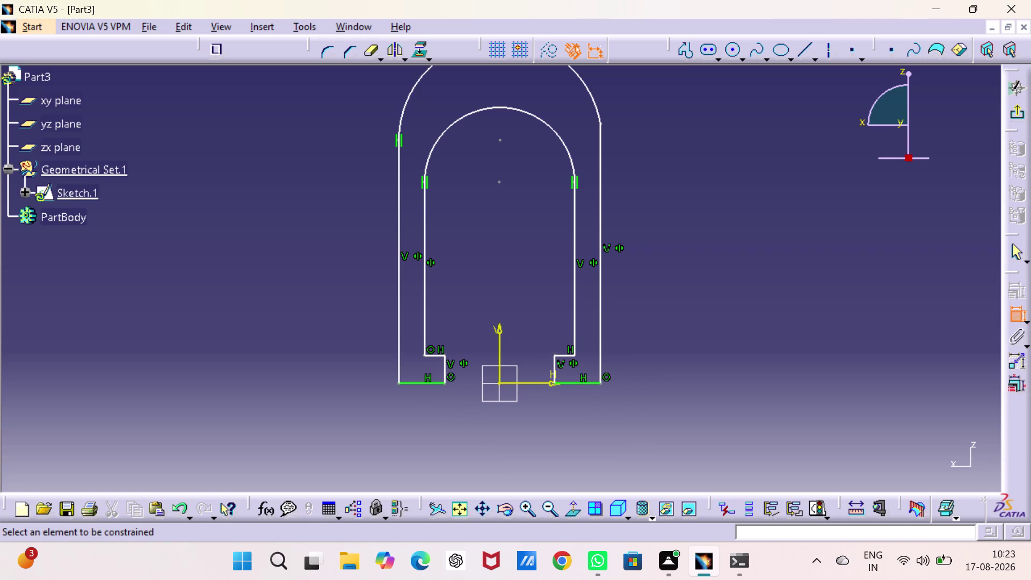
click(720, 329)
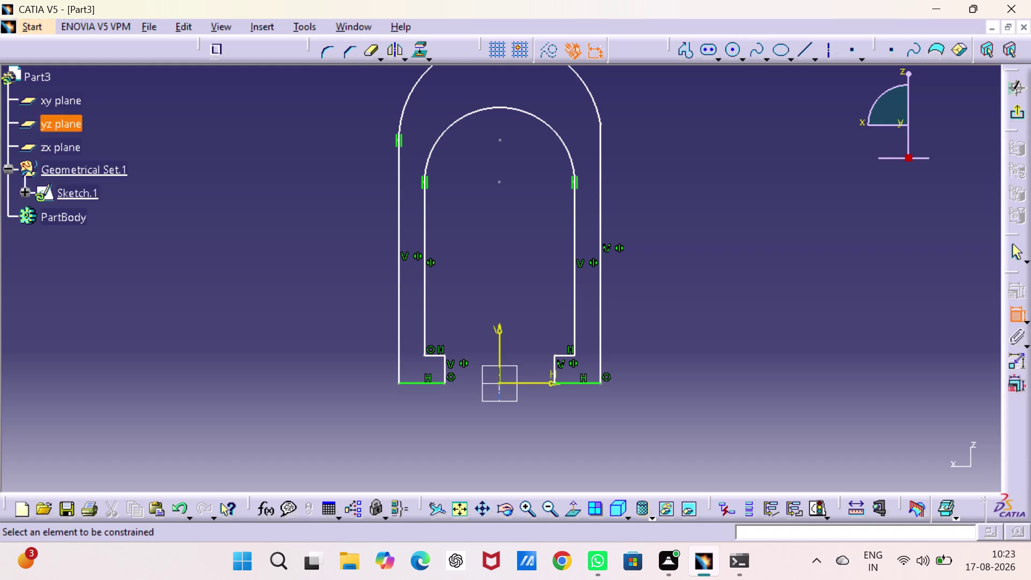
drag(554, 368, 561, 367)
click(749, 375)
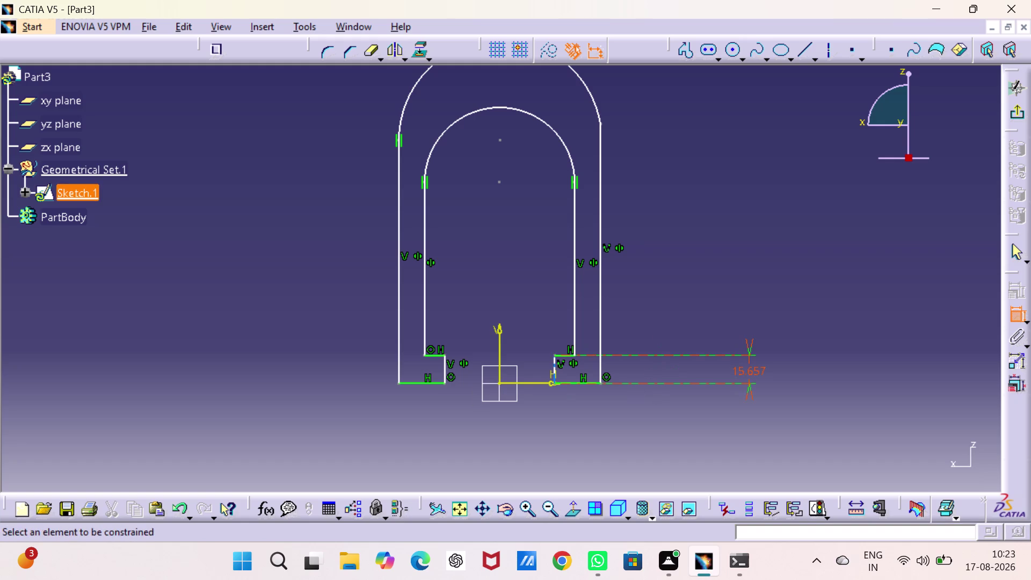
double_click(751, 370)
key(3)
key(Return)
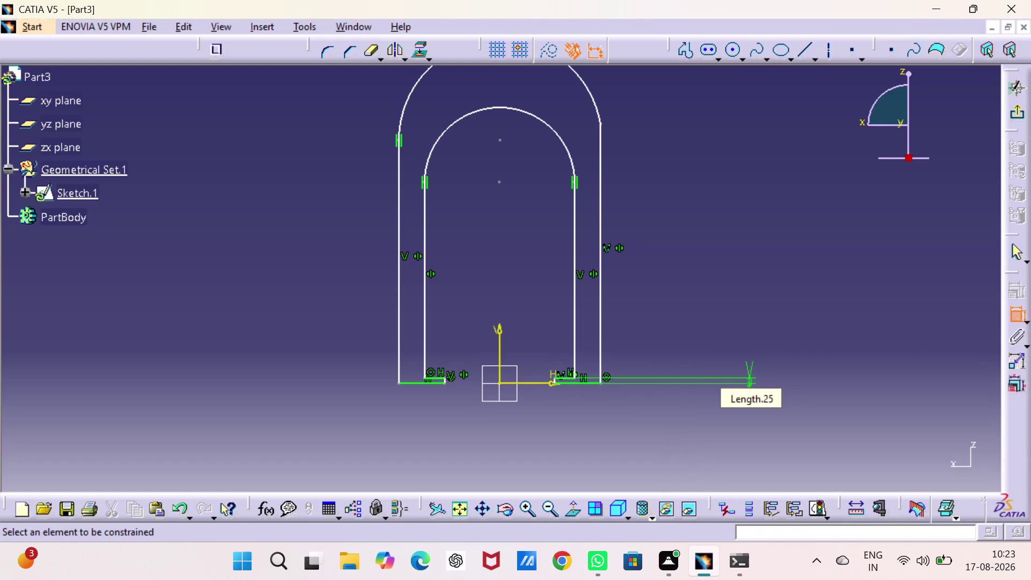
Set the left foot length to 4 and the wall thickness to 5.
click(434, 378)
click(435, 437)
double_click(436, 432)
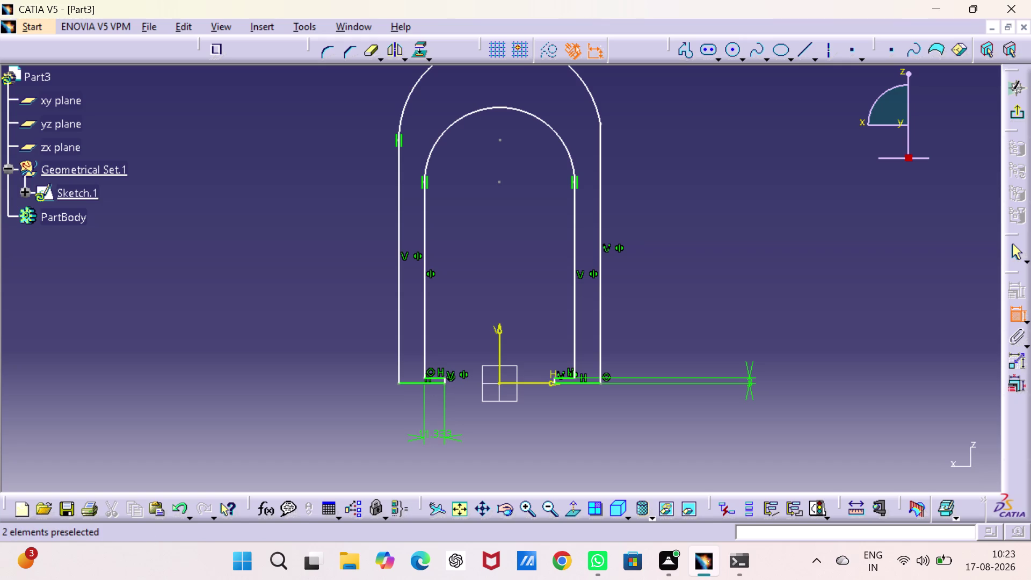
key(4)
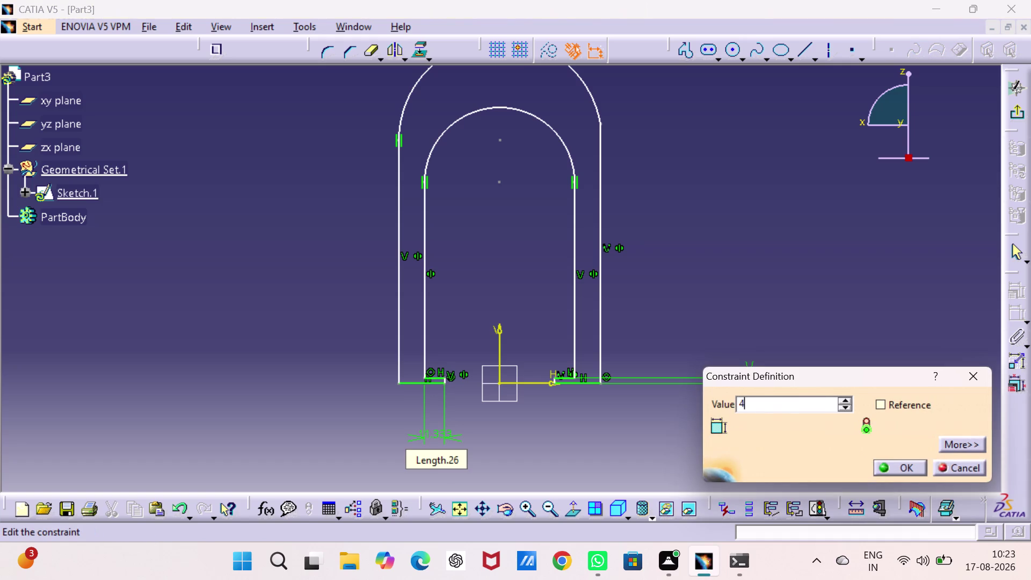
key(Return)
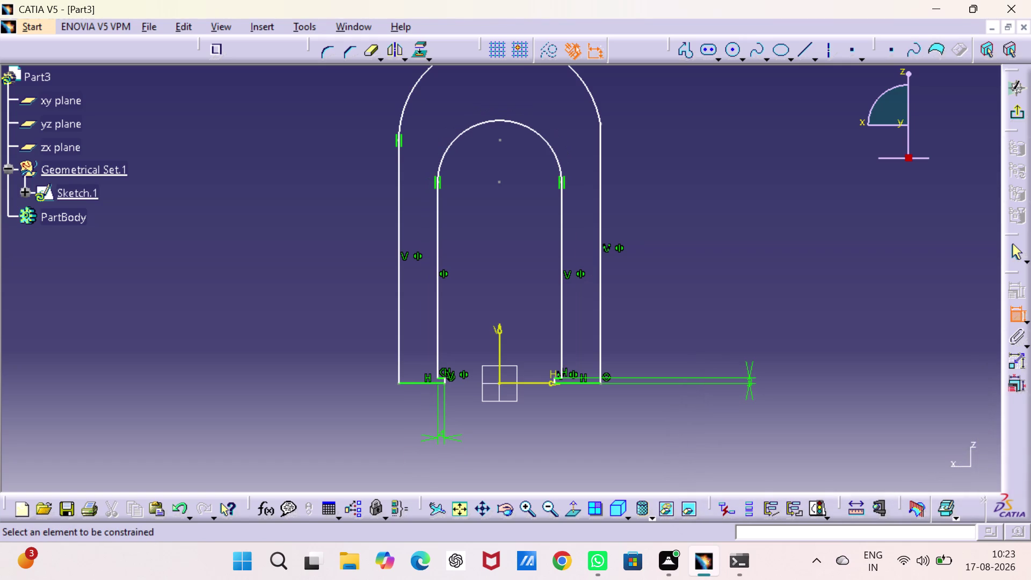
click(397, 340)
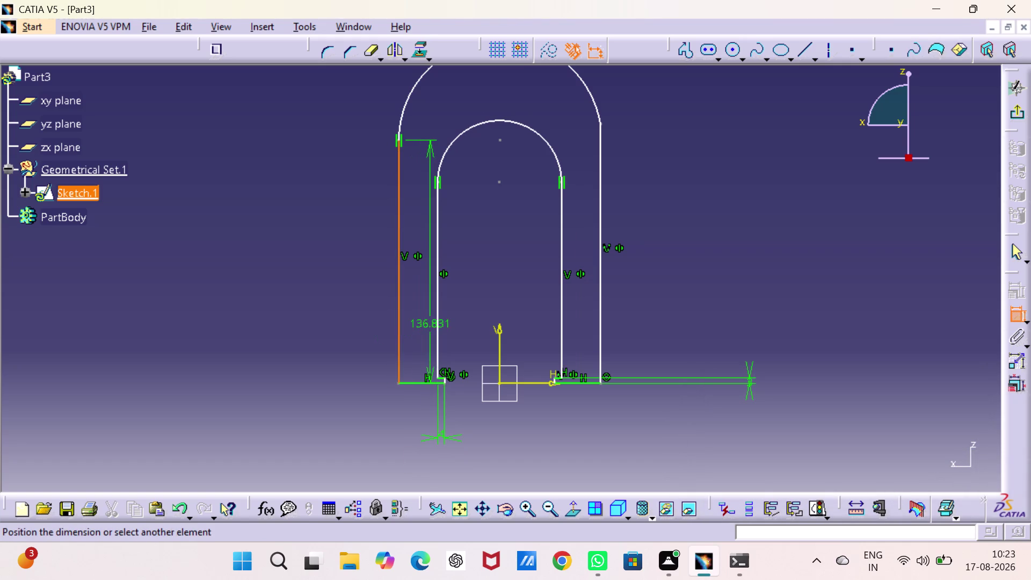
click(435, 328)
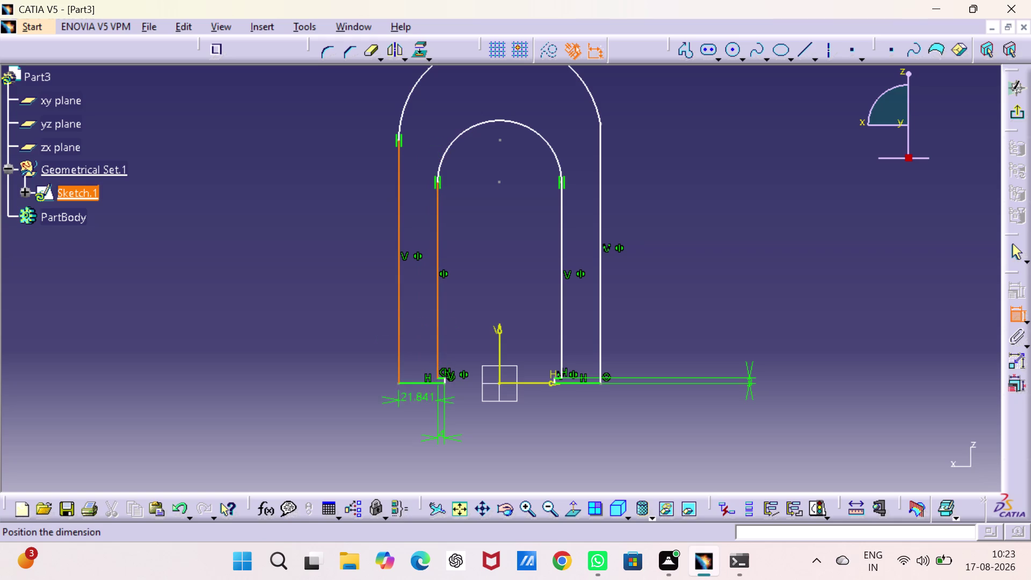
click(364, 428)
double_click(363, 423)
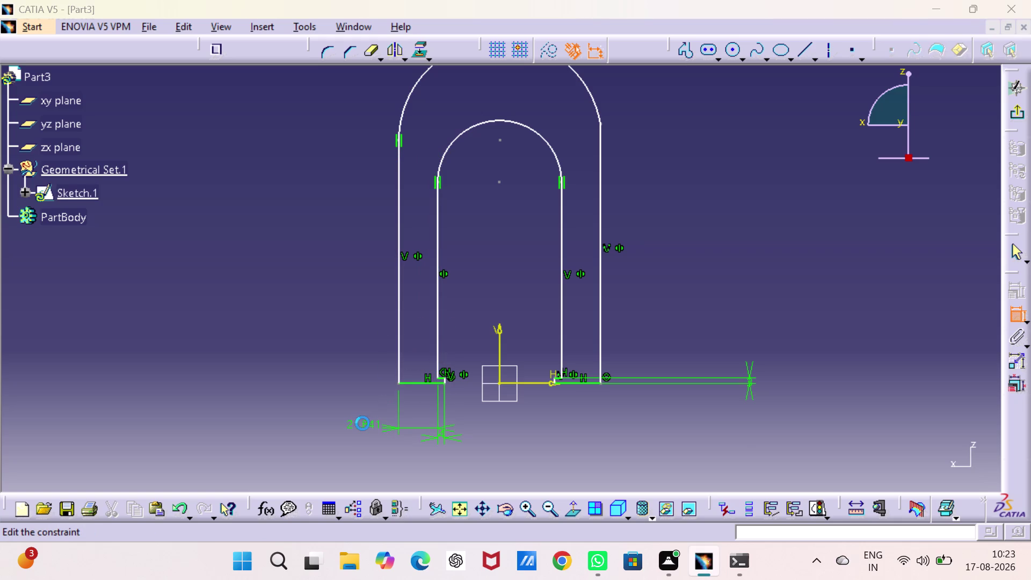
key(5)
key(Return)
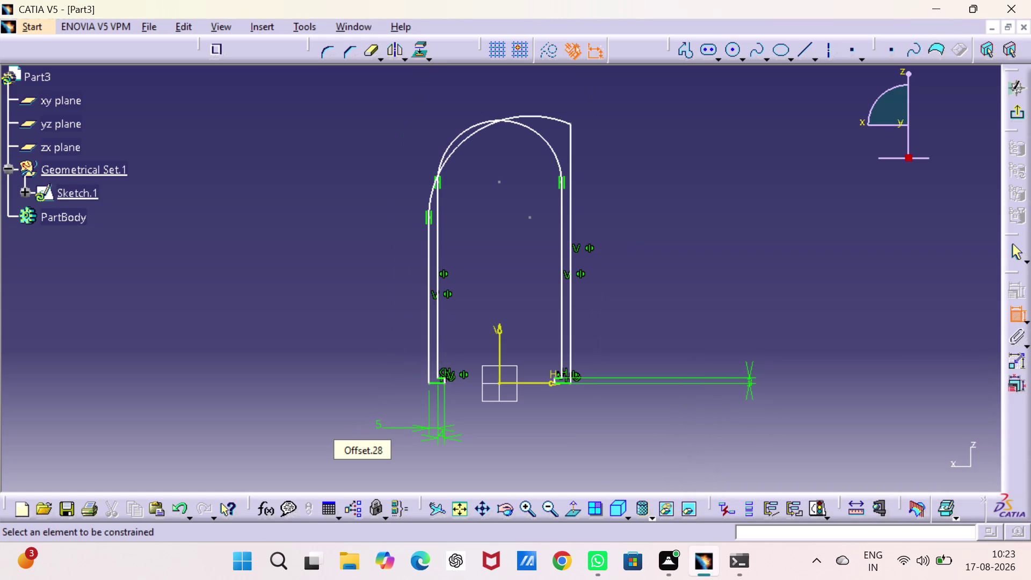
Make the outer arch tangent to the right outer wall.
click(744, 234)
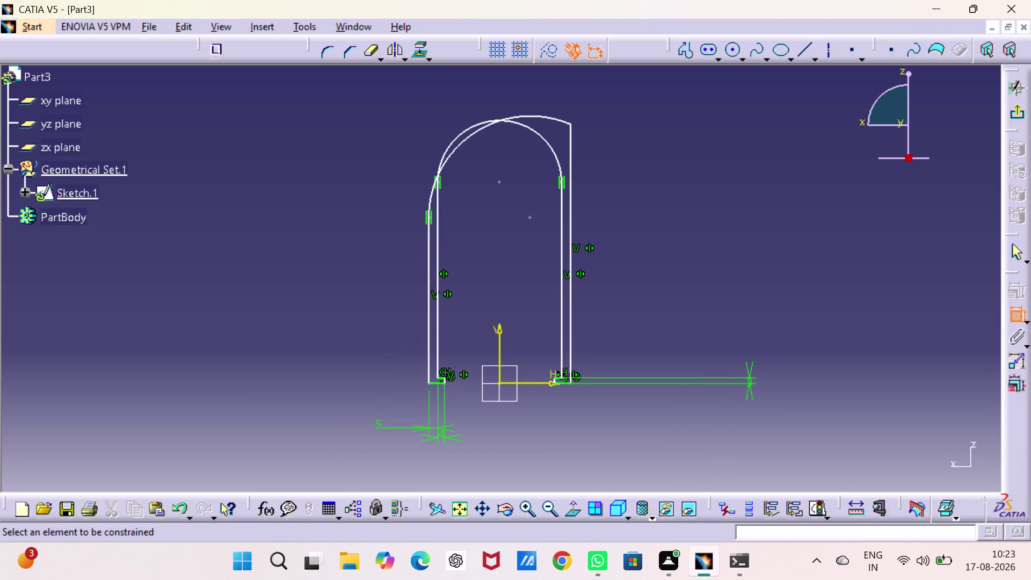
click(542, 116)
click(568, 145)
right_click(596, 133)
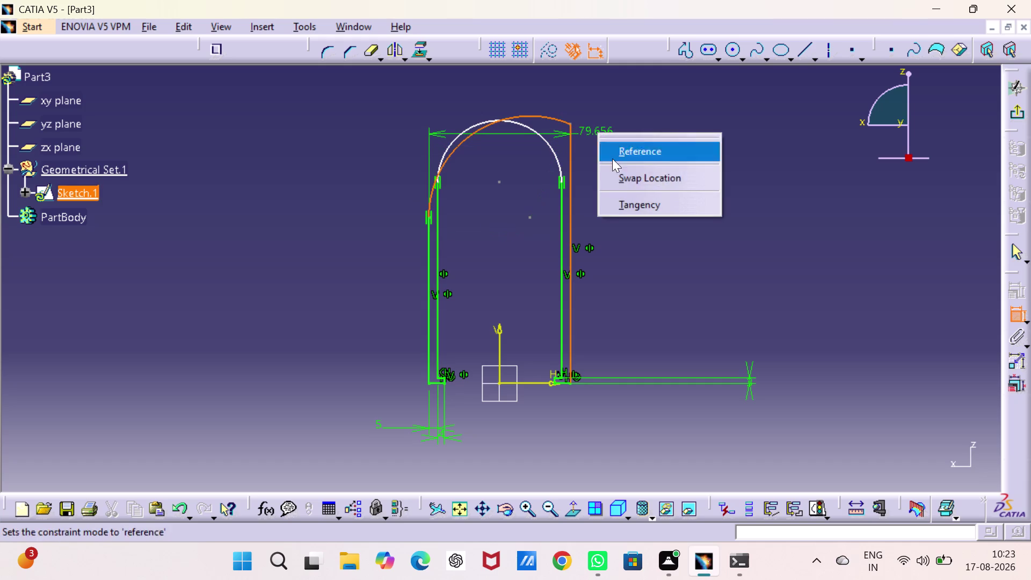
click(618, 200)
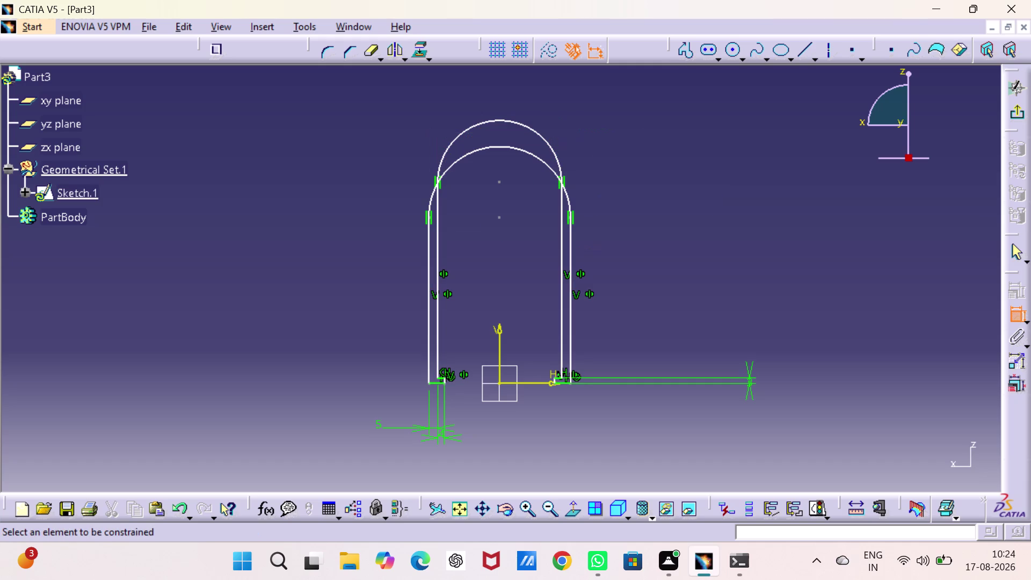
click(746, 176)
key(Escape)
key(Escape)
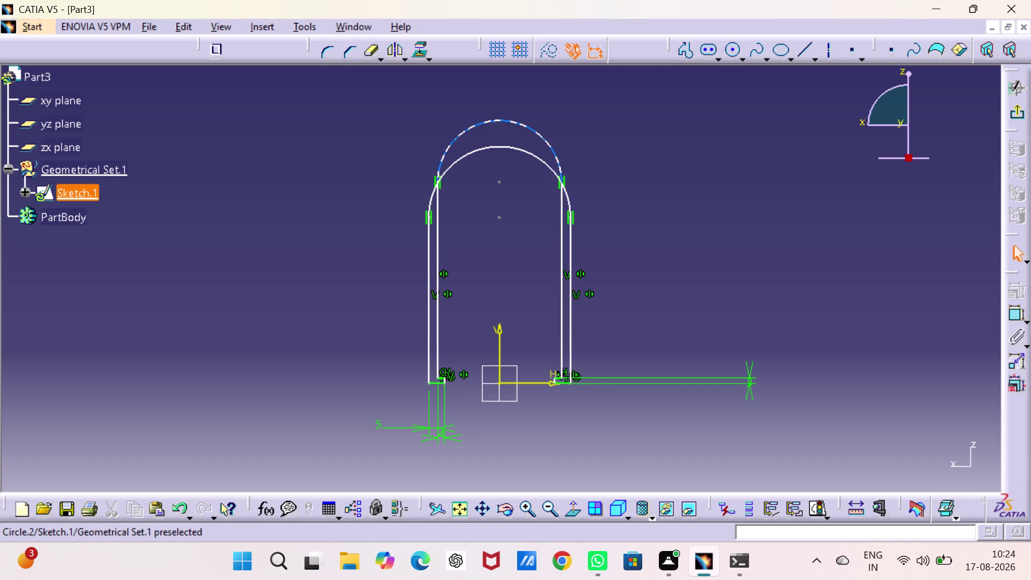
Drag the inner and outer arches into an even nest, then select both arc centres.
drag(527, 126, 527, 138)
drag(527, 178, 525, 145)
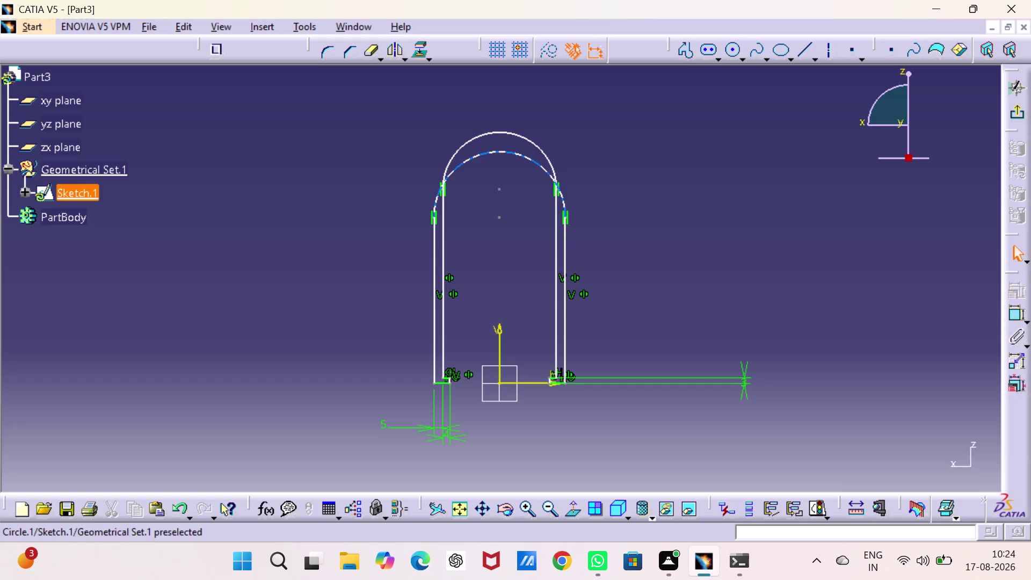
drag(519, 155, 525, 94)
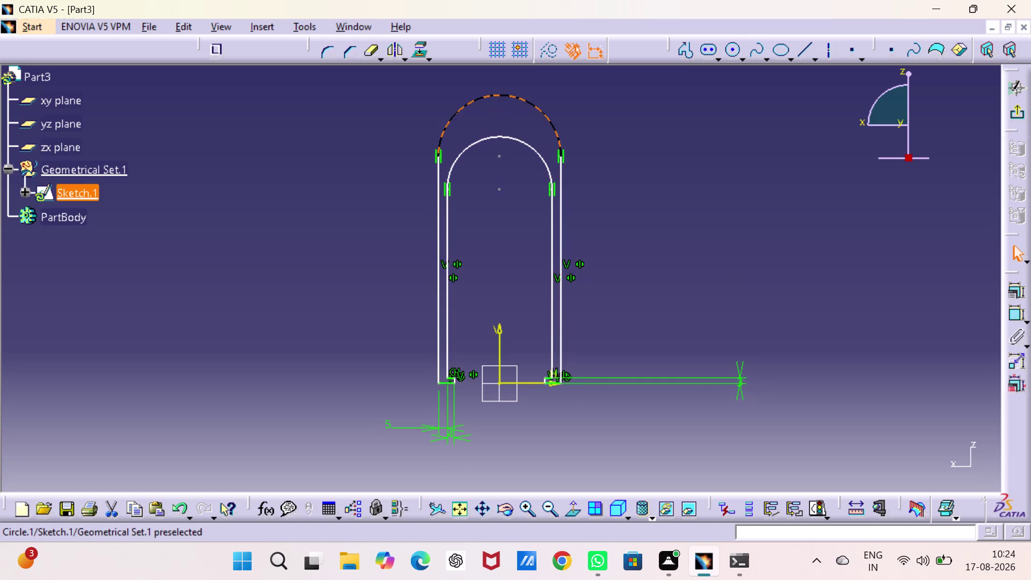
drag(526, 95, 529, 116)
click(872, 259)
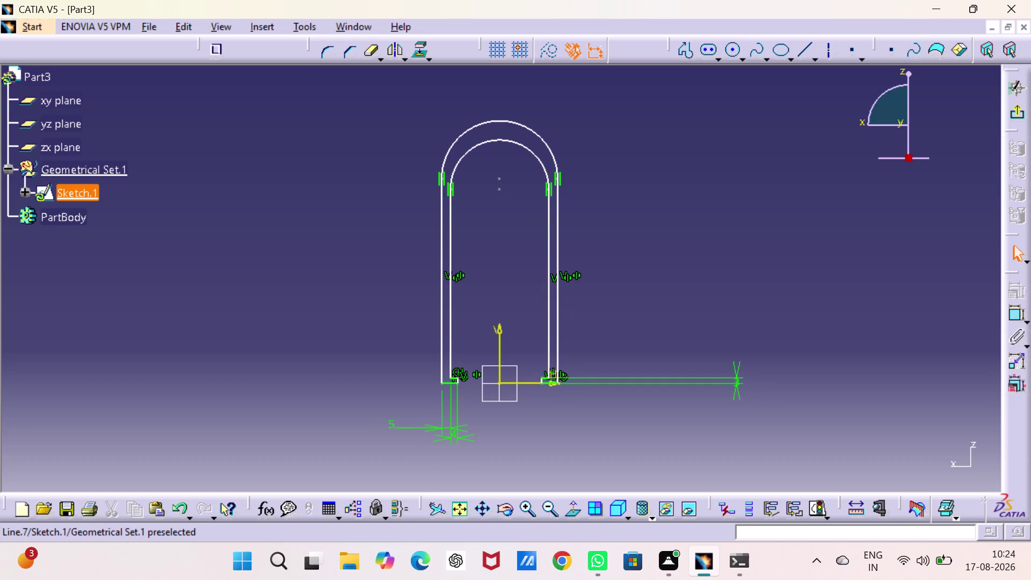
click(500, 188)
click(500, 178)
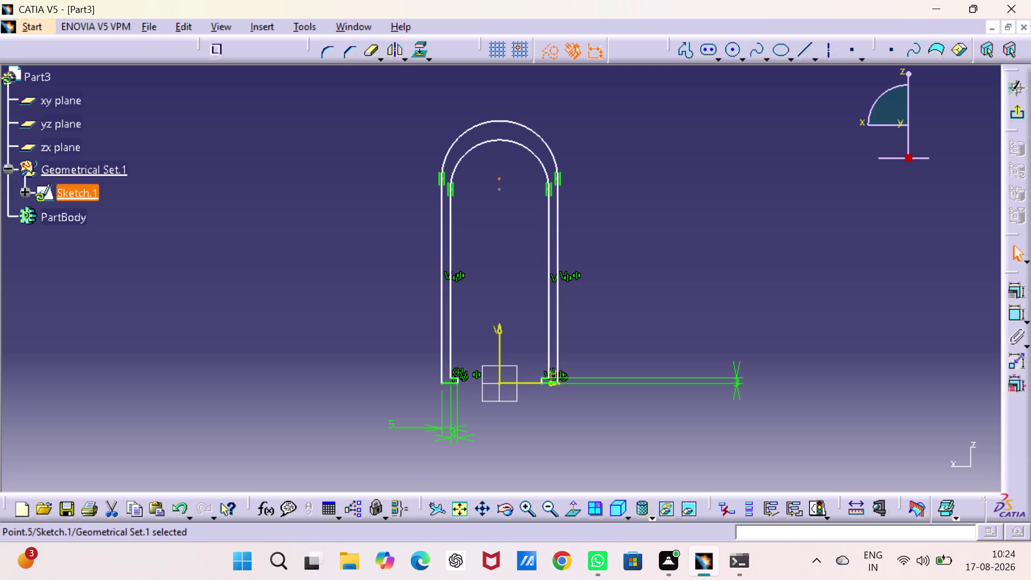
click(499, 187)
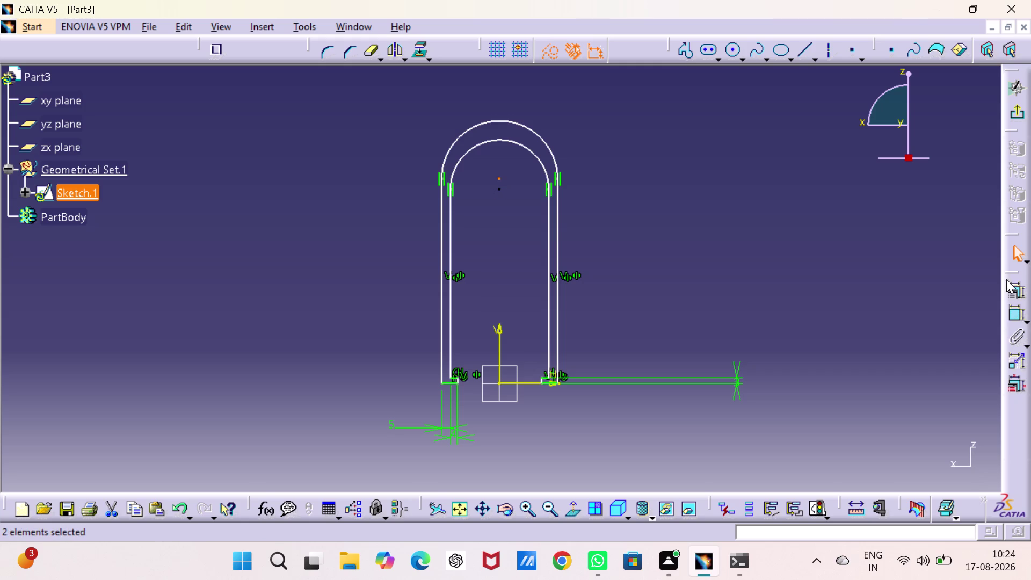
click(1010, 291)
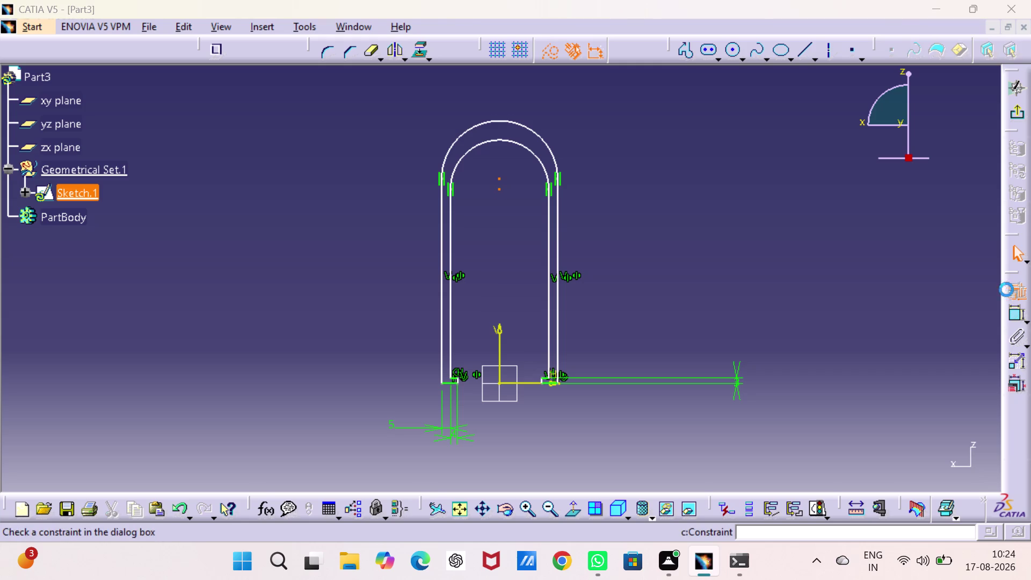
click(914, 311)
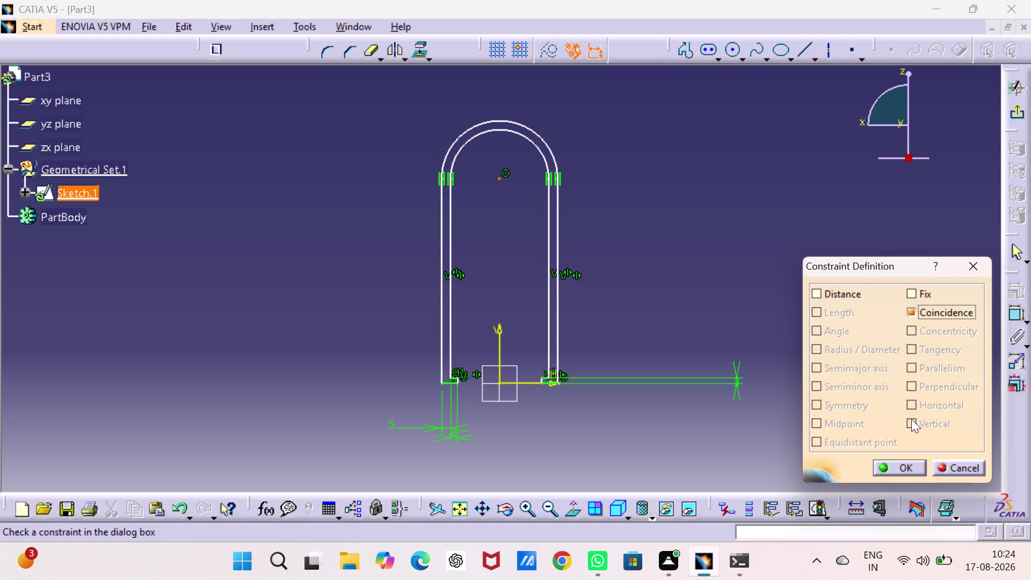
click(902, 467)
click(832, 286)
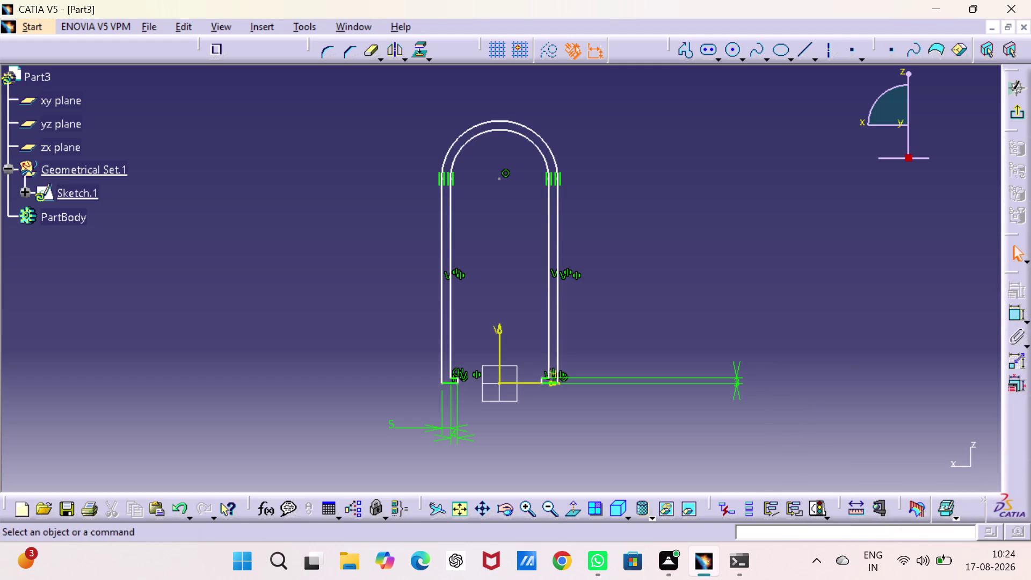
click(496, 178)
drag(497, 179, 490, 232)
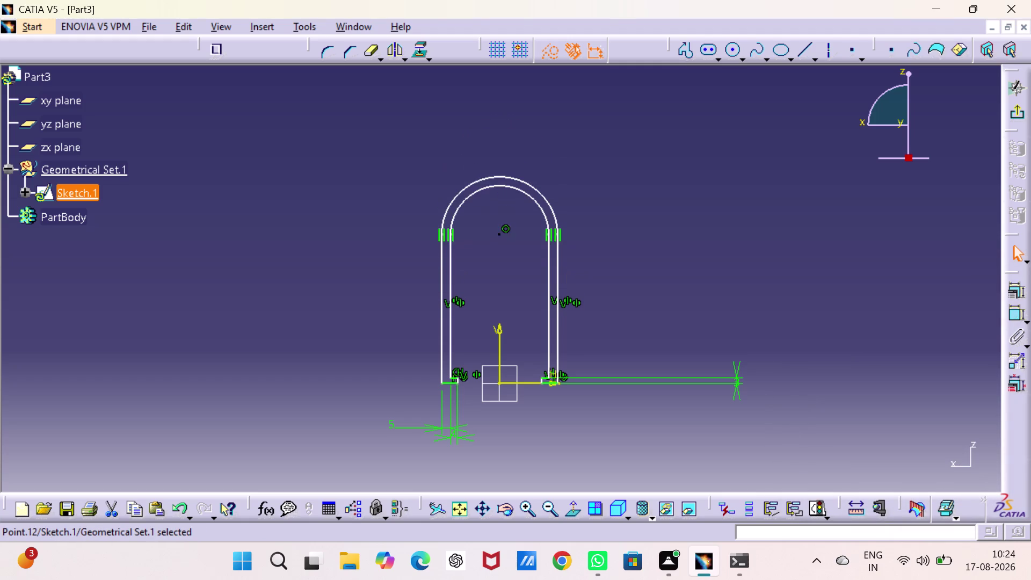
drag(490, 231, 490, 256)
drag(490, 265, 489, 283)
drag(490, 287, 489, 294)
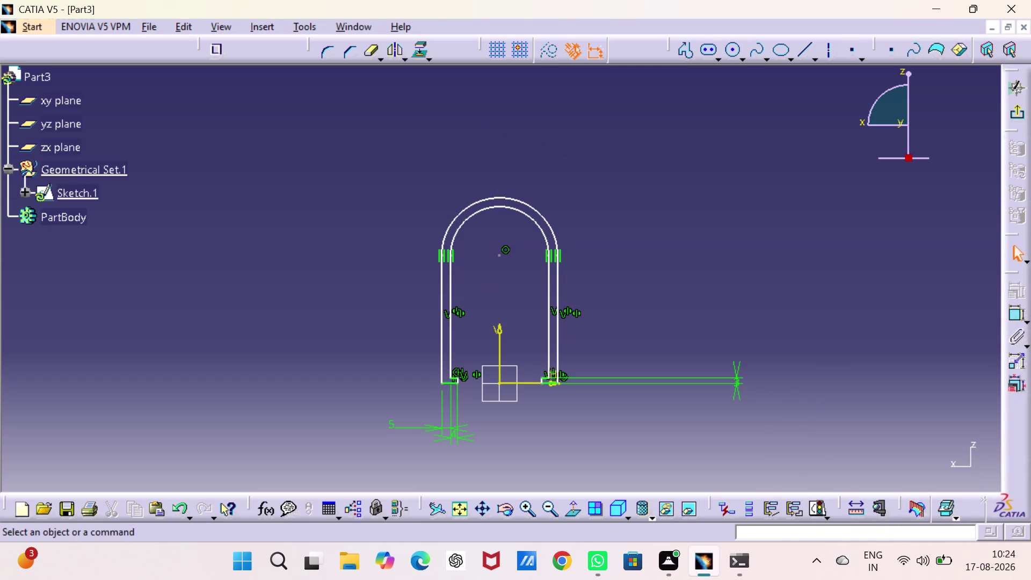
click(1008, 311)
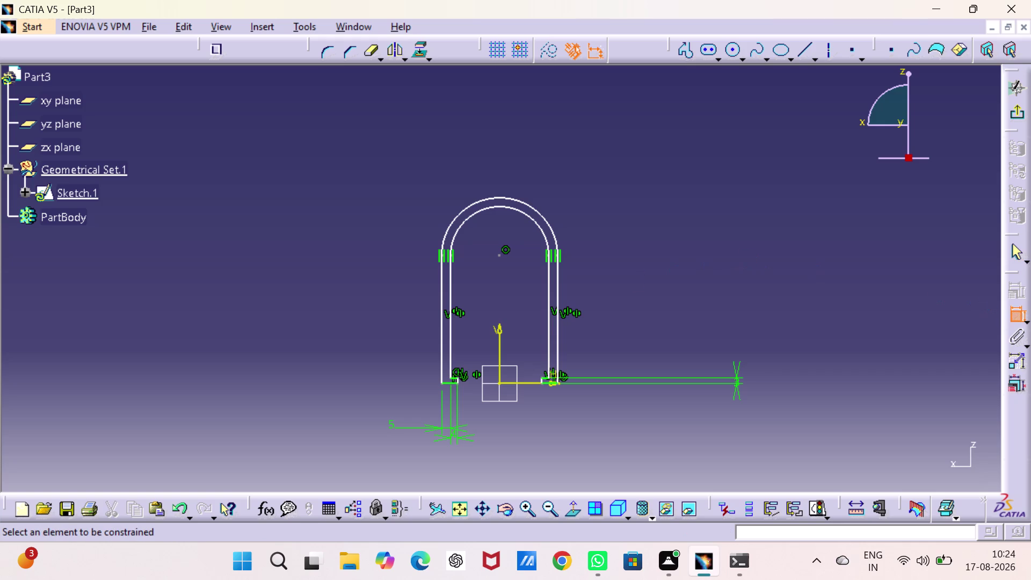
click(548, 279)
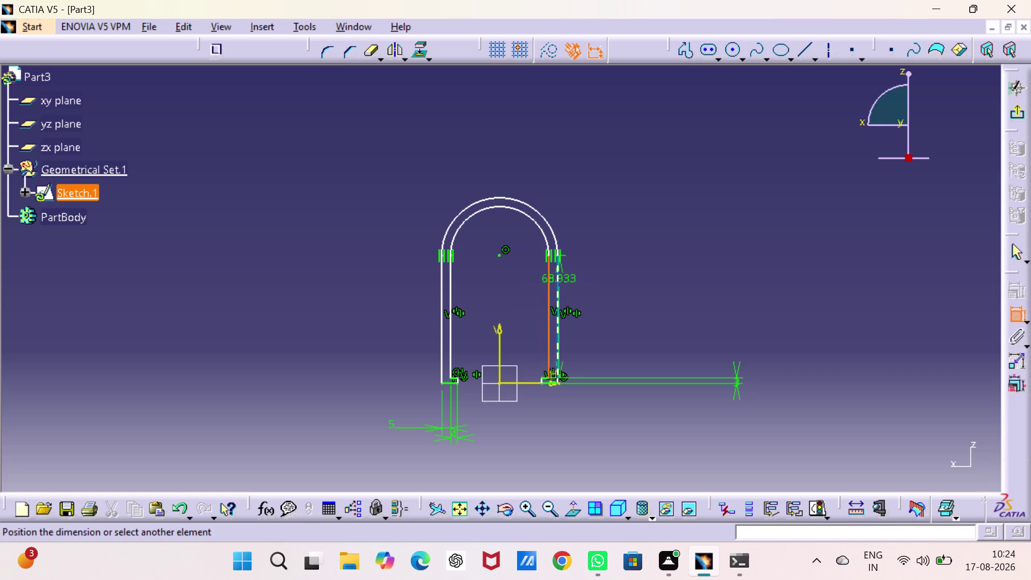
click(557, 282)
key(Escape)
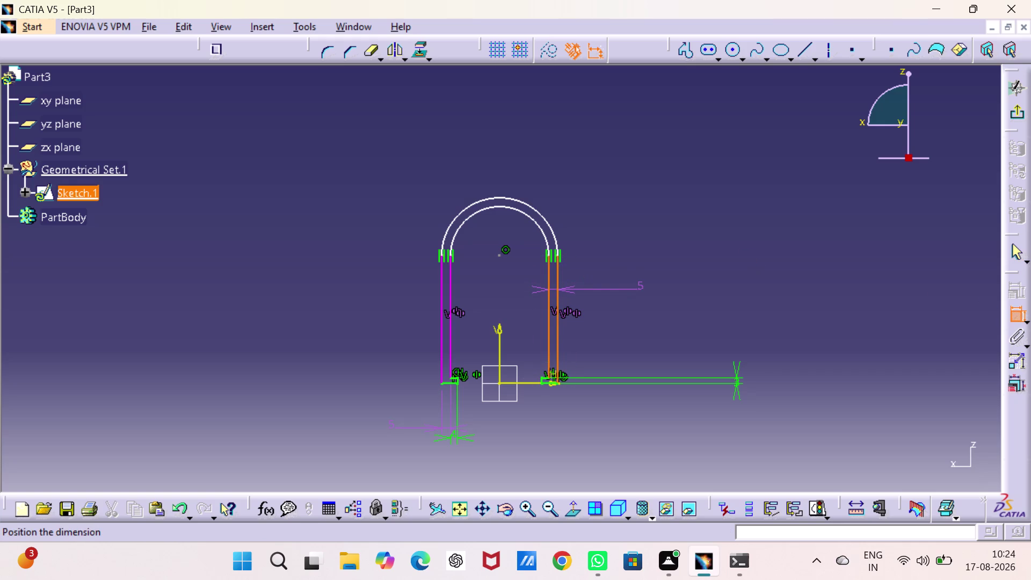
key(Escape)
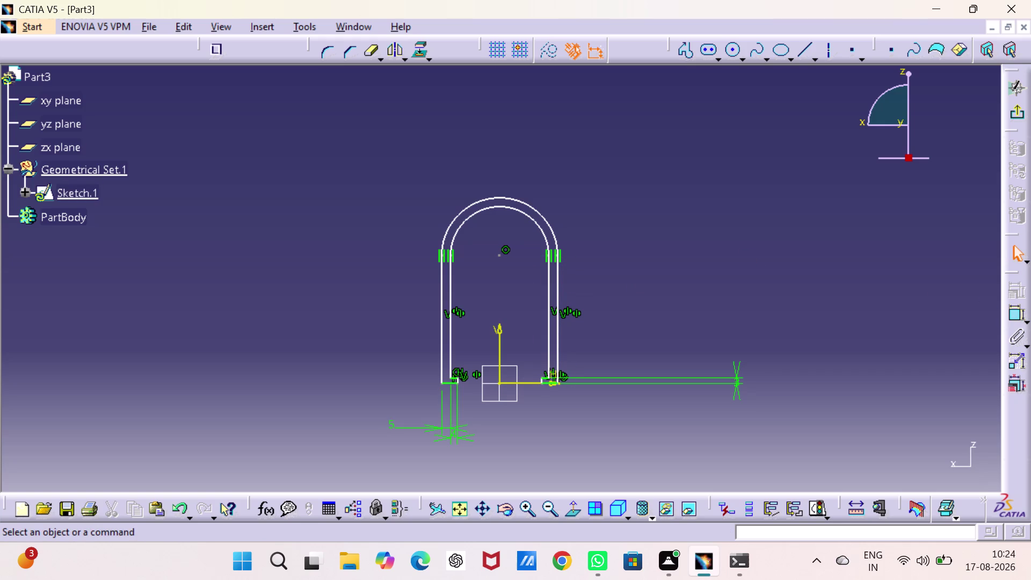
click(456, 509)
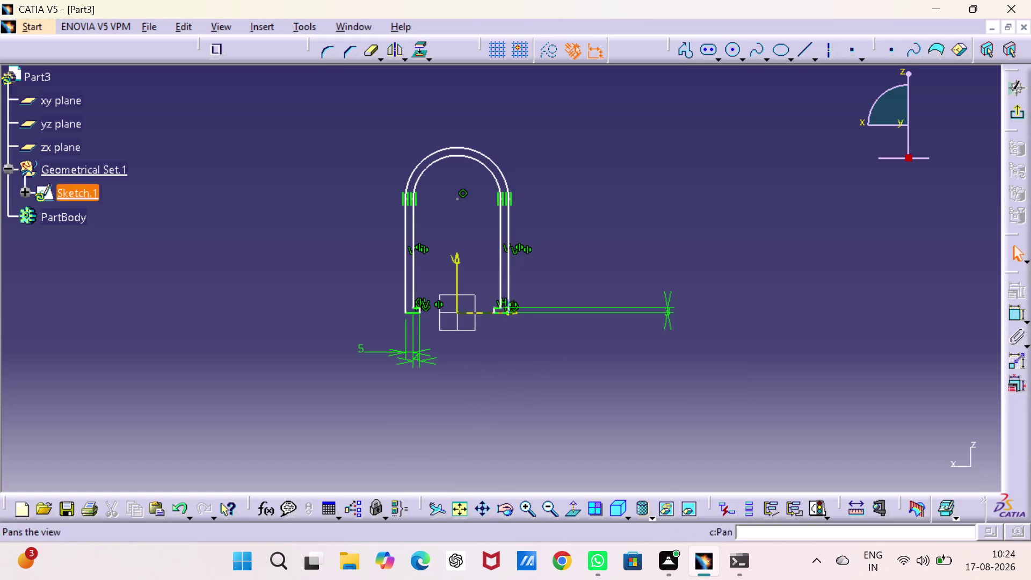
Move the right-side thickness dimension closer to the clip.
double_click(524, 511)
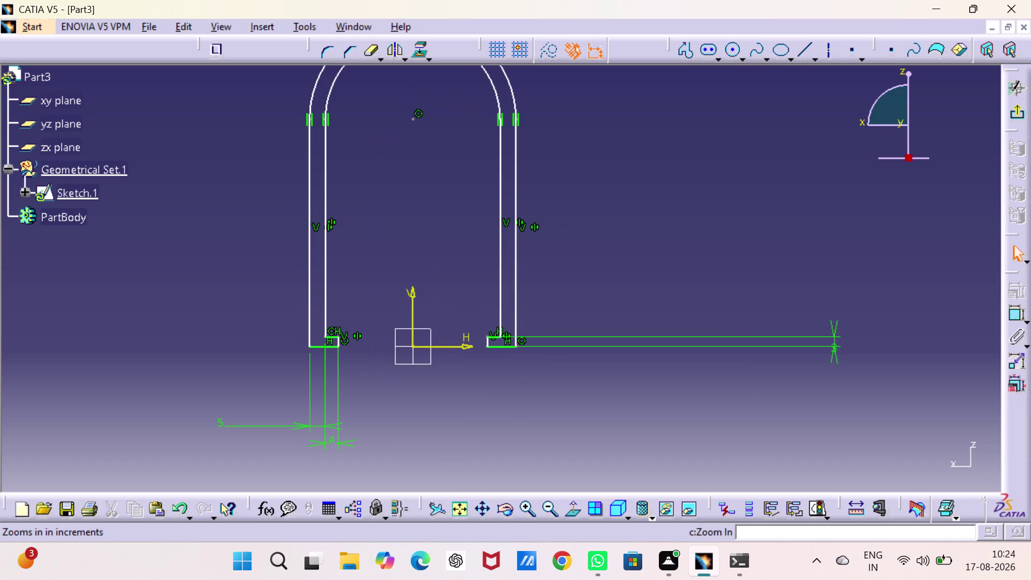
middle_drag(469, 231, 512, 286)
scroll(down, 3)
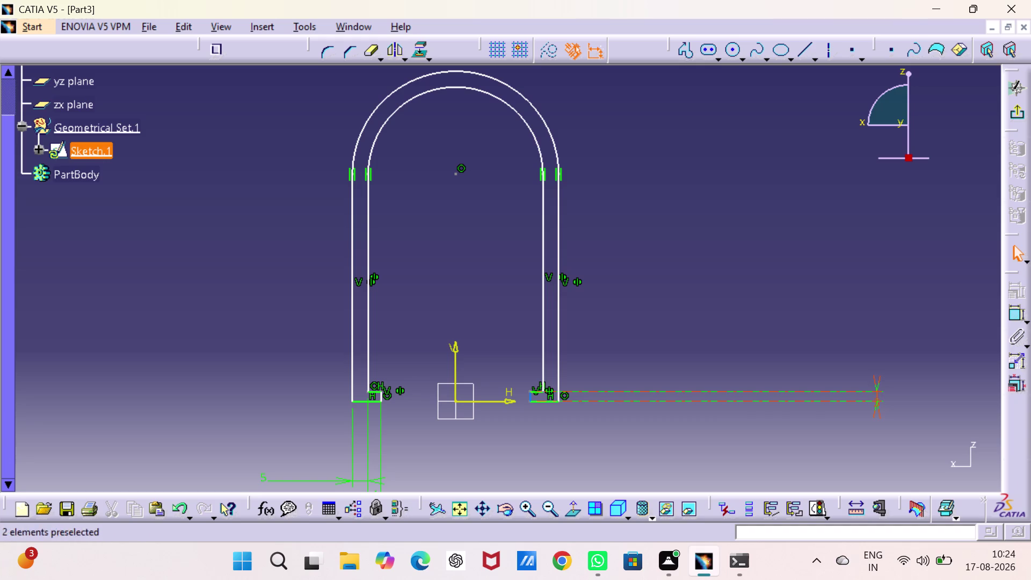
drag(881, 401, 875, 398)
drag(834, 392, 724, 376)
drag(708, 375, 616, 378)
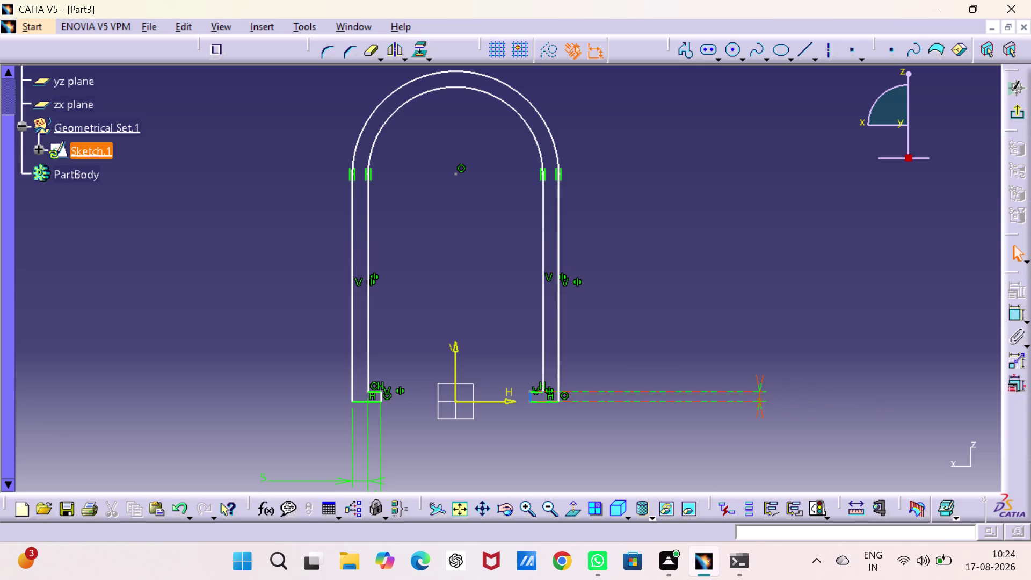
drag(757, 403, 642, 385)
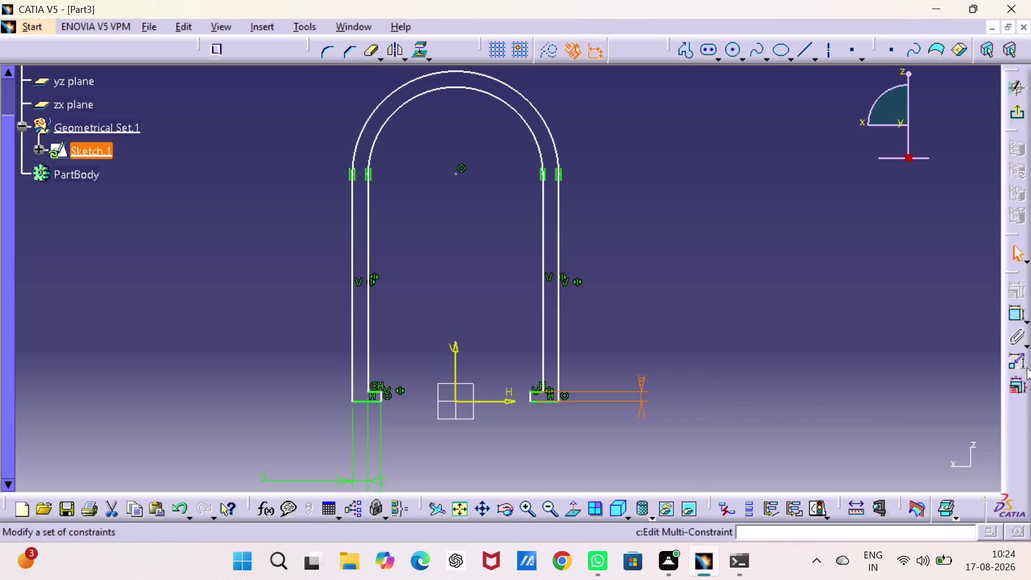
Dimension the gap between the left leg and right foot to 27 mm.
click(1018, 313)
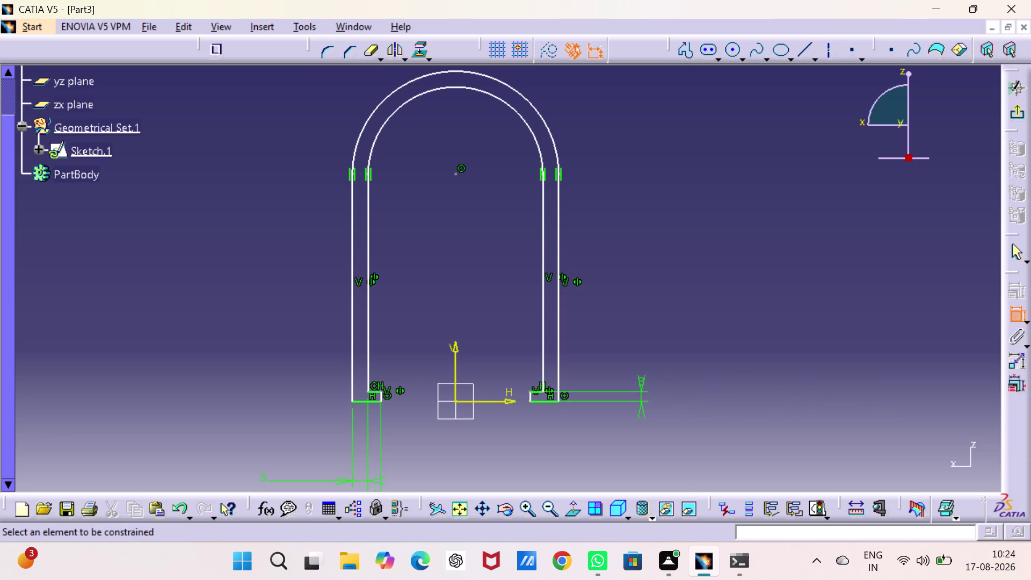
click(381, 398)
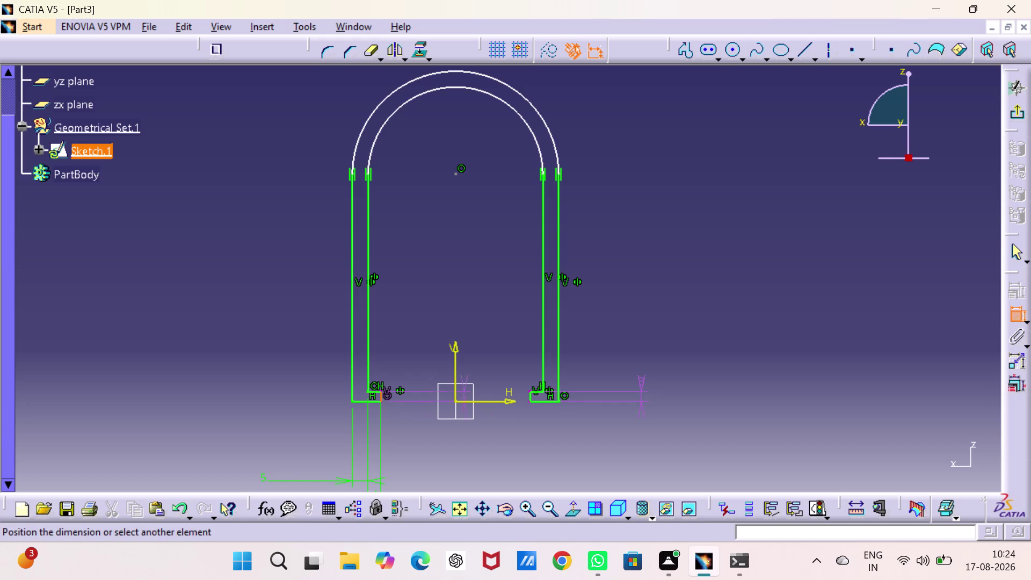
click(528, 397)
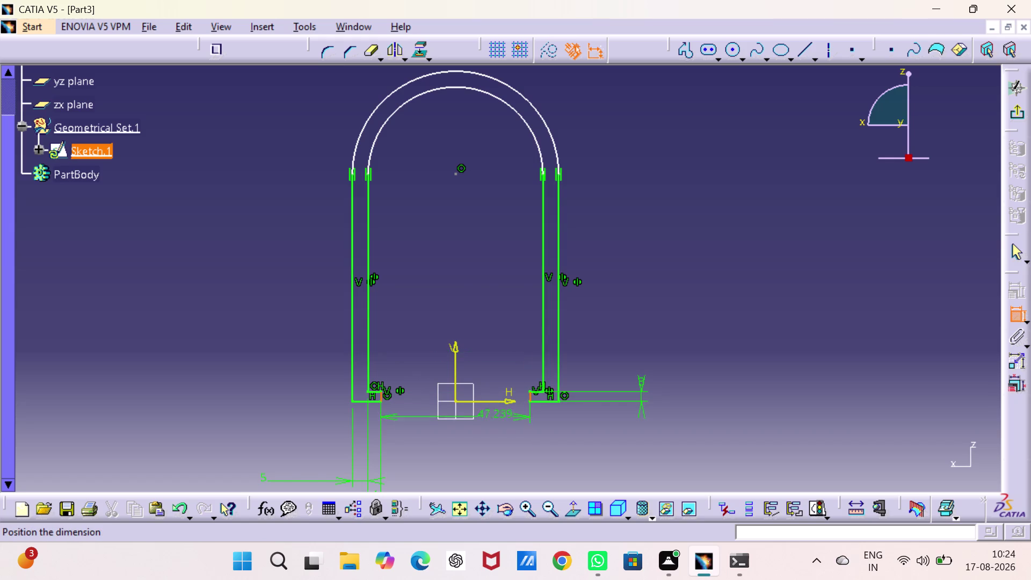
click(444, 446)
double_click(444, 440)
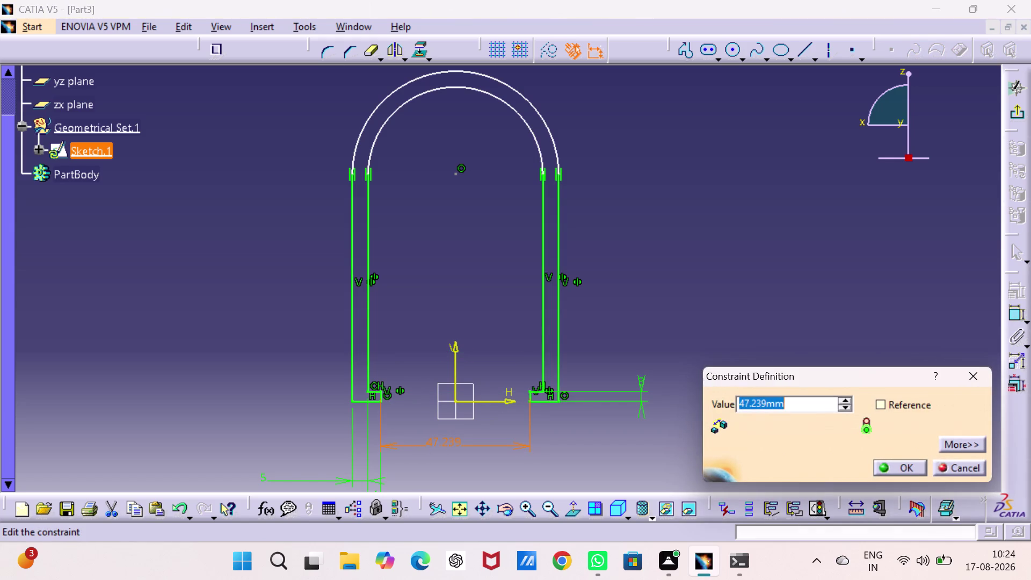
text(27)
key(Return)
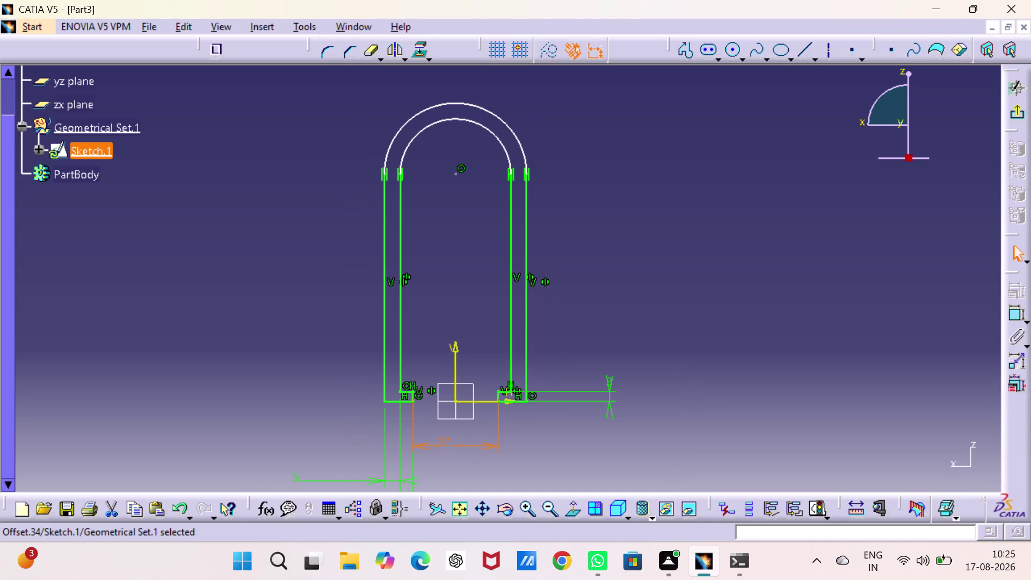
Start a dimension between the two outer legs, then cancel it.
click(384, 298)
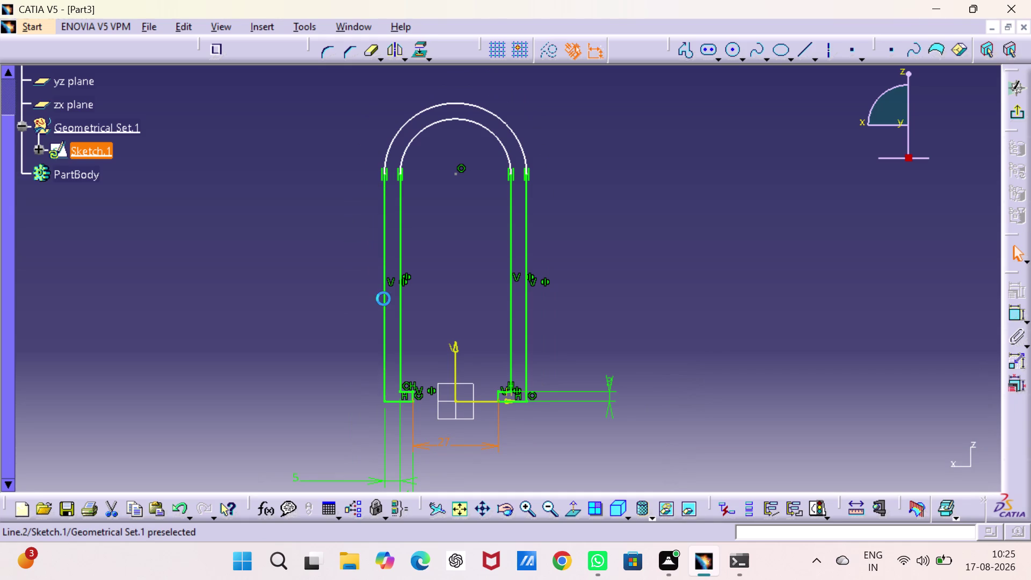
click(527, 315)
drag(798, 298, 804, 297)
double_click(1013, 310)
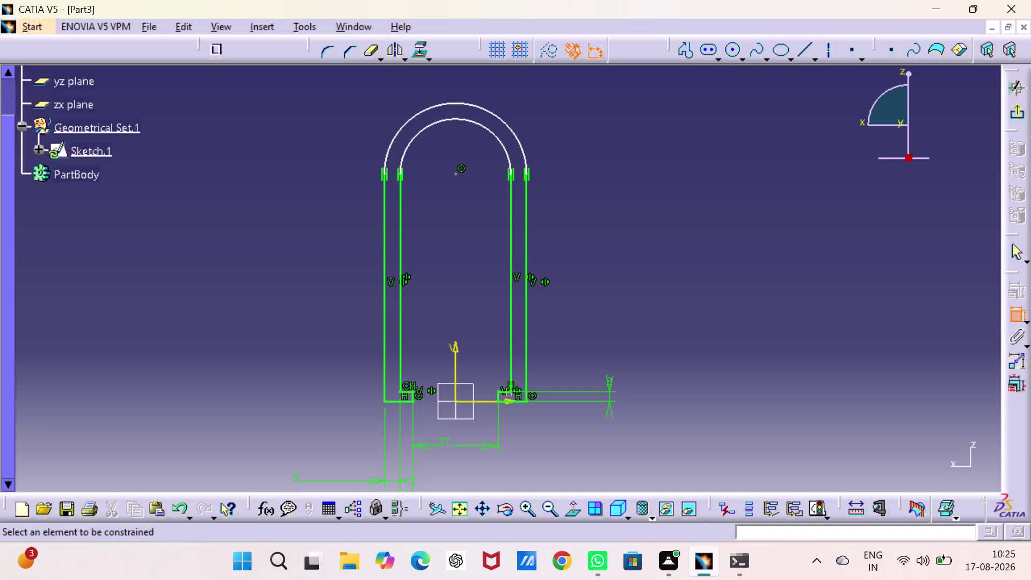
click(527, 223)
click(383, 262)
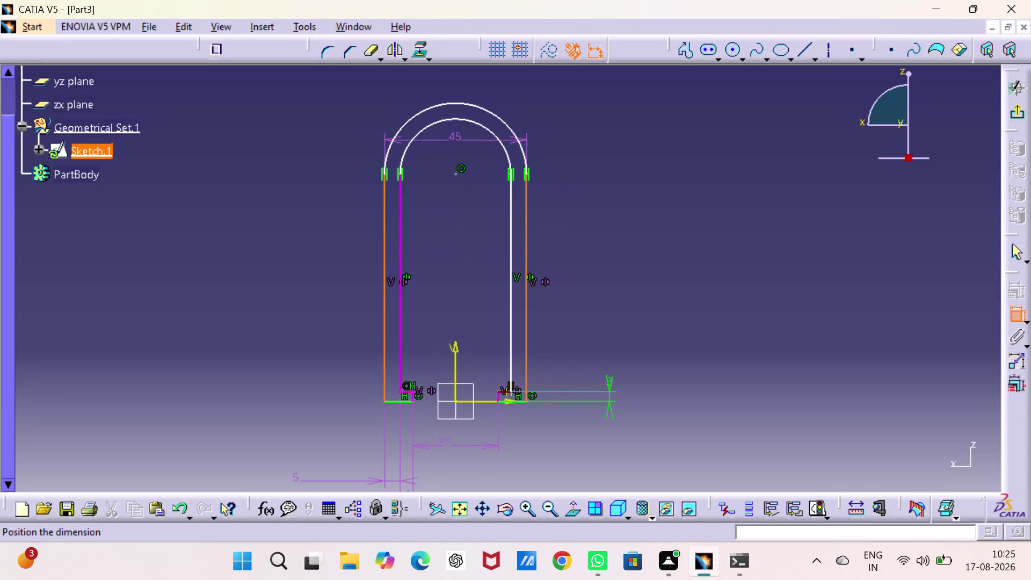
key(Escape)
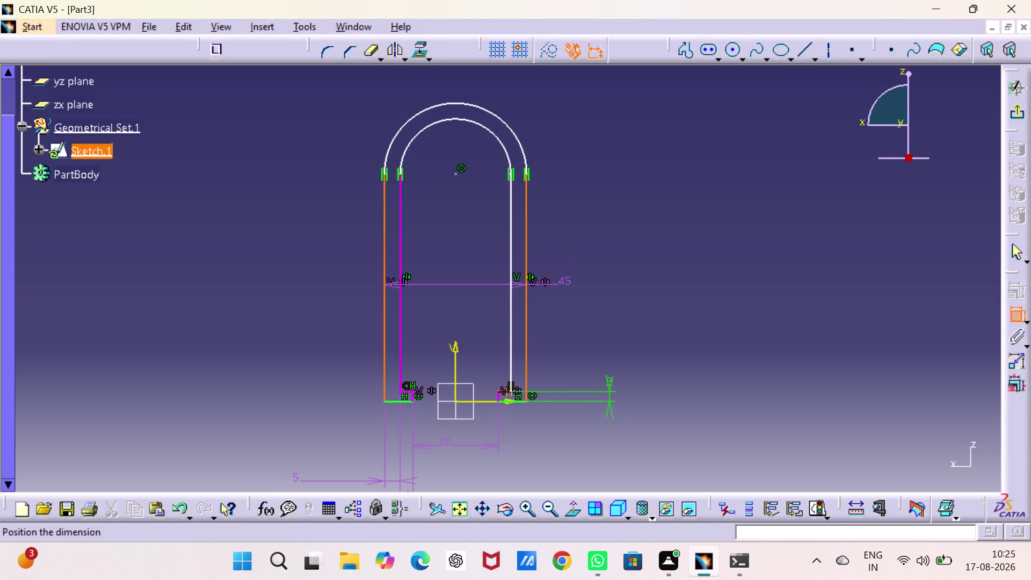
key(Escape)
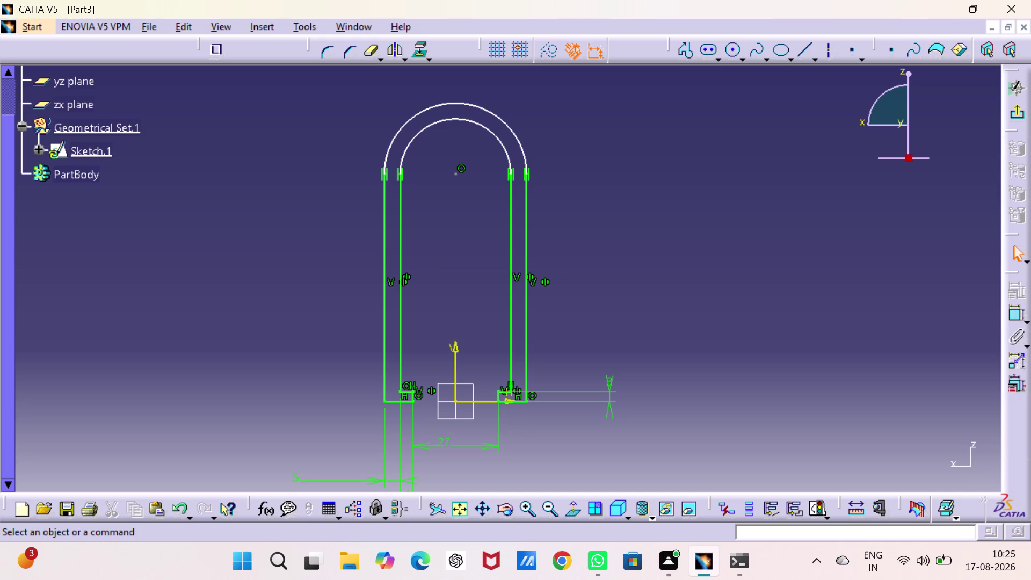
middle_drag(564, 281, 583, 384)
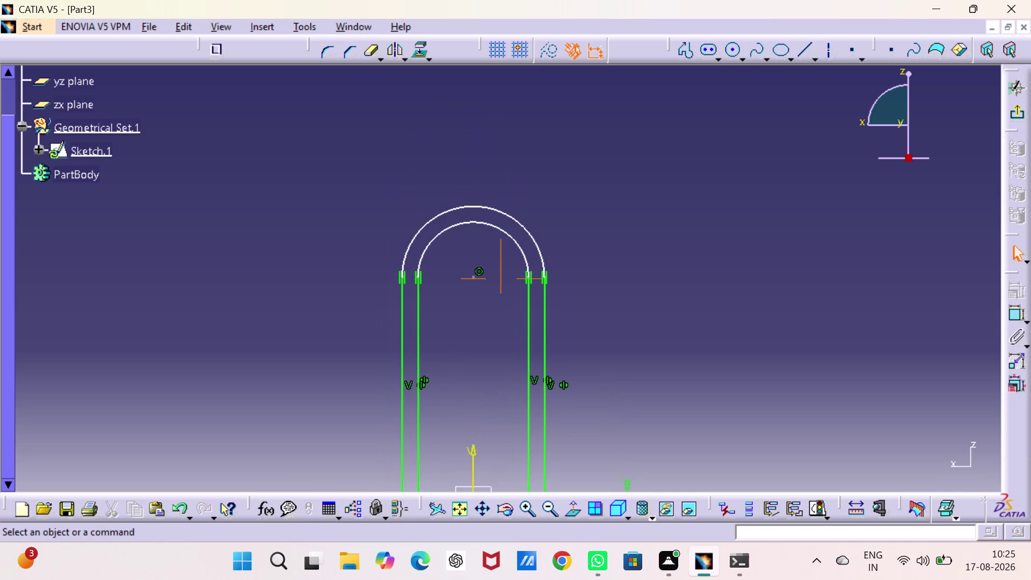
Preview the outer and inner arc radius dimensions, then cancel both.
middle_drag(584, 384, 568, 384)
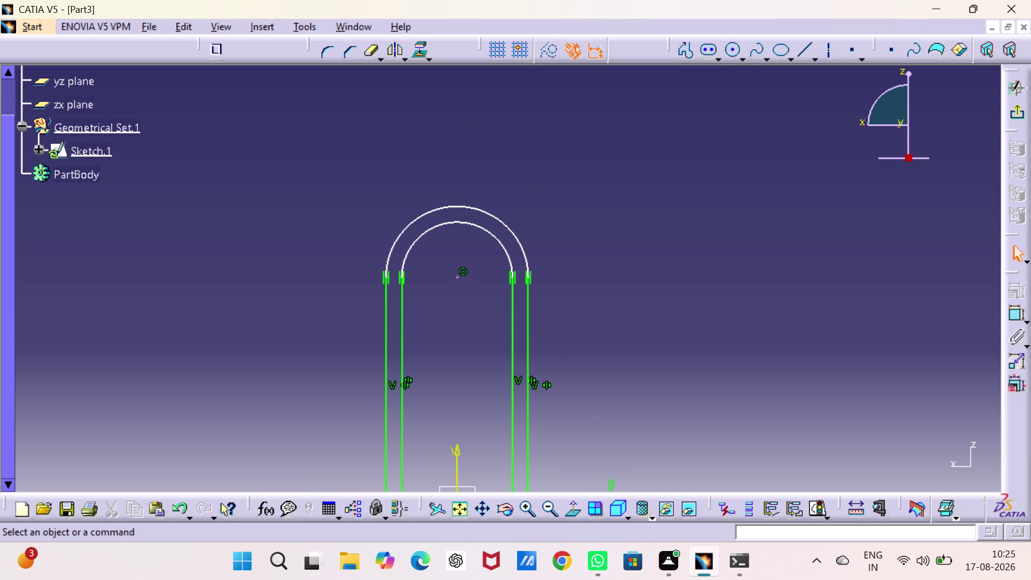
click(1012, 309)
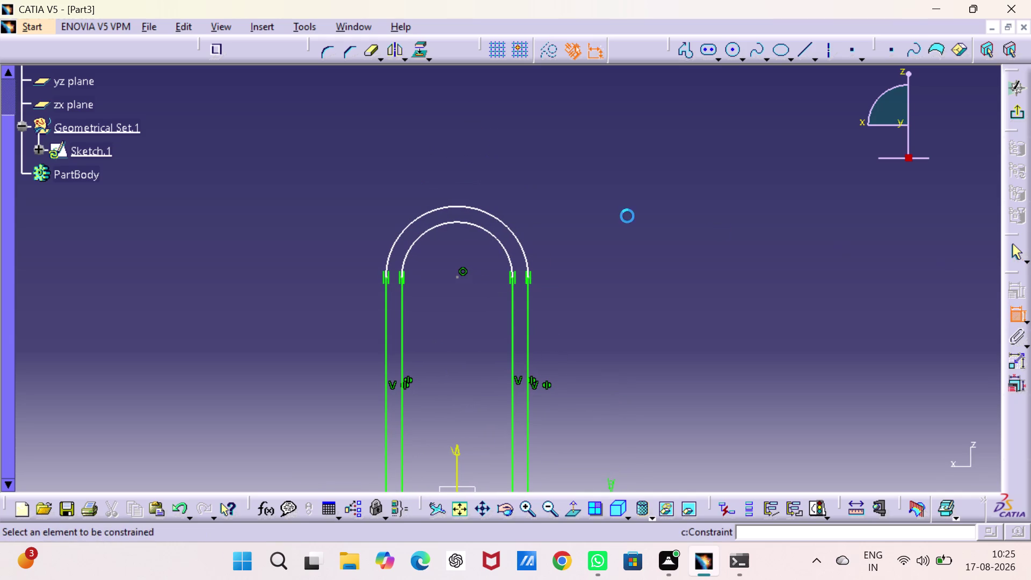
click(469, 208)
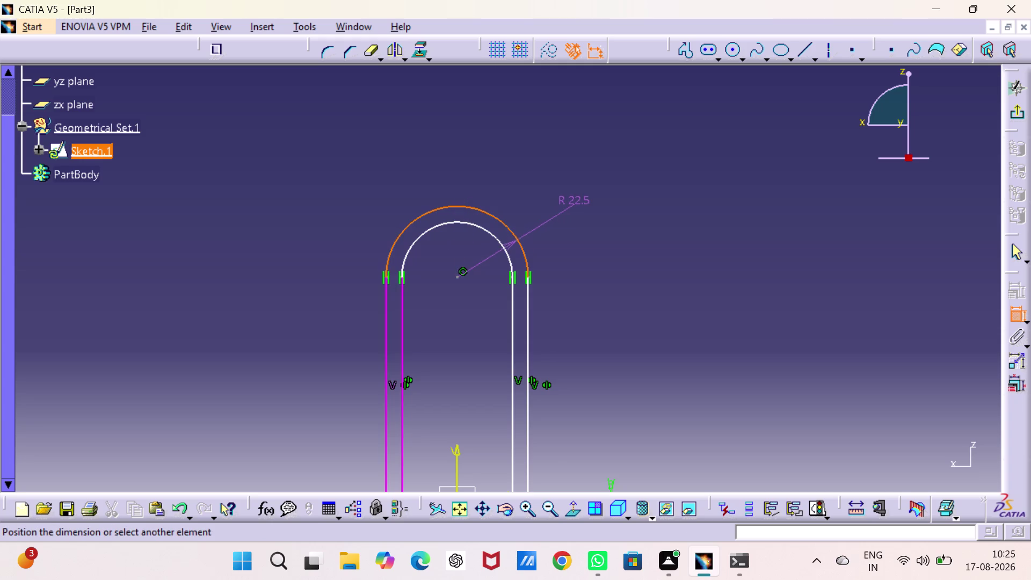
key(Escape)
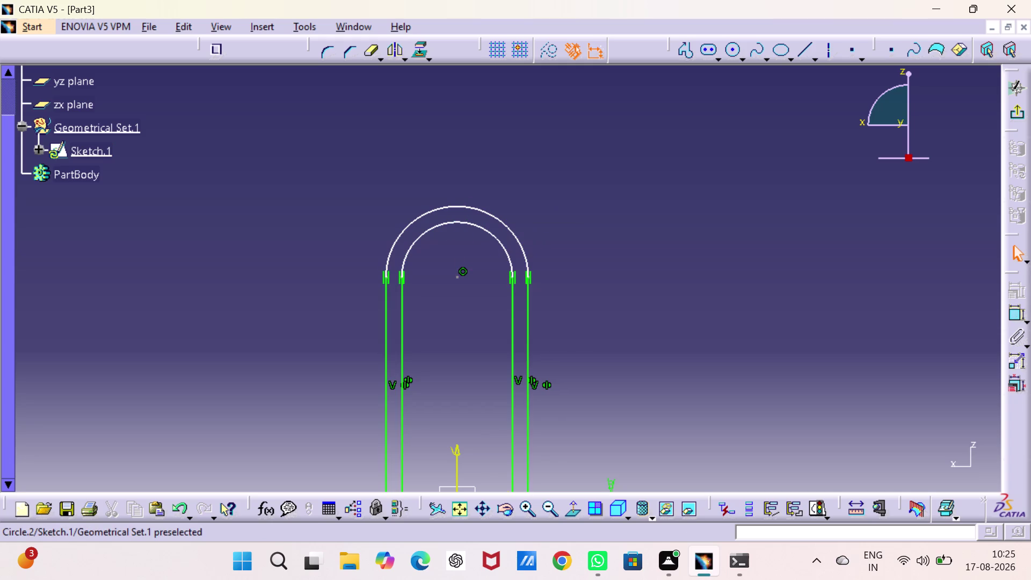
drag(1014, 315, 1004, 313)
click(451, 222)
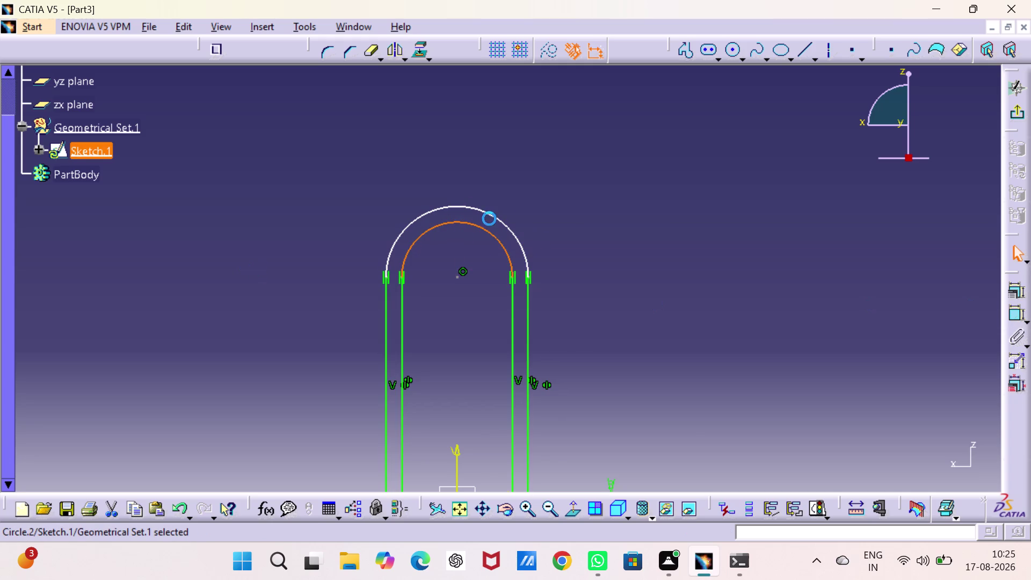
drag(1018, 311, 1012, 311)
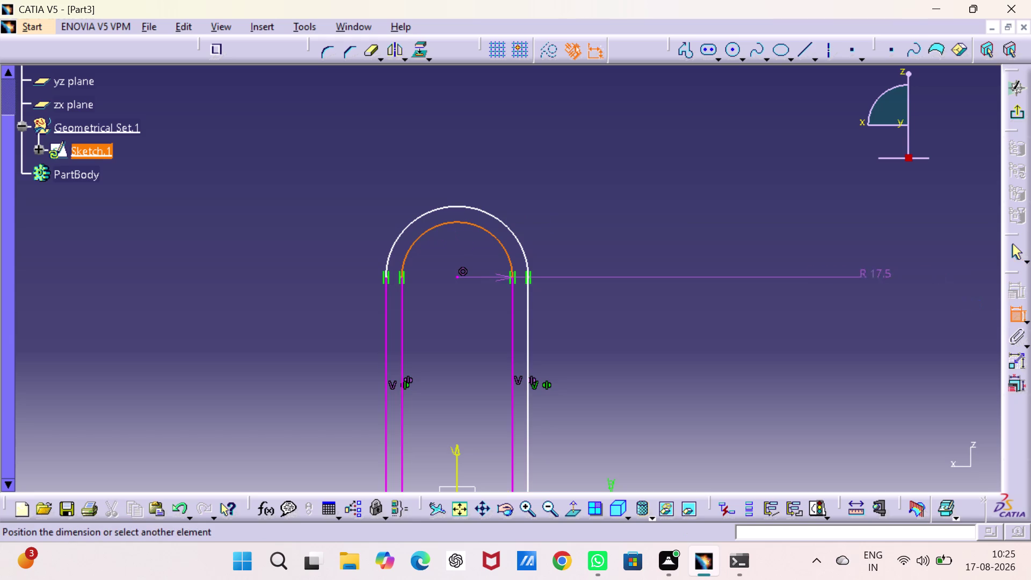
key(Escape)
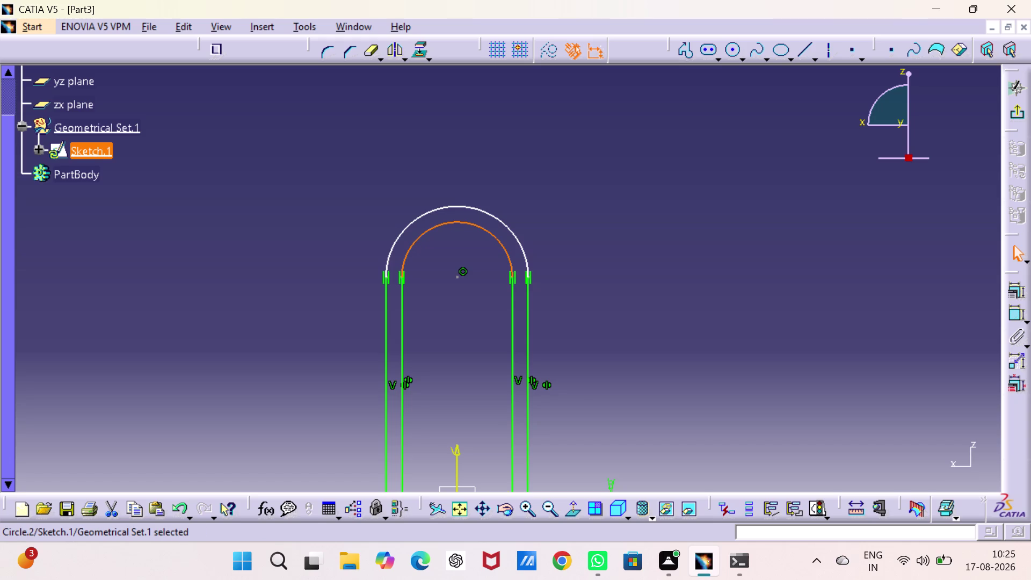
Select the arc's centre point and pan to show the whole U-shaped clip.
click(455, 275)
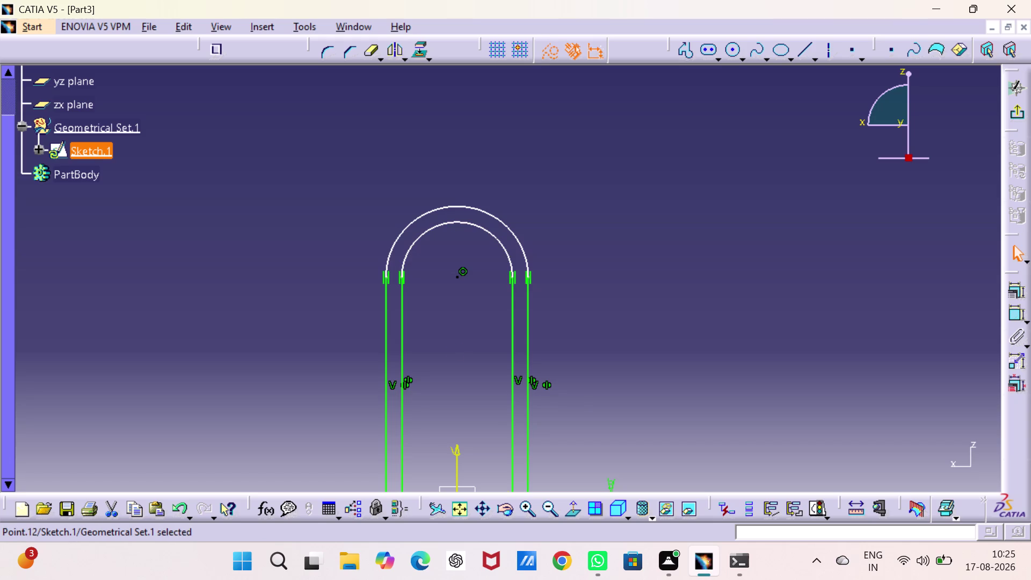
click(455, 351)
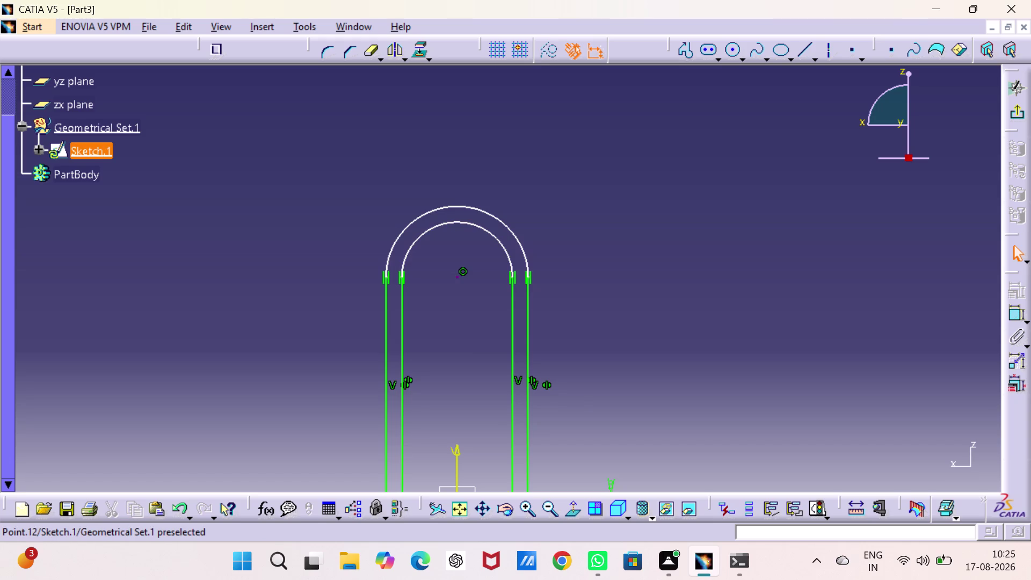
drag(458, 275, 461, 412)
middle_drag(477, 385, 475, 176)
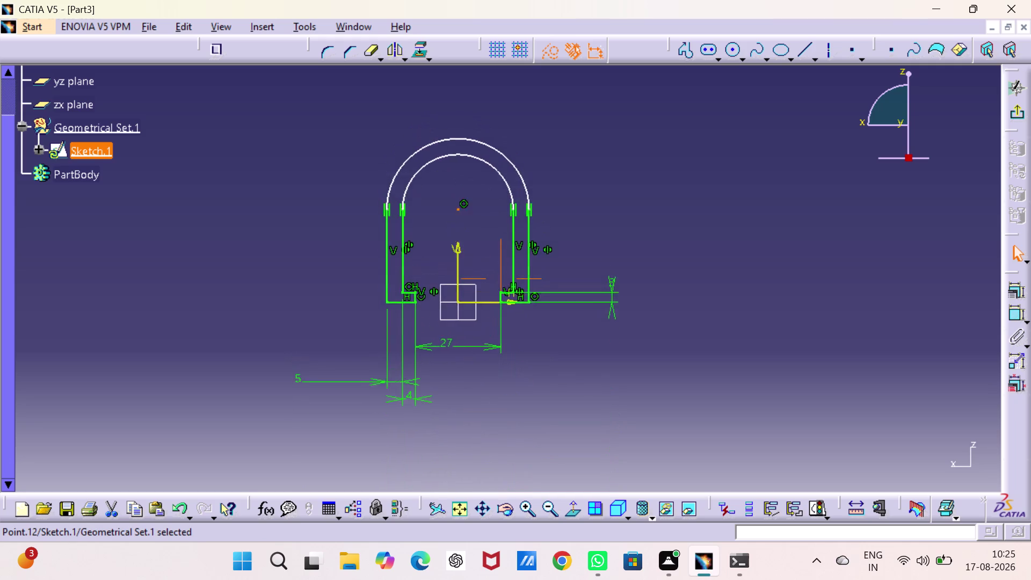
middle_drag(475, 175, 478, 293)
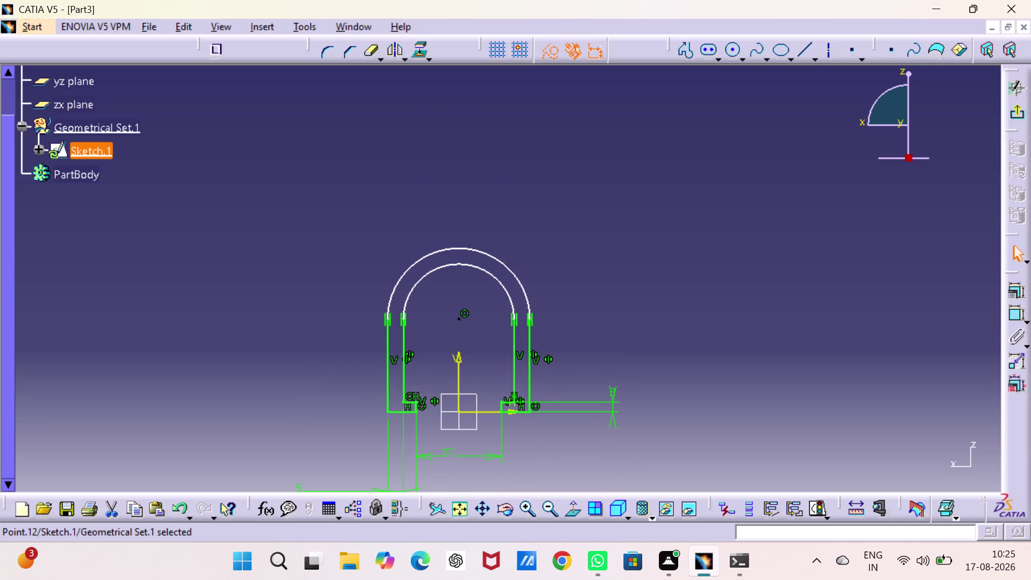
drag(458, 318, 458, 285)
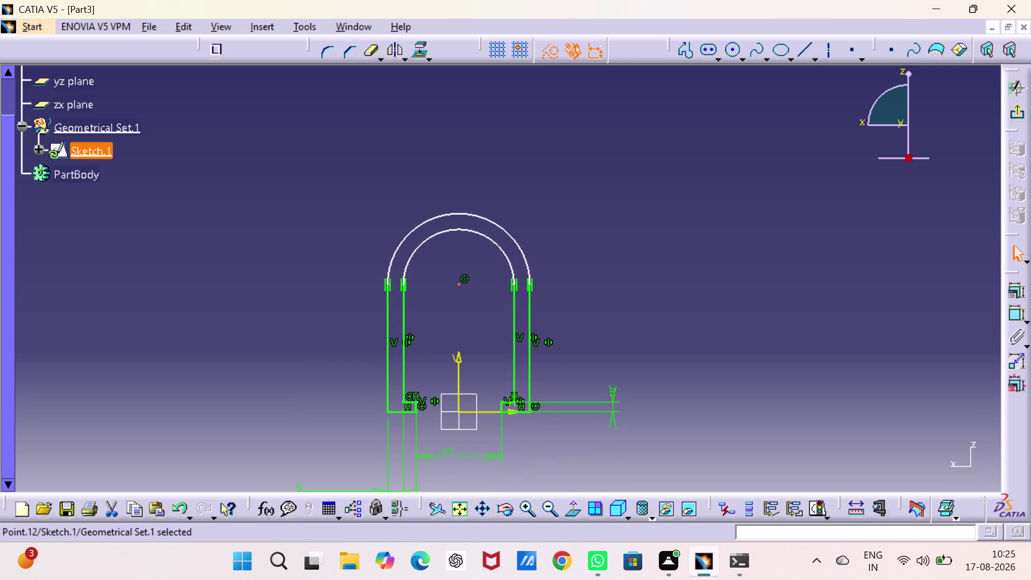
click(614, 278)
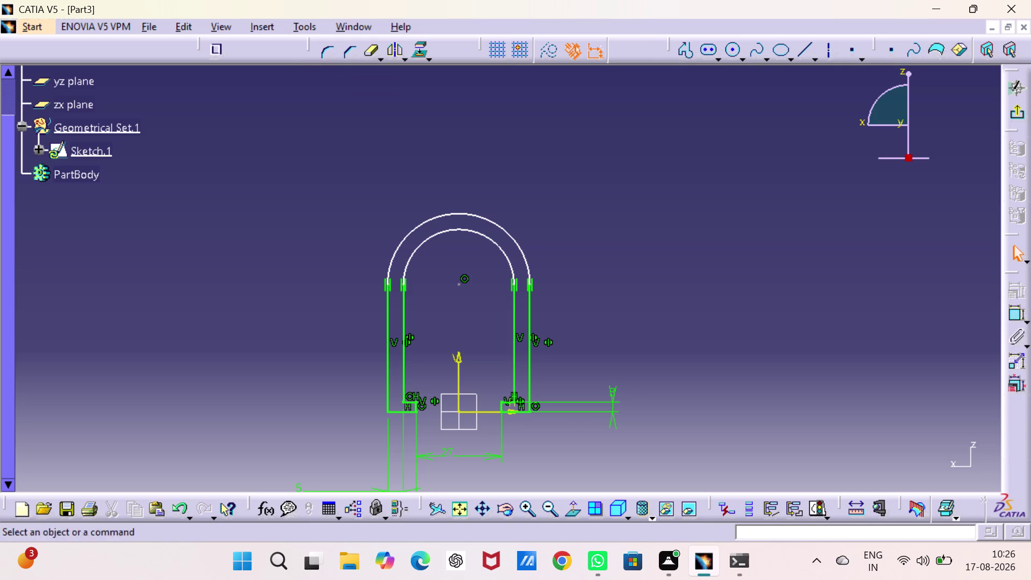
click(687, 51)
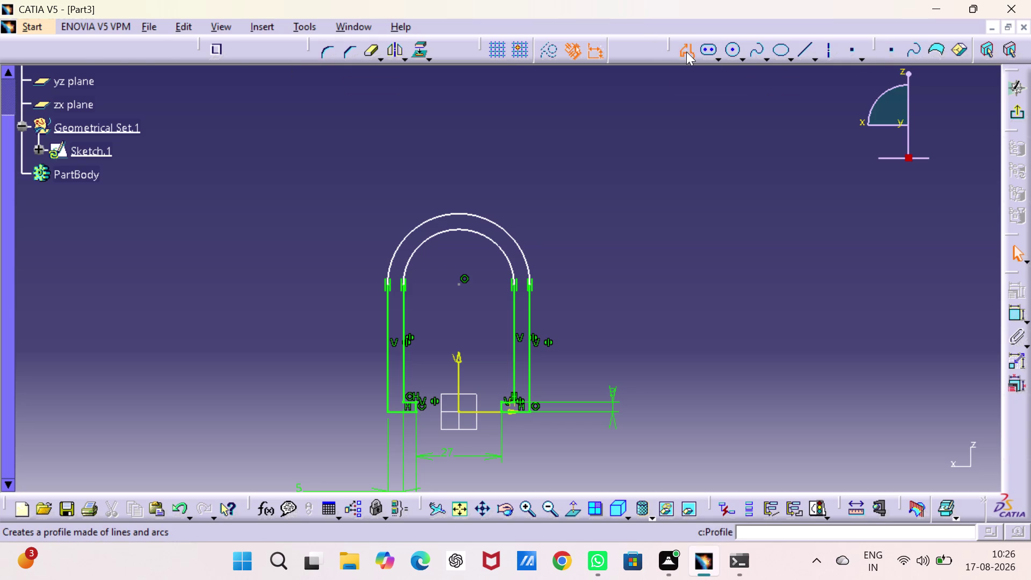
Draw an open rectangular tab profile rising from the top of the arch.
click(431, 219)
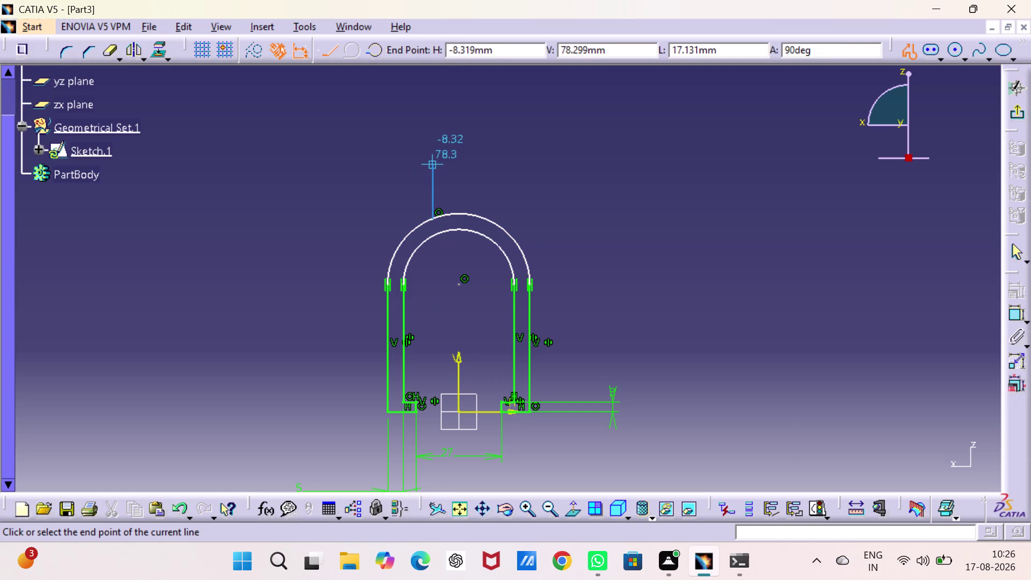
click(432, 163)
click(487, 163)
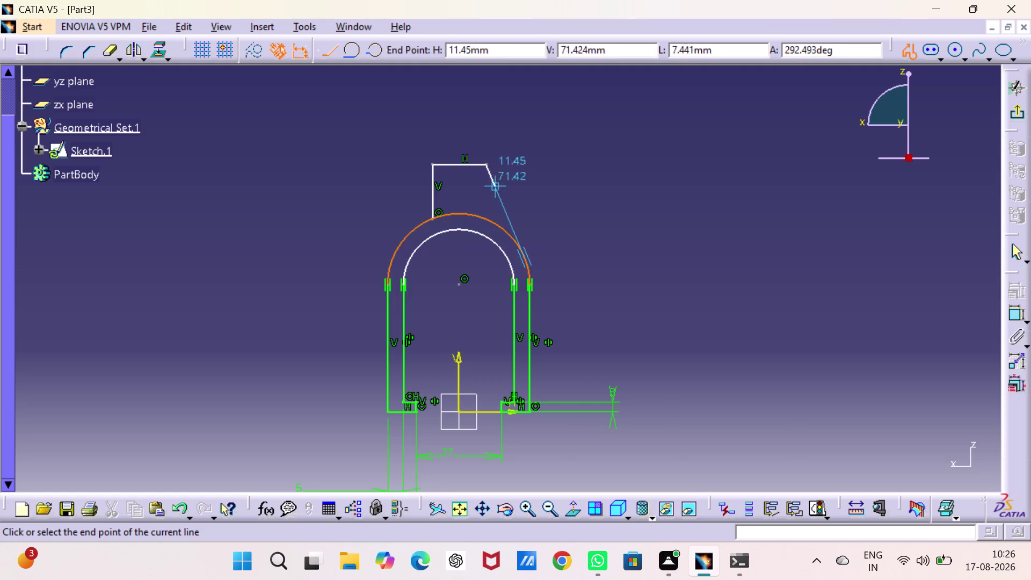
click(485, 217)
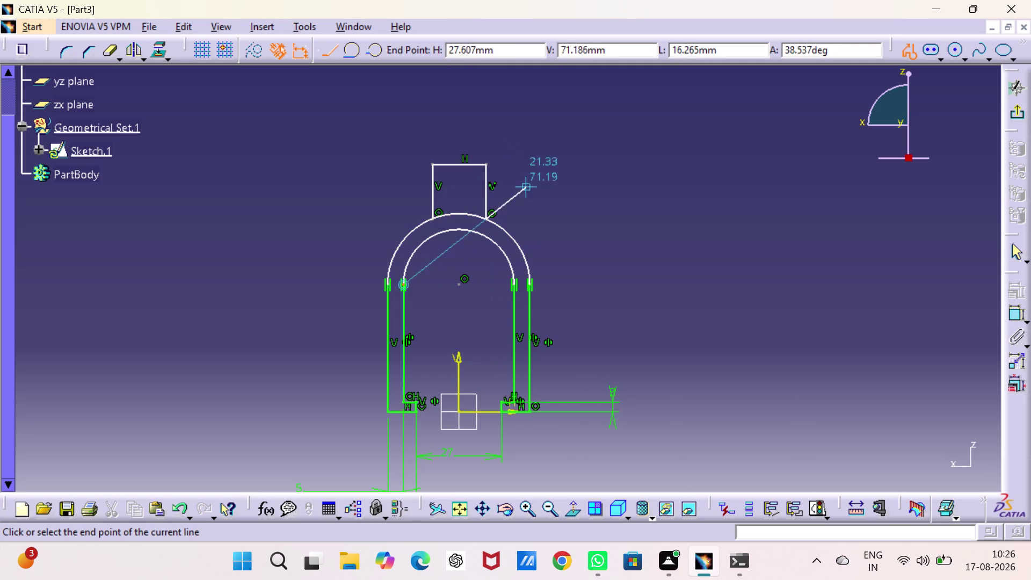
key(Escape)
Make the tab's left and right sides symmetric about the vertical axis.
right_click(584, 158)
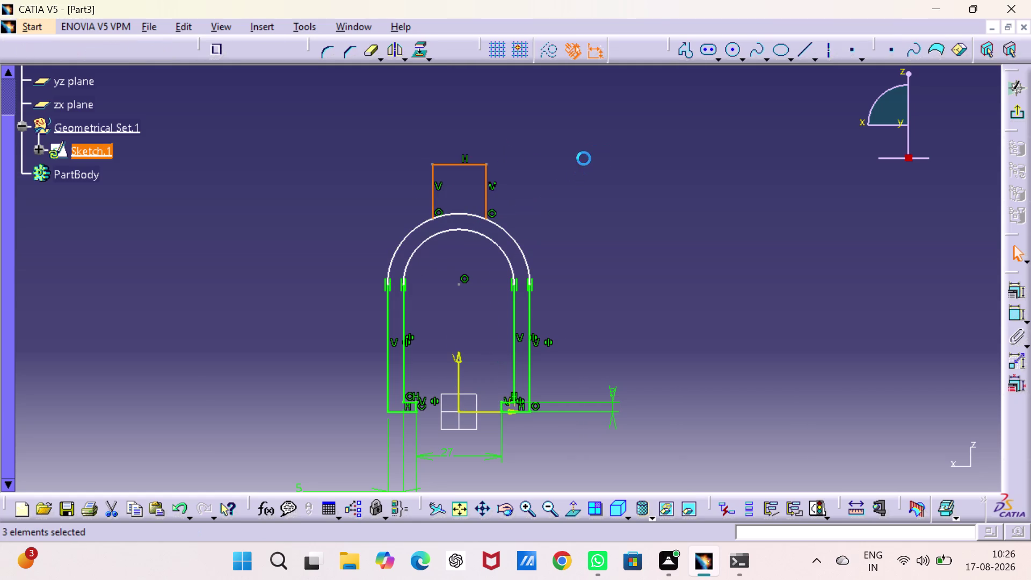
double_click(791, 192)
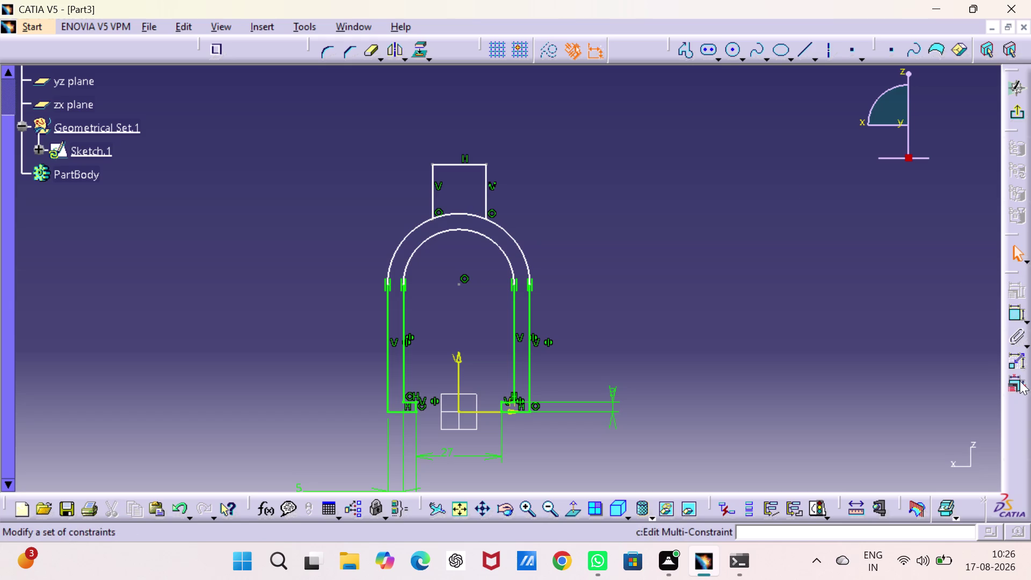
double_click(1017, 314)
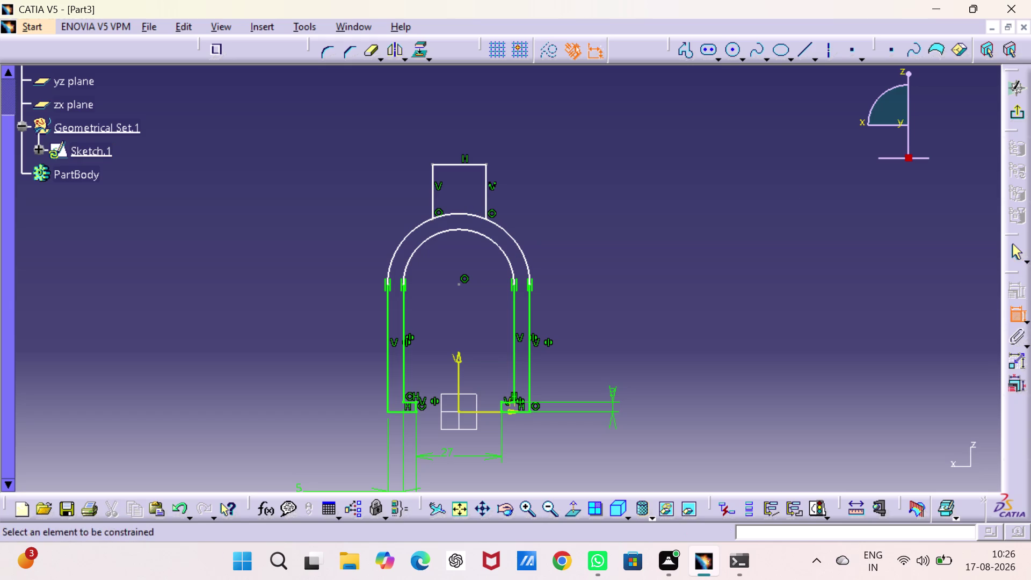
click(435, 185)
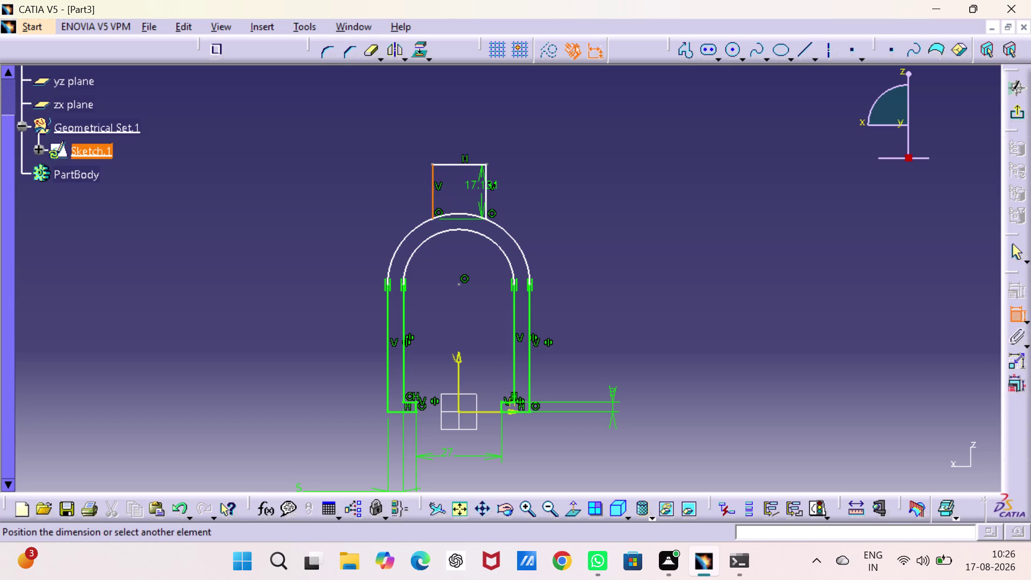
click(484, 187)
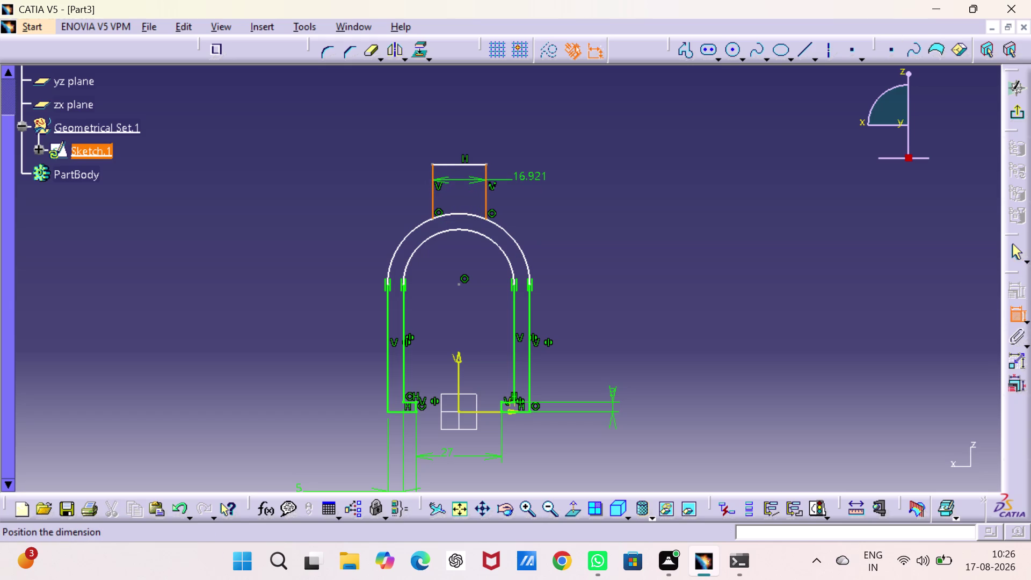
right_click(529, 180)
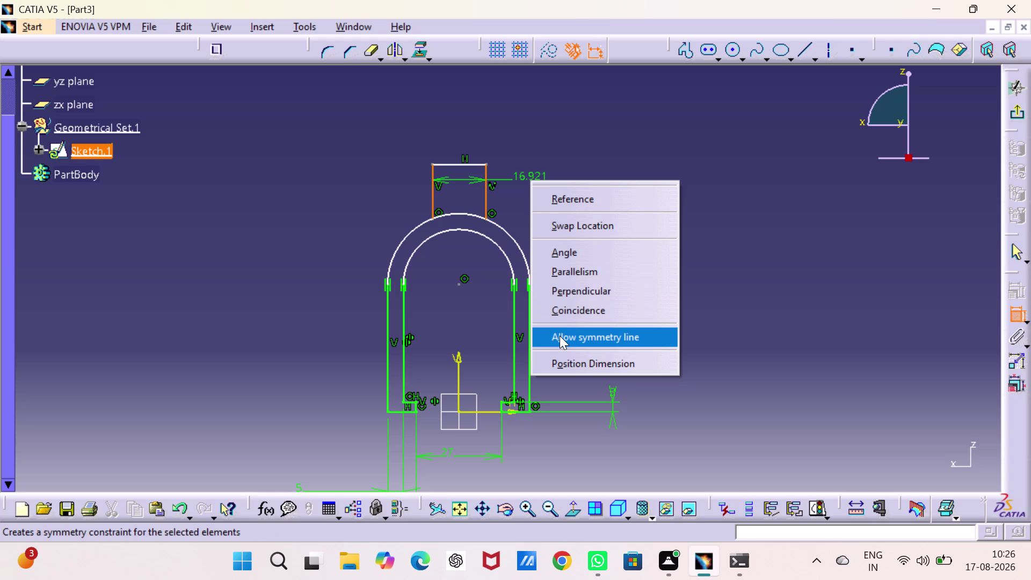
click(560, 336)
click(456, 364)
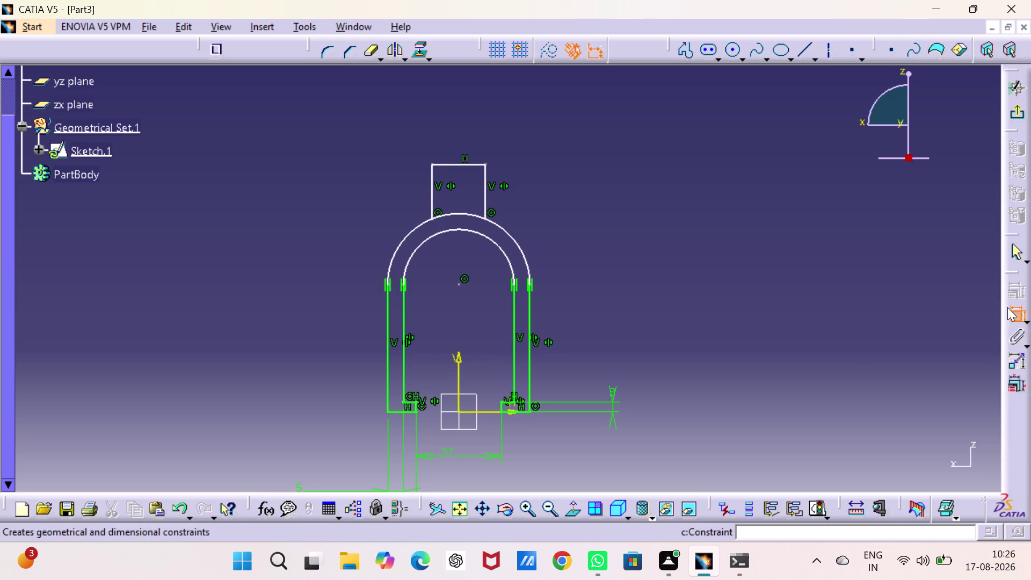
Dimension the tab's top edge to a width of 8.
click(476, 166)
triple_click(450, 132)
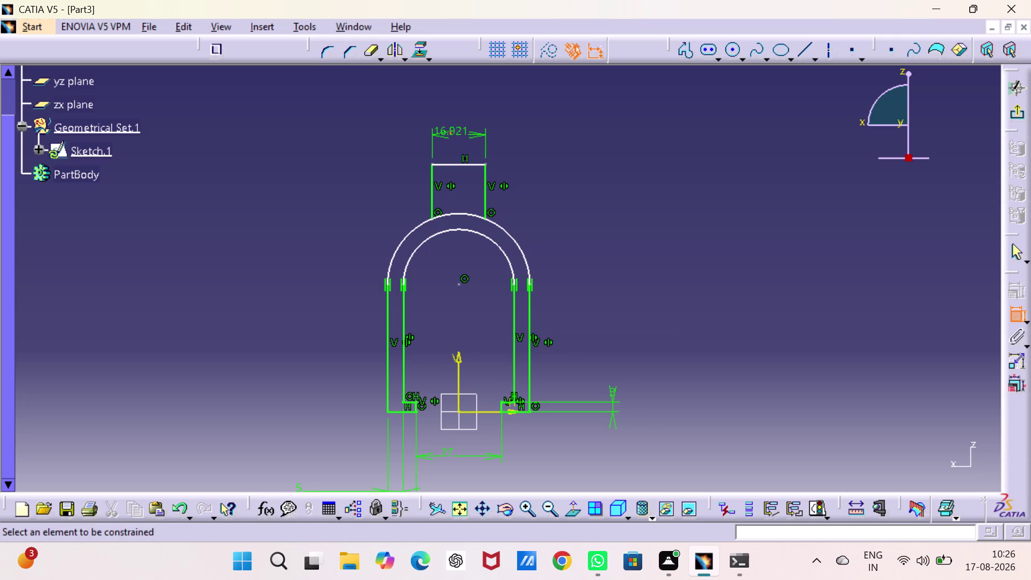
key(8)
key(Return)
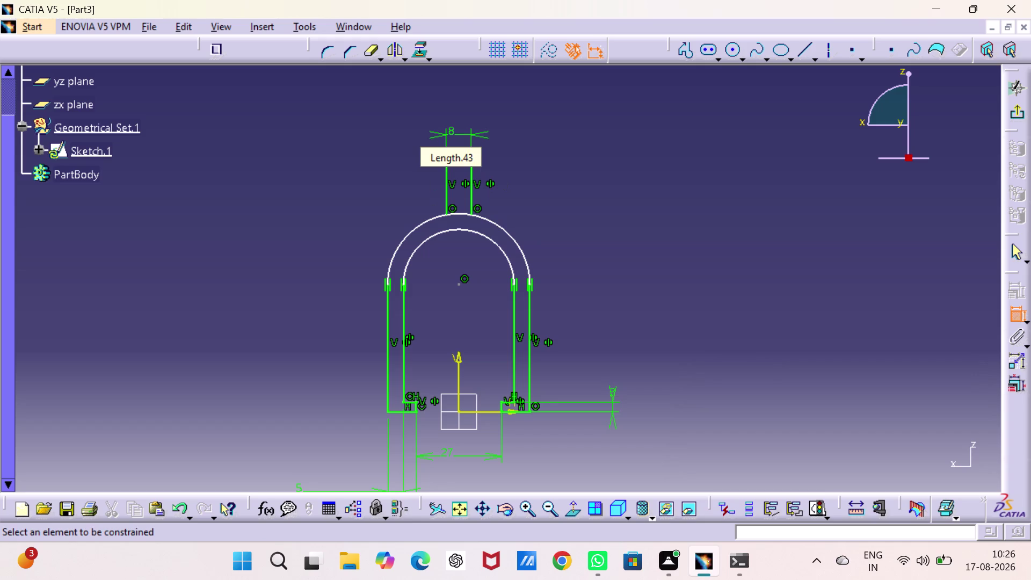
drag(470, 183, 474, 184)
Shorten the tab's height dimension to 4.
click(585, 207)
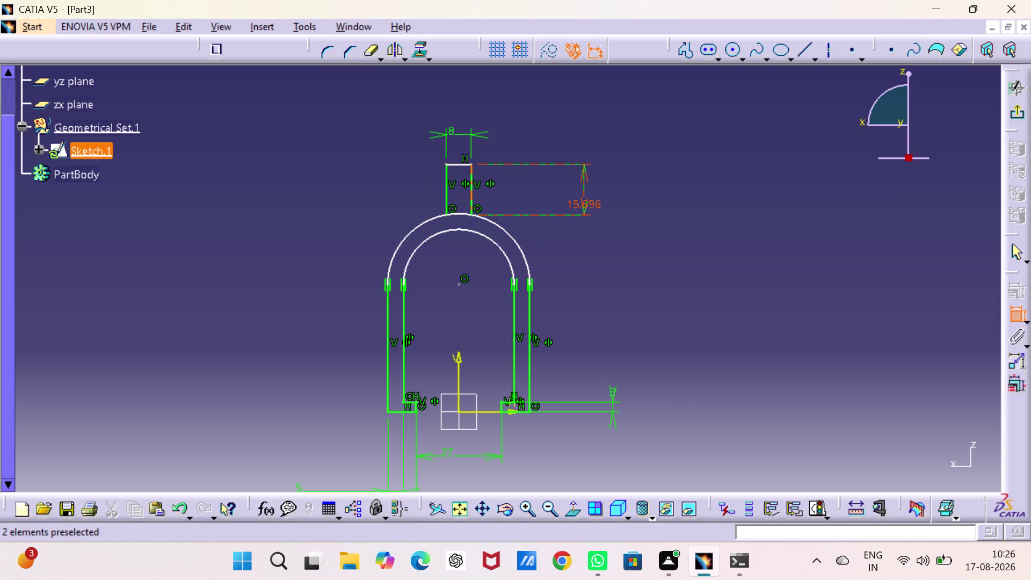
double_click(588, 206)
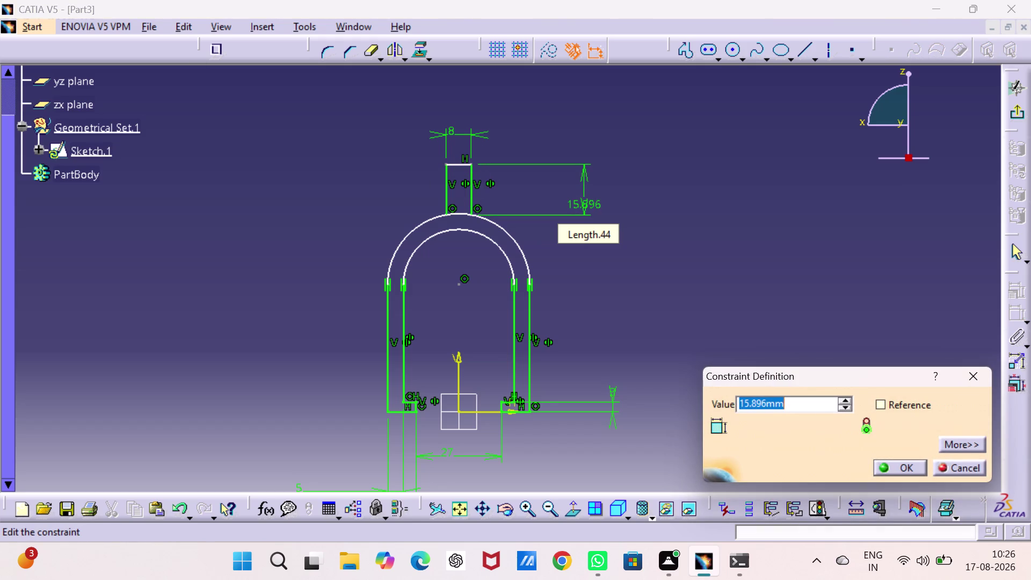
key(4)
key(Return)
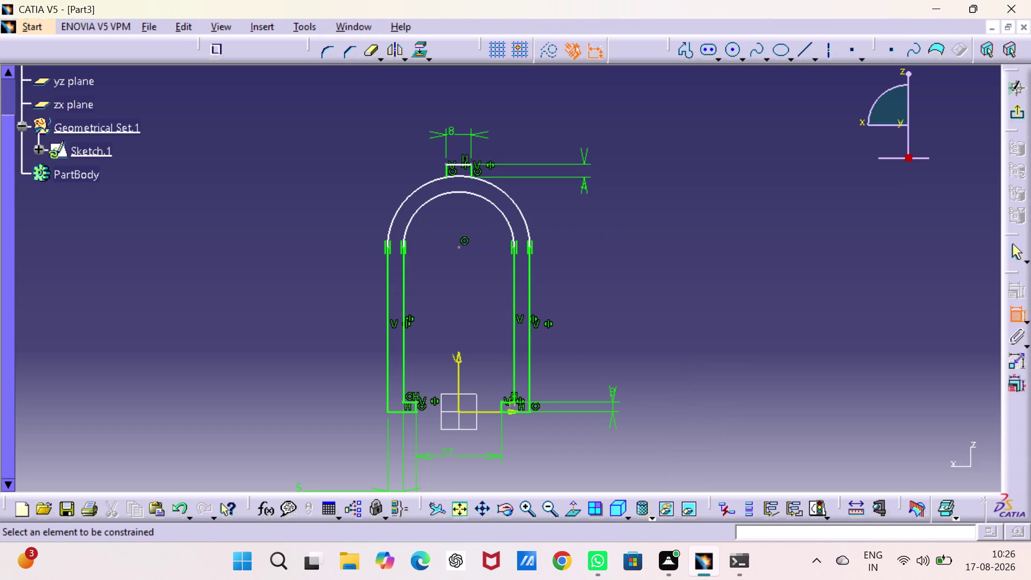
click(690, 218)
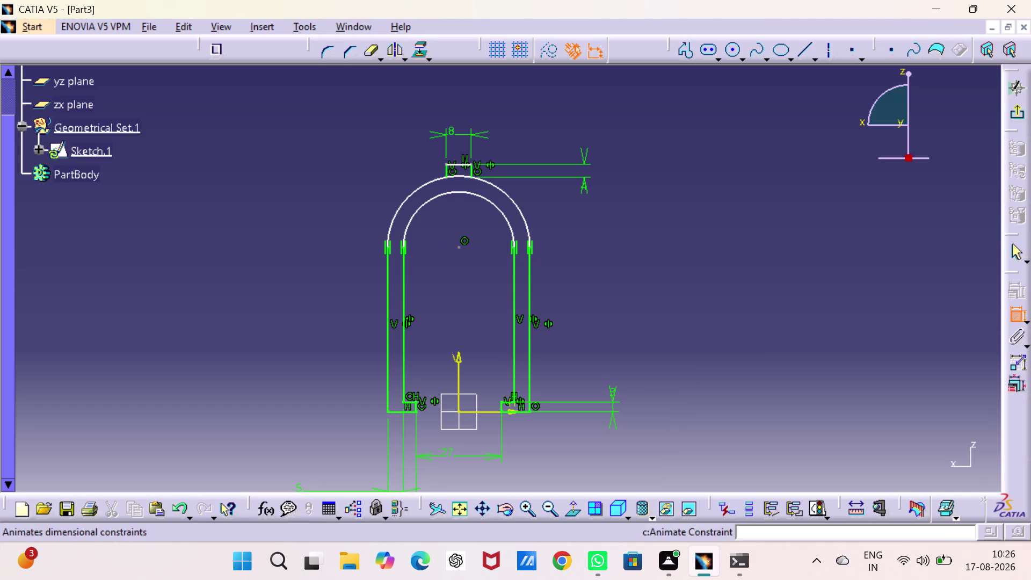
Set the distance from the sketch's bottom edge to the tab top to 54.
click(520, 410)
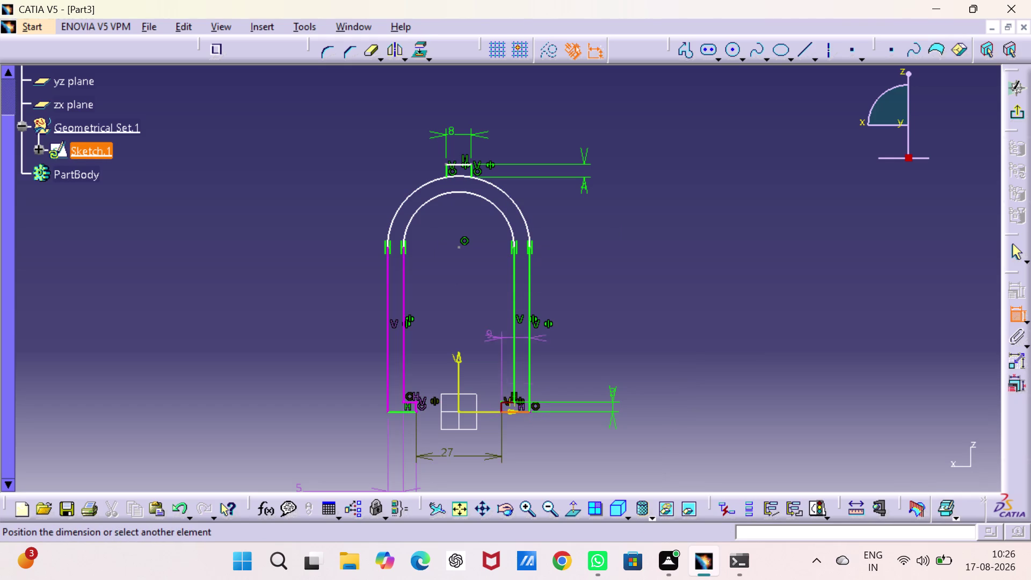
click(462, 164)
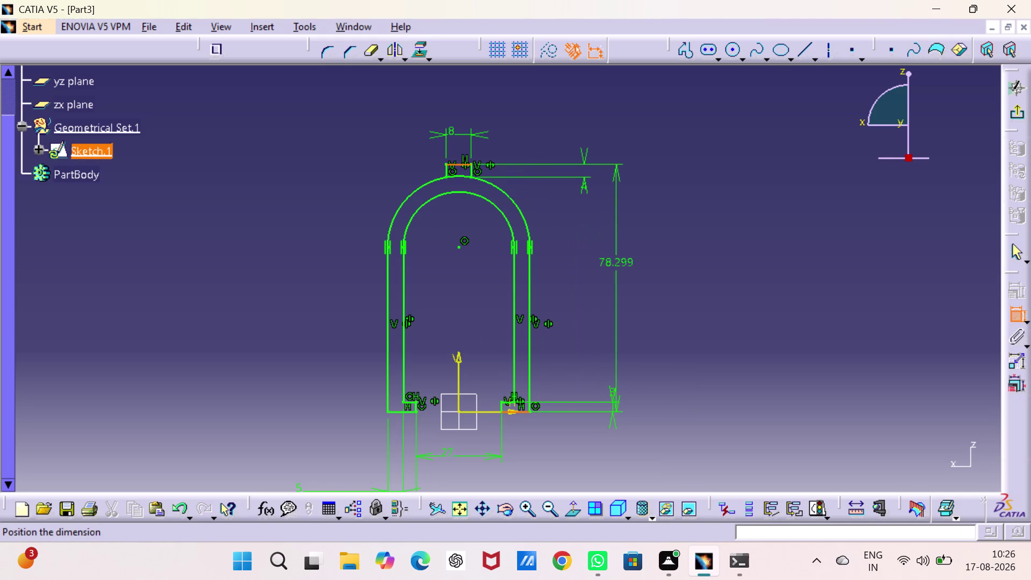
click(629, 285)
double_click(629, 277)
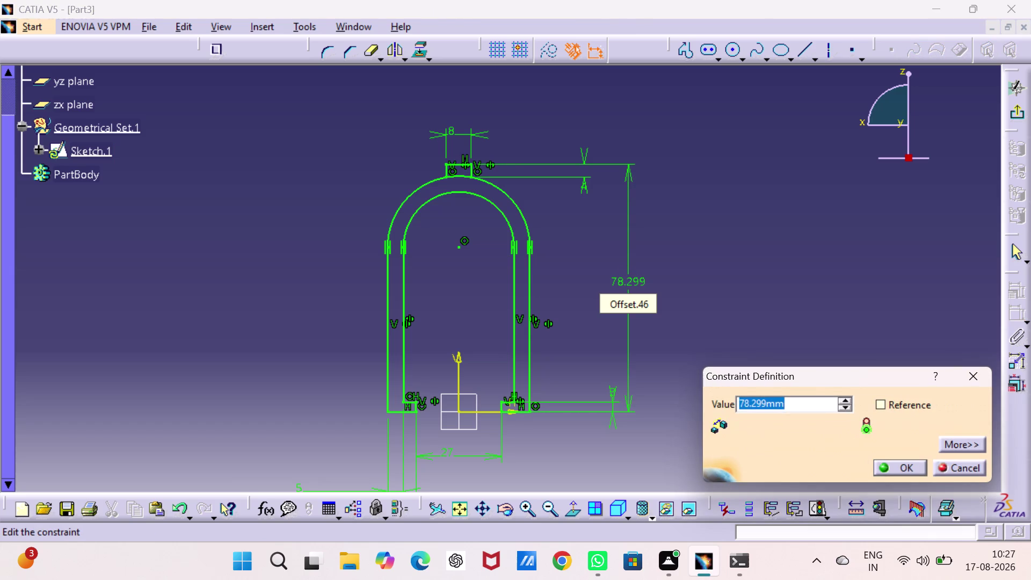
key(5)
key(4)
key(Return)
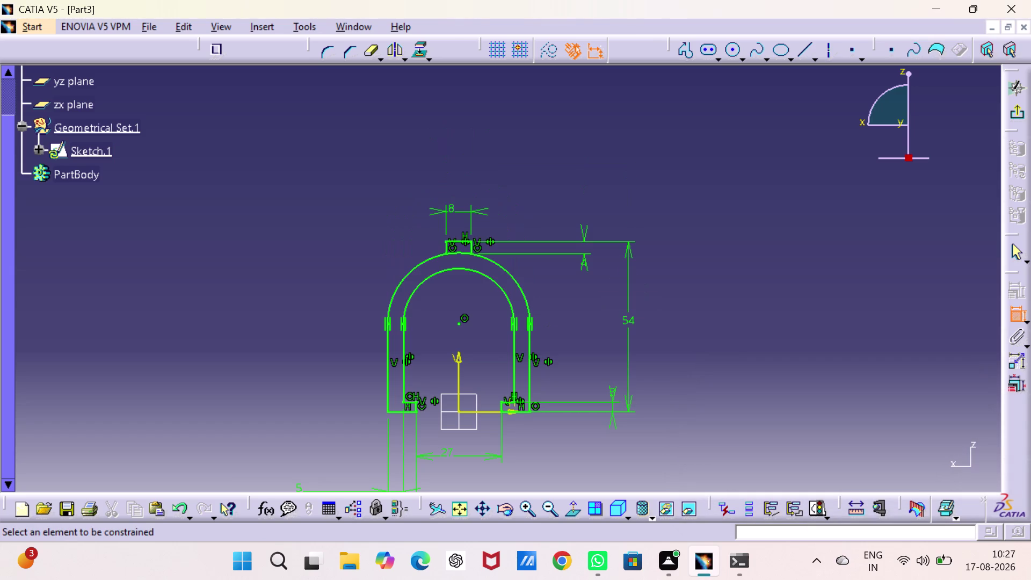
click(725, 242)
click(1018, 113)
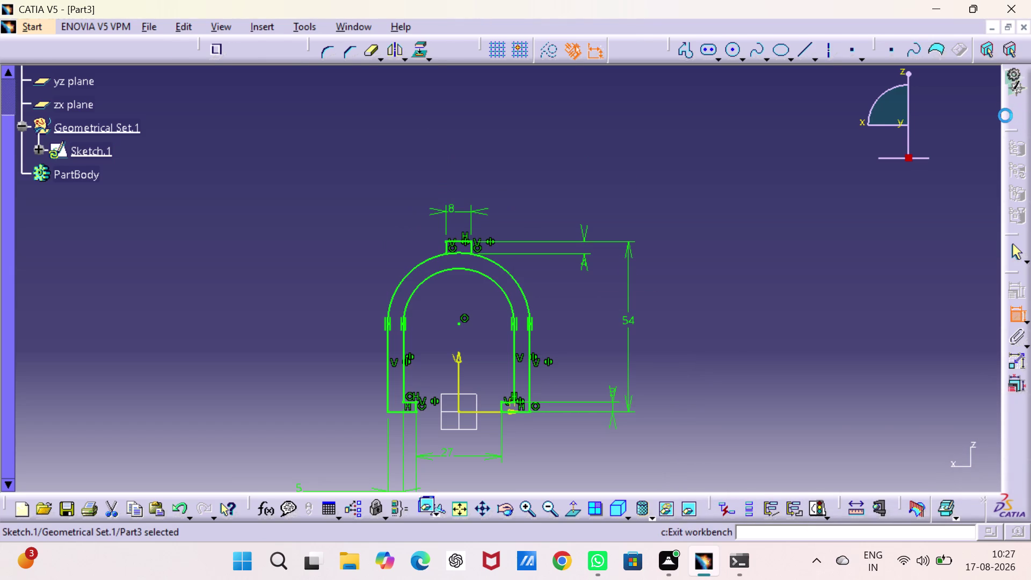
Leave the sketch, then reopen Sketch.1 for editing.
click(770, 226)
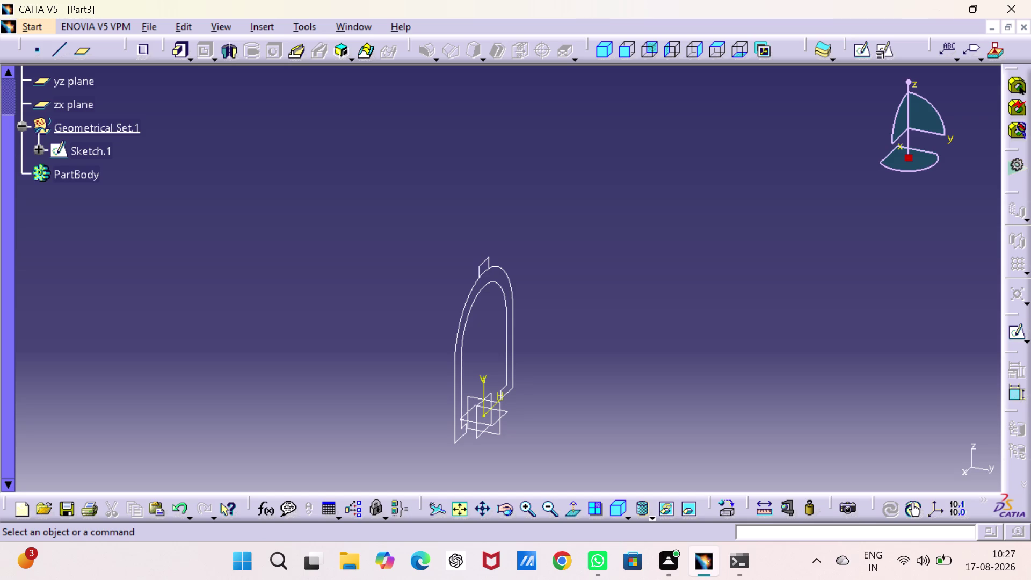
double_click(514, 323)
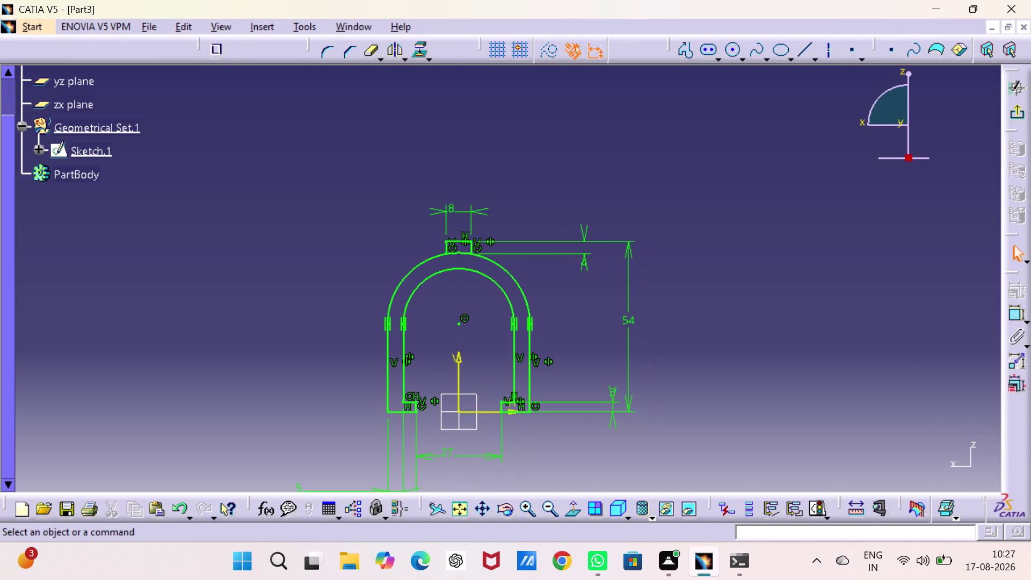
click(797, 217)
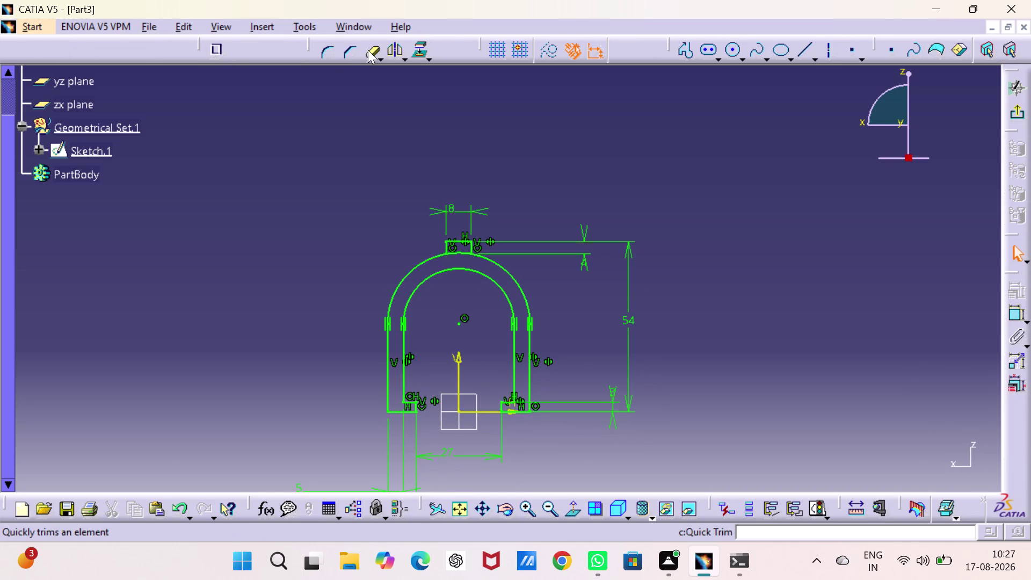
Quick-trim away the arch pieces beneath the tab.
click(366, 49)
click(461, 254)
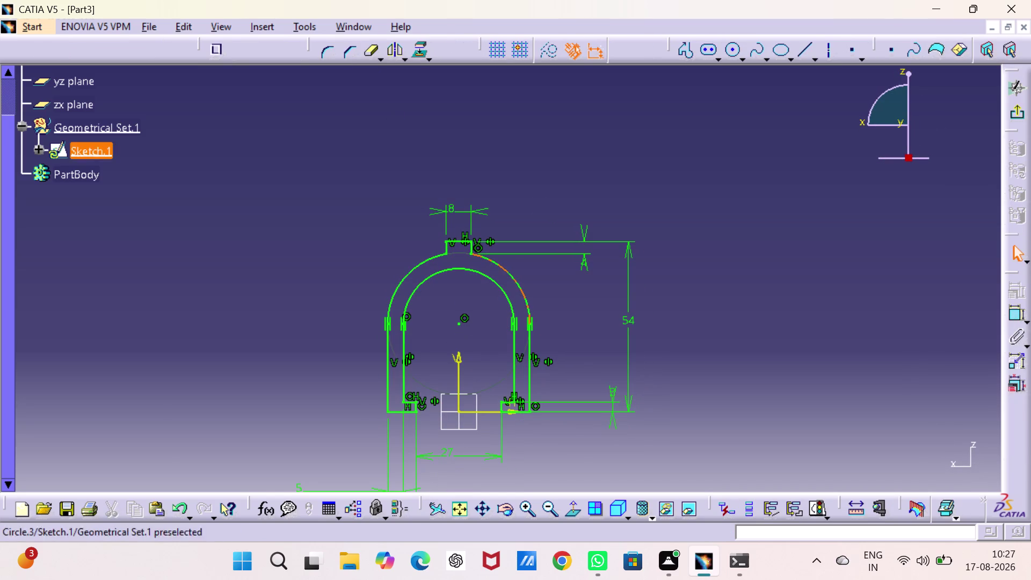
click(1018, 115)
click(813, 246)
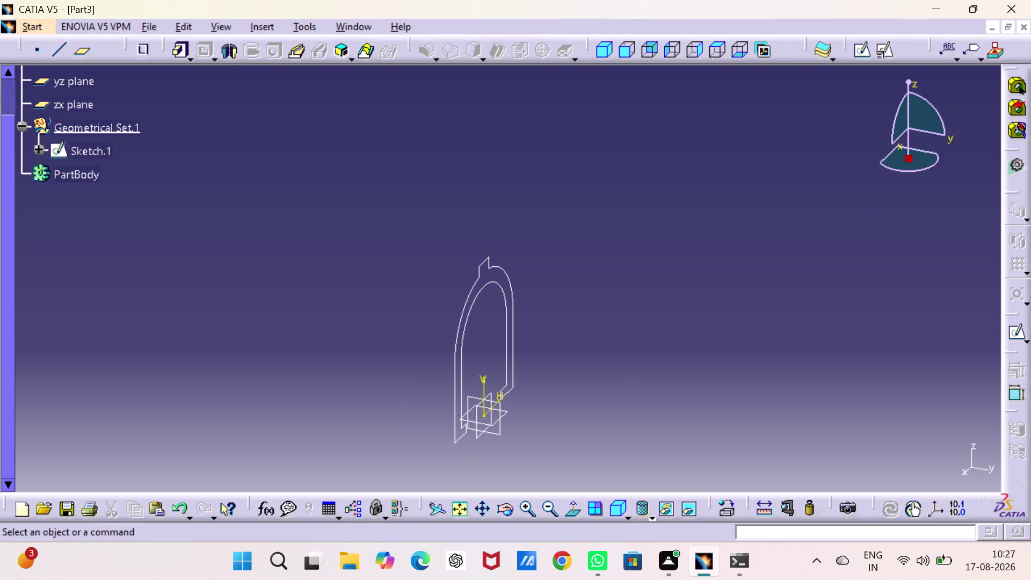
click(178, 52)
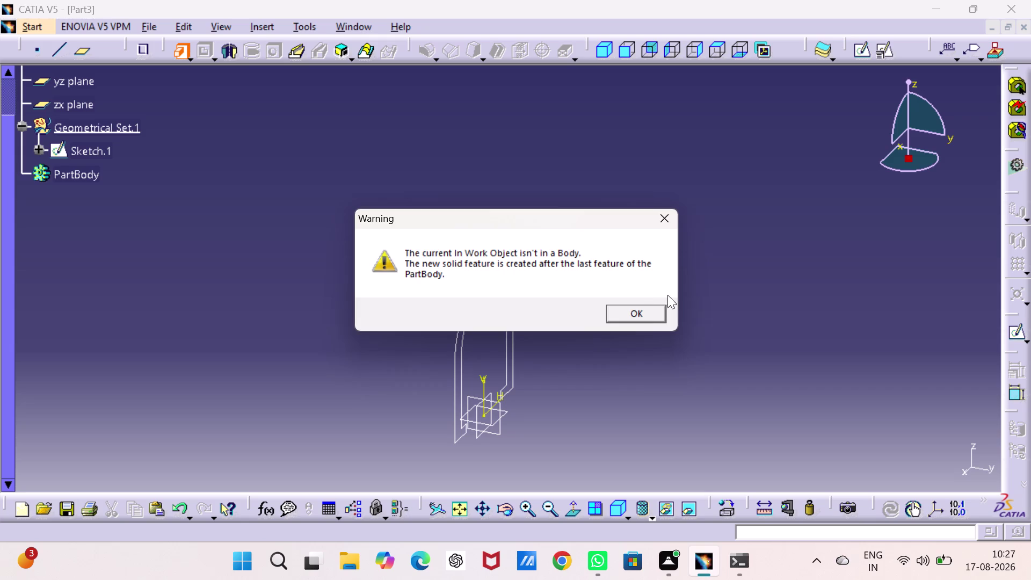
Pad Sketch.1 to 13 mm and target the tab's top face for a sketch.
click(651, 310)
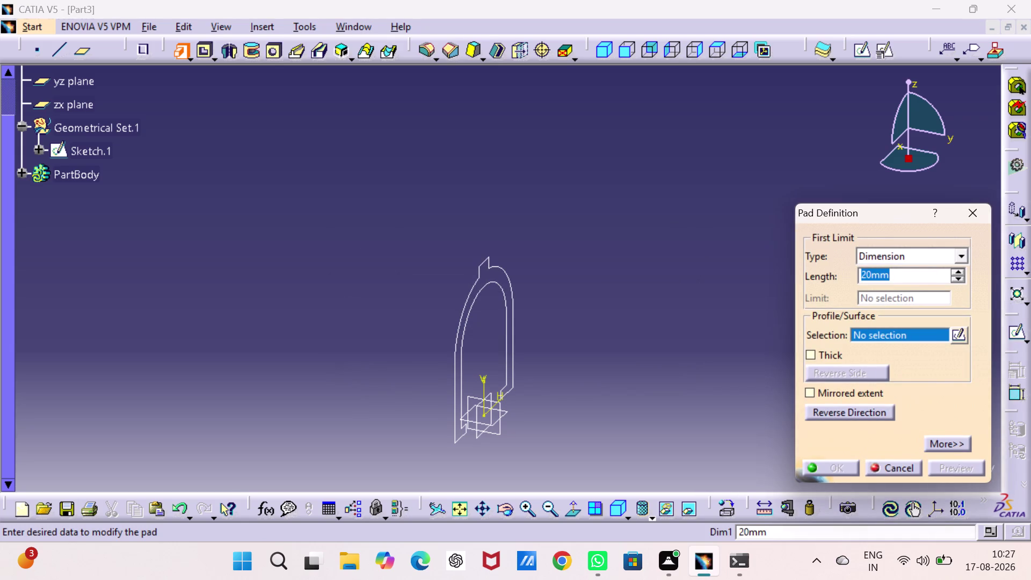
click(502, 308)
text(1)
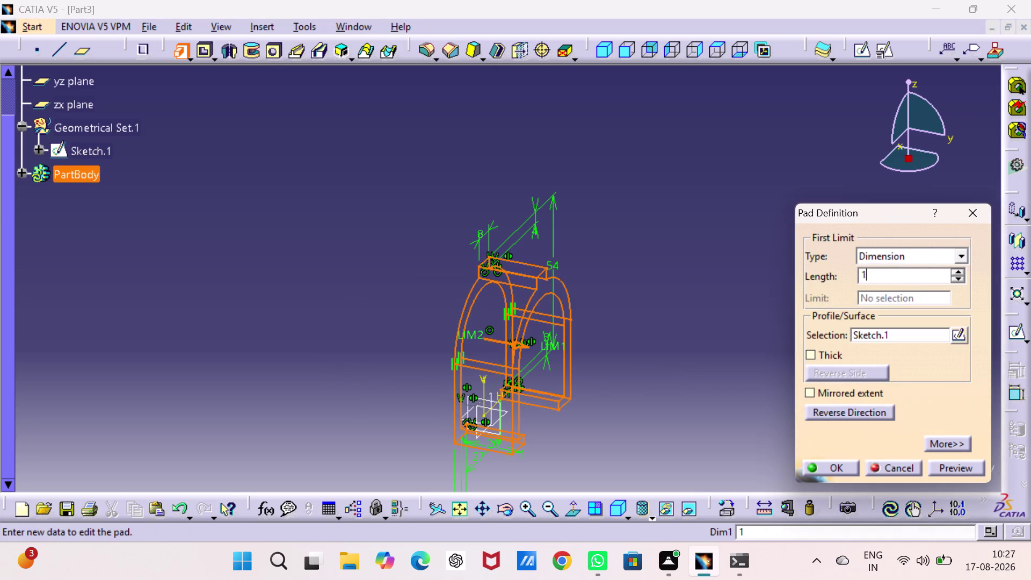
text(3)
key(Return)
click(595, 282)
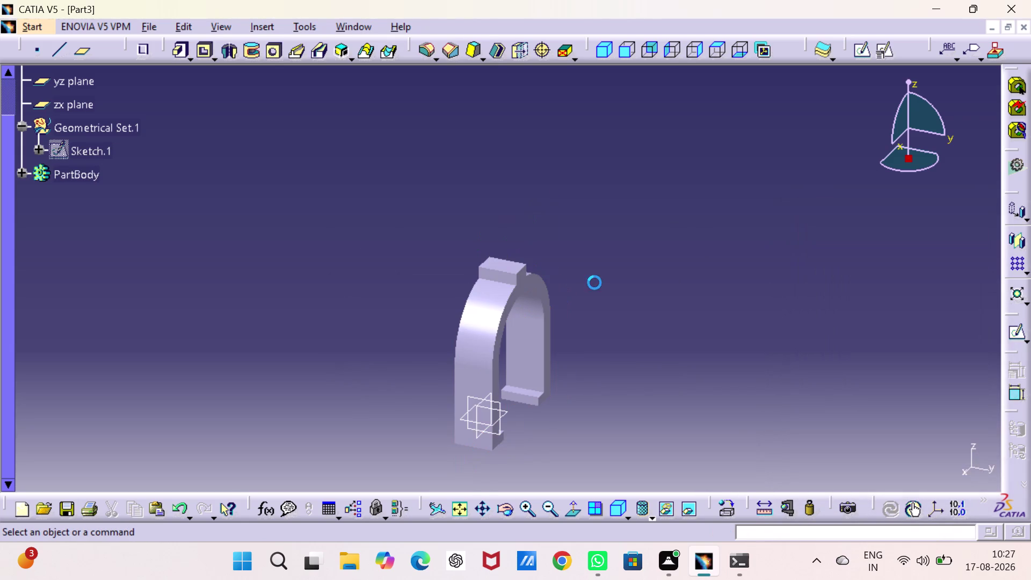
click(502, 265)
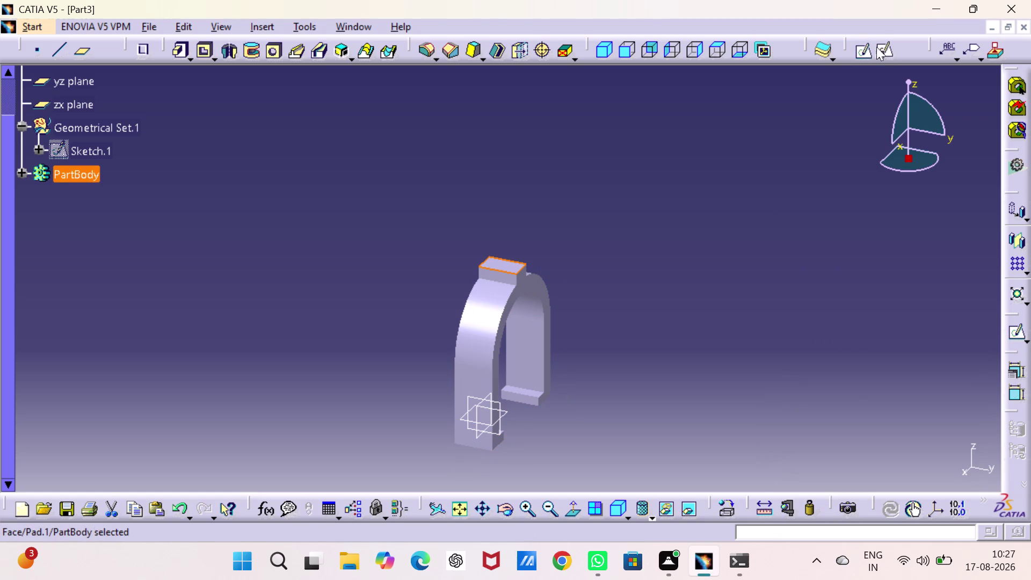
click(884, 44)
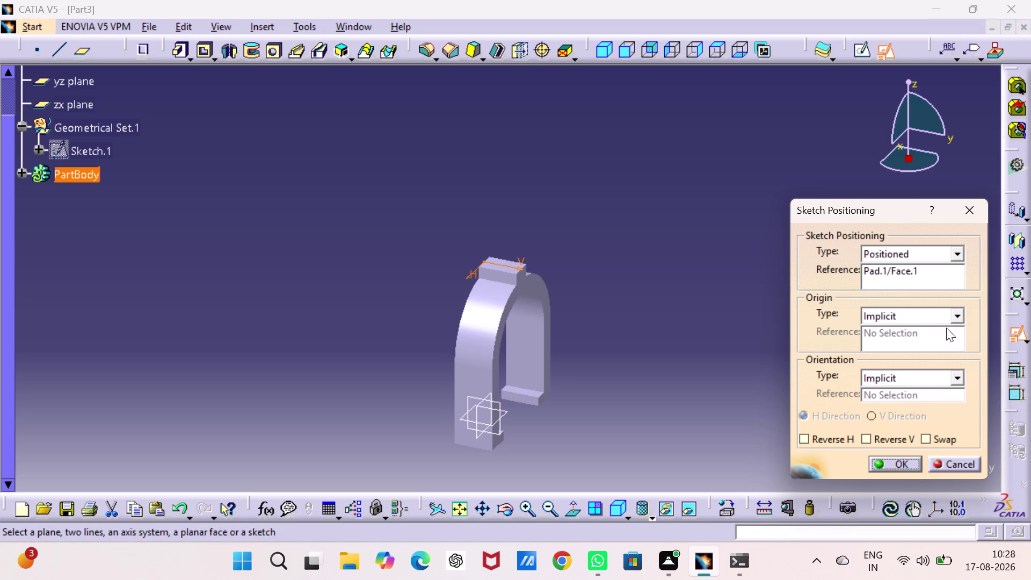
Place the sketch on the top face with swapped axes and draw a circle.
click(929, 435)
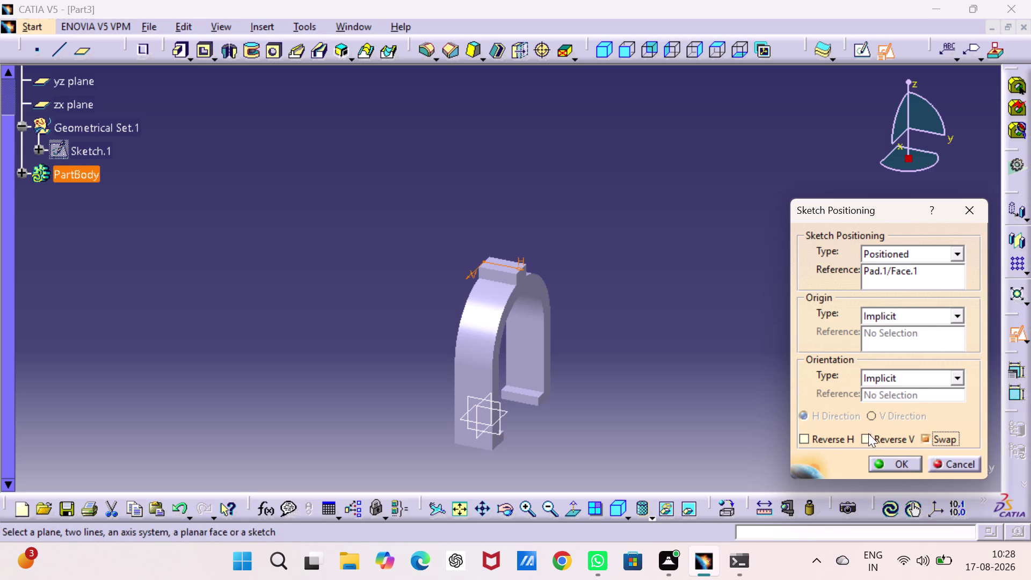
click(869, 434)
click(900, 462)
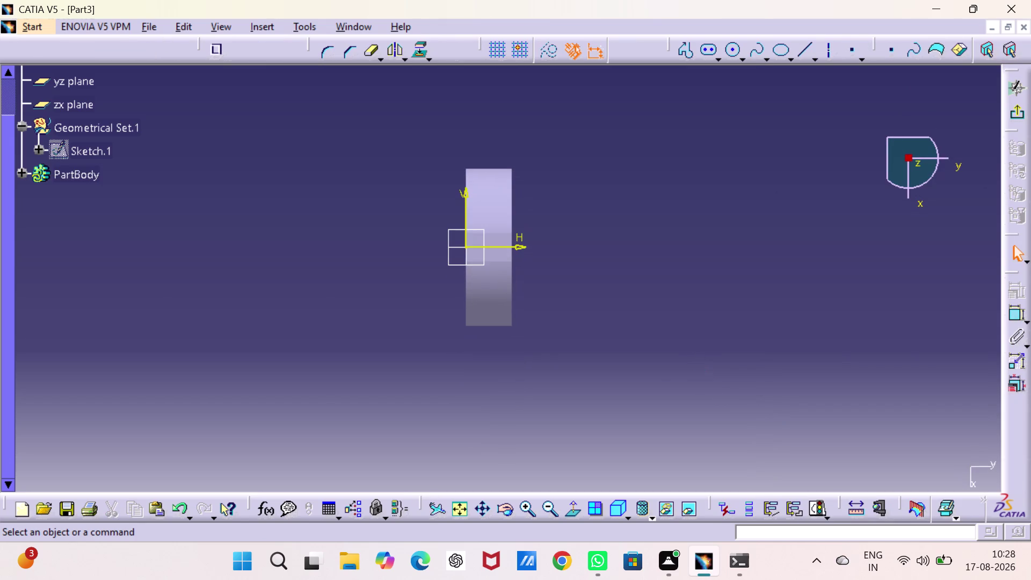
click(730, 47)
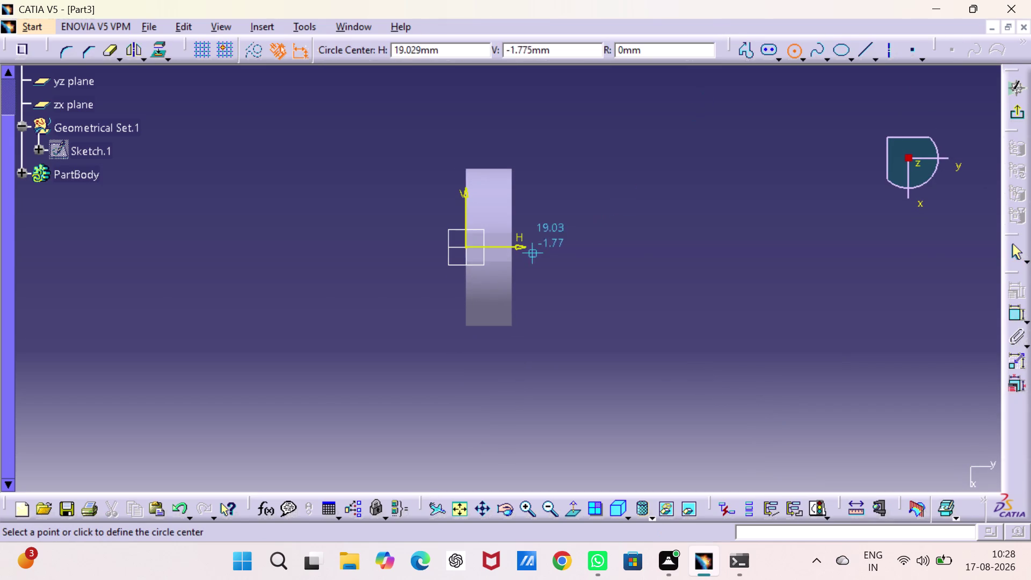
click(488, 247)
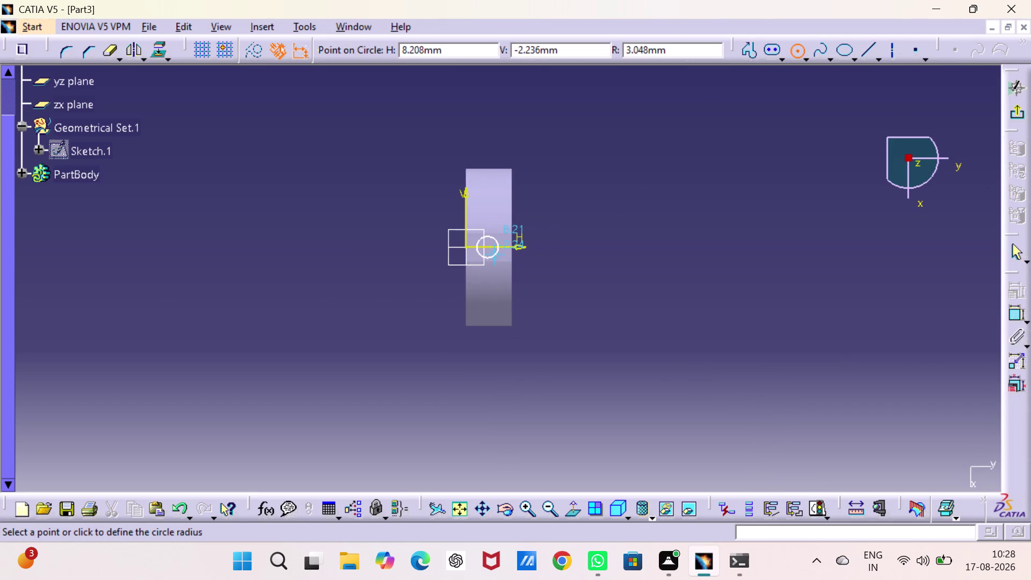
click(495, 256)
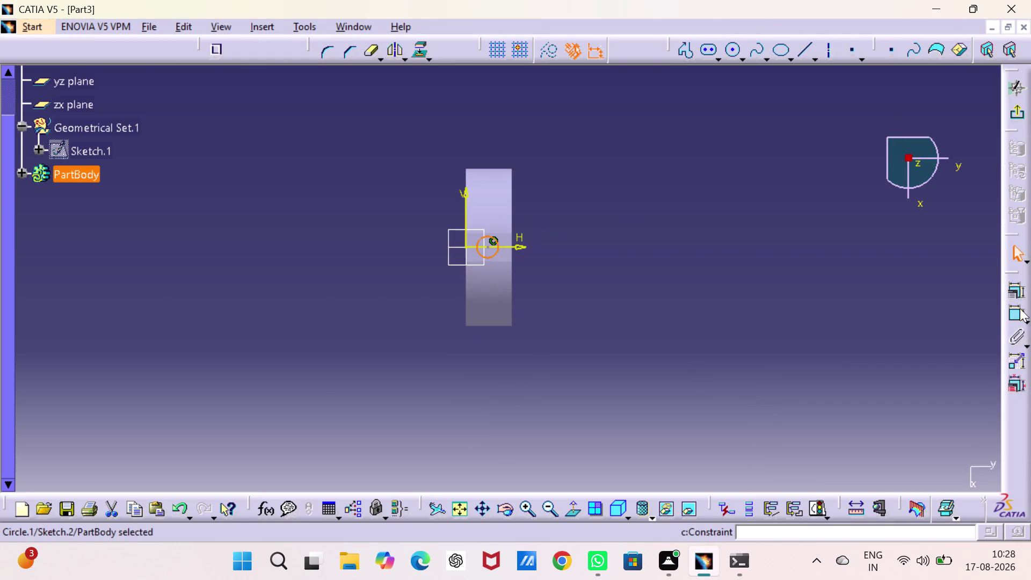
Constrain the circle's diameter to 4.
click(1016, 306)
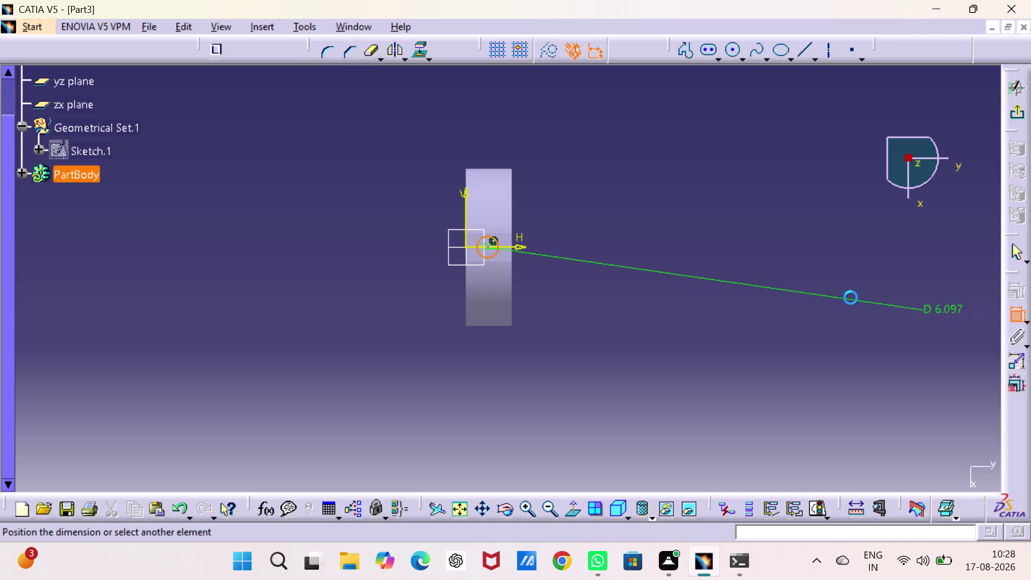
triple_click(715, 231)
double_click(715, 231)
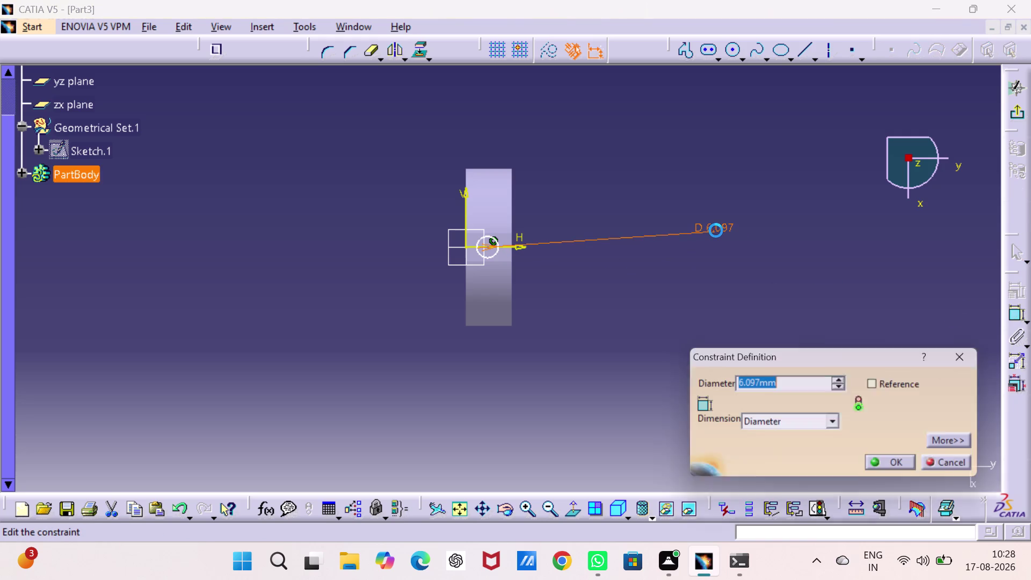
key(5)
key(BackSpace)
key(4)
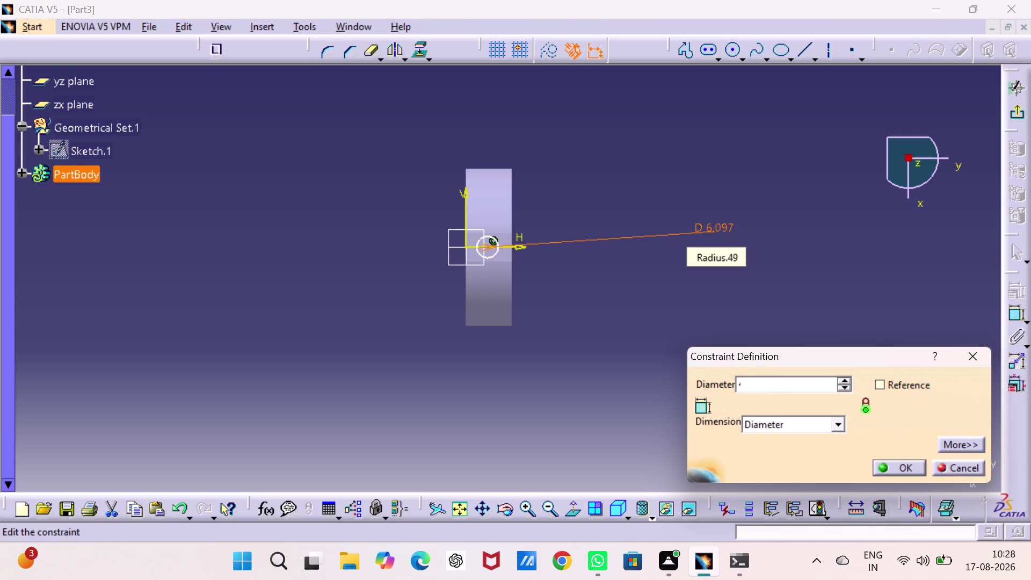
key(Return)
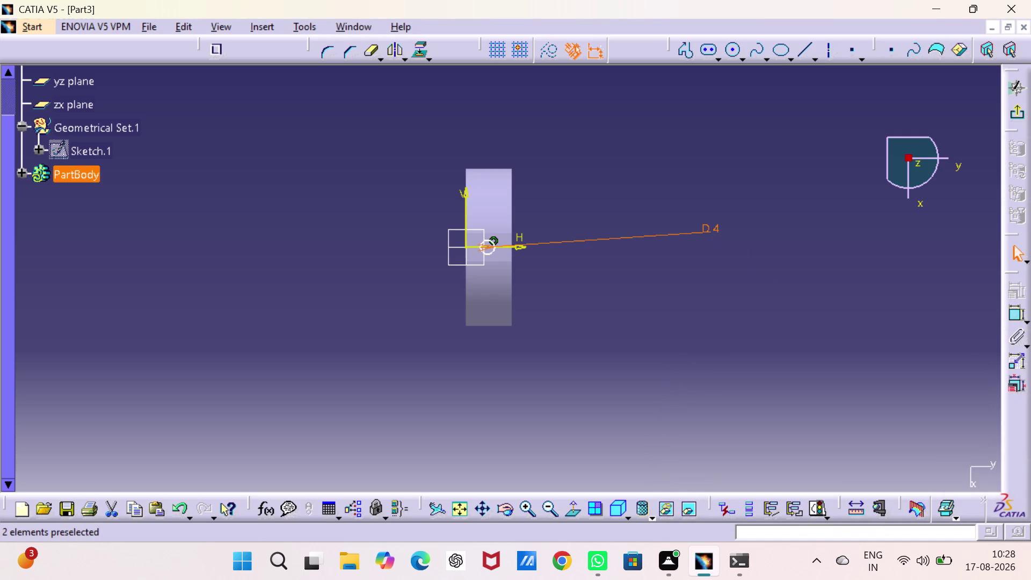
Offset the circle's centre 6.5 from the vertical axis and exit the sketch.
click(464, 245)
click(488, 247)
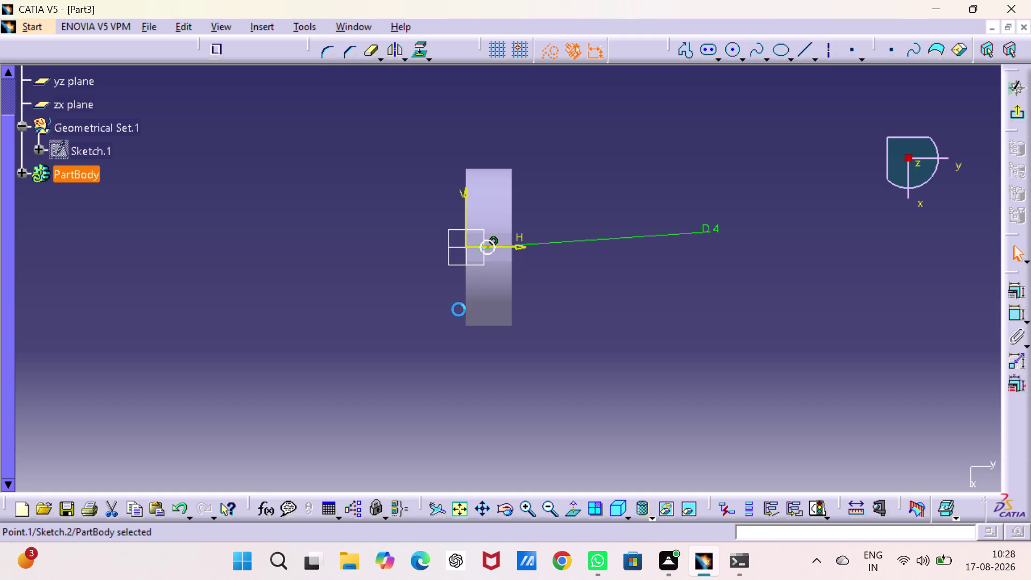
drag(1017, 309, 1011, 308)
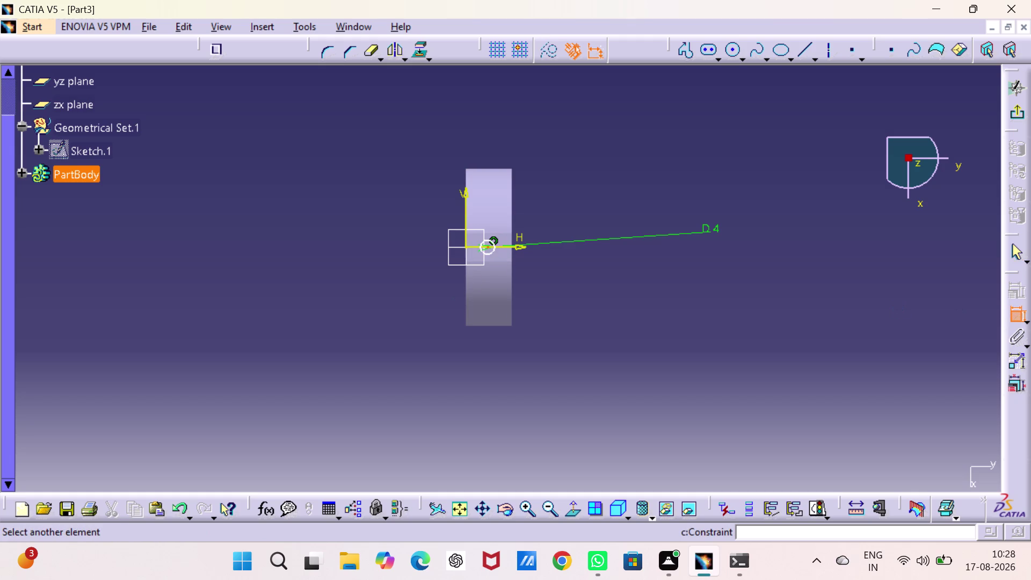
click(463, 249)
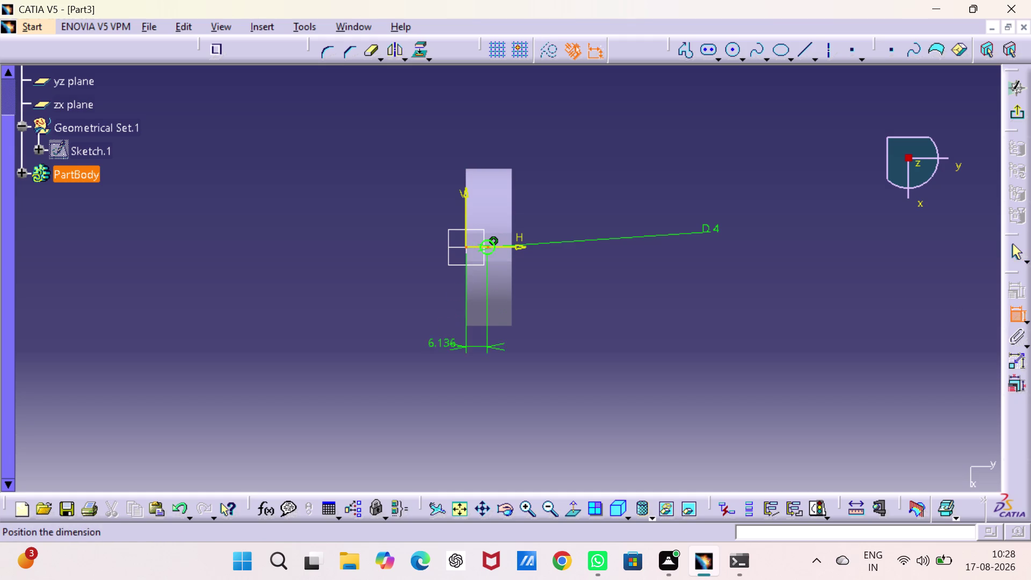
click(433, 352)
double_click(431, 352)
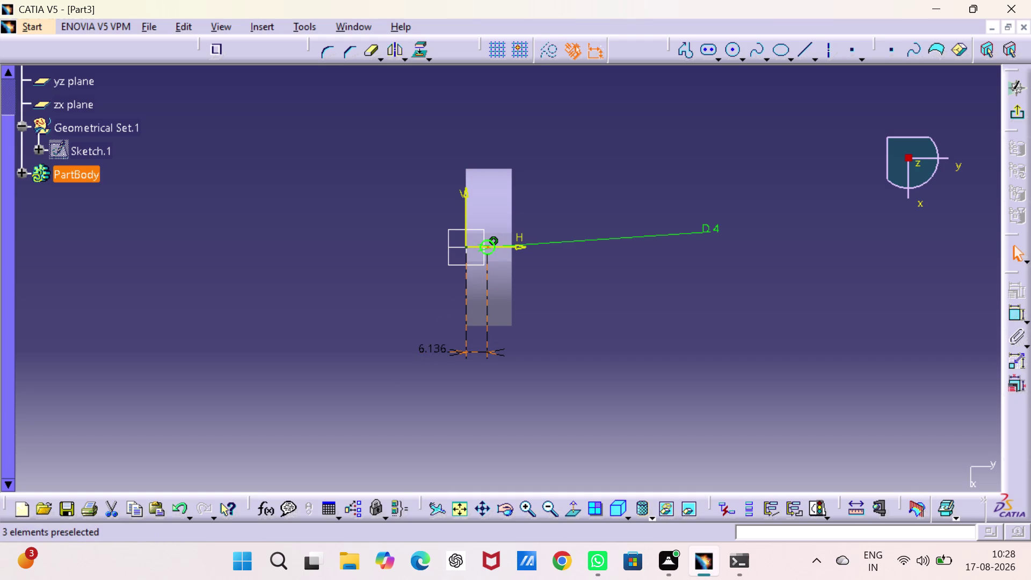
double_click(429, 352)
text(6)
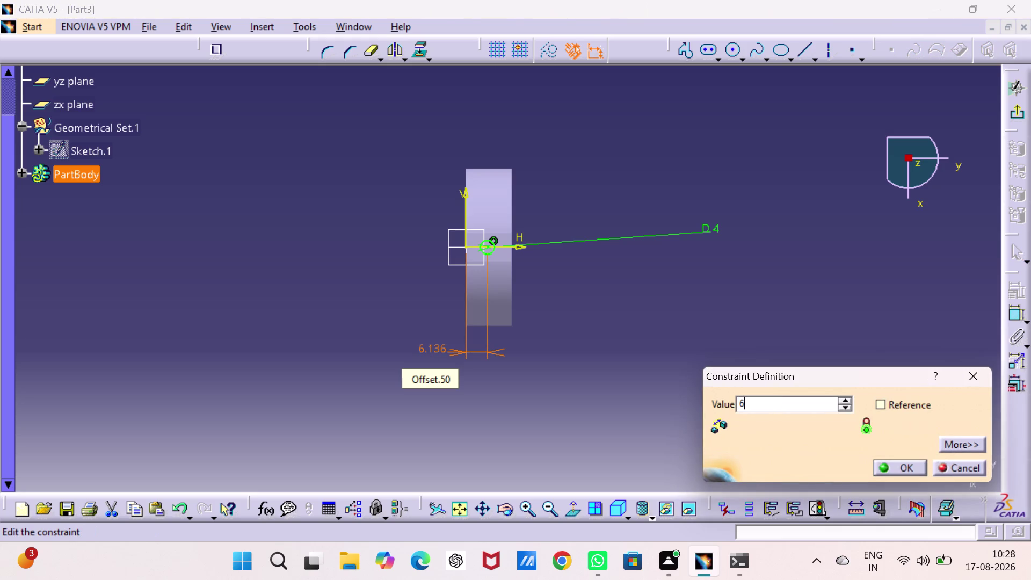
text(.5)
key(Return)
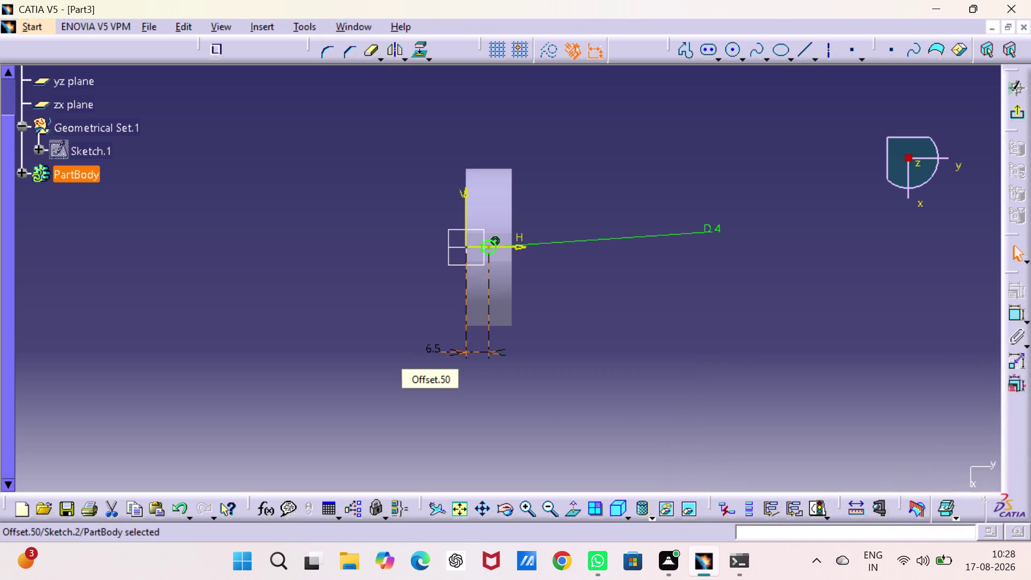
click(1021, 109)
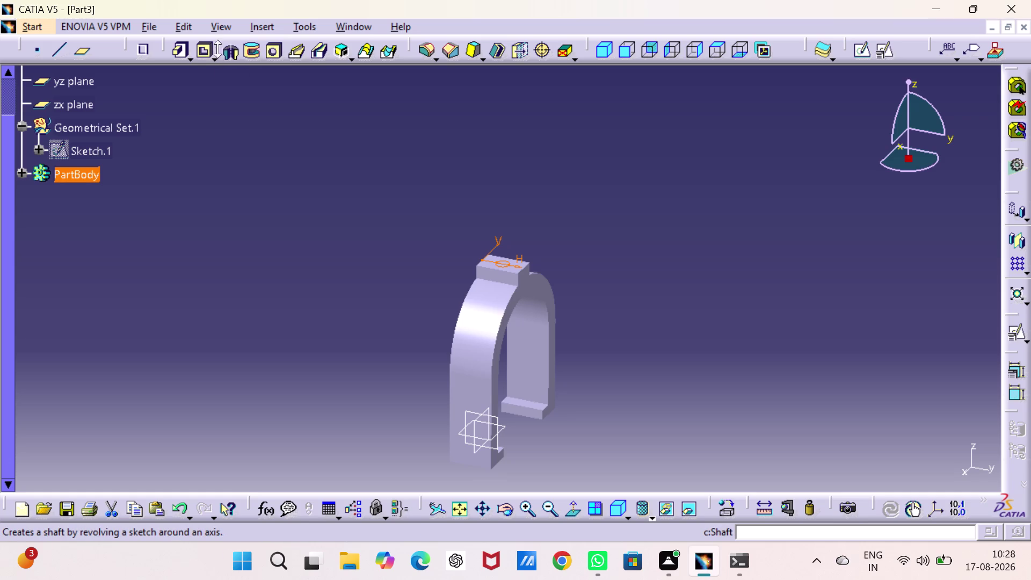
Pocket Sketch.2 13 mm deep into the top tab and orbit to inspect the hole.
click(204, 49)
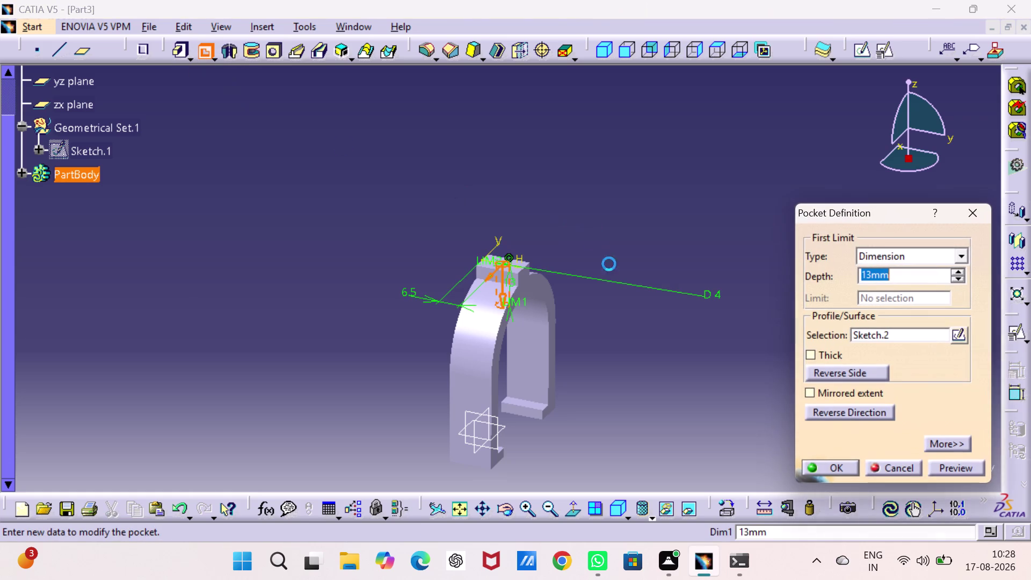
click(837, 465)
click(773, 368)
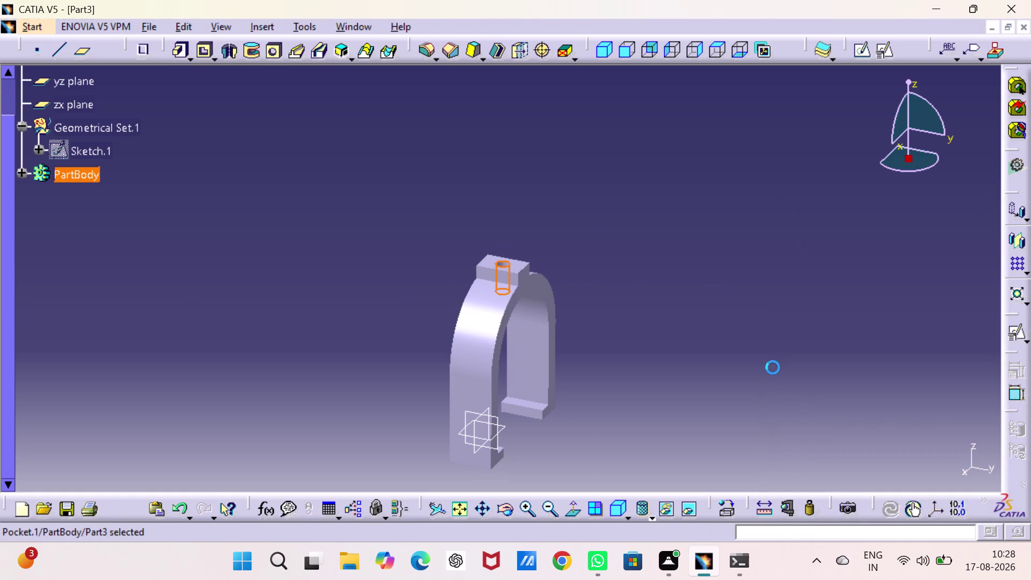
middle_drag(773, 368, 688, 300)
middle_drag(687, 300, 614, 272)
right_drag(687, 301, 615, 273)
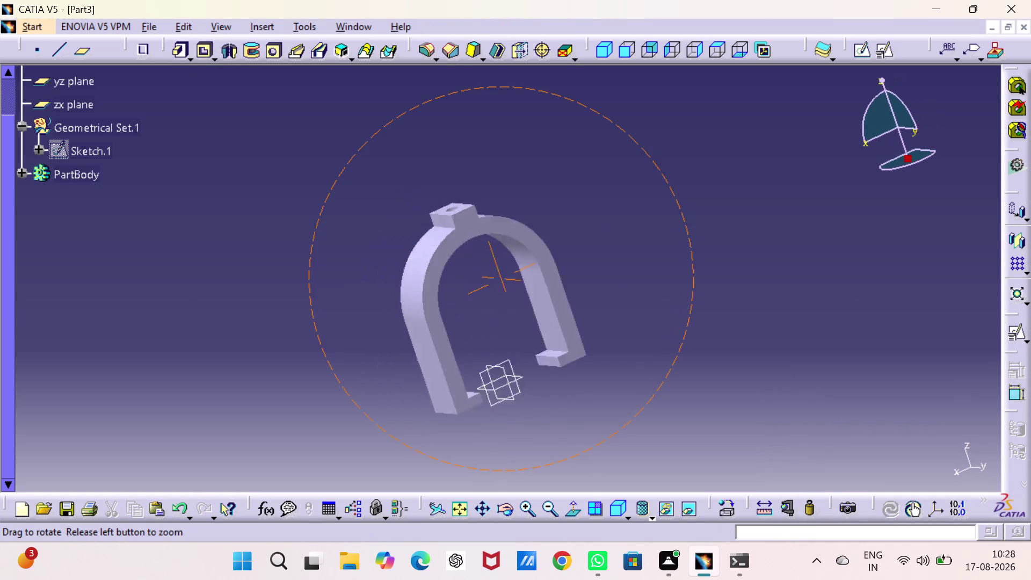
right_drag(615, 272, 703, 254)
middle_drag(615, 273, 703, 255)
key(ctrl+s)
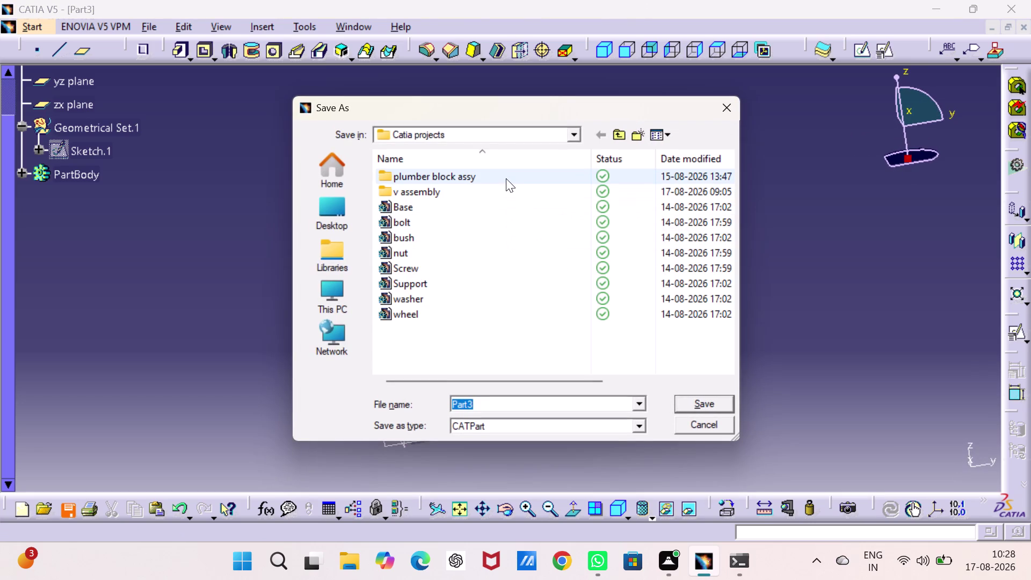
Save Part3.CATPart in the v assembly folder.
double_click(506, 186)
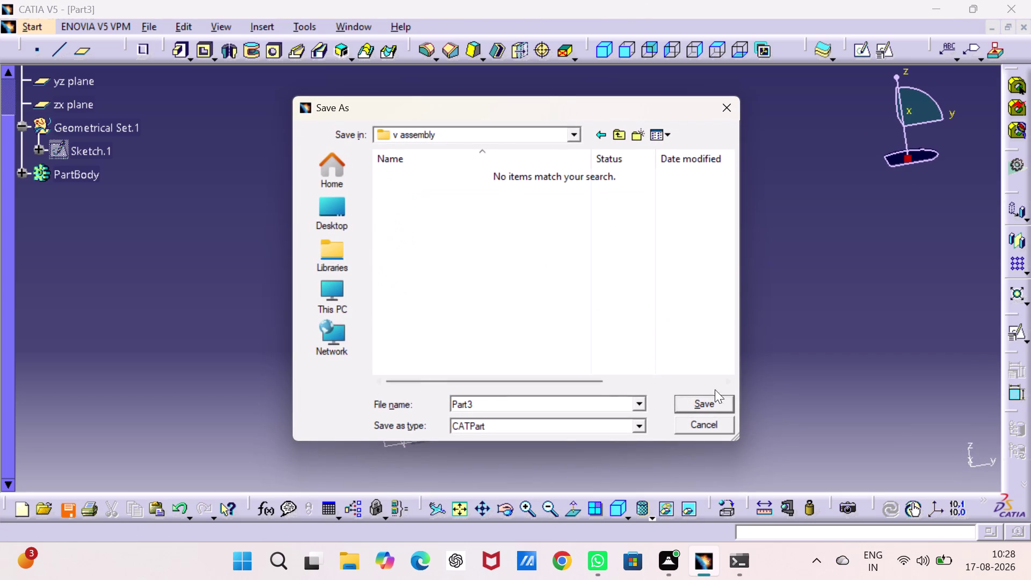
click(699, 404)
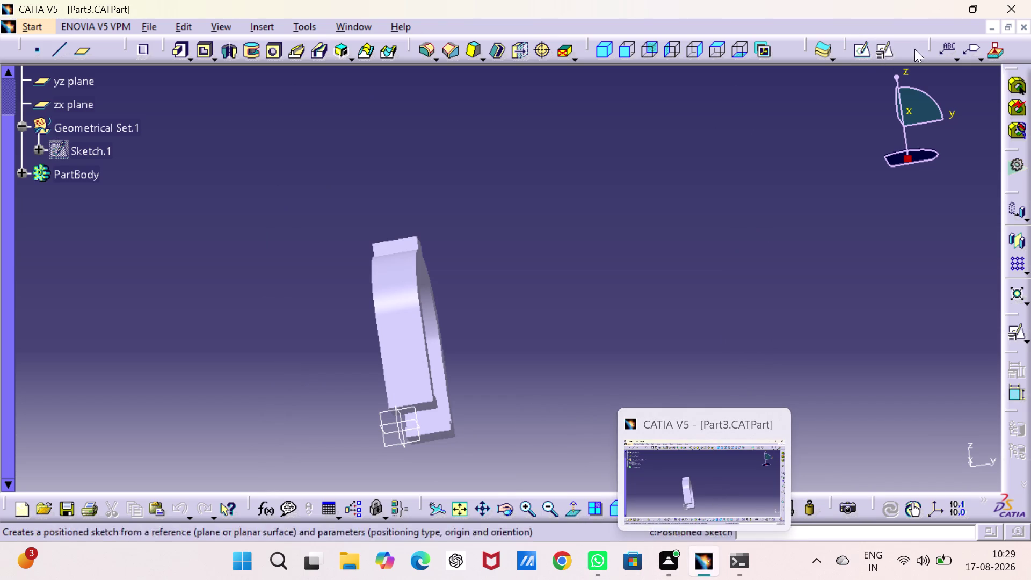
Switch to the V-block assembly window, maximise it and fit the assembly in view.
click(993, 27)
click(582, 272)
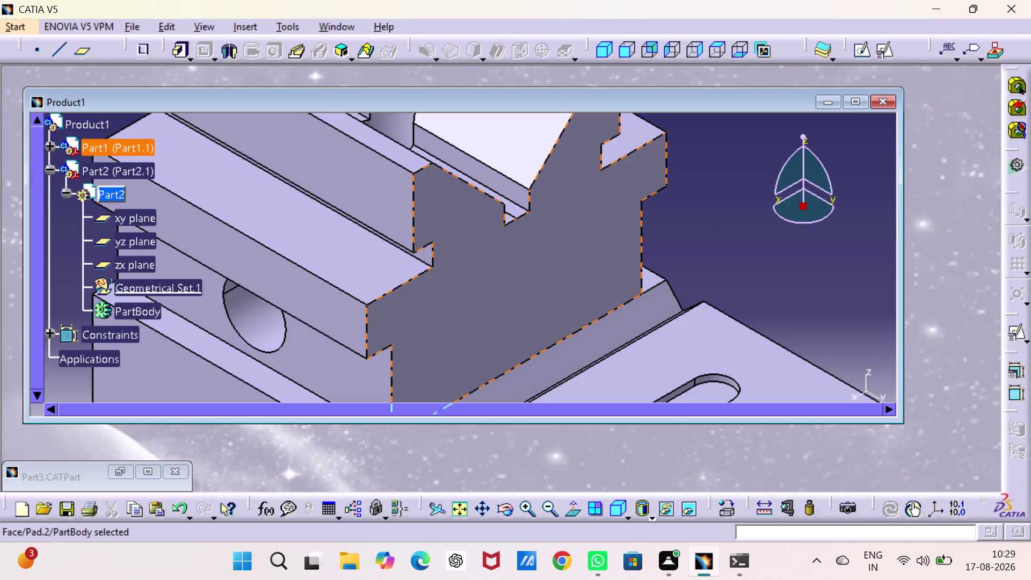
double_click(761, 260)
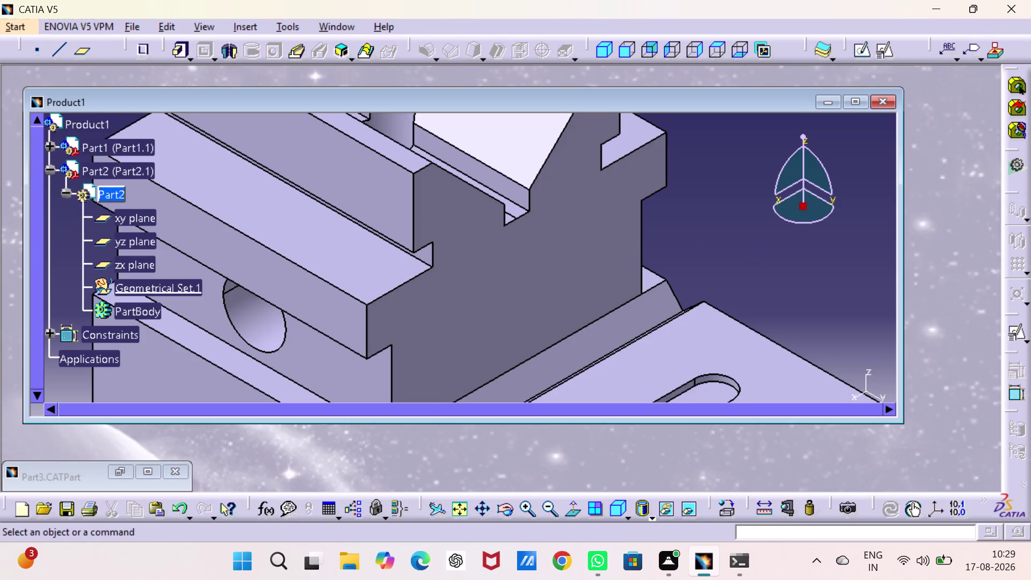
click(859, 95)
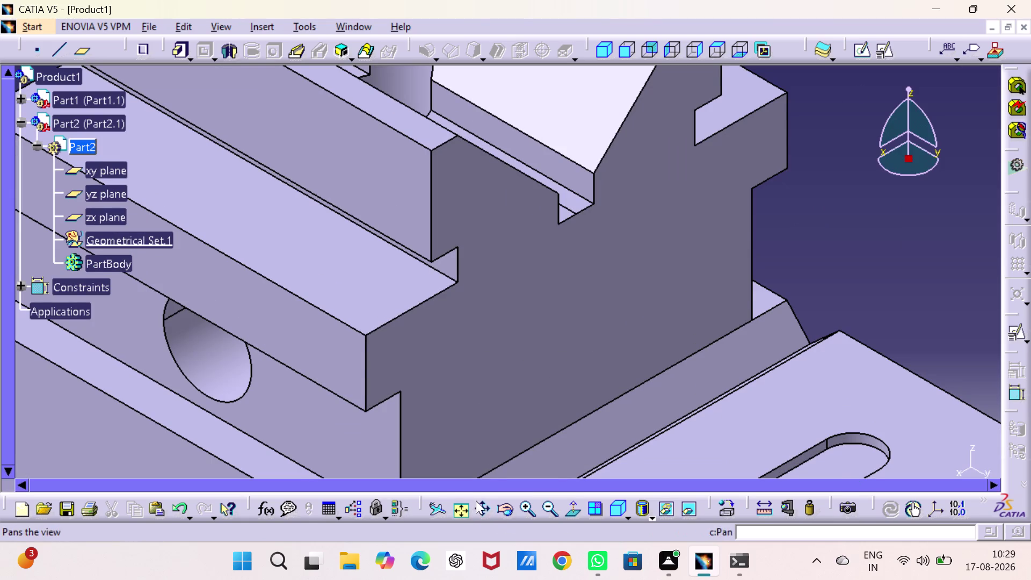
click(461, 508)
click(651, 173)
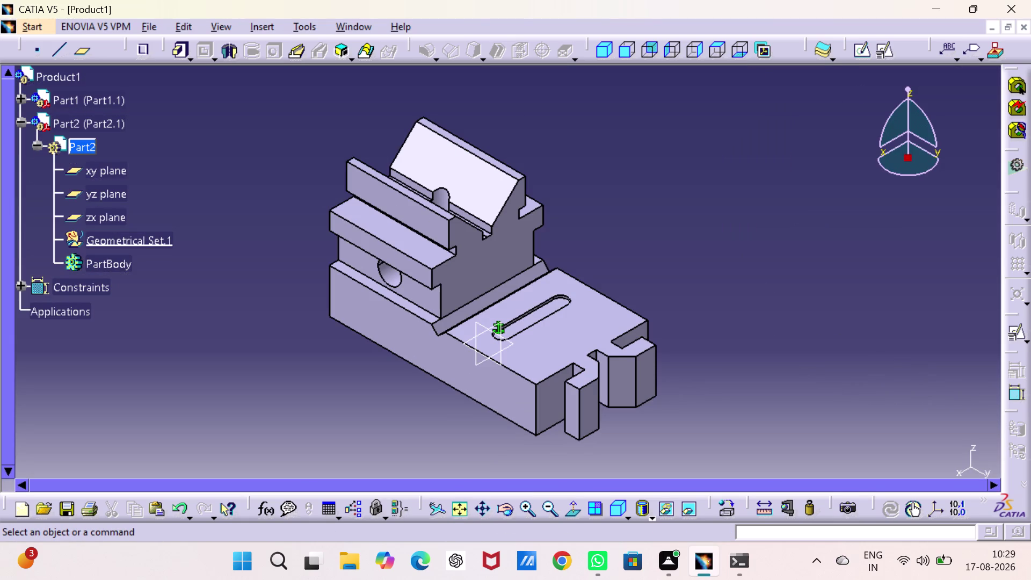
Try Part2's context menu, cancel it, and reactivate Product1 for editing.
right_click(96, 119)
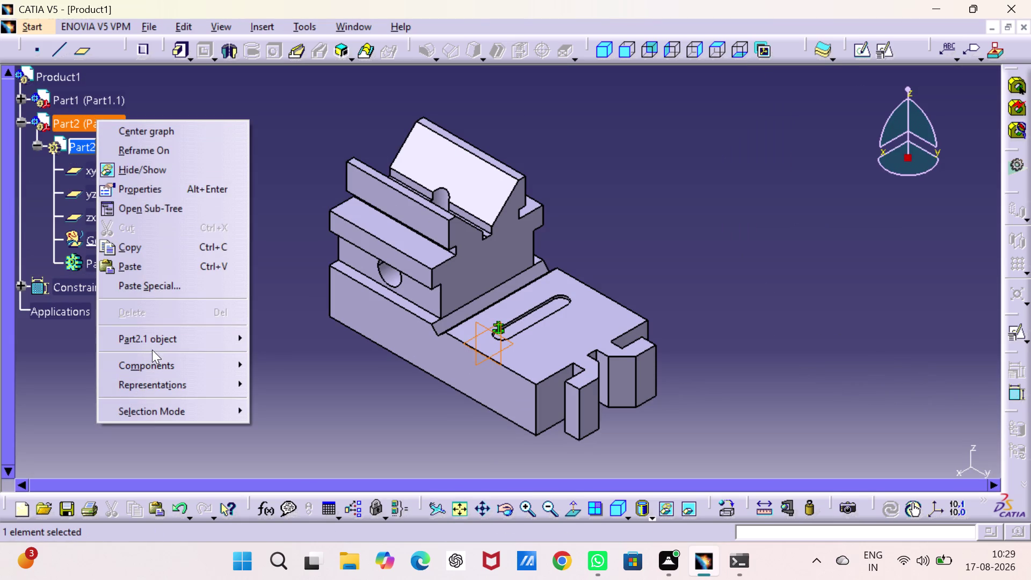
click(286, 145)
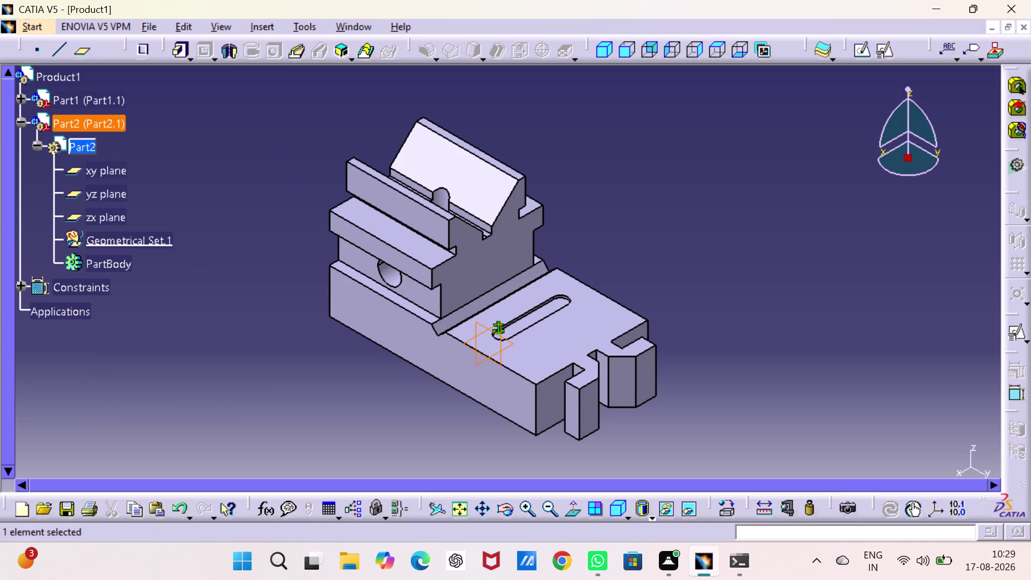
key(Escape)
key(Escape)
key(Escape)
key(Escape)
key(Escape)
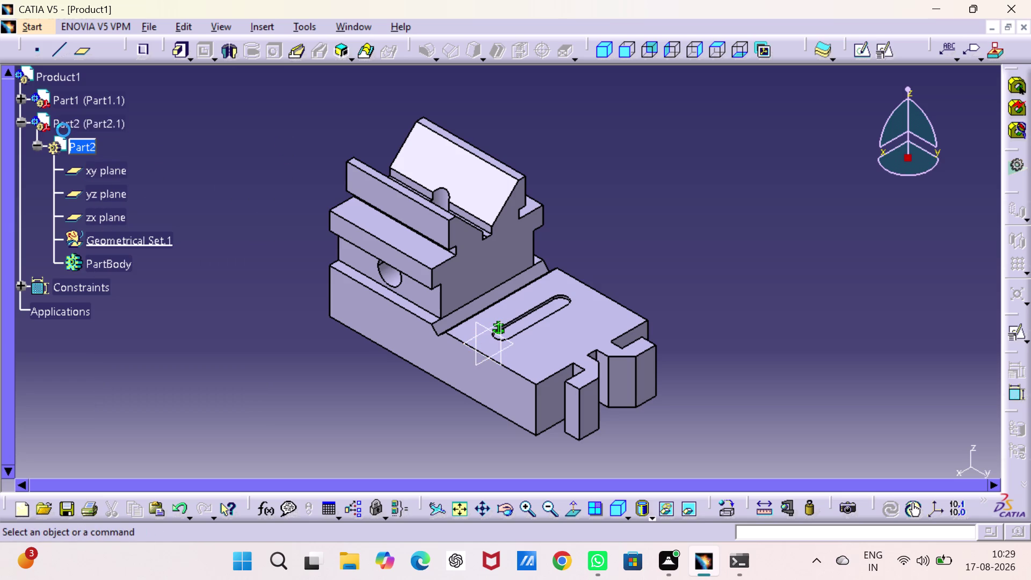
right_click(67, 127)
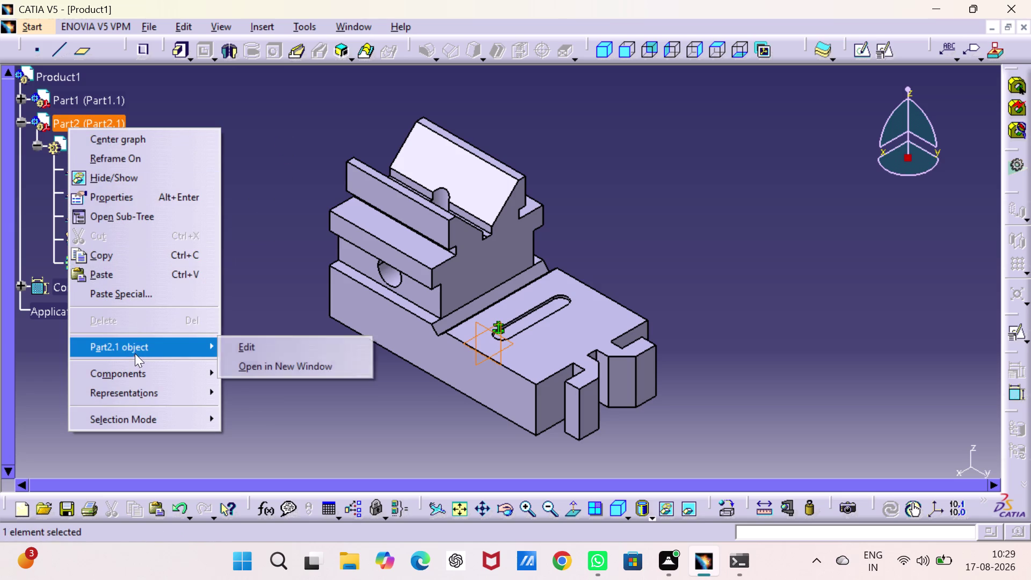
click(258, 123)
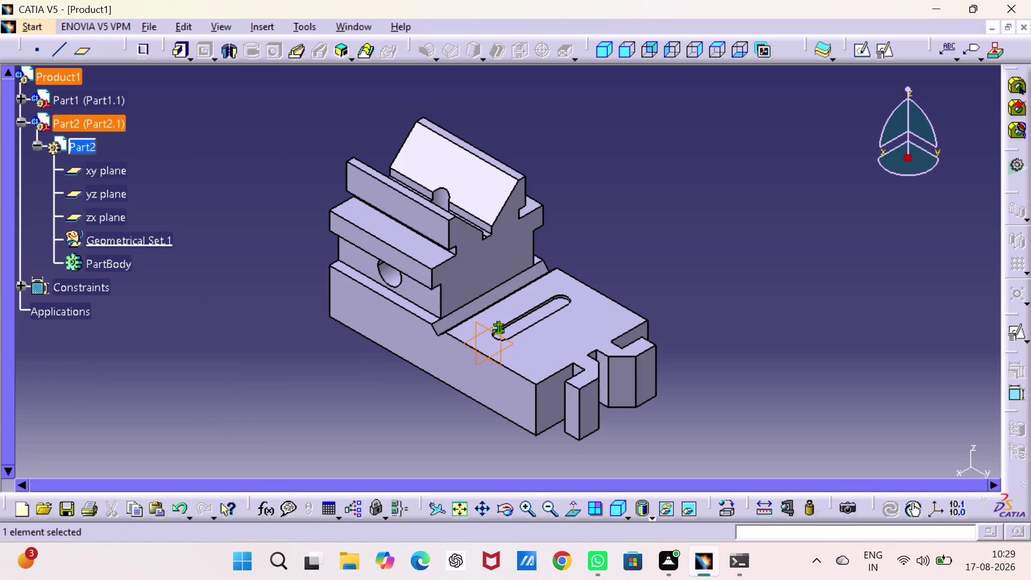
double_click(77, 77)
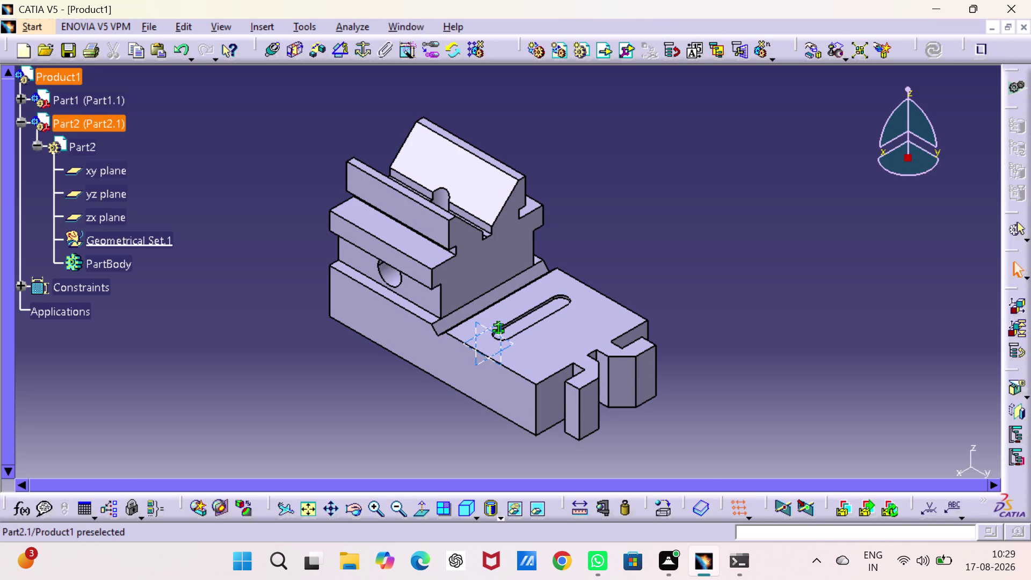
Delete Part2 and add an existing component with positioning to Product1.
right_click(95, 118)
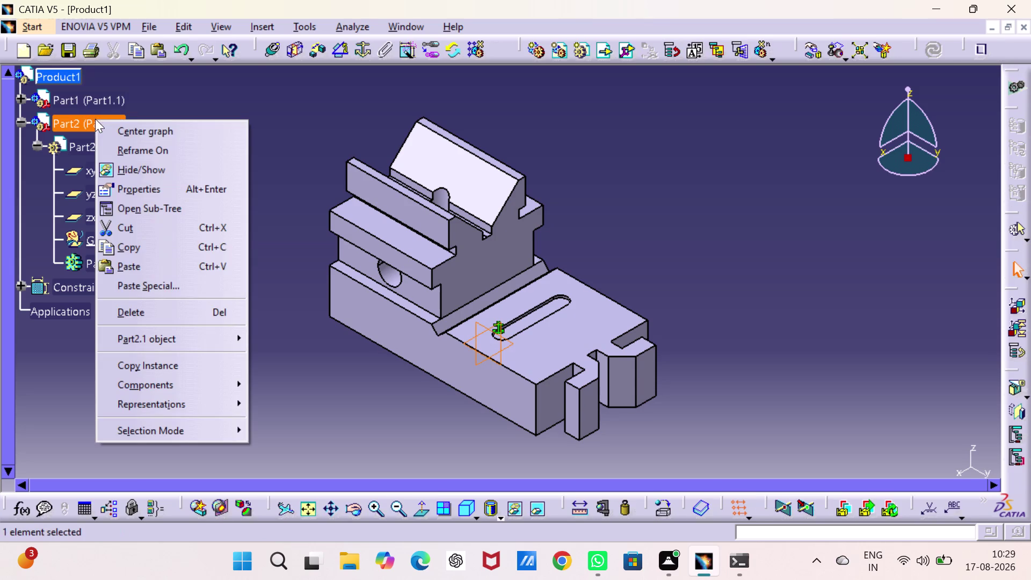
click(165, 314)
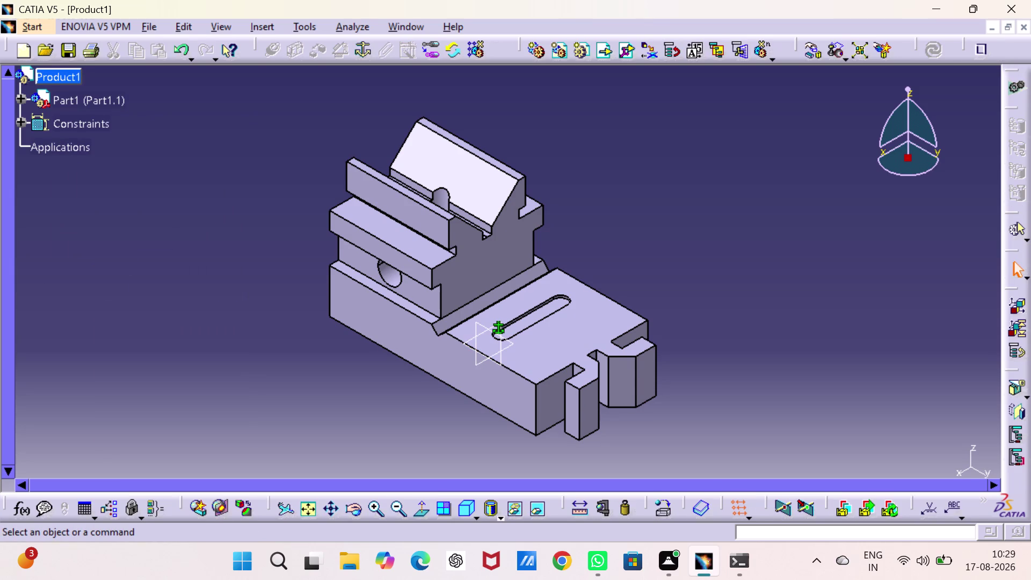
click(65, 73)
right_click(65, 73)
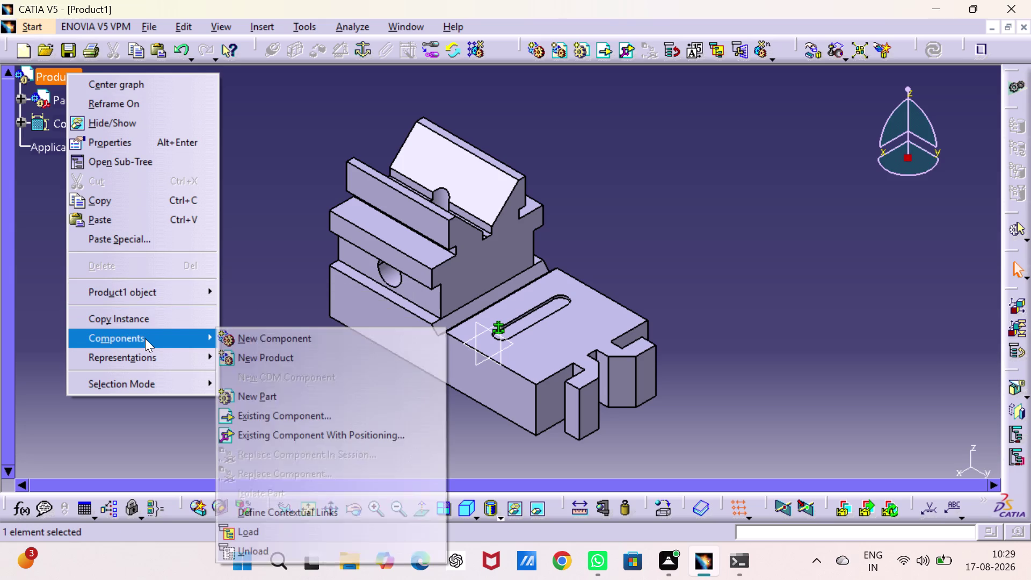
click(267, 409)
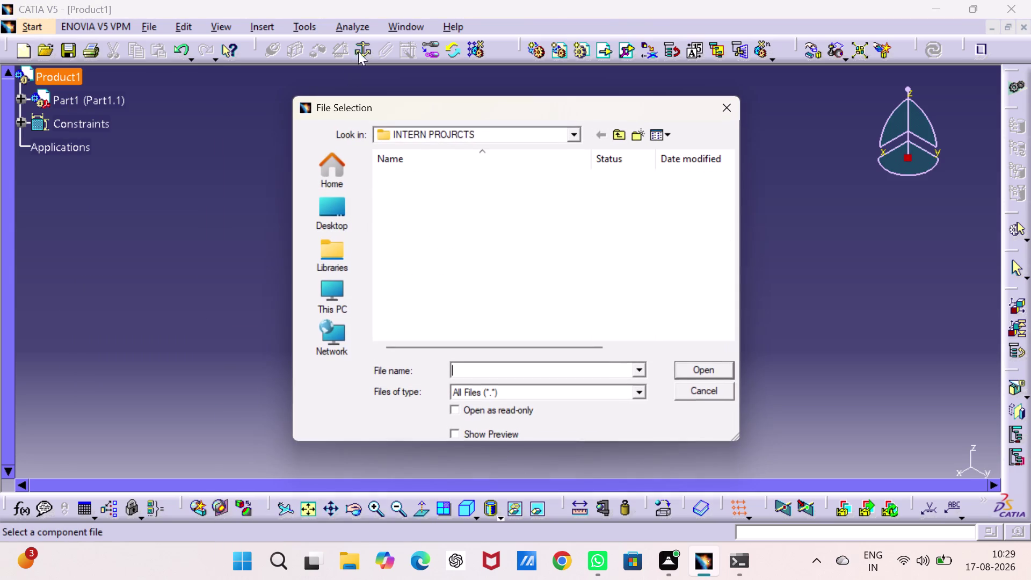
Load Part3 from Catia projects > v assembly into Product1.
double_click(411, 188)
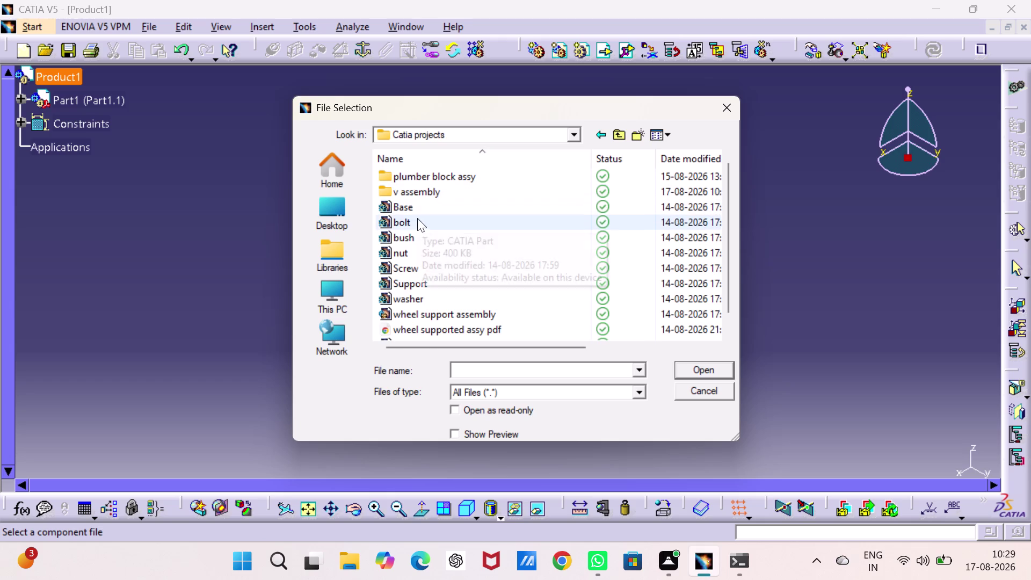
double_click(417, 191)
click(403, 174)
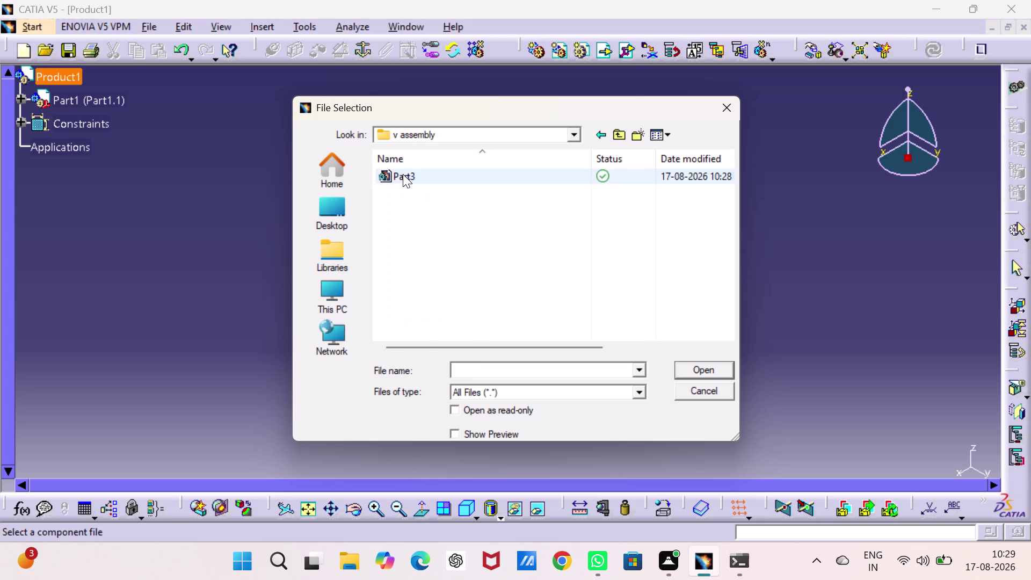
click(707, 364)
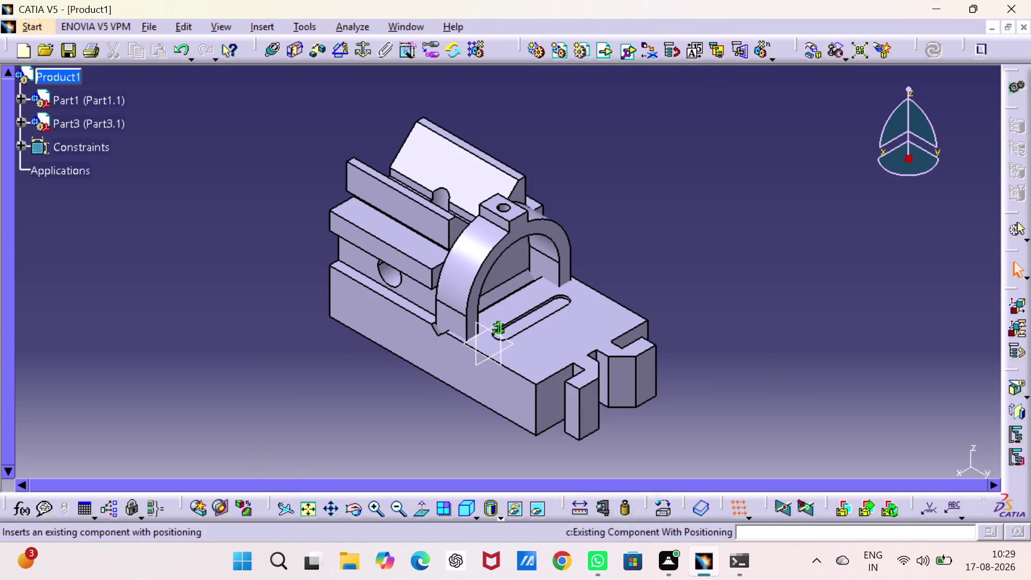
click(816, 49)
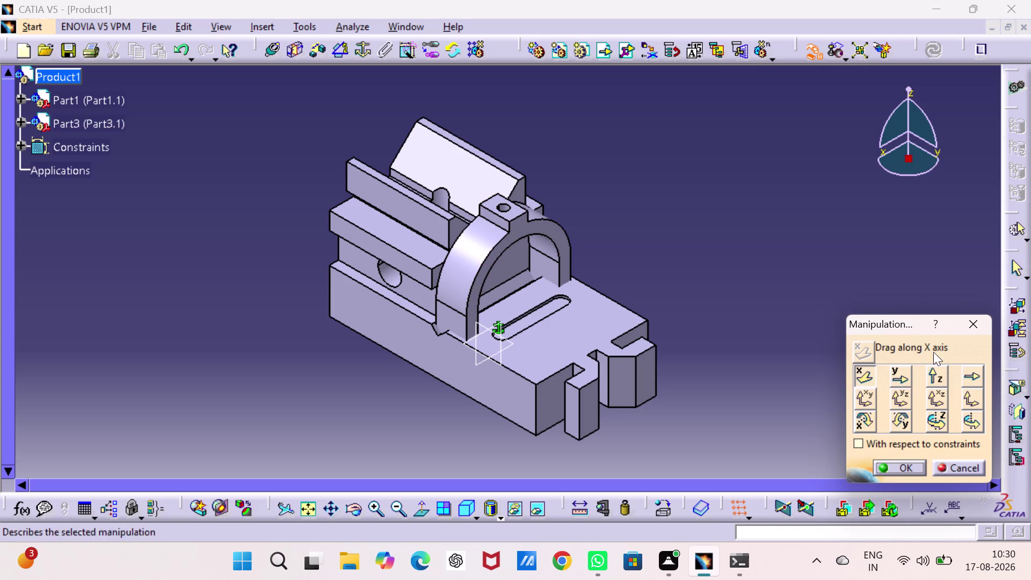
Drag Part3 straight up along the Z axis until it sits above the V-block.
click(936, 371)
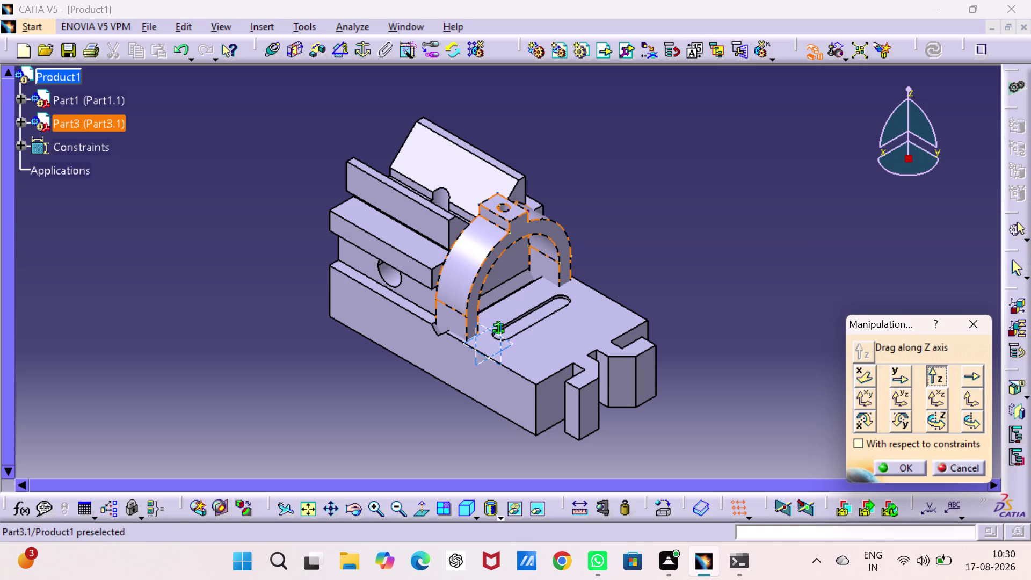
drag(531, 233, 514, 122)
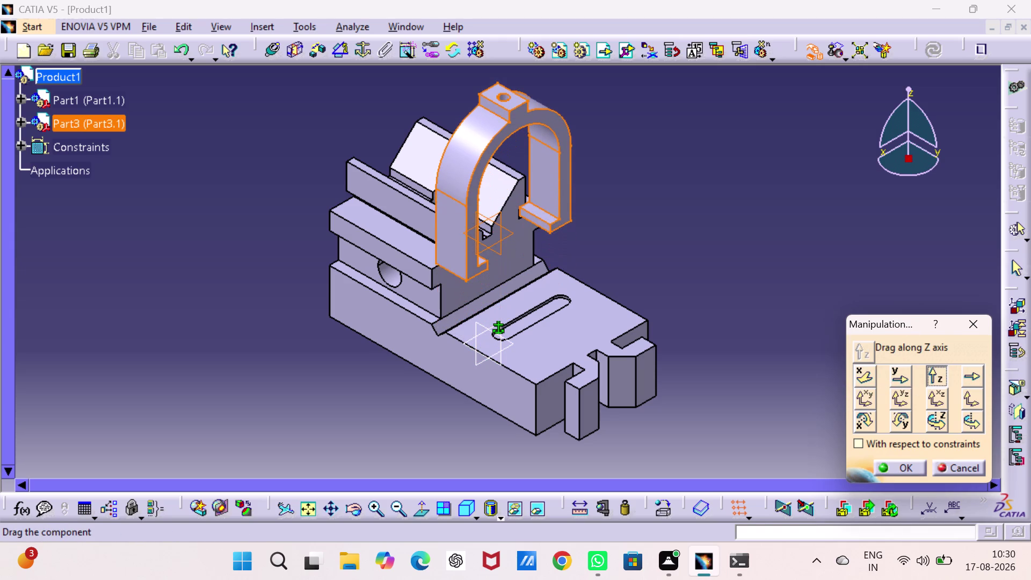
drag(513, 123, 515, 122)
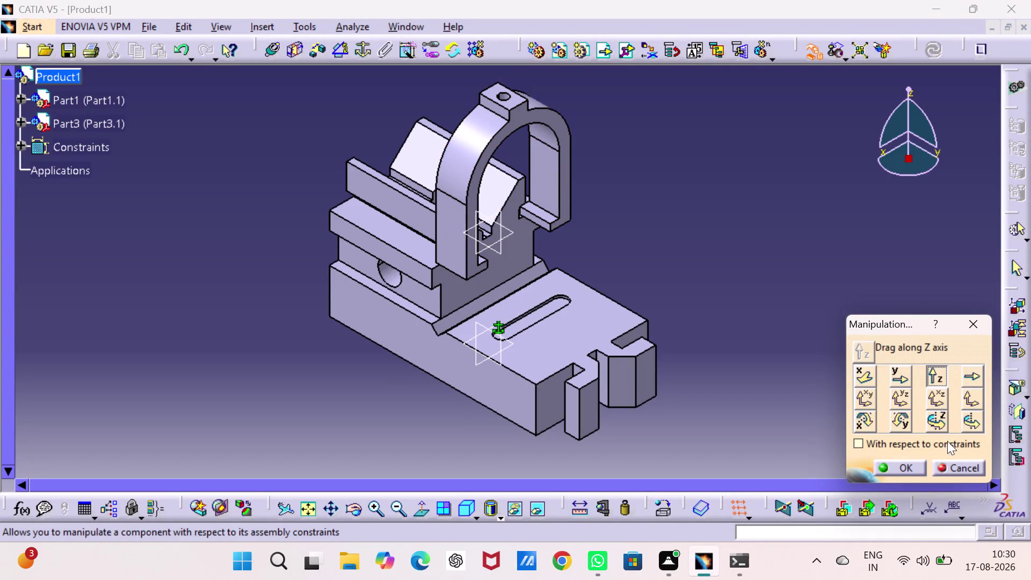
click(904, 464)
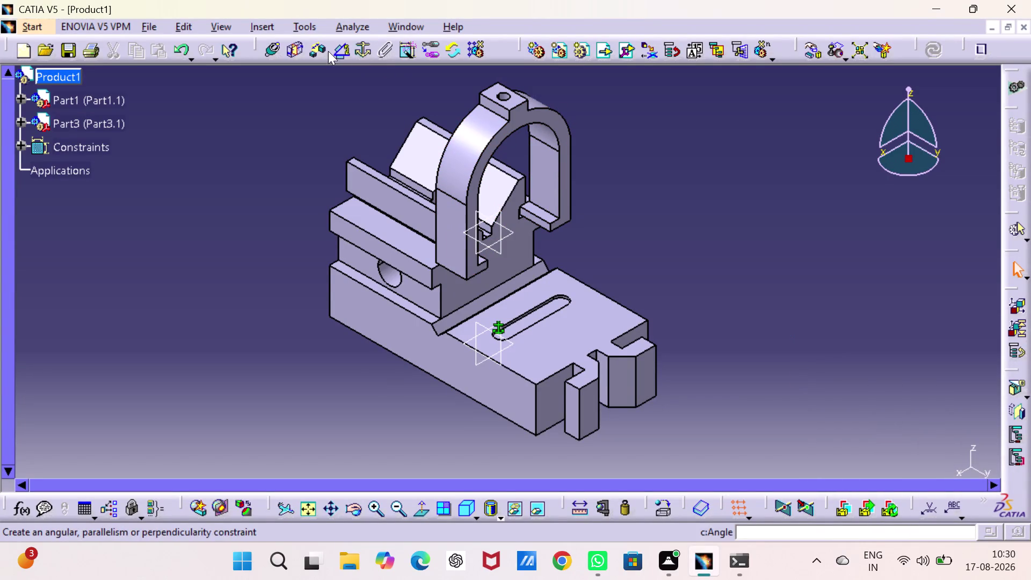
Add a coincidence constraint between Part3's top-hole axis and a V-block hole axis.
click(274, 49)
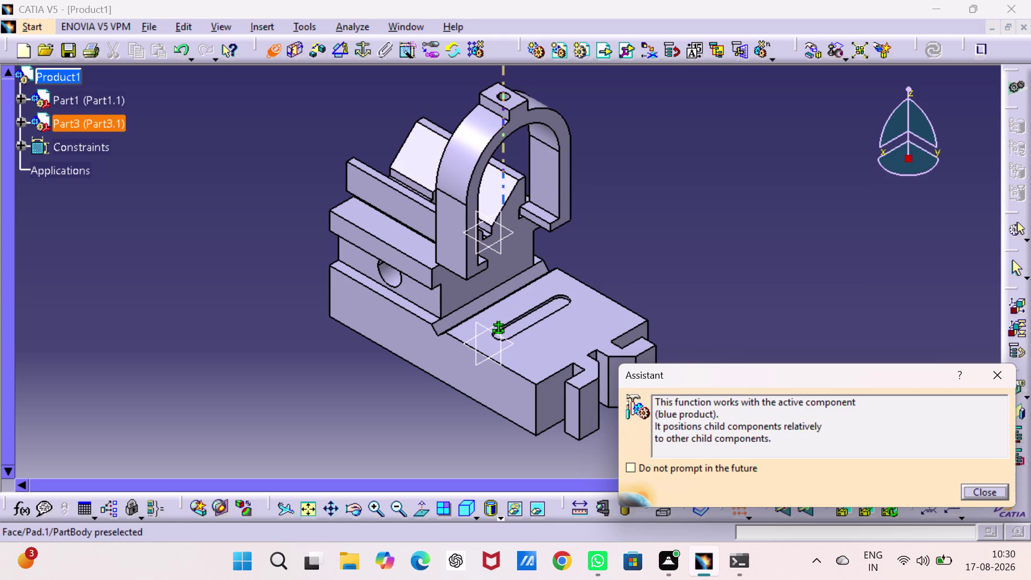
click(507, 93)
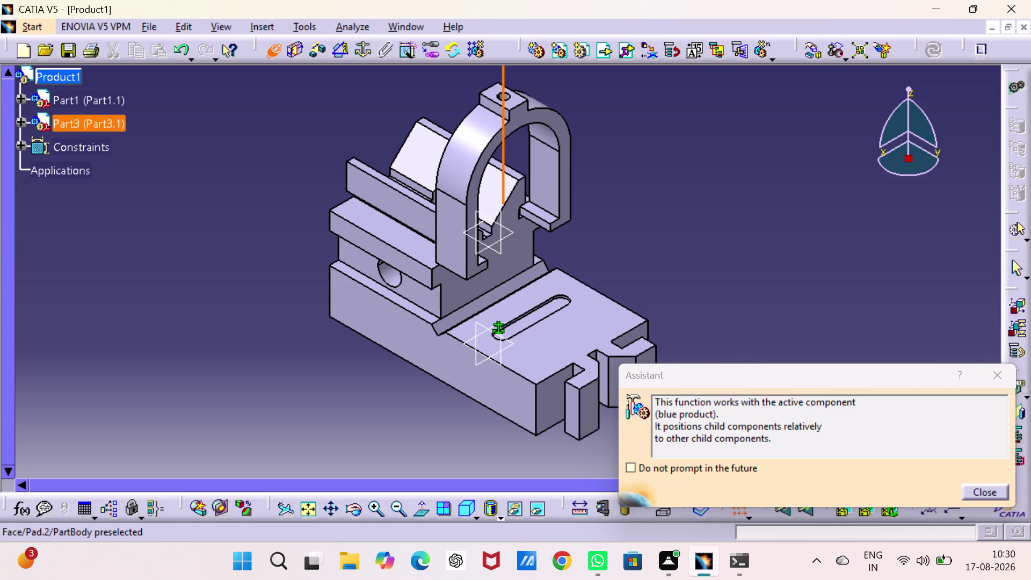
middle_click(454, 191)
middle_click(454, 191)
middle_drag(465, 290, 466, 292)
right_drag(465, 291, 466, 292)
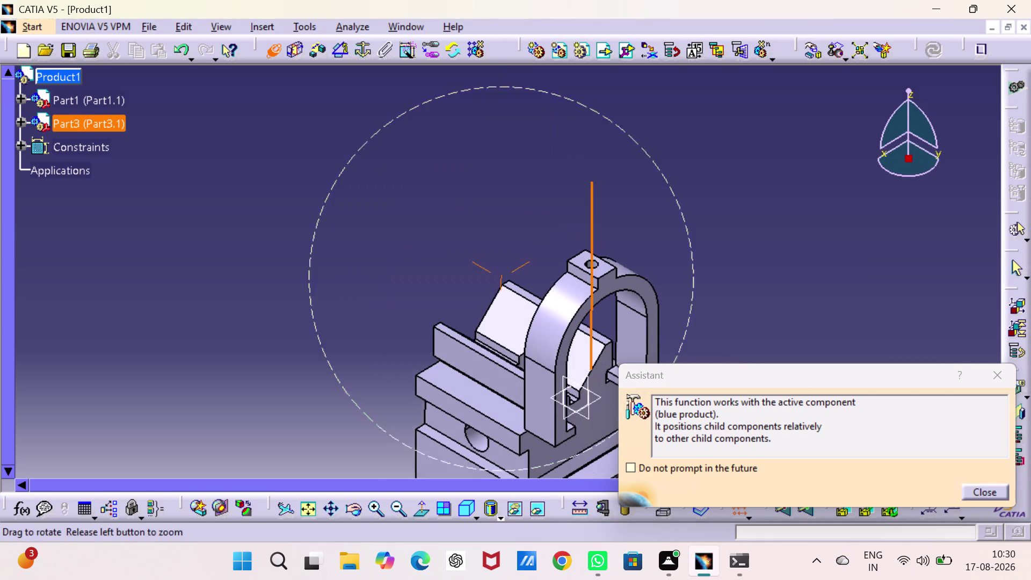
right_drag(466, 292, 487, 320)
middle_drag(466, 292, 486, 320)
click(491, 312)
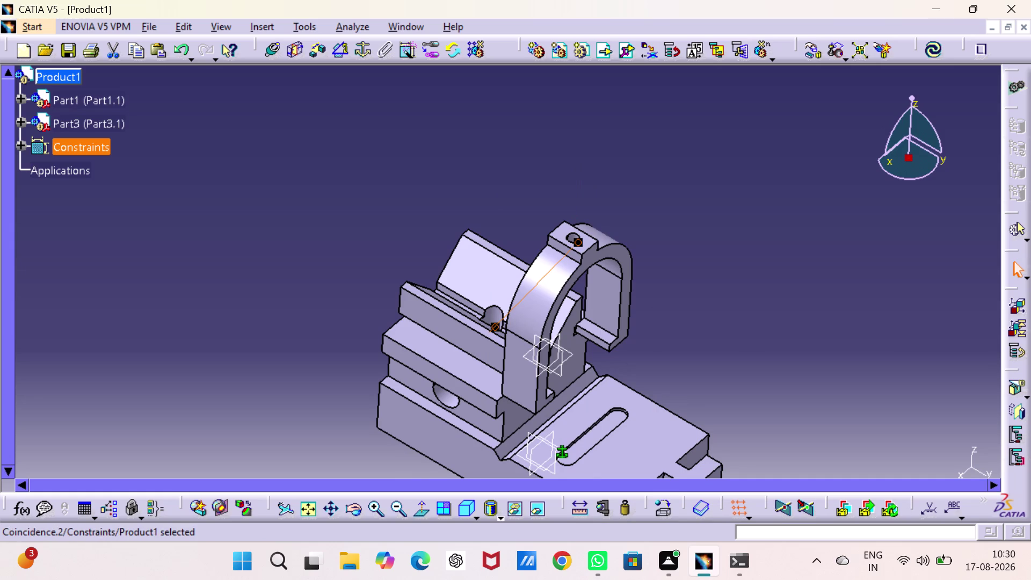
click(938, 51)
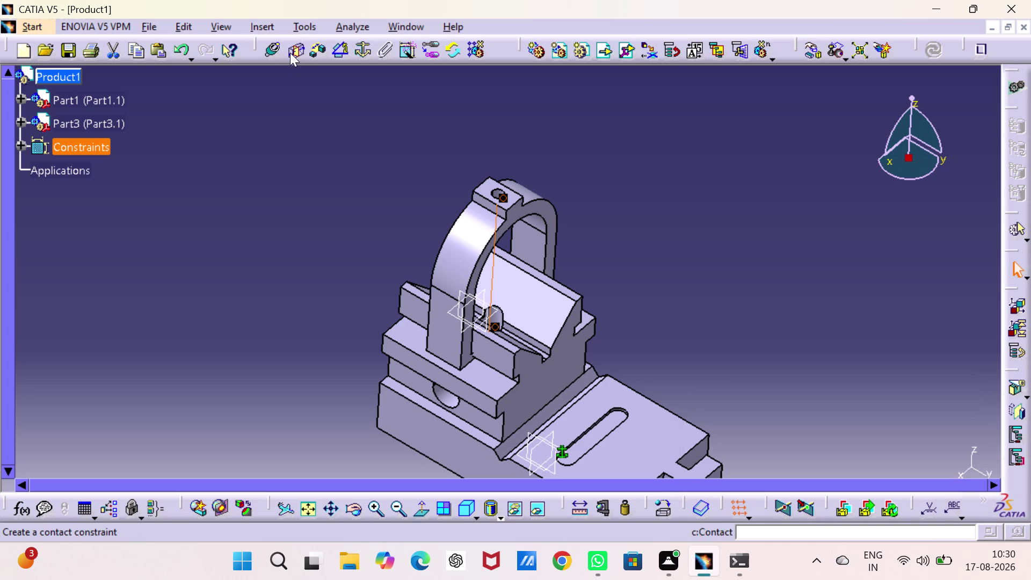
click(315, 49)
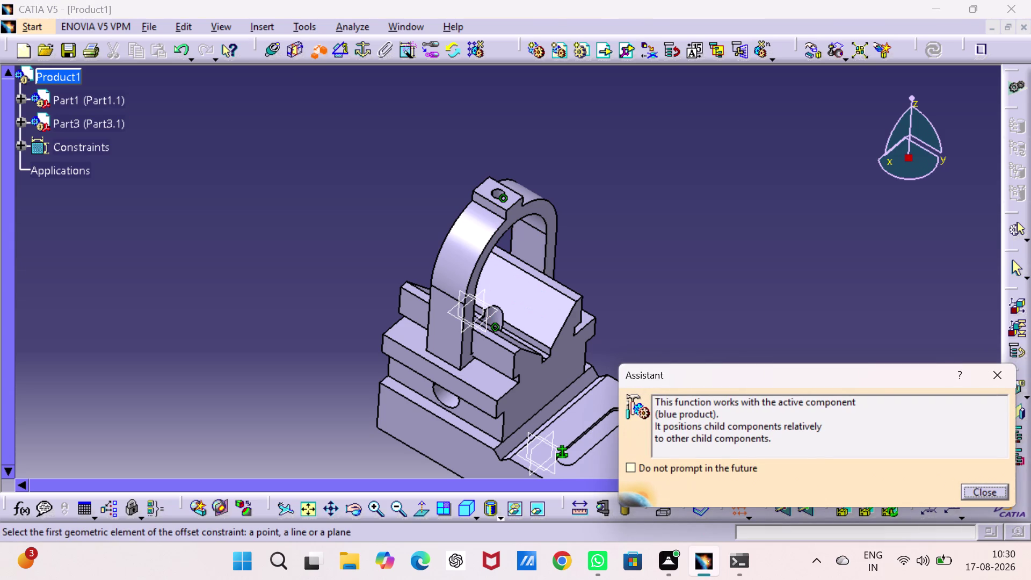
middle_drag(689, 269, 687, 267)
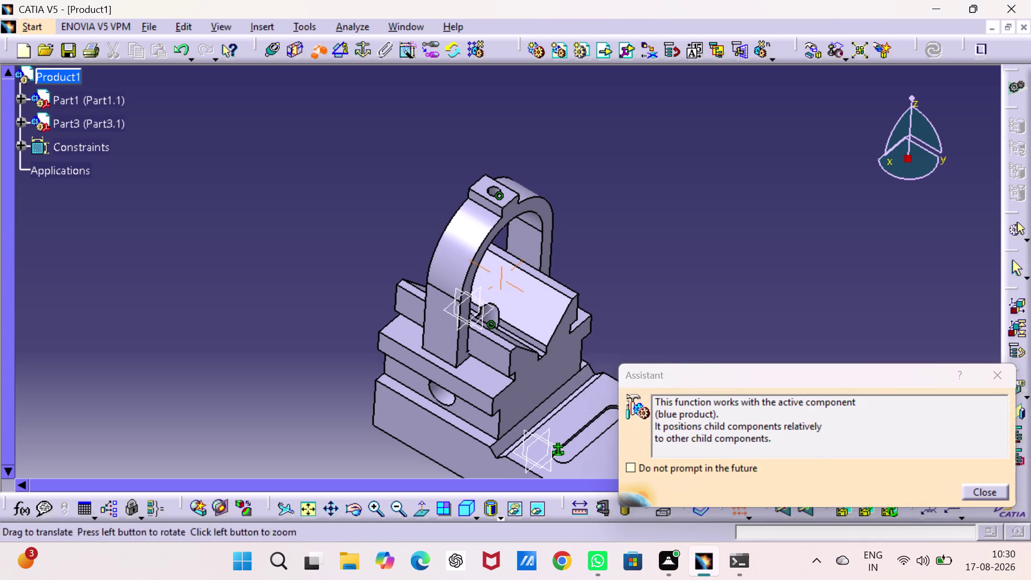
middle_drag(688, 266, 654, 187)
middle_drag(641, 224, 612, 214)
right_drag(642, 223, 612, 214)
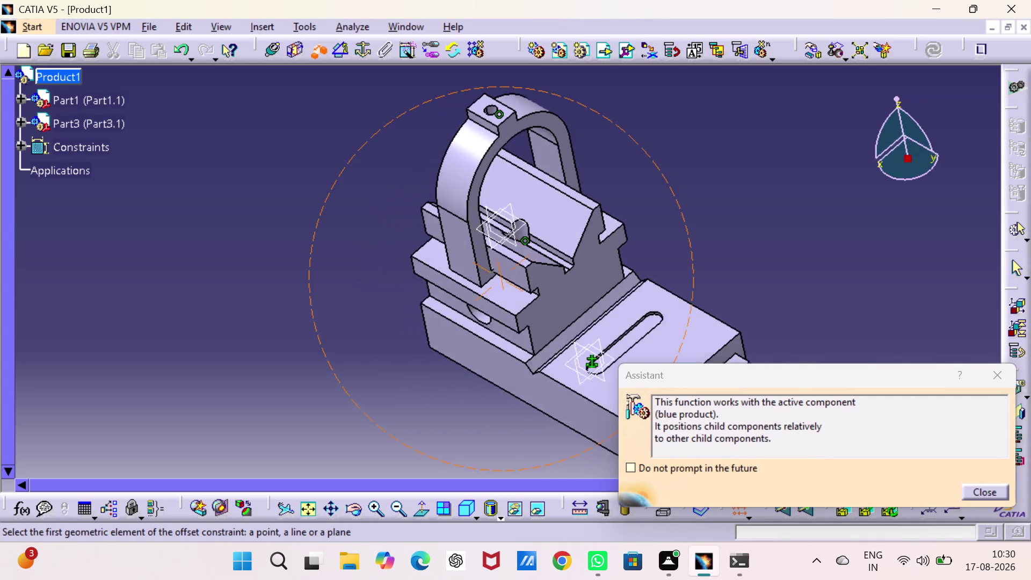
middle_drag(613, 214, 601, 126)
right_drag(612, 213, 601, 126)
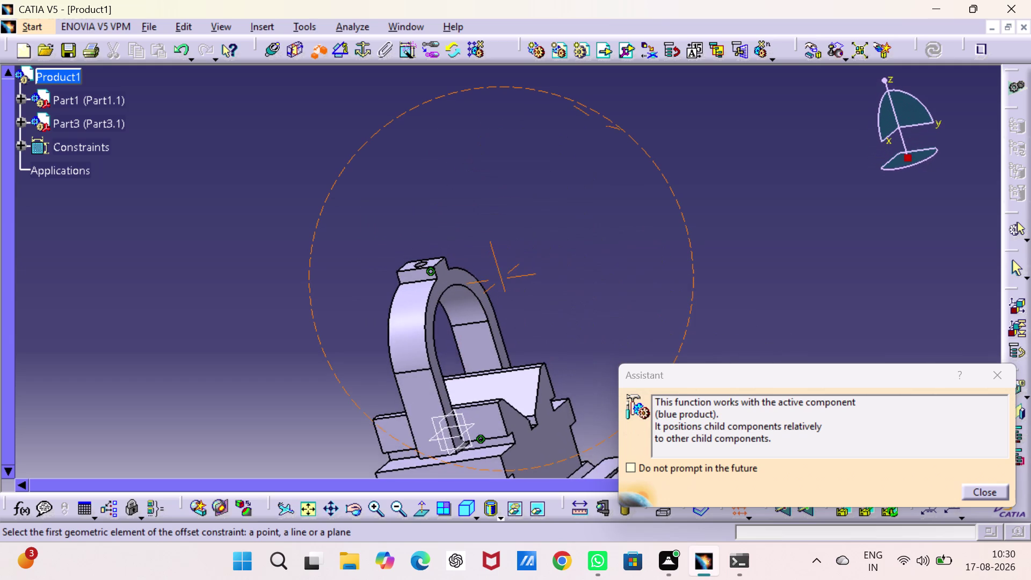
right_drag(601, 126, 518, 195)
middle_drag(601, 125, 519, 195)
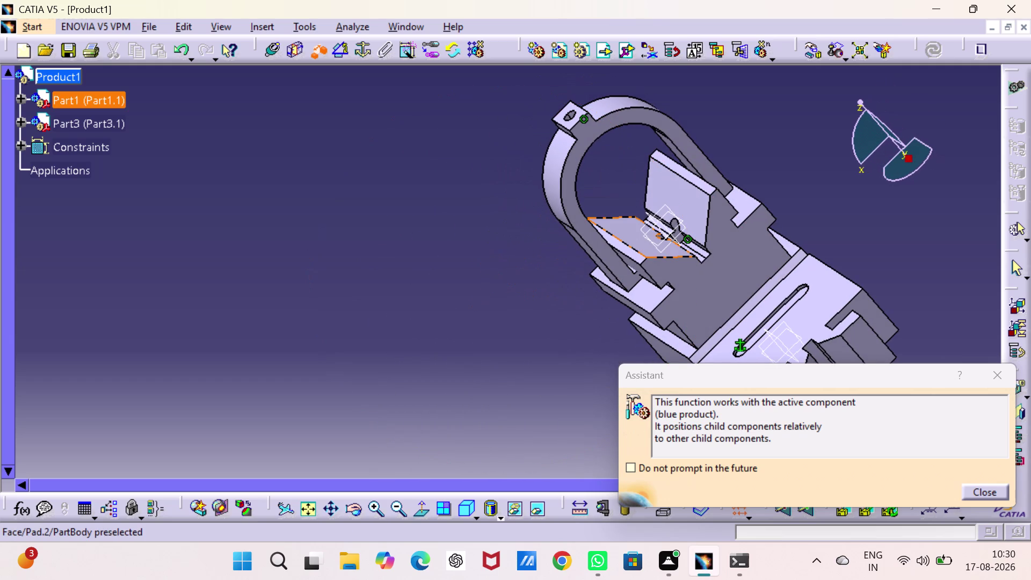
middle_drag(631, 233, 379, 227)
middle_drag(379, 227, 342, 240)
right_drag(379, 227, 342, 240)
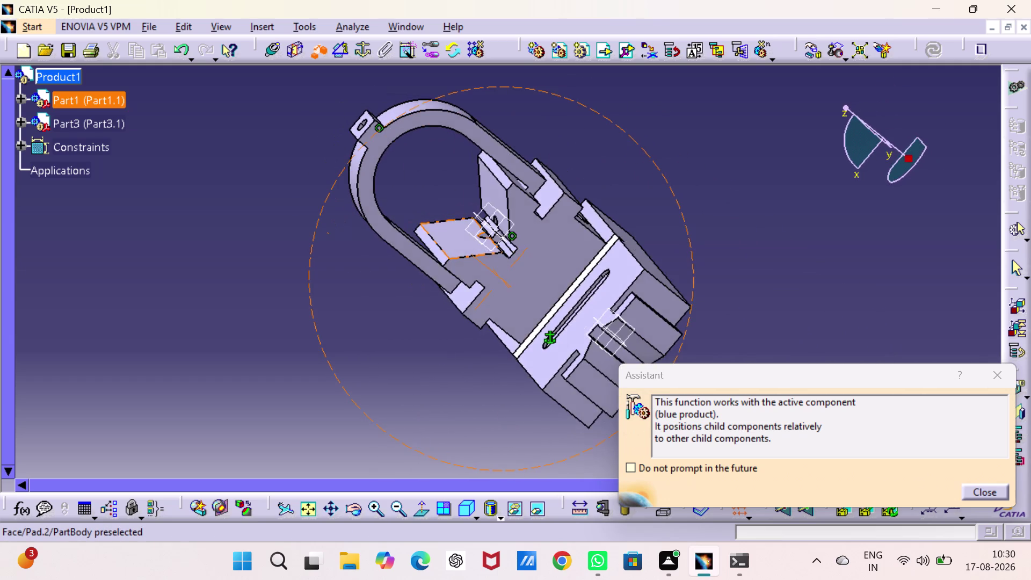
middle_drag(343, 240, 308, 243)
right_drag(342, 240, 308, 243)
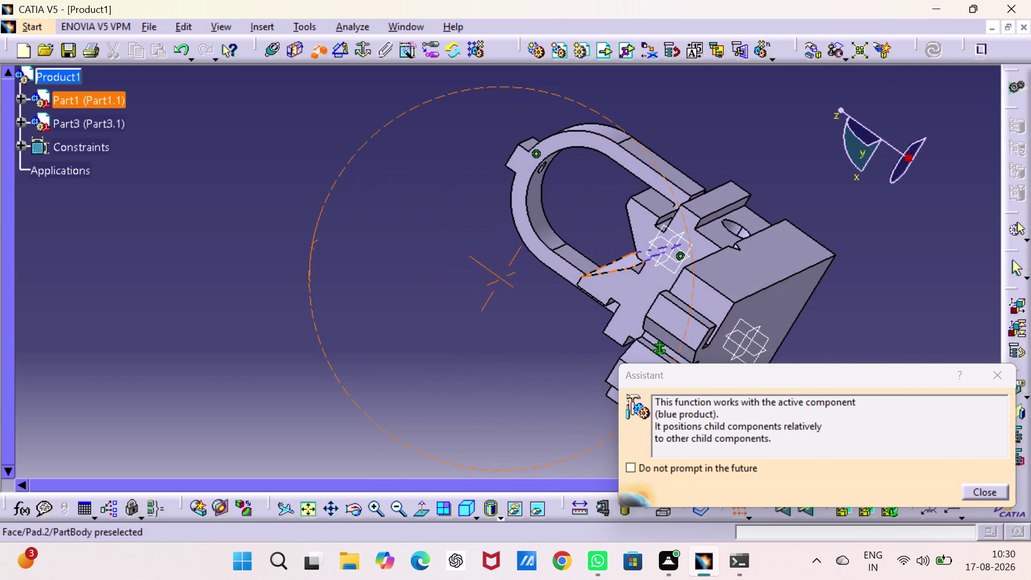
middle_drag(308, 243, 325, 206)
right_drag(308, 243, 326, 206)
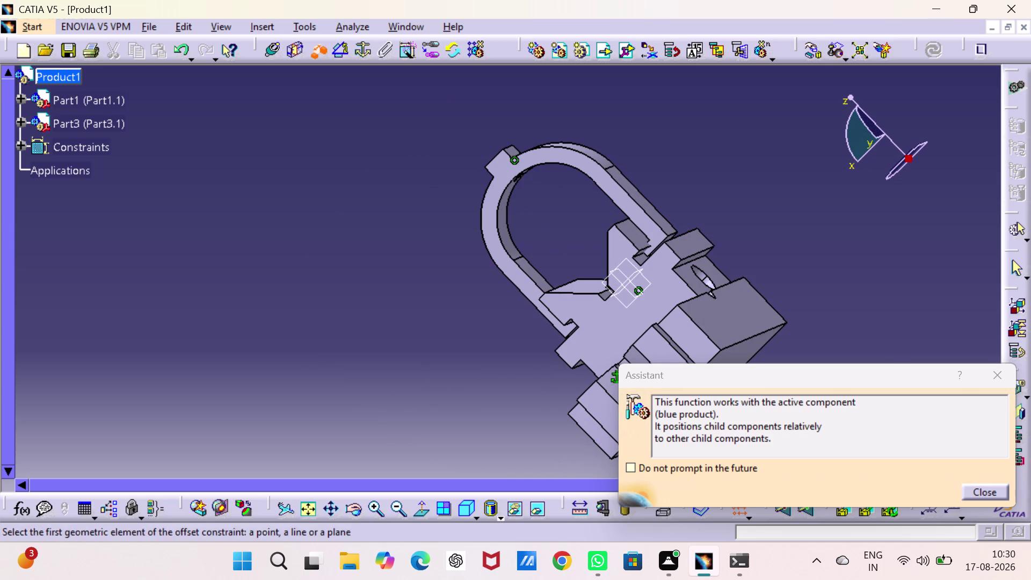
middle_drag(623, 264, 544, 221)
right_drag(623, 265, 544, 221)
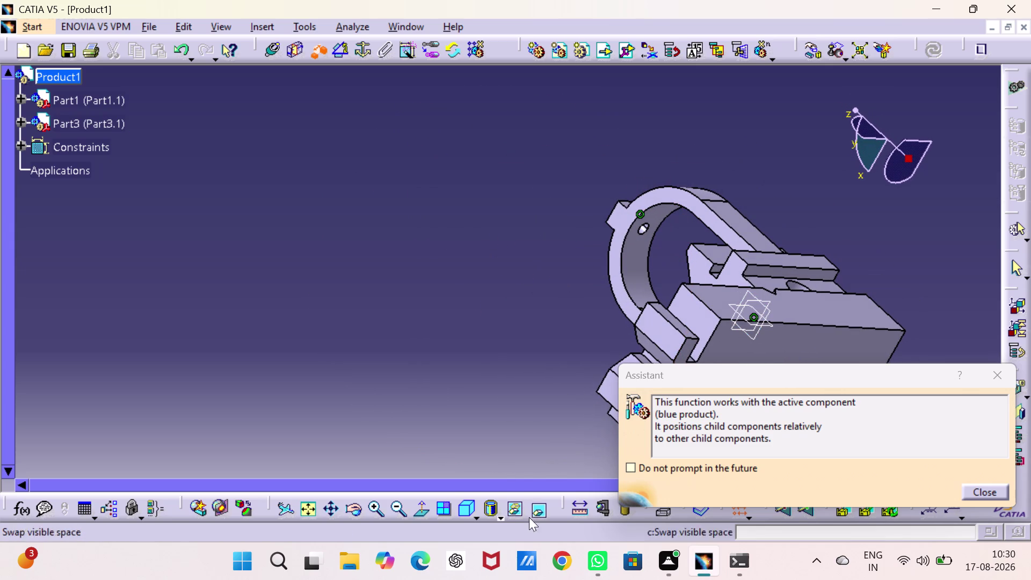
click(471, 504)
click(461, 502)
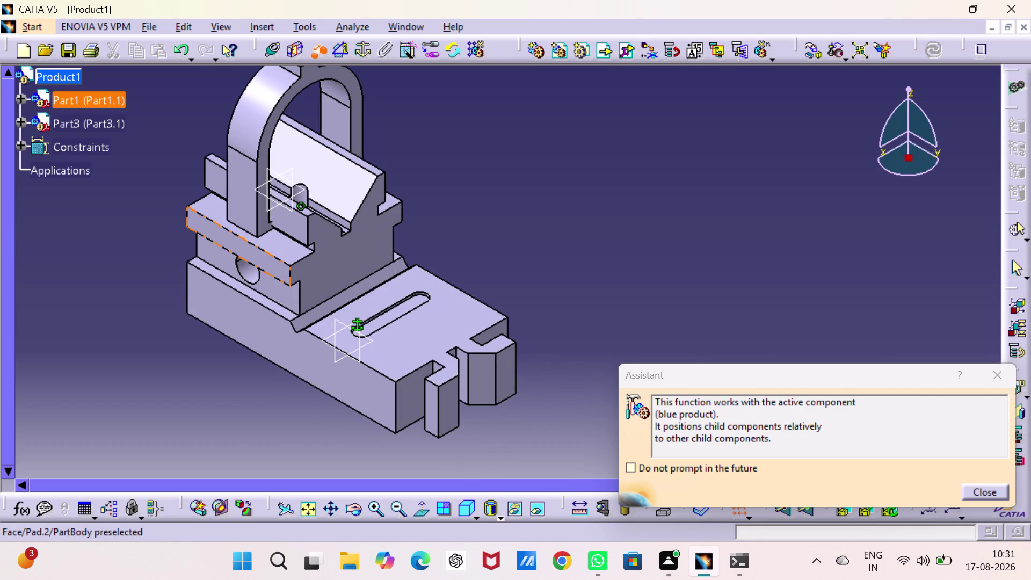
middle_drag(253, 357, 283, 417)
middle_drag(281, 418, 369, 285)
right_drag(282, 418, 369, 285)
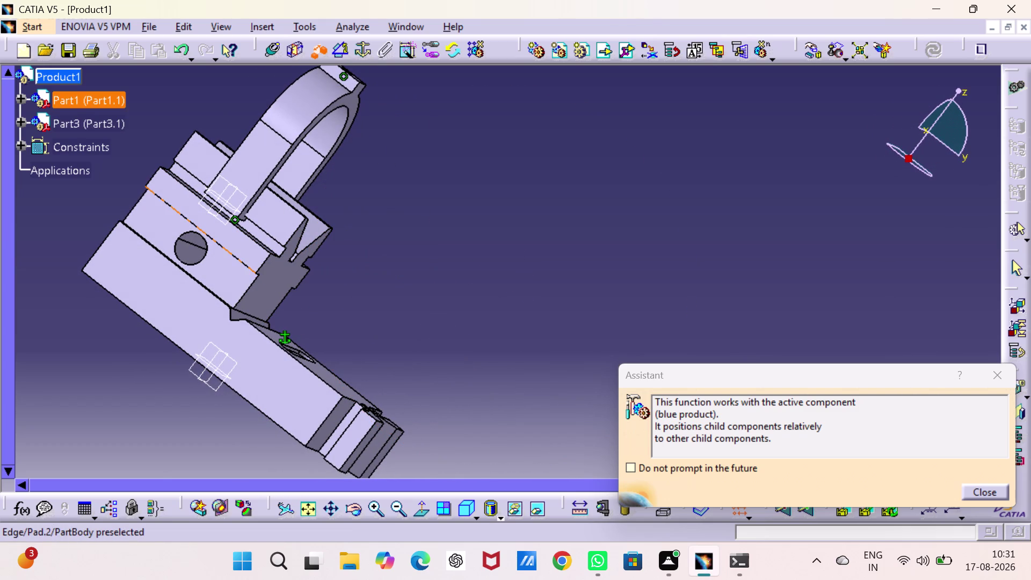
key(Escape)
key(Escape)
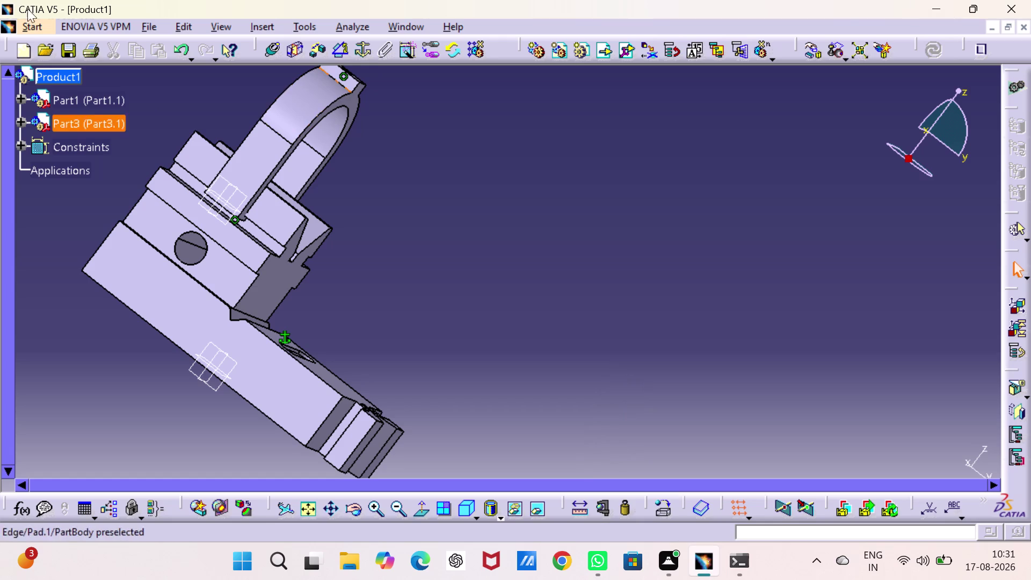
Select Part3's xy, yz and zx planes in the tree and hide them.
click(17, 119)
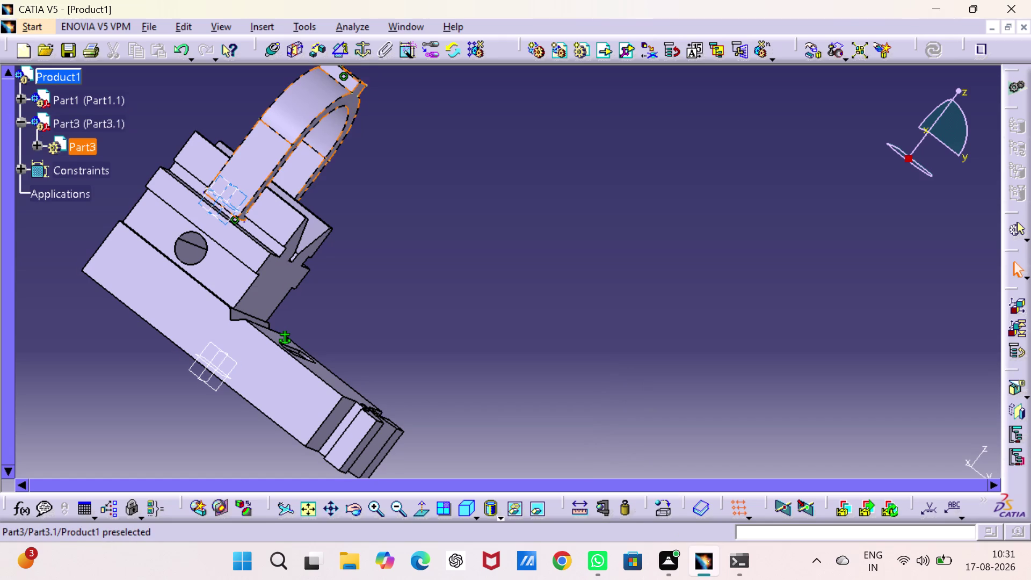
click(39, 144)
click(86, 172)
click(94, 194)
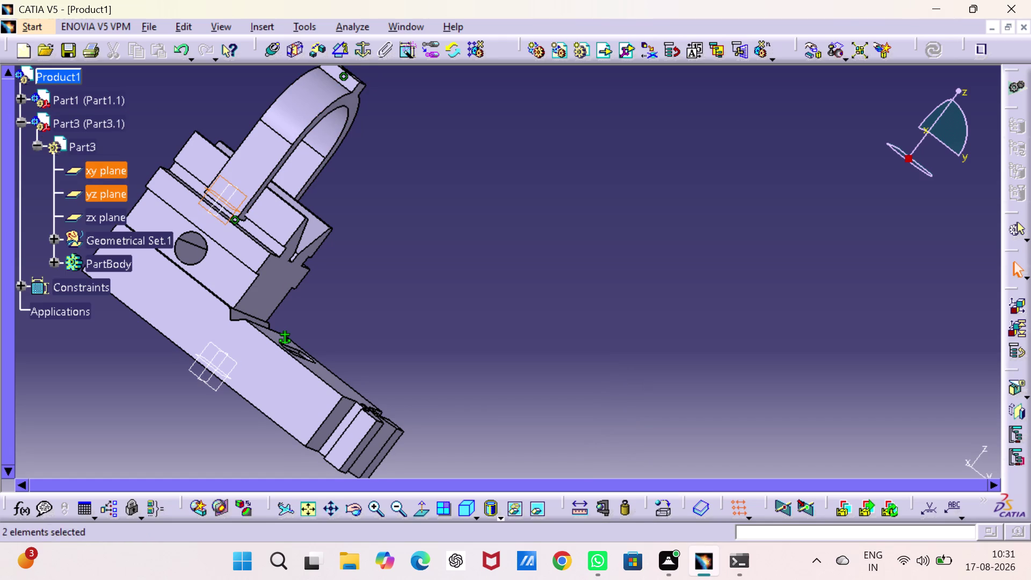
click(100, 216)
right_click(96, 190)
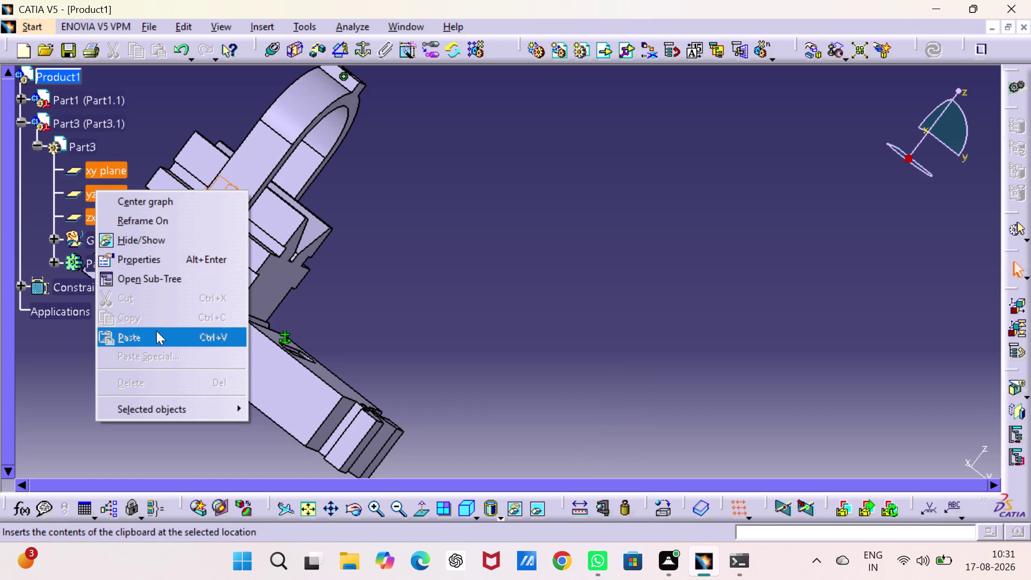
click(142, 242)
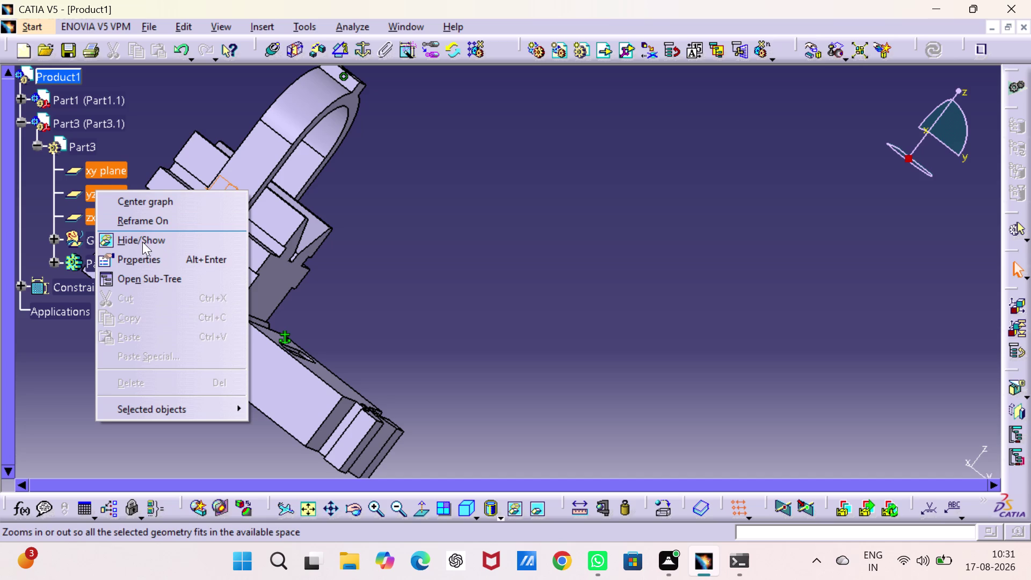
click(544, 263)
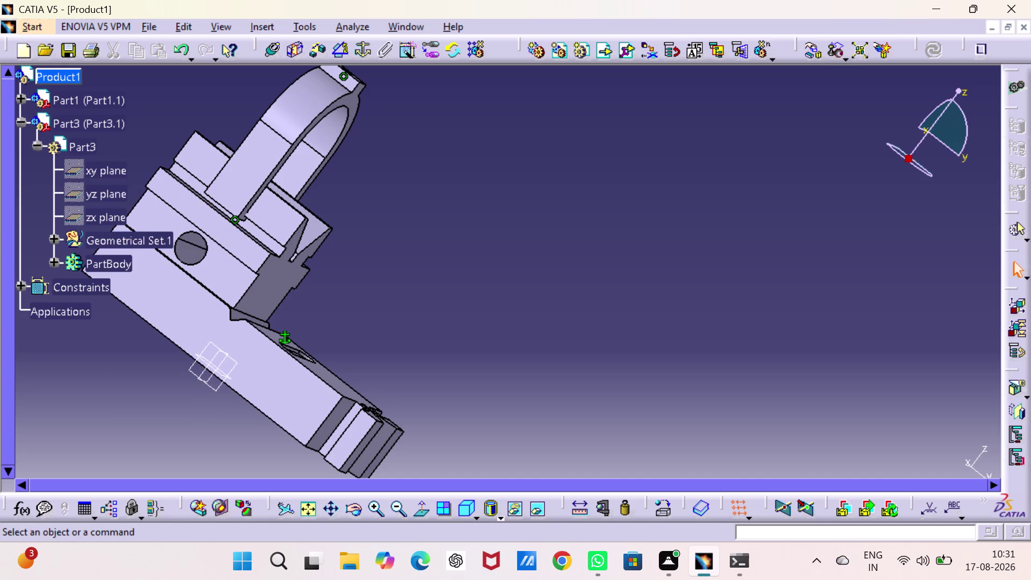
Zoom in on the V-block's slot area.
triple_click(372, 504)
middle_drag(330, 379, 573, 372)
middle_drag(185, 305, 590, 452)
middle_drag(499, 355, 506, 416)
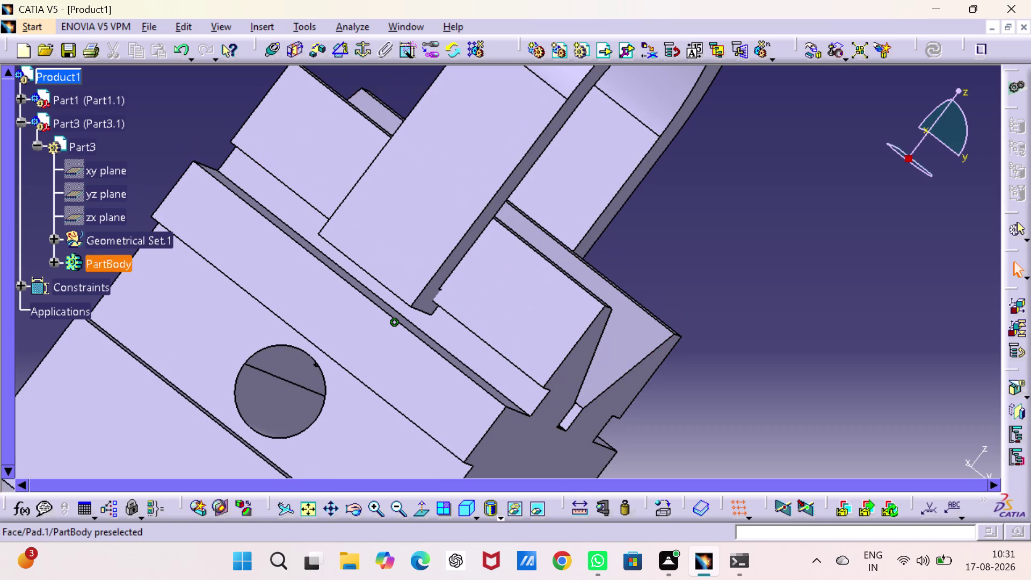
click(292, 52)
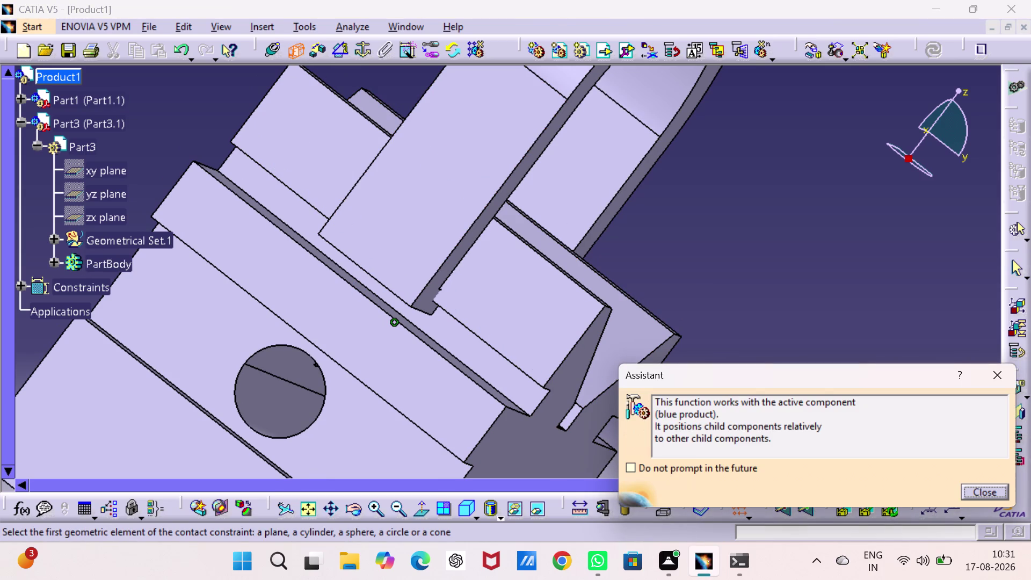
Create a surface contact between a Part3 face and a Part1 slot face.
middle_drag(355, 272, 416, 221)
right_drag(356, 272, 415, 220)
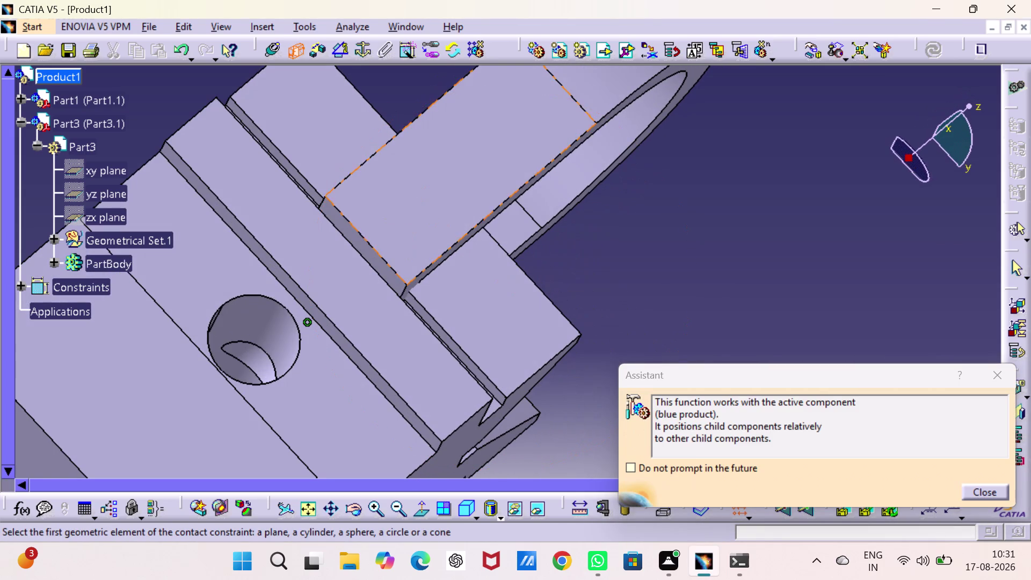
click(370, 250)
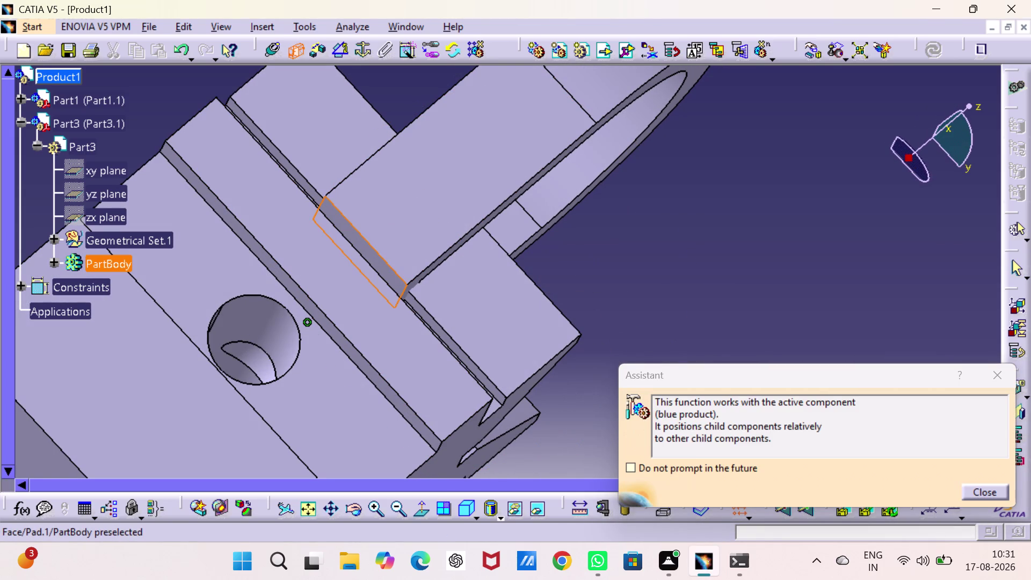
middle_drag(371, 251, 295, 297)
right_drag(371, 250, 296, 296)
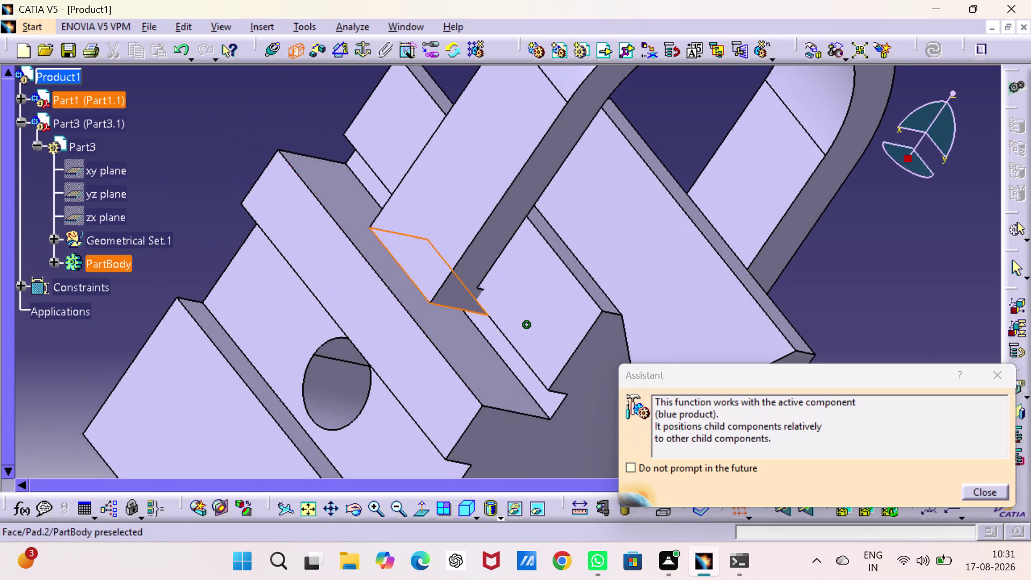
click(385, 268)
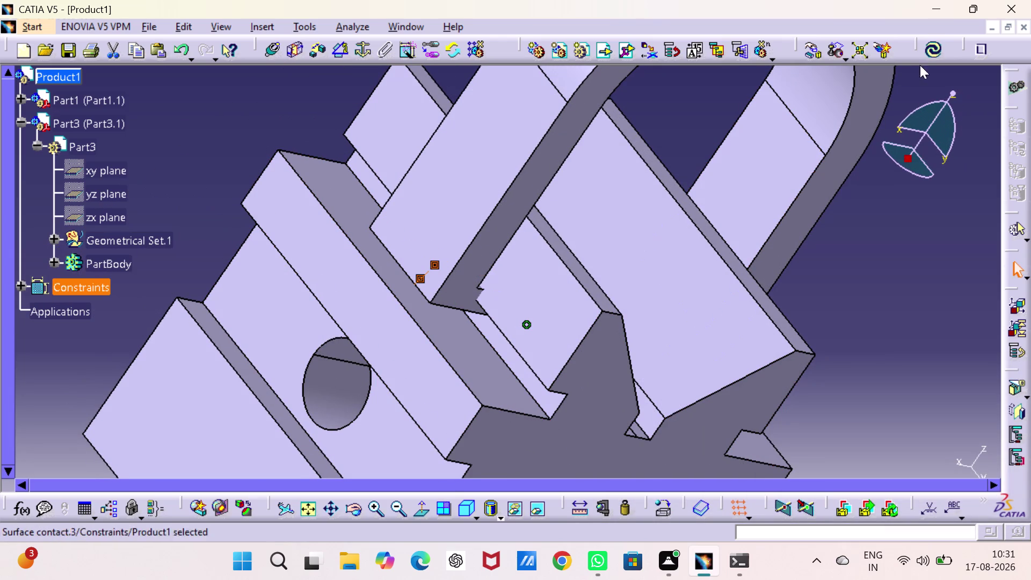
click(934, 47)
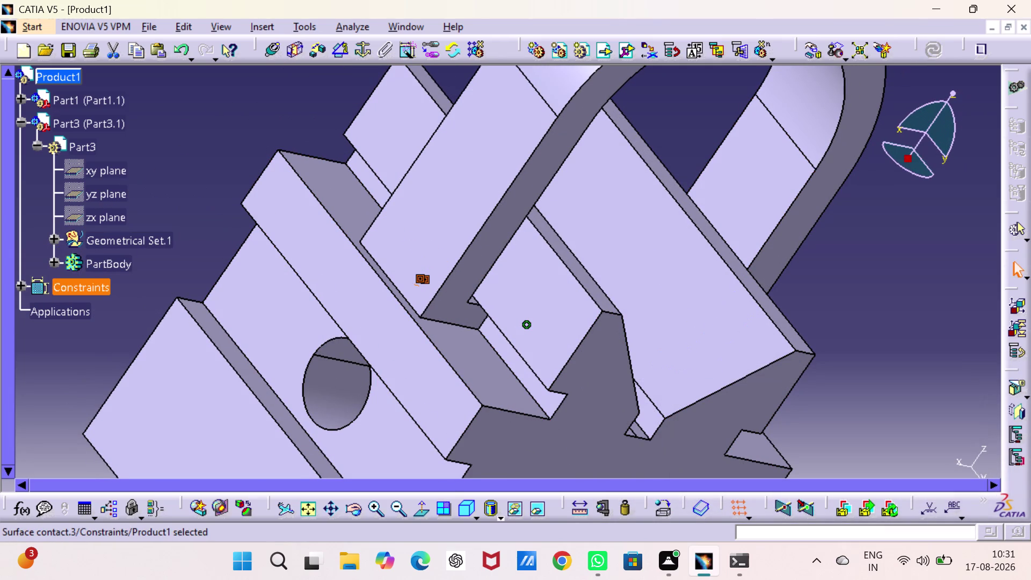
Rotate the assembly round to a front view.
middle_drag(857, 262, 753, 252)
right_drag(856, 262, 753, 252)
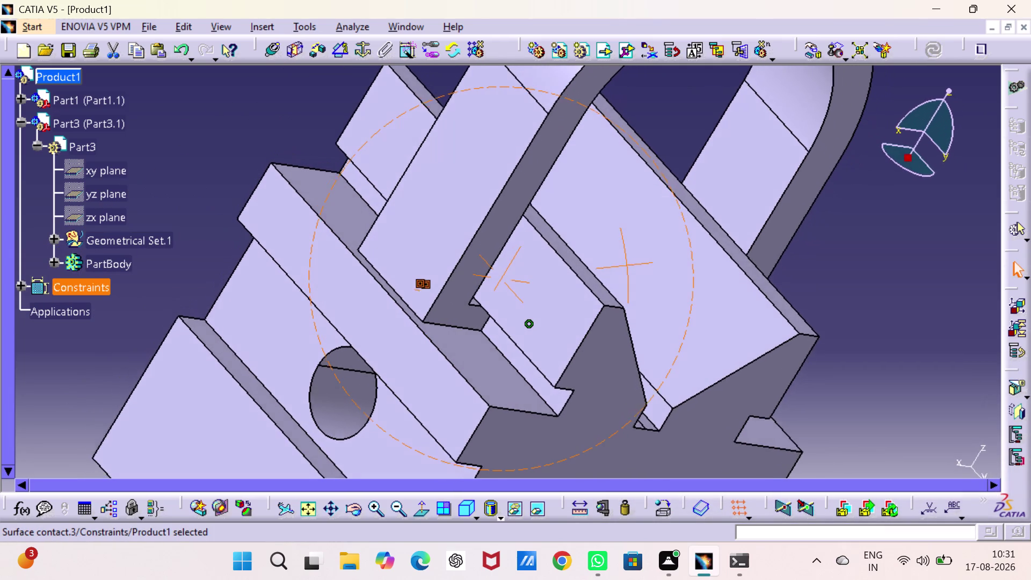
middle_drag(754, 252, 572, 224)
right_drag(754, 252, 571, 224)
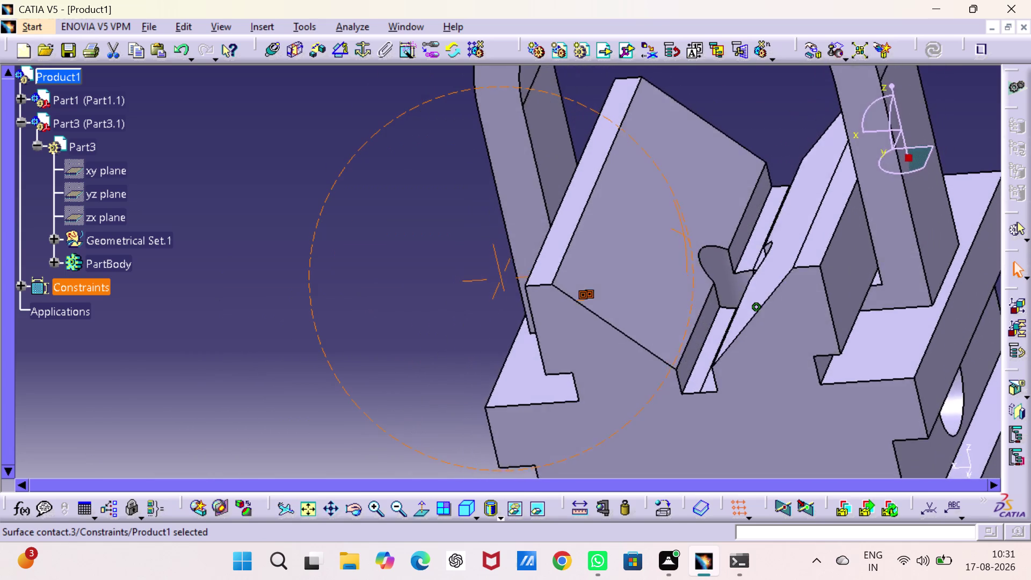
middle_drag(571, 224, 544, 136)
right_drag(571, 223, 543, 136)
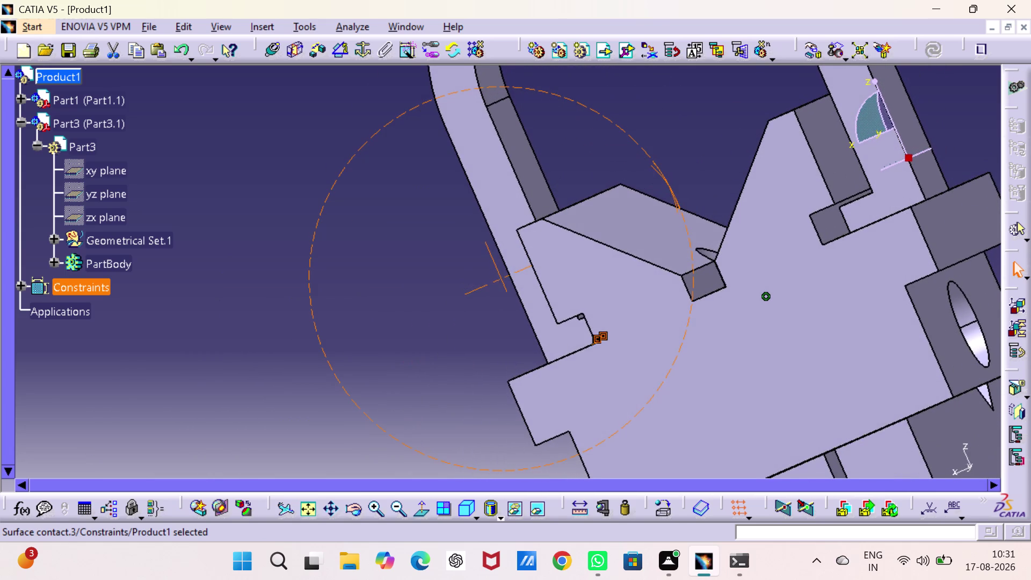
middle_drag(544, 136, 621, 176)
right_drag(544, 136, 622, 176)
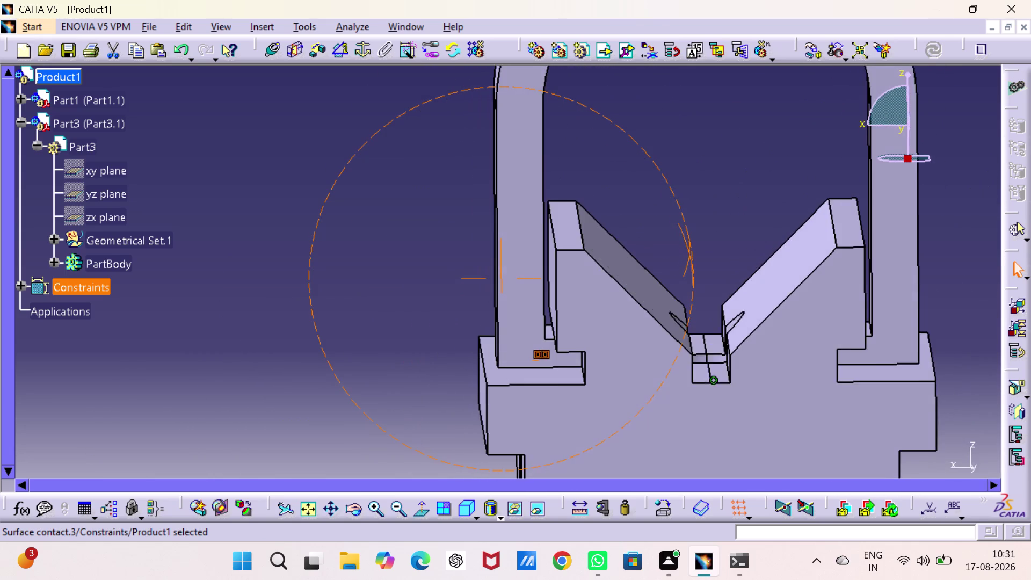
right_drag(621, 177, 627, 171)
middle_drag(622, 176, 627, 170)
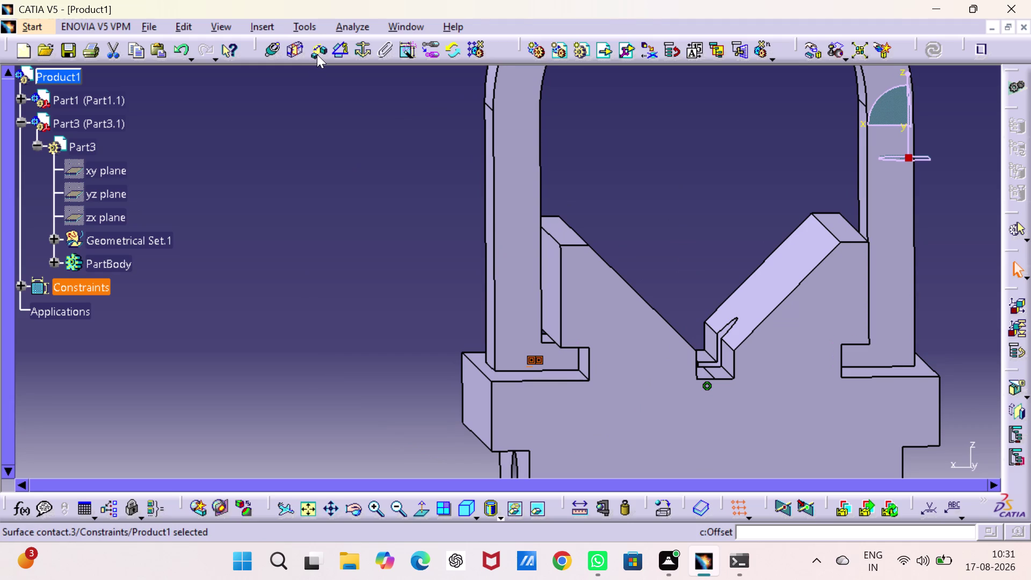
click(317, 54)
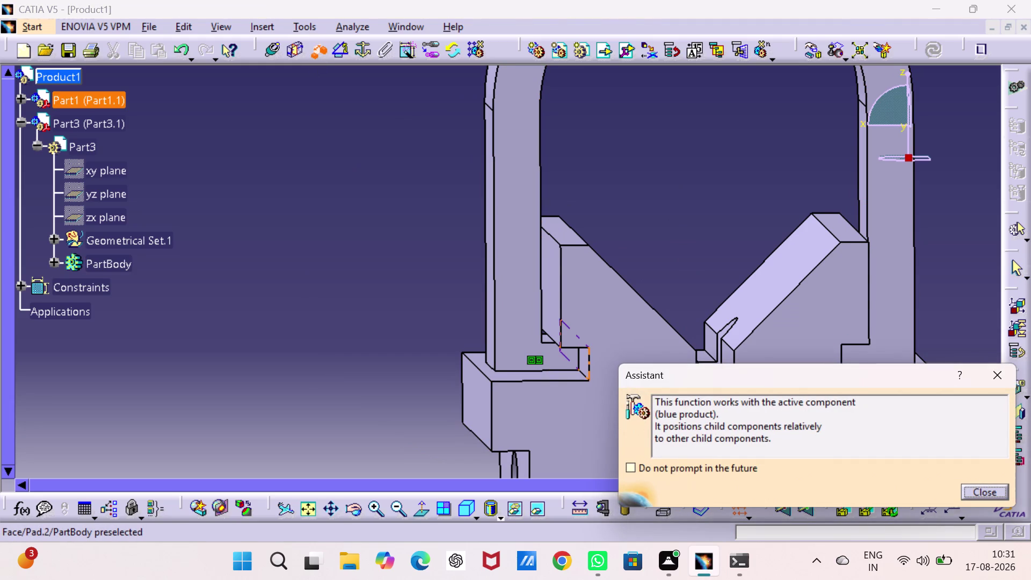
Start an offset constraint, close the Assistant note, and open Part3's context menu.
click(989, 371)
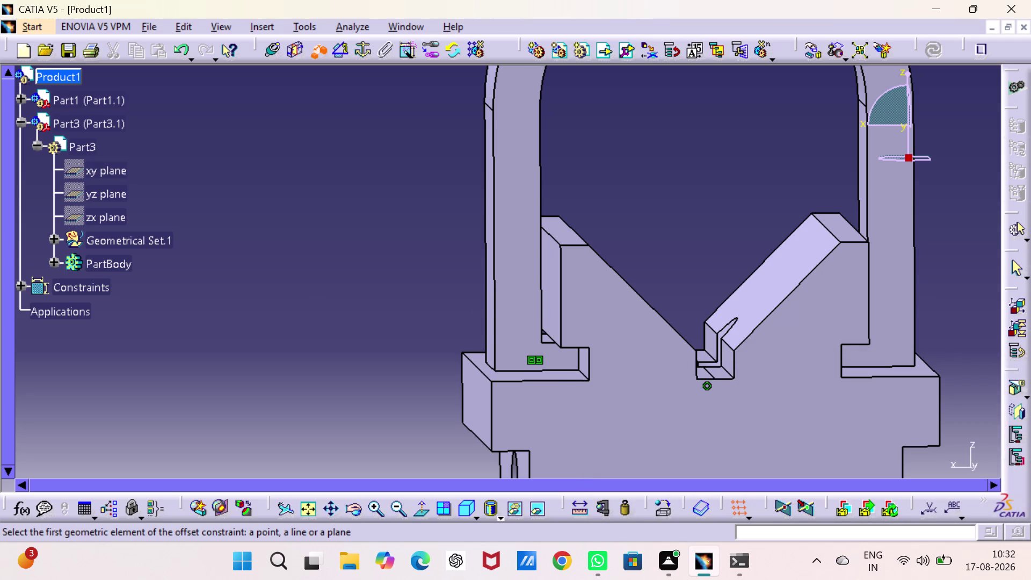
scroll(up, 3)
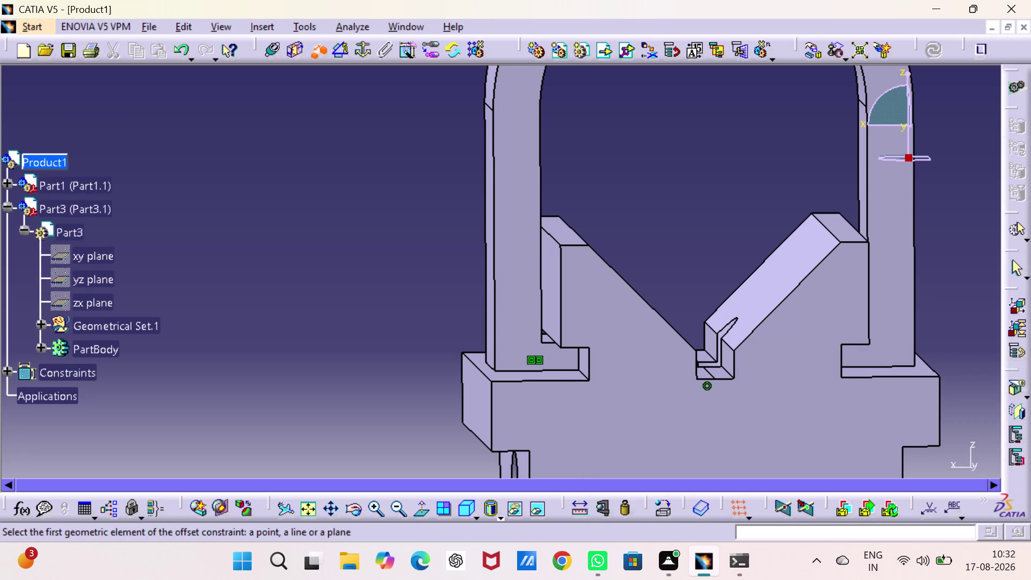
click(317, 47)
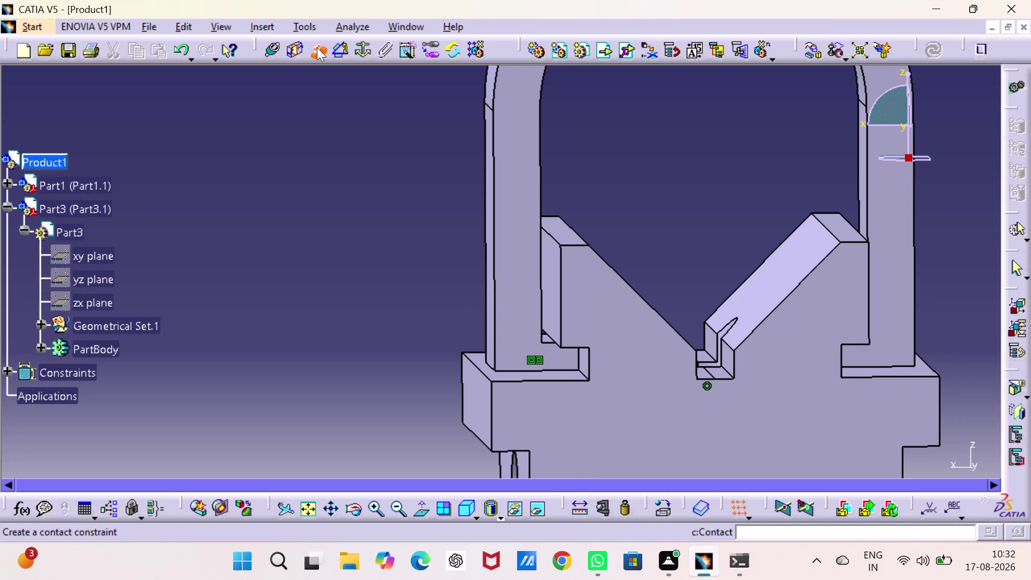
right_click(88, 213)
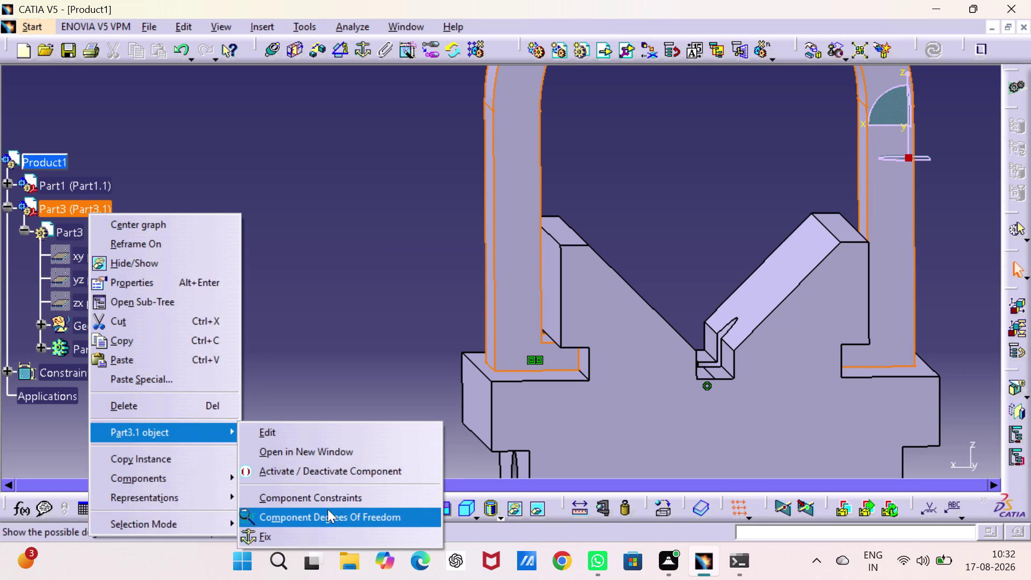
Check Part3's degrees of freedom, which shows one rotation left, then expand Part1's tree.
click(328, 509)
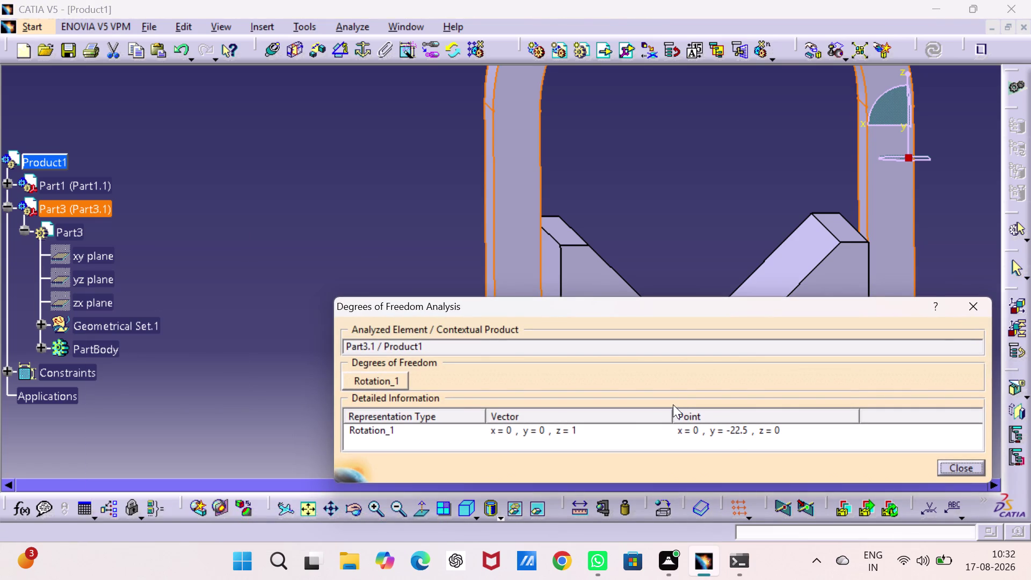
click(966, 463)
click(325, 287)
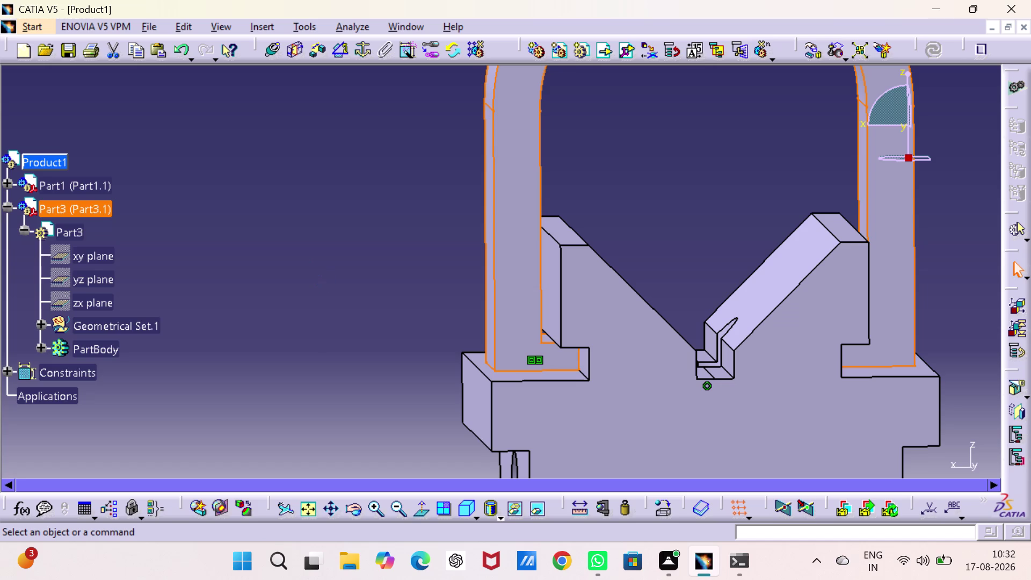
scroll(down, 3)
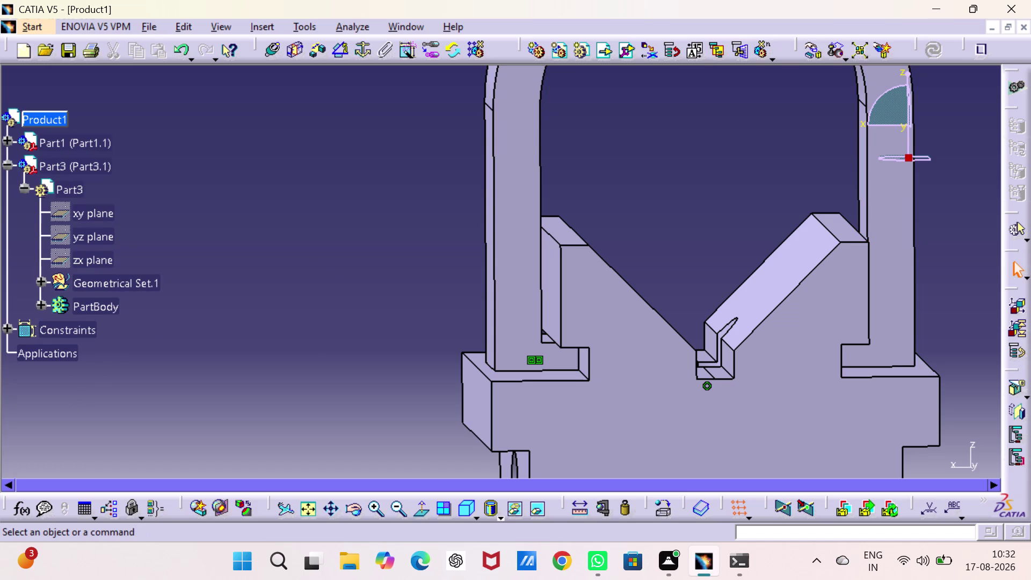
click(5, 139)
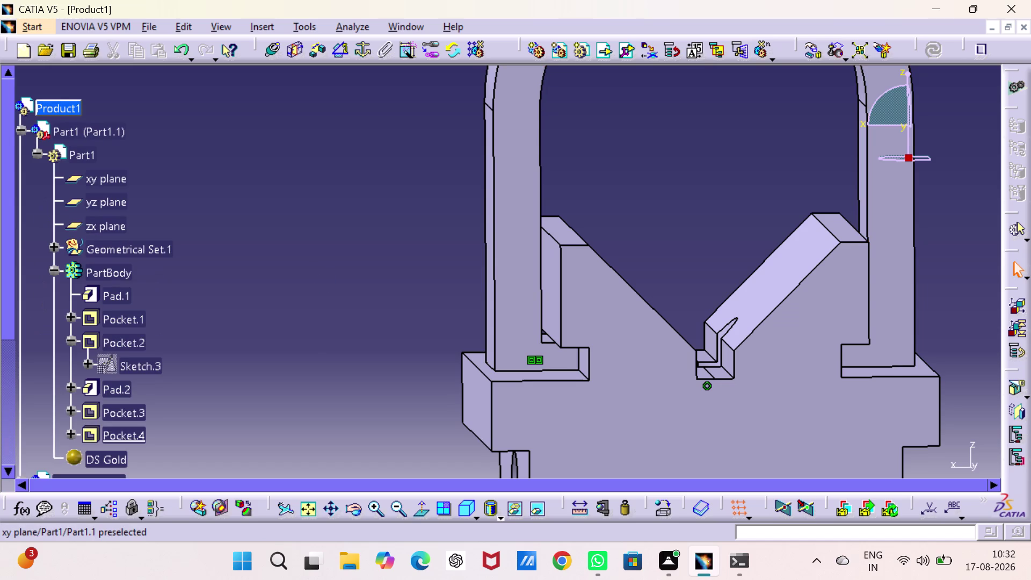
Add an angle constraint between Part1's and Part3's xy planes, then recheck Part3's freedom.
click(54, 267)
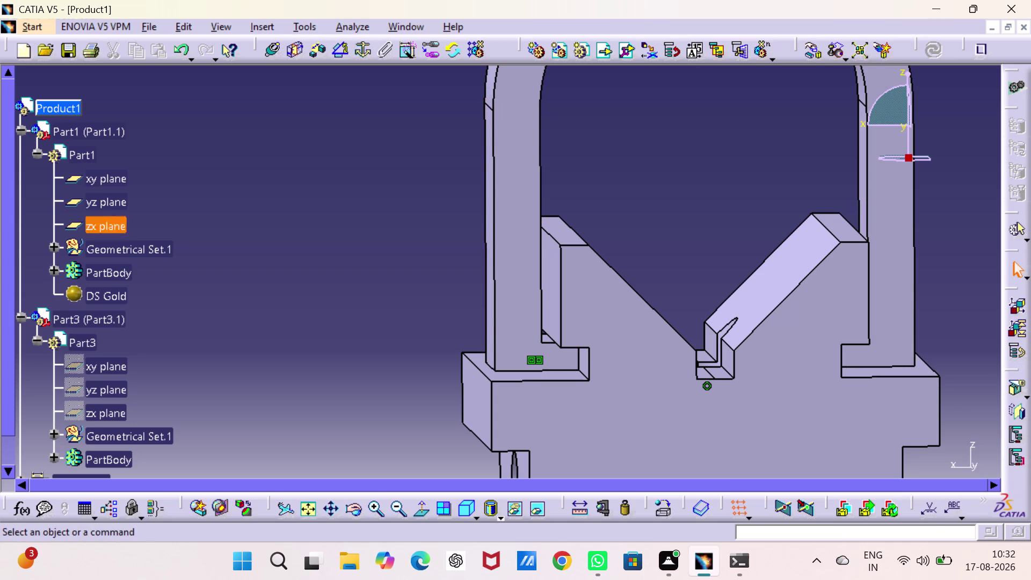
click(334, 49)
click(106, 187)
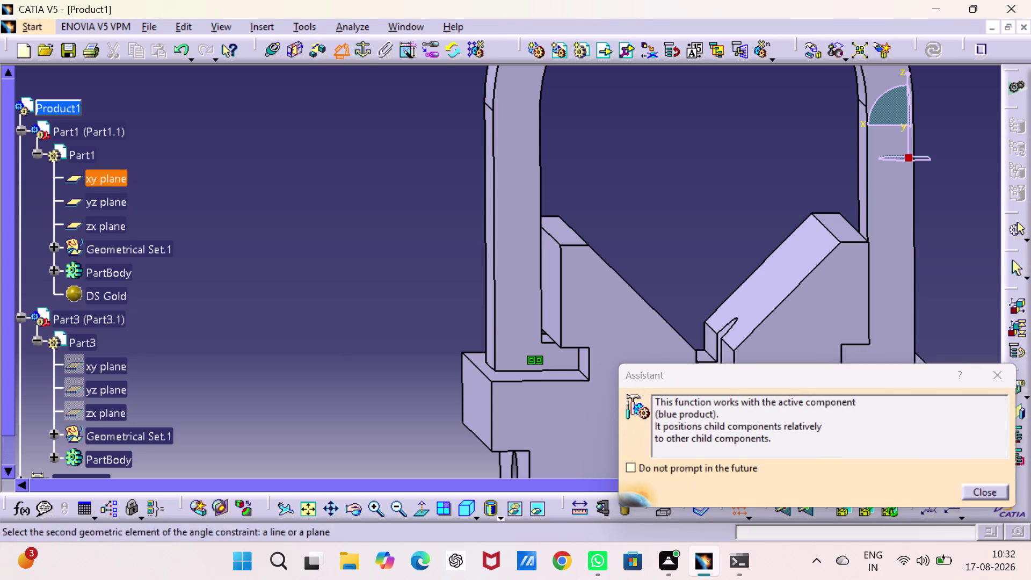
click(98, 368)
click(640, 312)
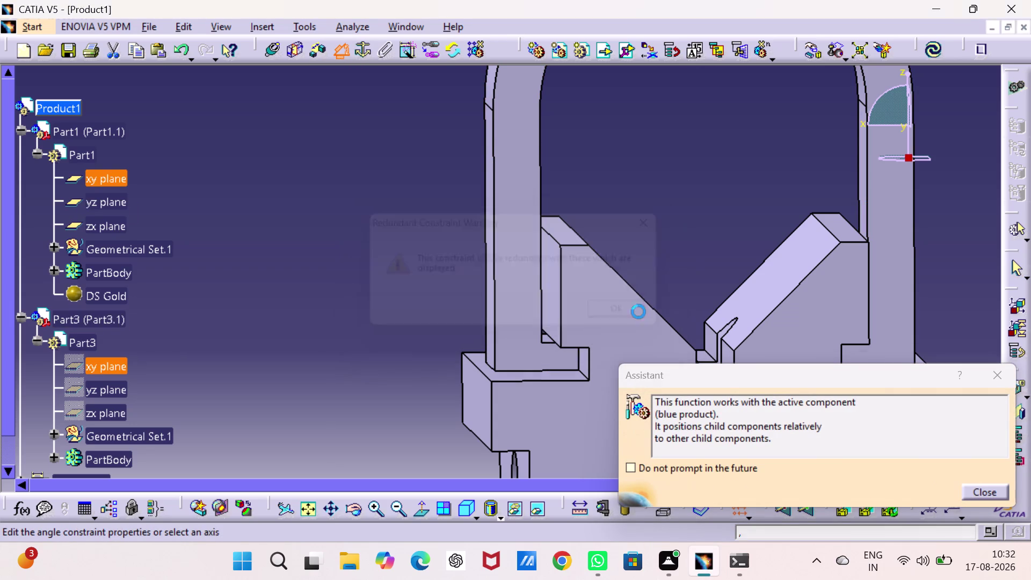
click(913, 476)
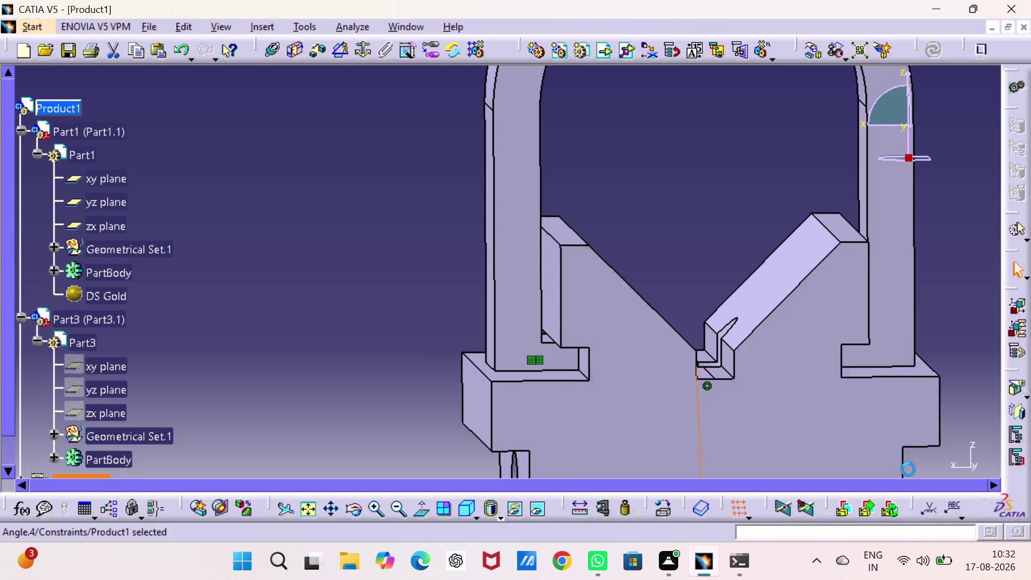
right_click(123, 312)
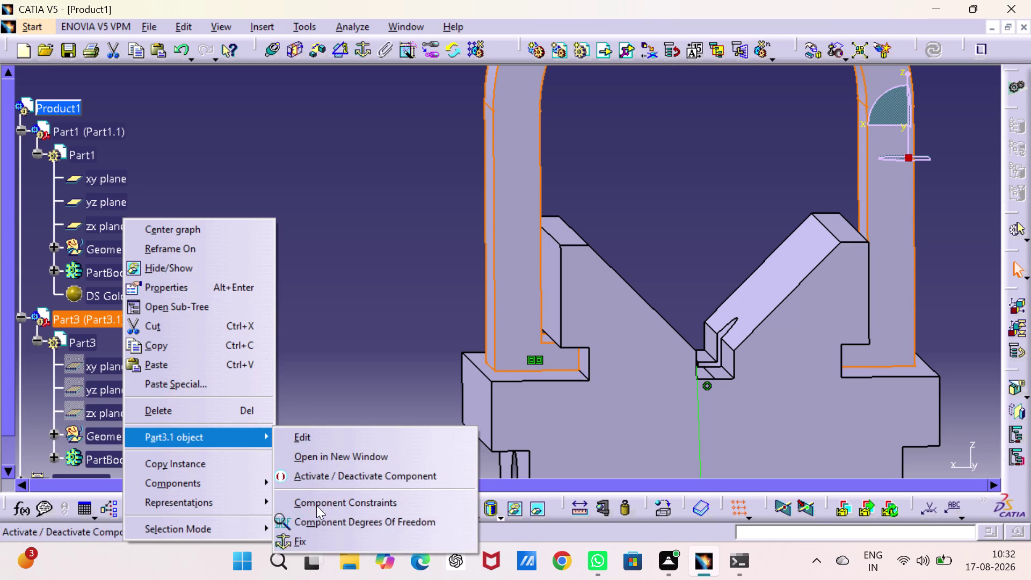
click(319, 524)
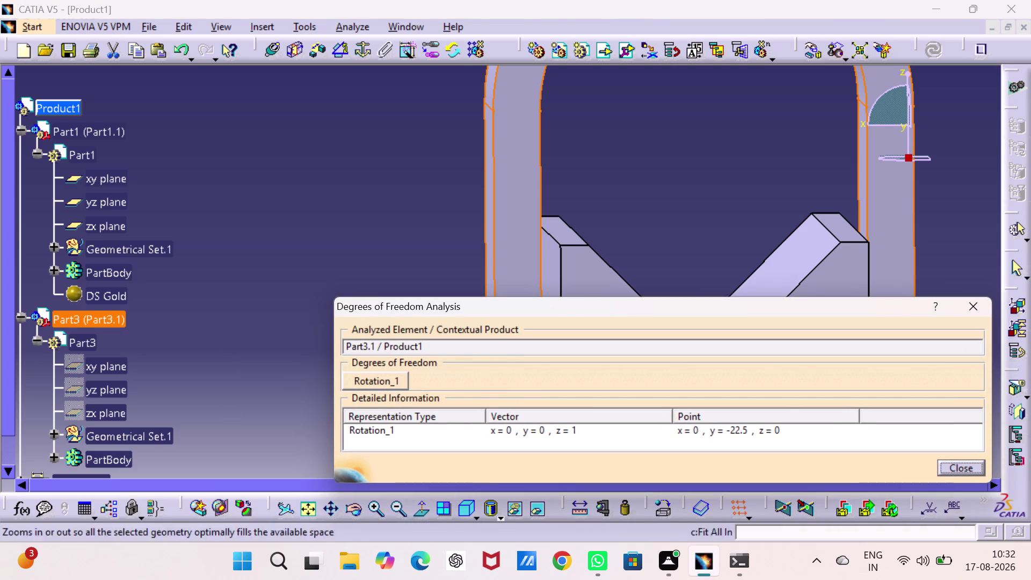
Add the 0° angle constraint Angle.5 between Part1's and Part3's yz planes.
click(958, 461)
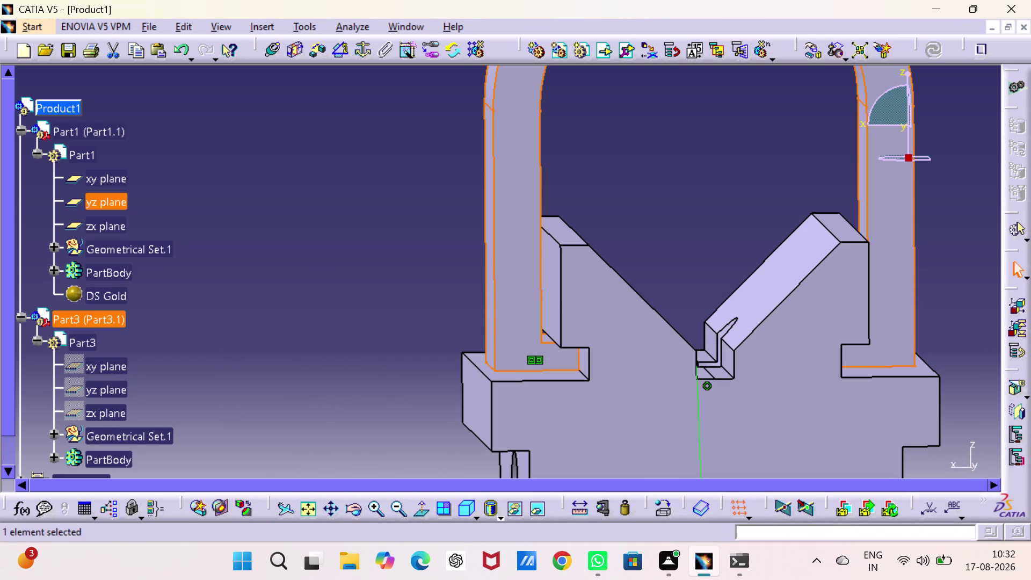
click(88, 207)
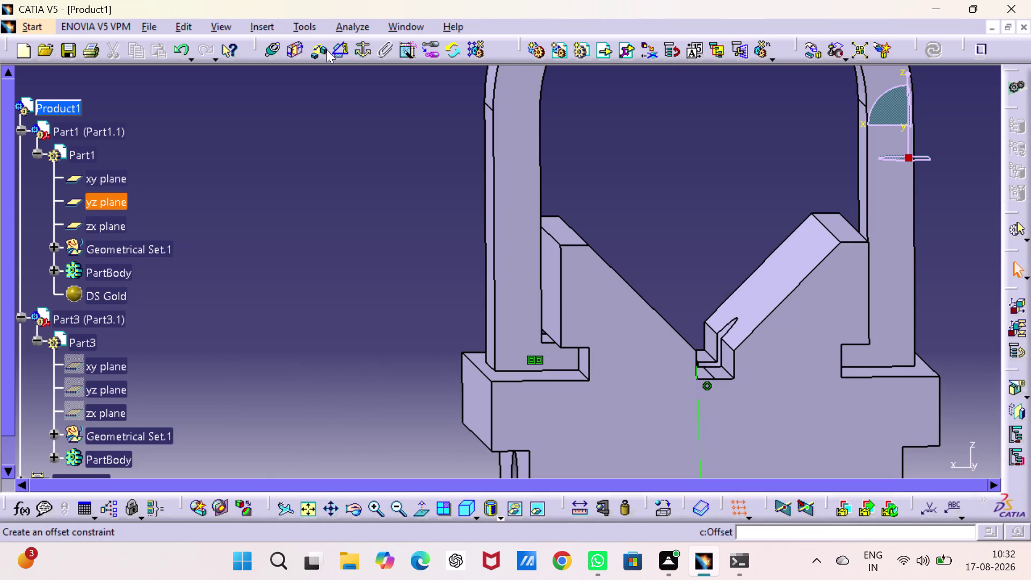
click(337, 48)
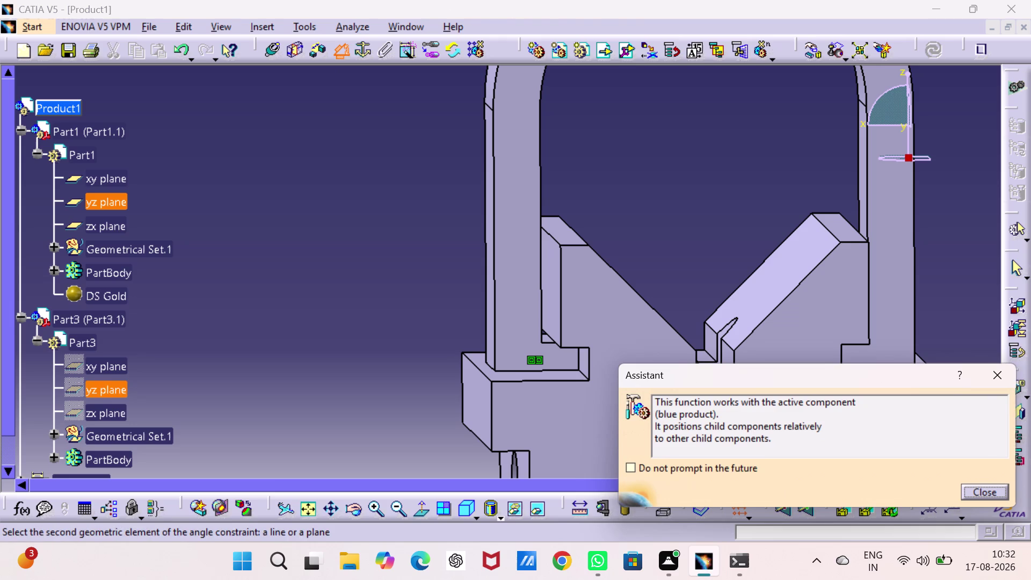
click(117, 391)
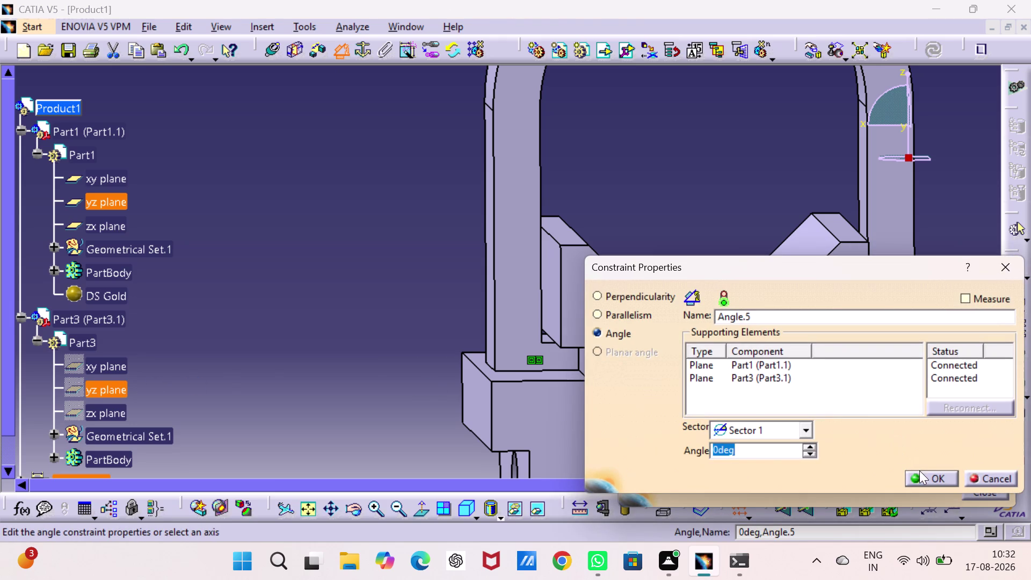
click(919, 472)
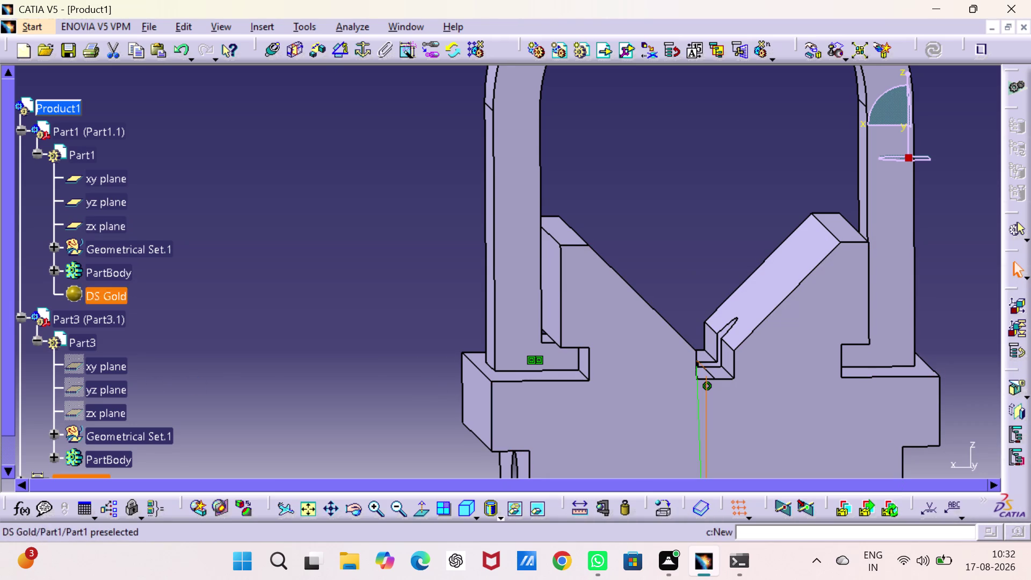
right_click(87, 312)
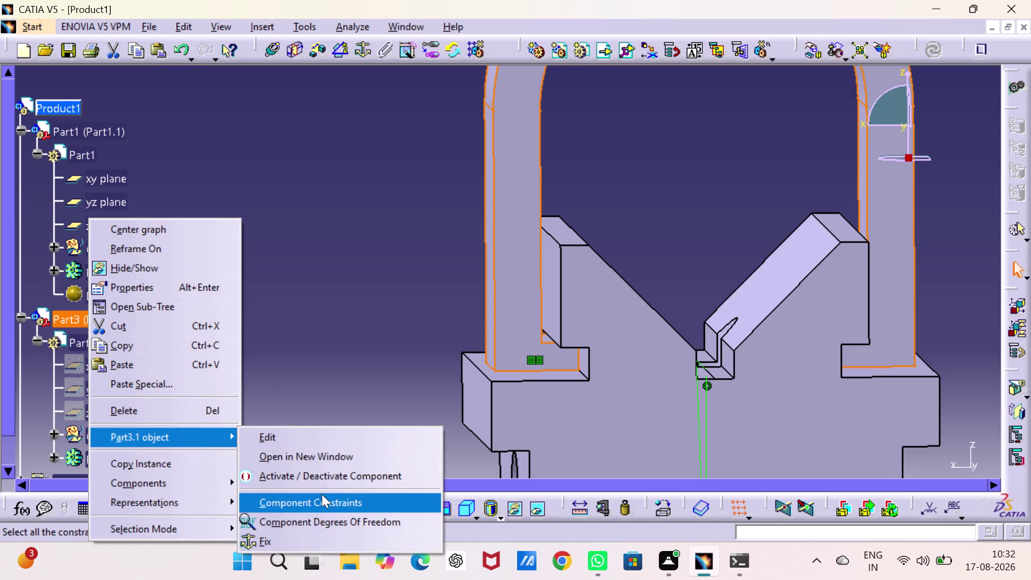
Confirm Part3.1 has no degrees of freedom left, then collapse the Part3 node.
click(325, 517)
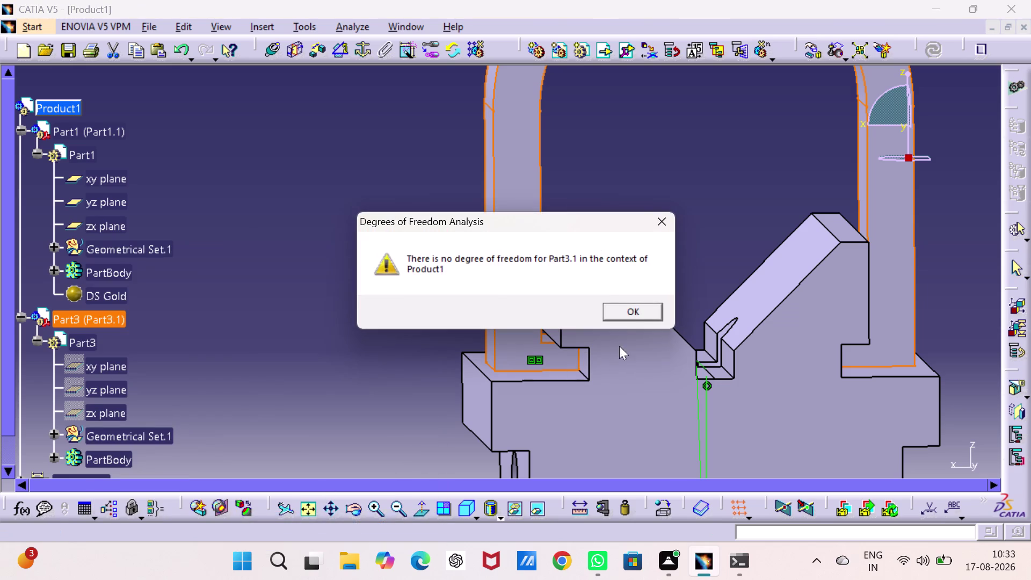
click(627, 311)
click(466, 277)
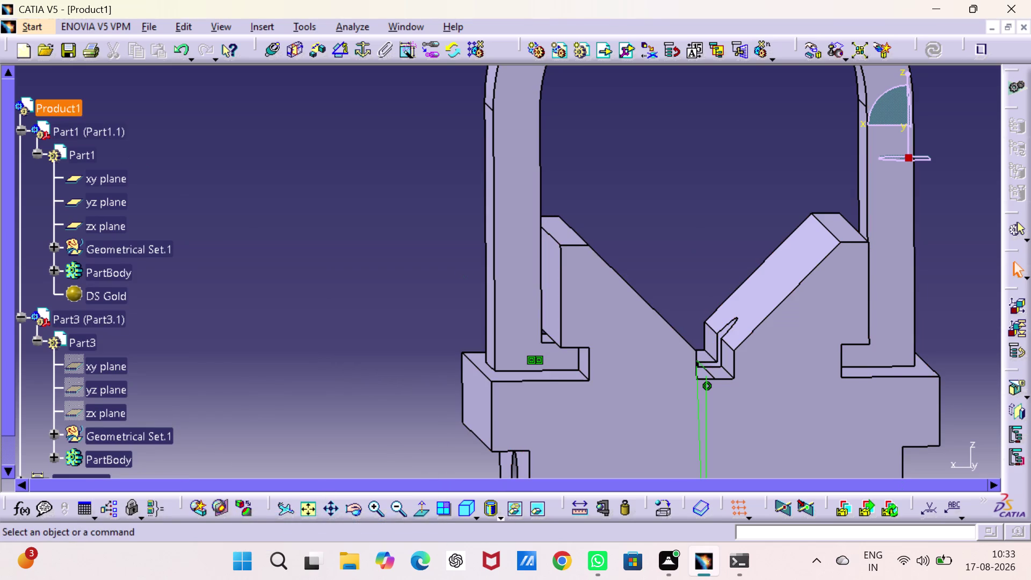
click(18, 317)
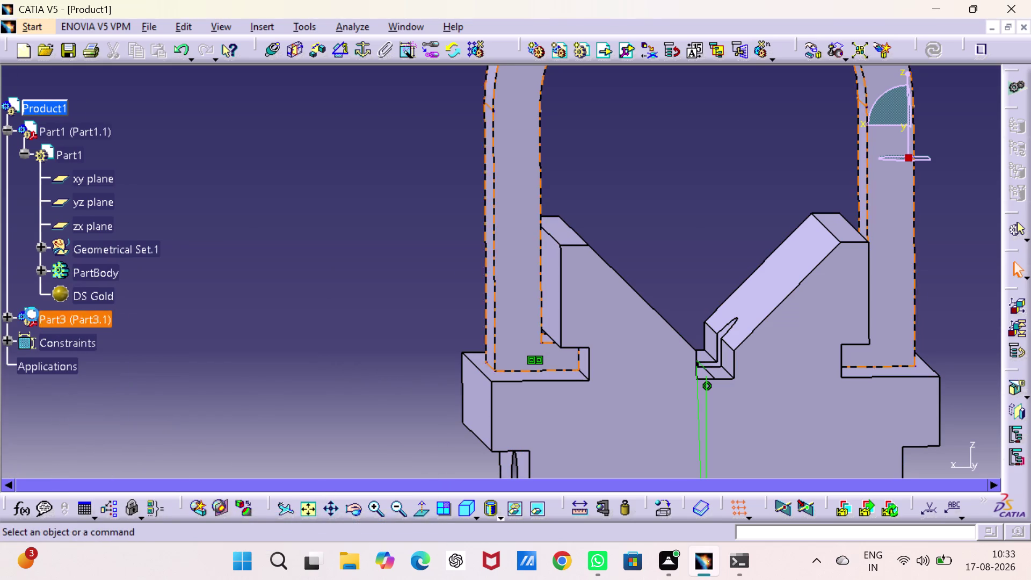
Fit all, hide the Angle.4 and Angle.5 symbols, and show the isometric view.
click(311, 505)
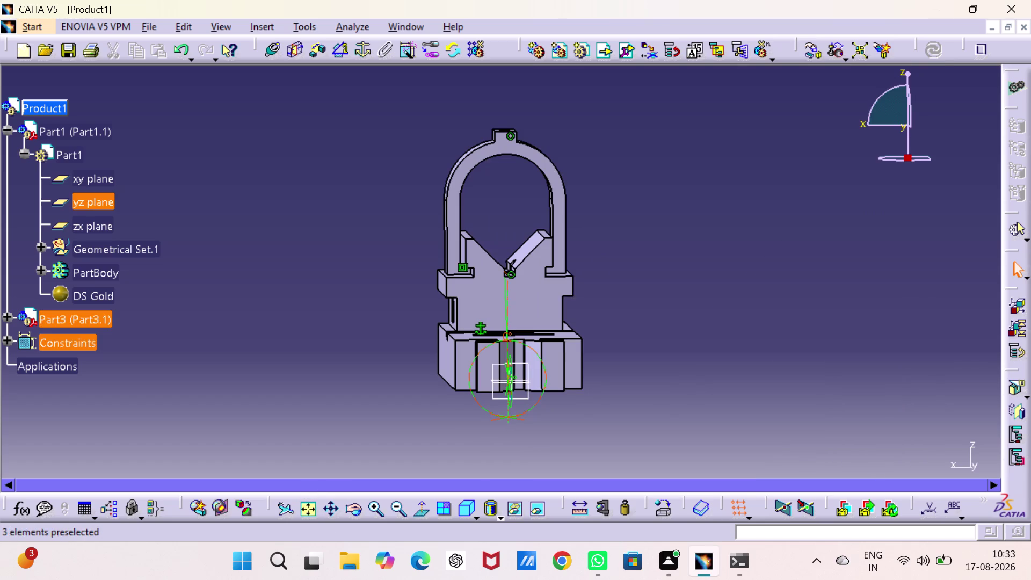
right_click(515, 415)
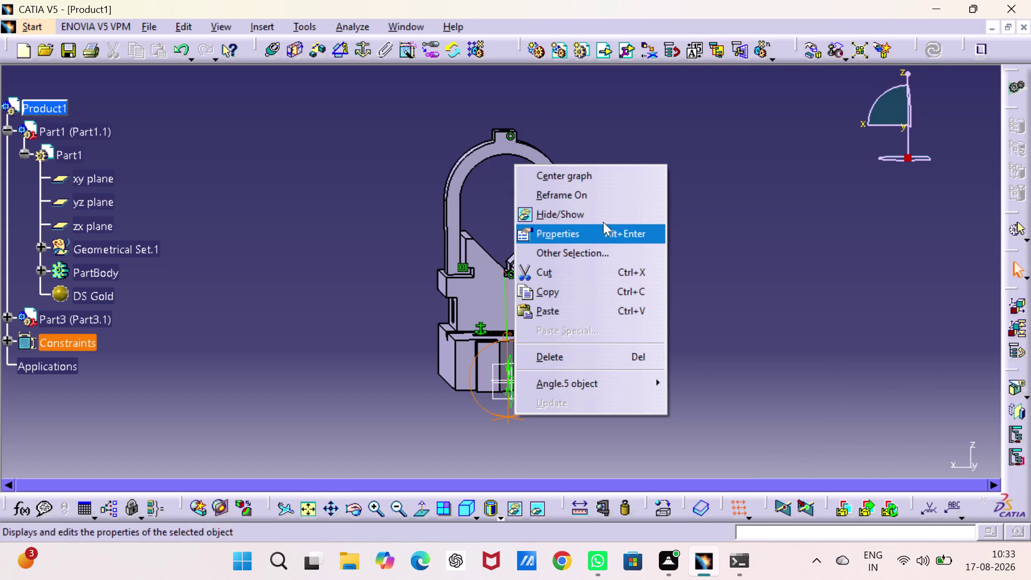
click(585, 211)
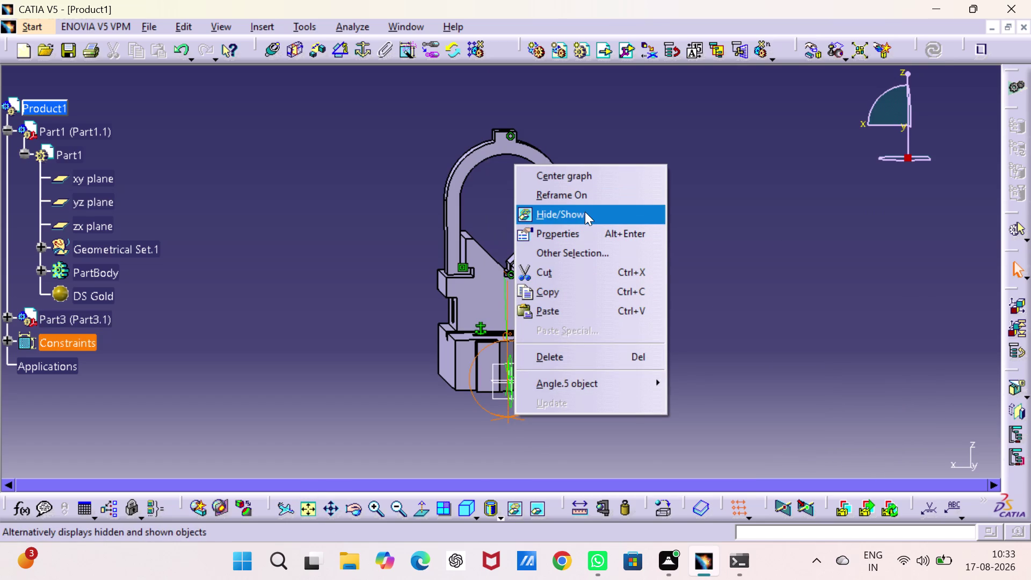
click(507, 395)
right_click(507, 393)
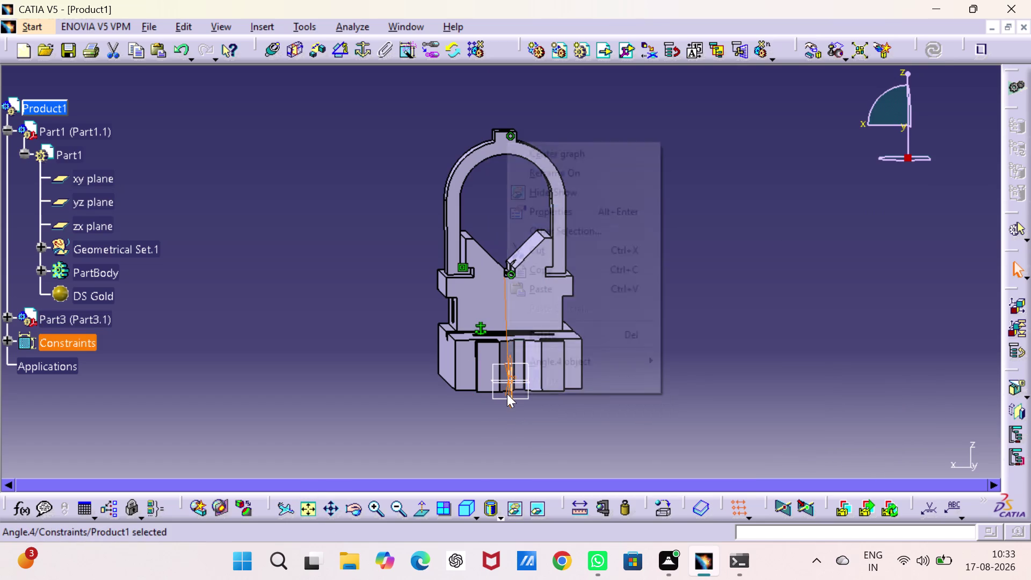
click(535, 187)
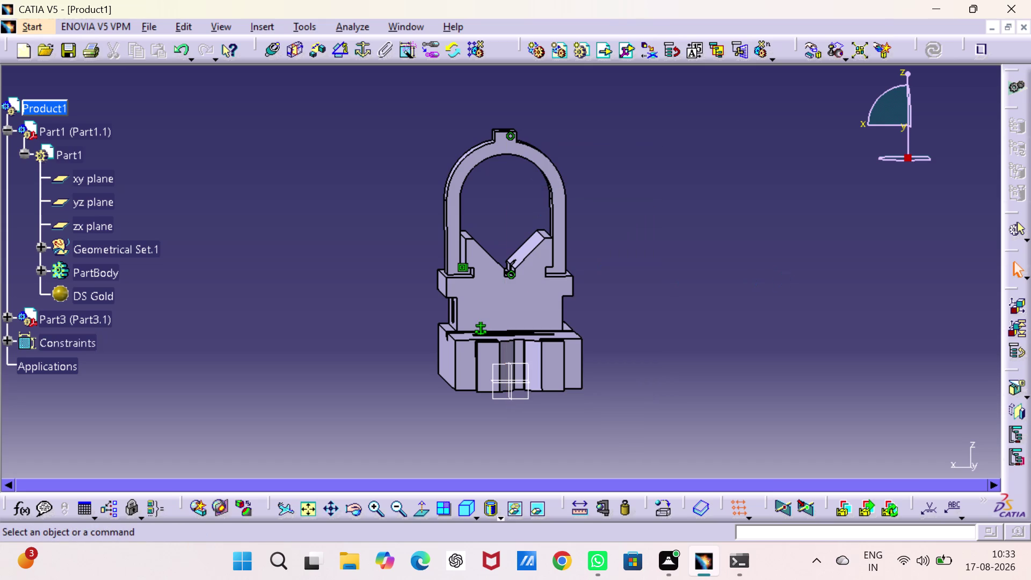
click(784, 279)
click(463, 502)
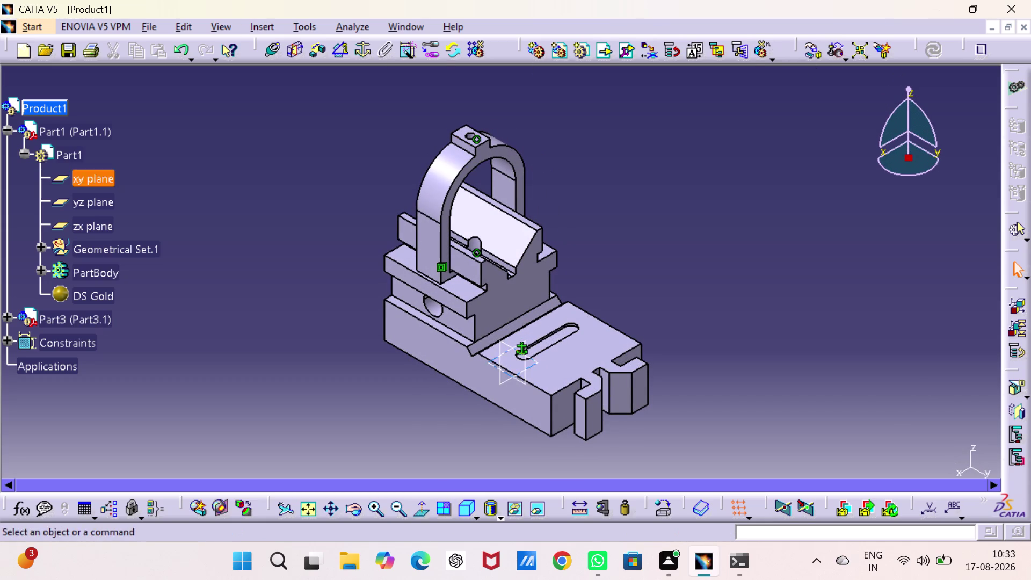
Open the Part3 clip for part editing.
click(63, 312)
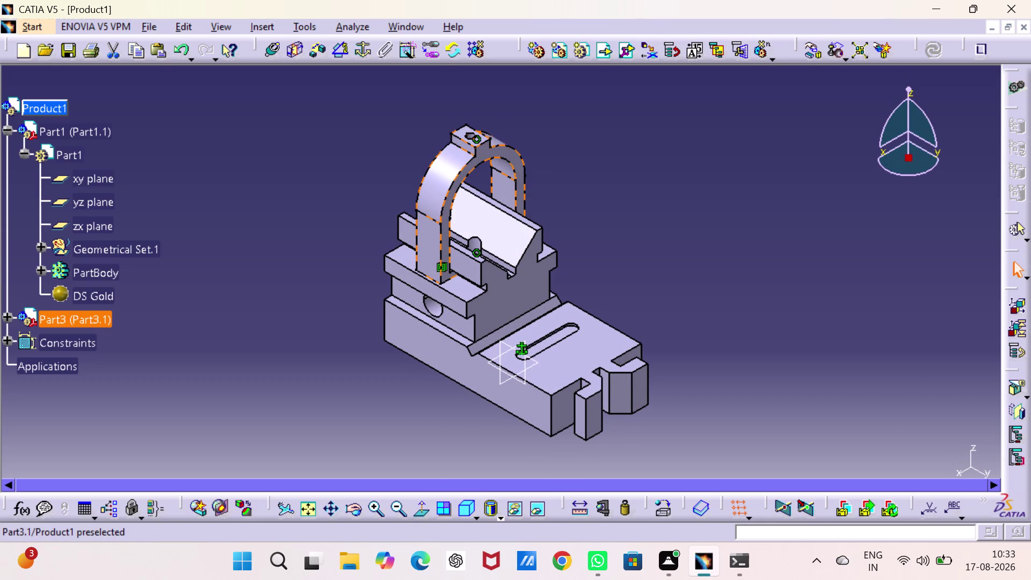
double_click(64, 312)
triple_click(63, 312)
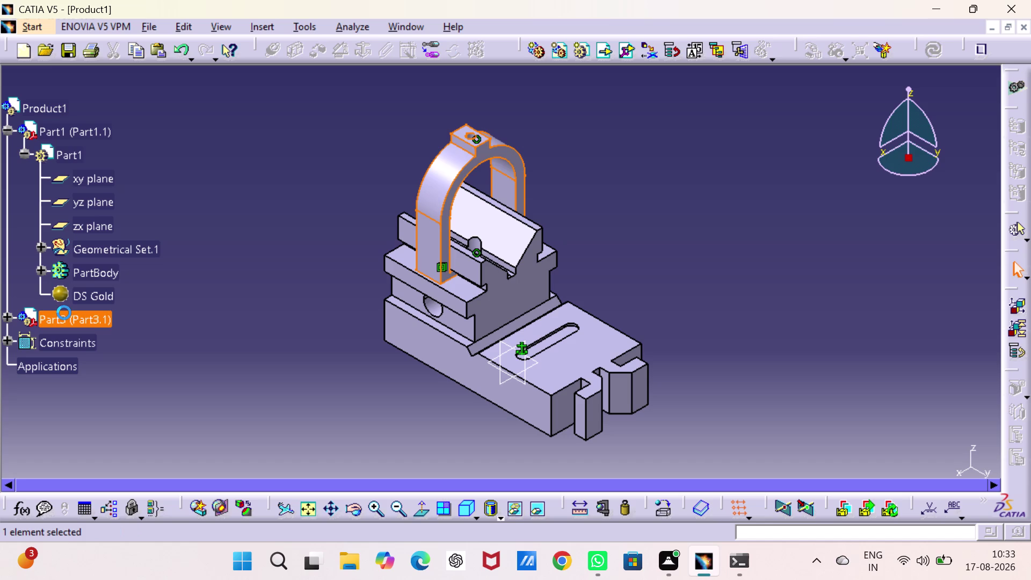
double_click(64, 312)
triple_click(444, 163)
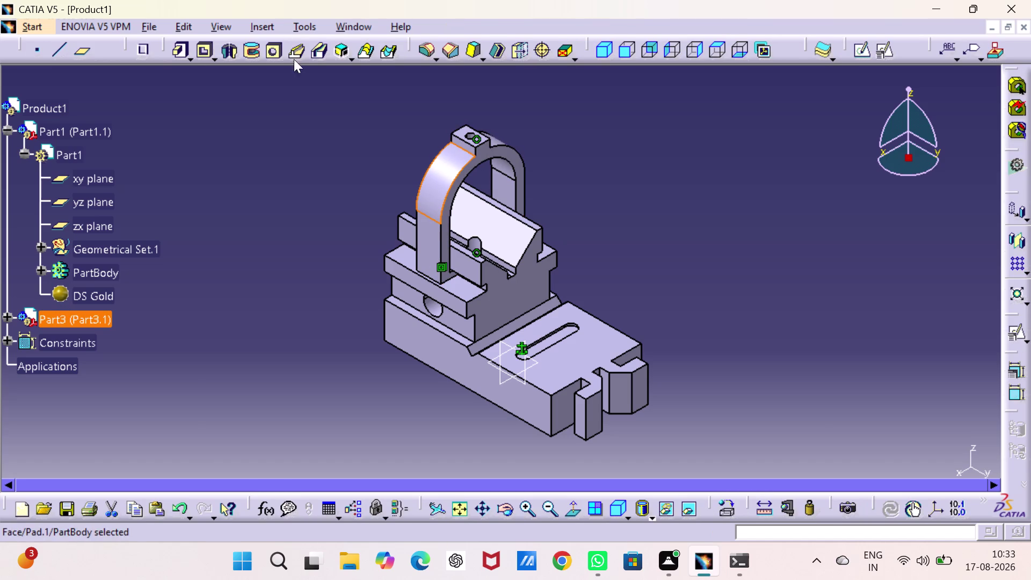
Apply a 3 mm edge fillet to the clip's two arch faces.
click(427, 48)
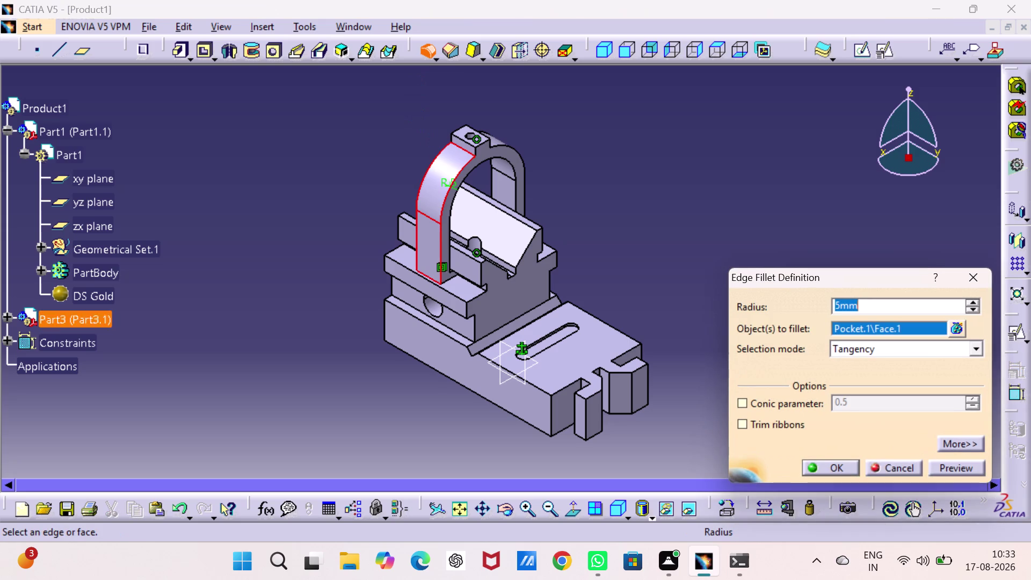
key(3)
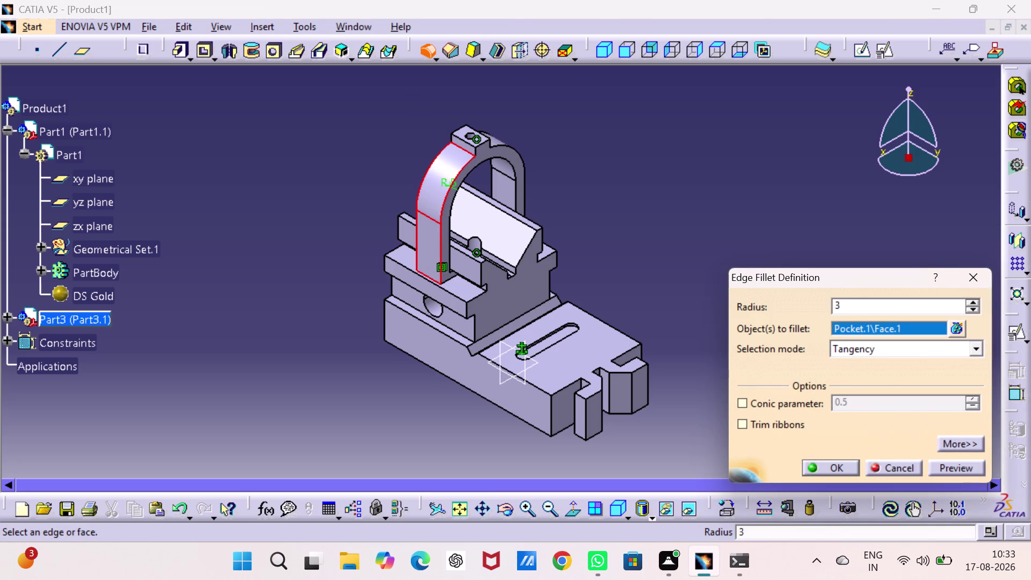
click(468, 143)
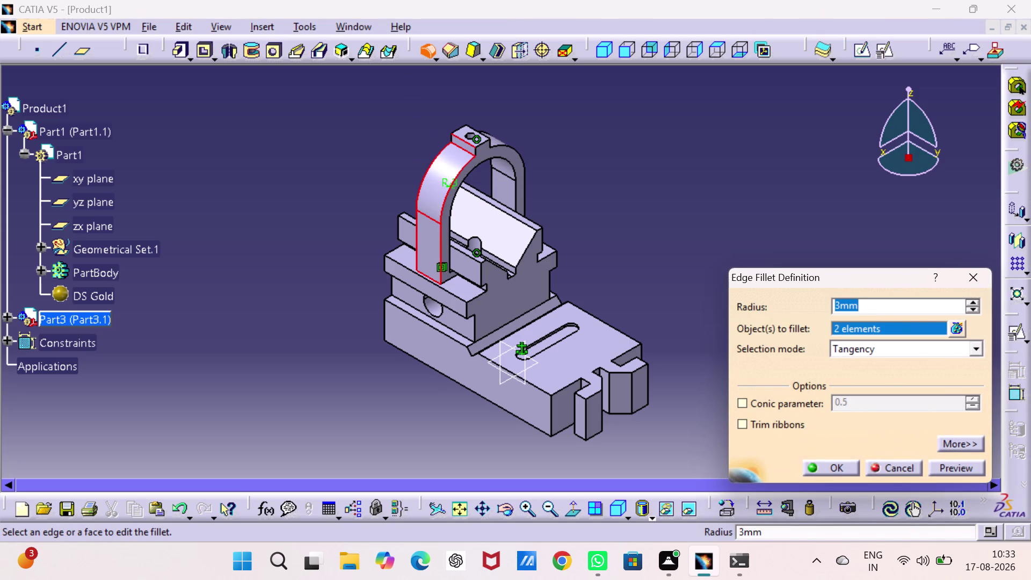
click(964, 273)
click(877, 241)
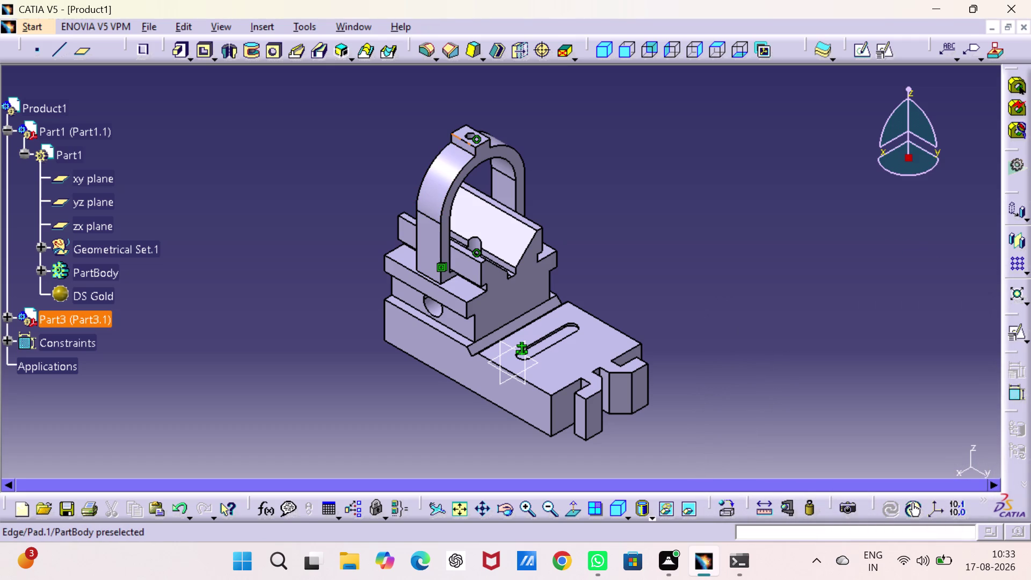
Round the clip's two top edges with a 3 mm fillet, then return to Product1.
click(459, 139)
click(421, 48)
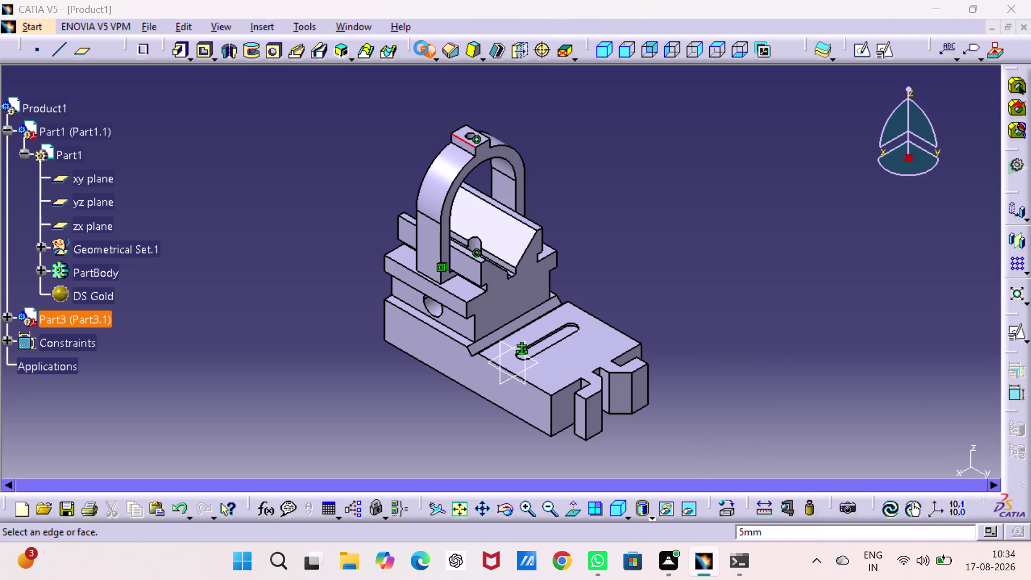
key(3)
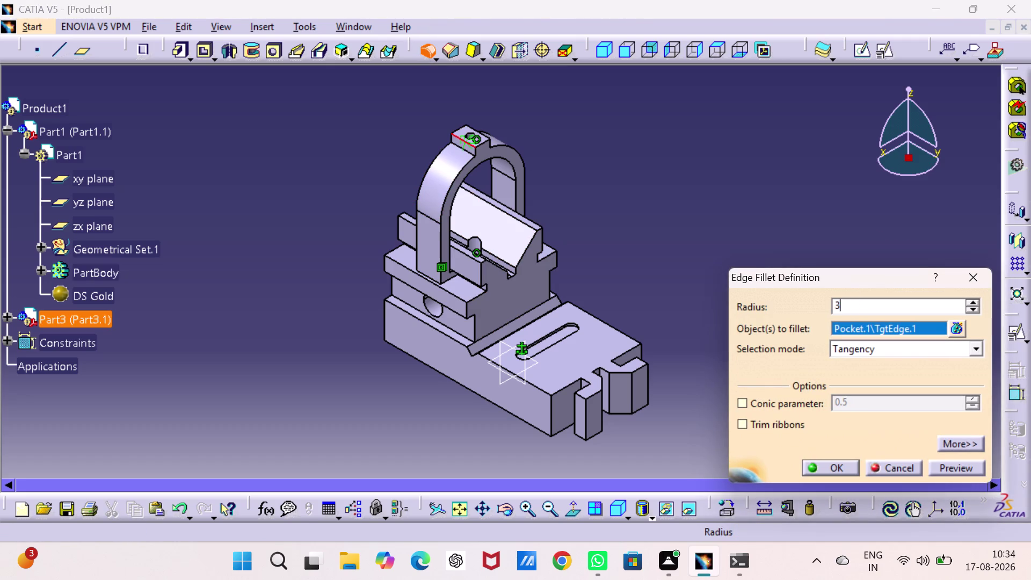
click(482, 134)
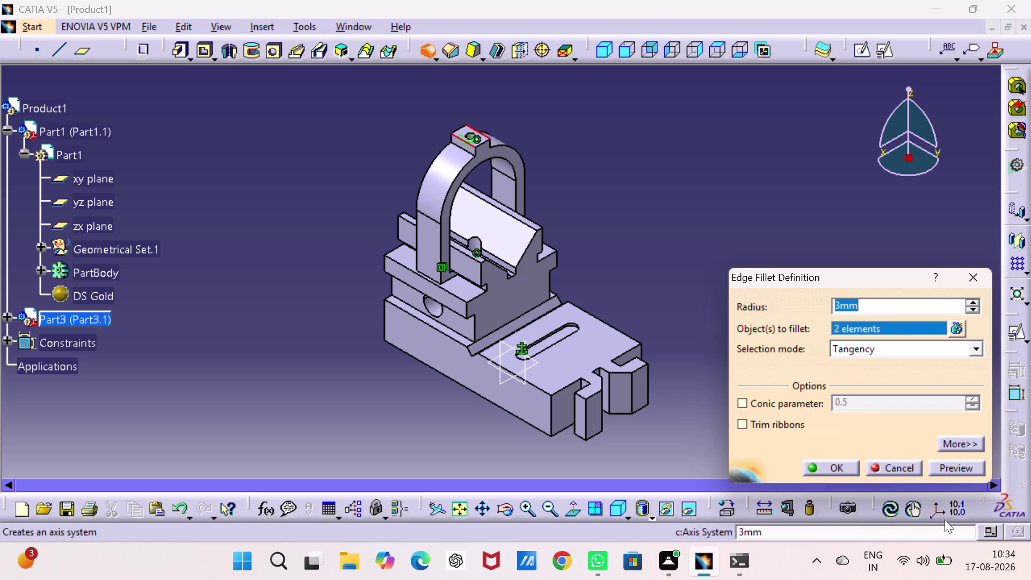
click(957, 461)
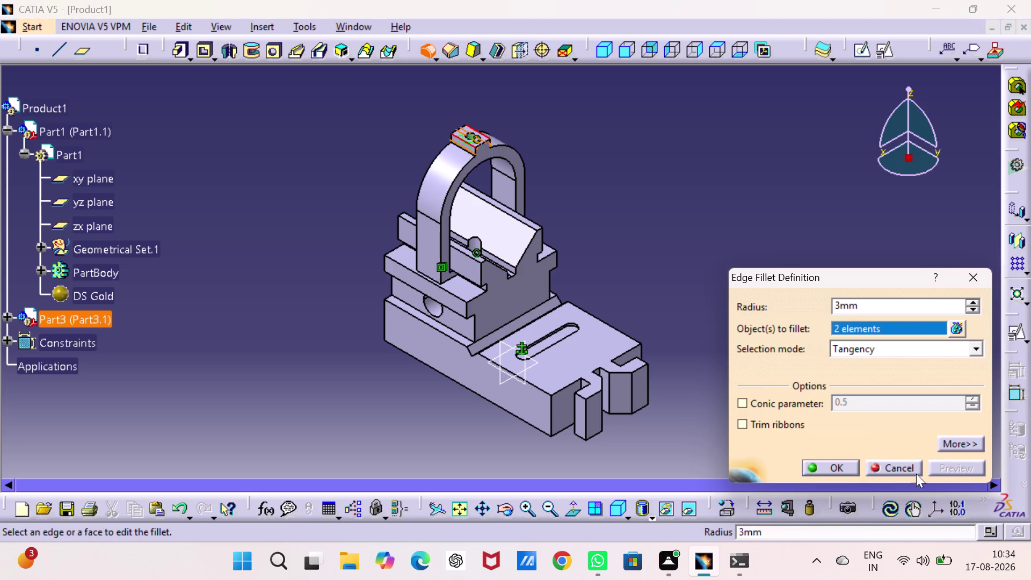
click(834, 462)
click(758, 360)
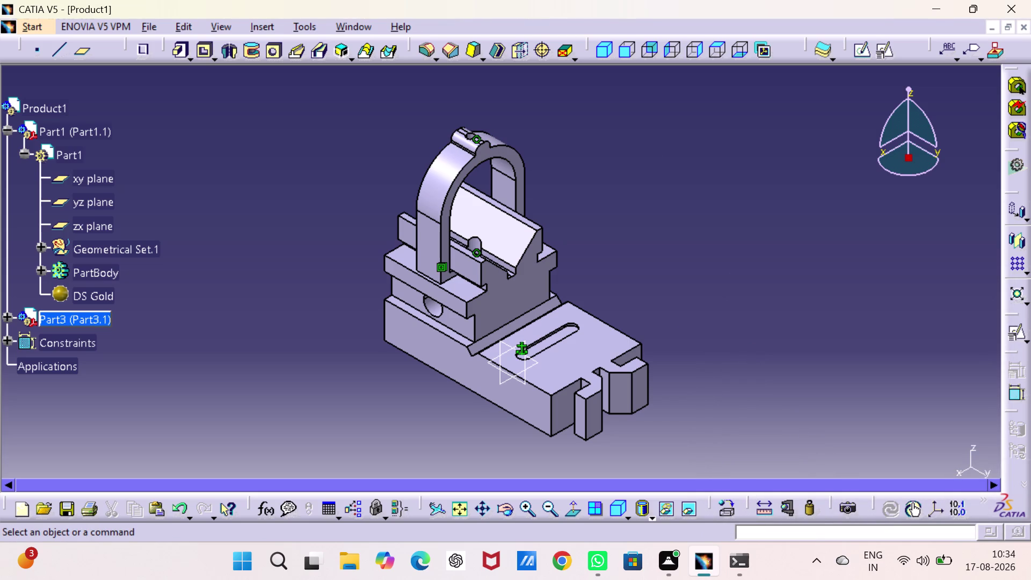
double_click(58, 105)
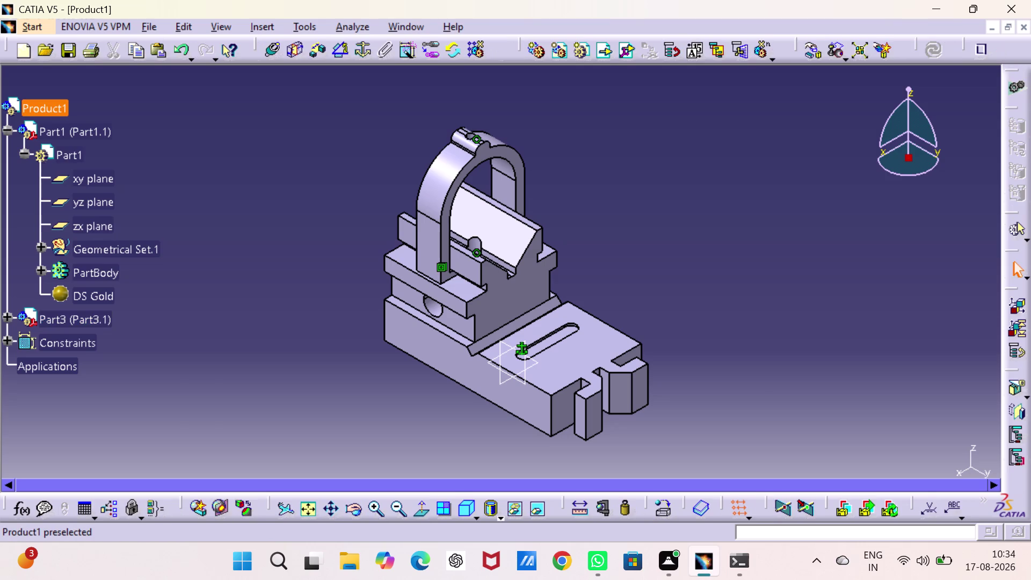
Apply the Fire Red painting material from the material library to the Part3 clip.
click(256, 139)
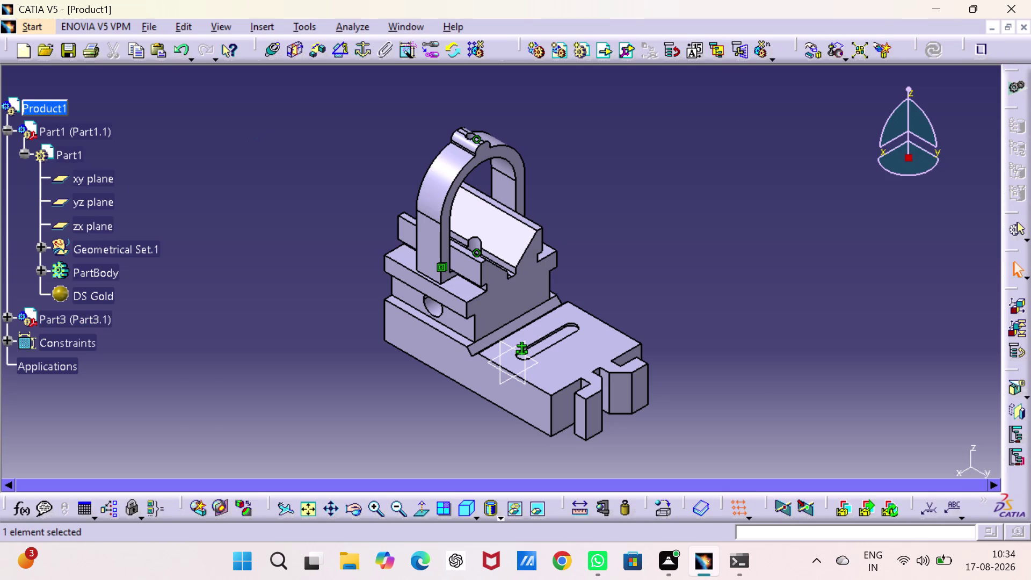
right_click(90, 312)
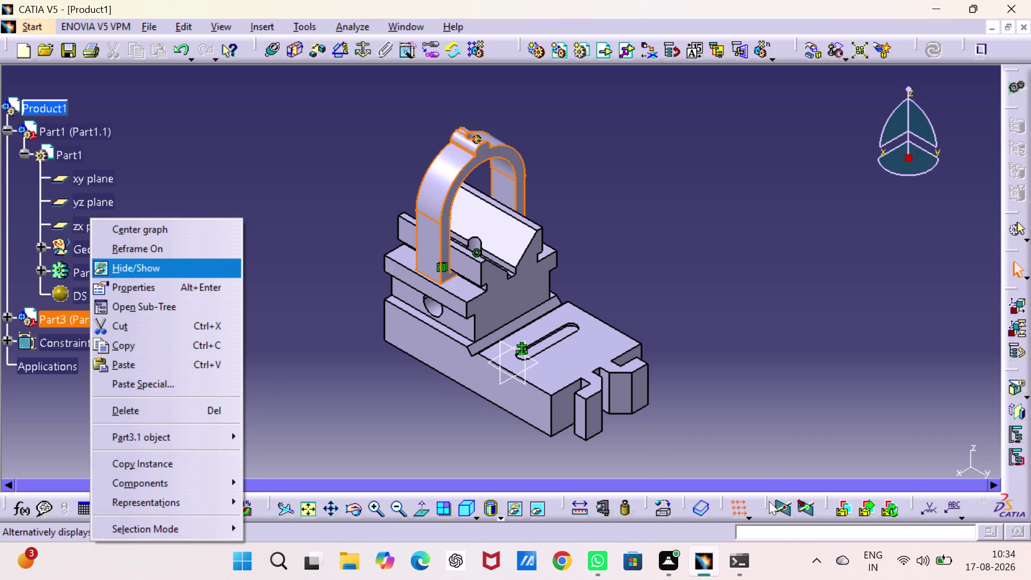
click(664, 506)
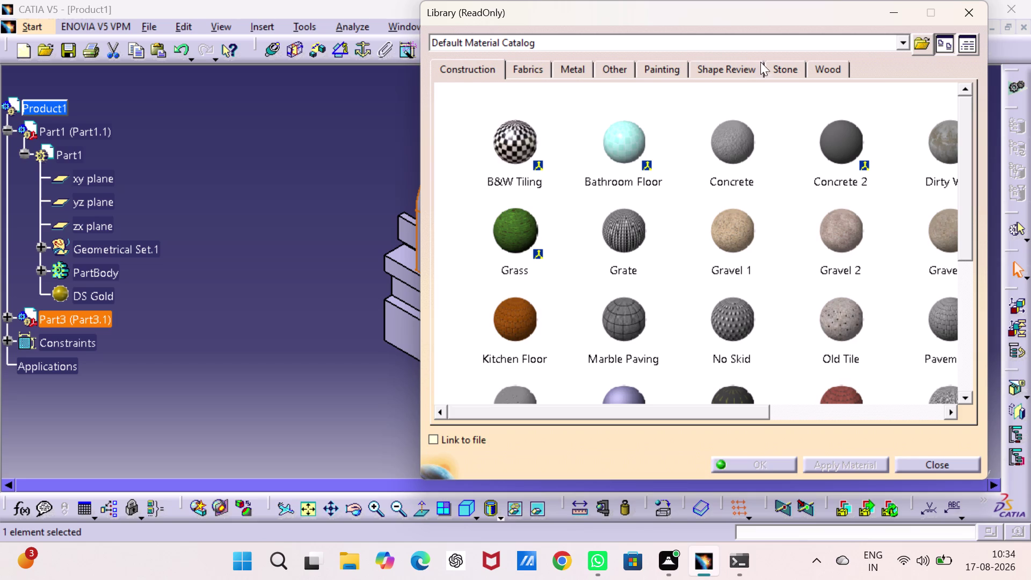
click(670, 68)
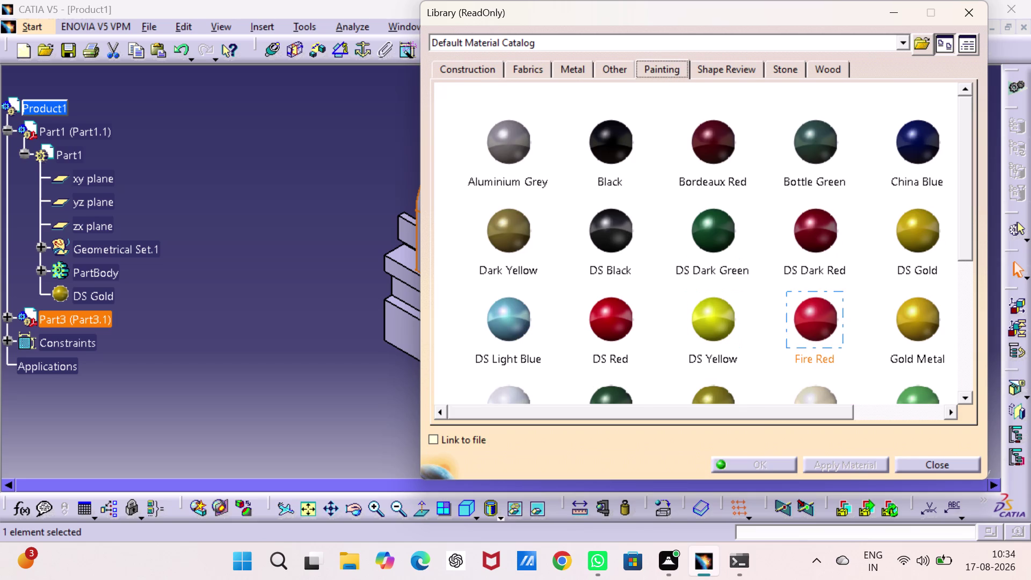
click(824, 319)
click(849, 463)
click(785, 466)
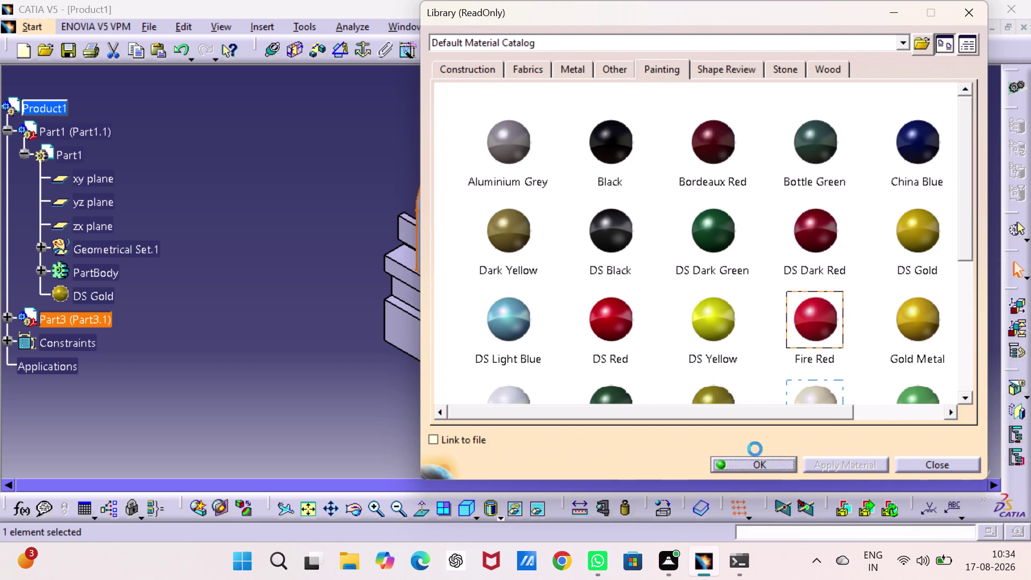
click(748, 225)
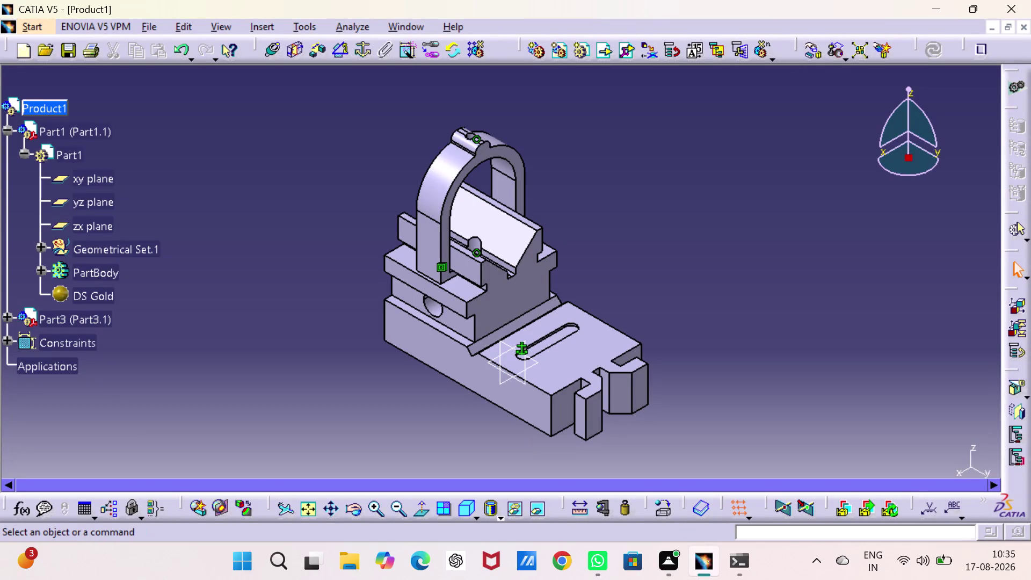
Activate Product1, hide Part1's xy, yz and zx planes with Hide/Show, and collapse Part1.
double_click(38, 107)
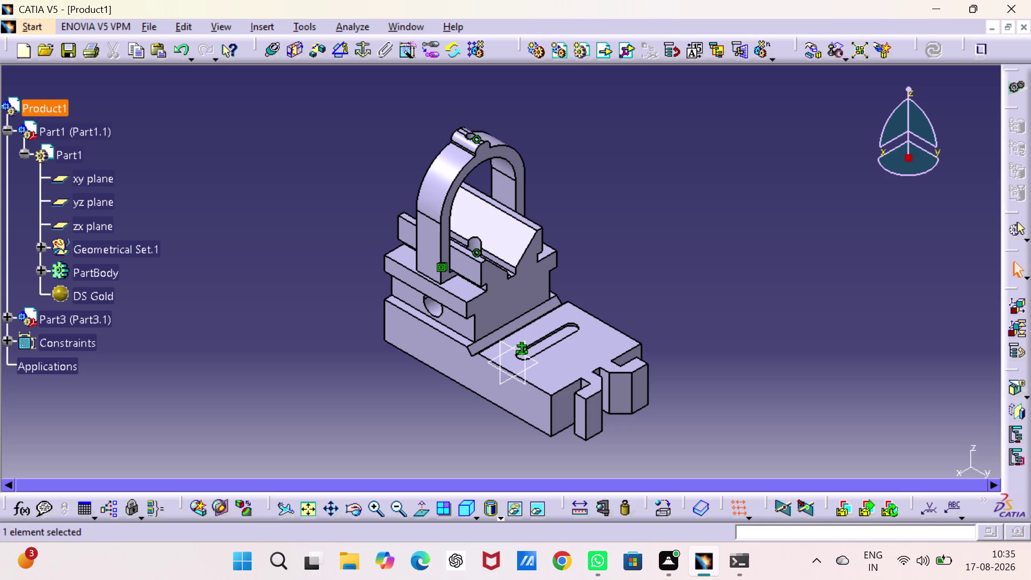
click(8, 131)
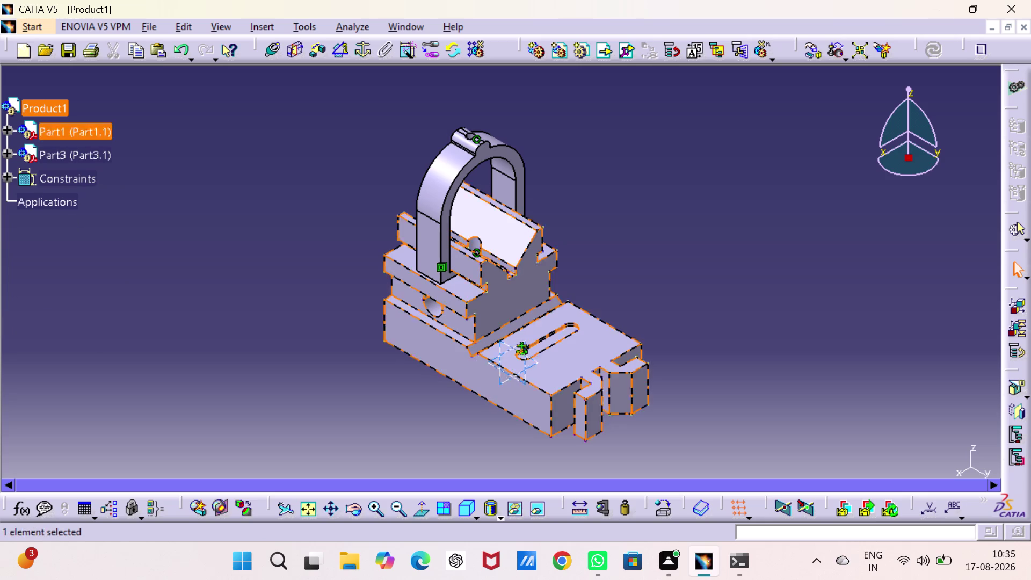
click(6, 131)
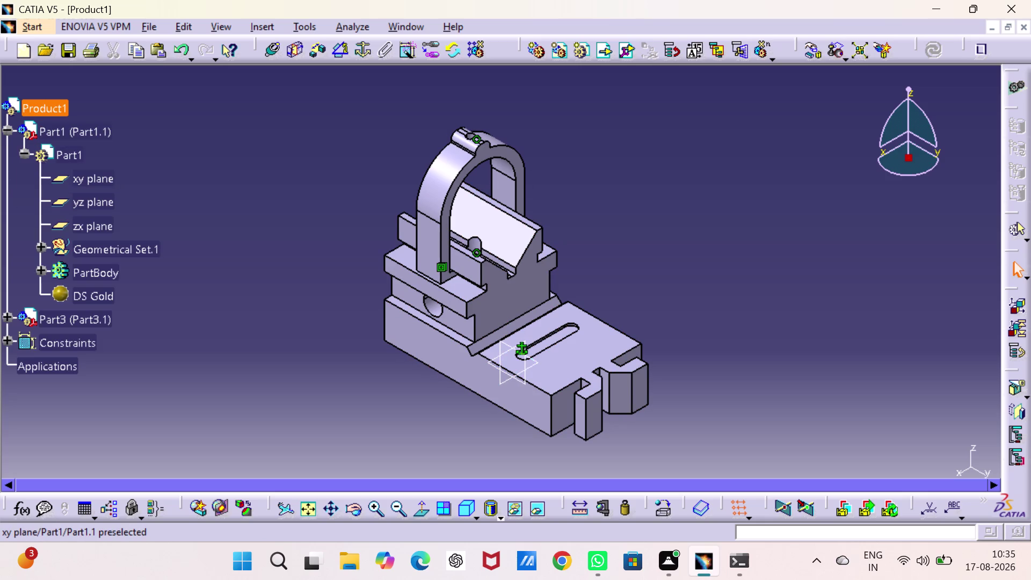
right_click(61, 173)
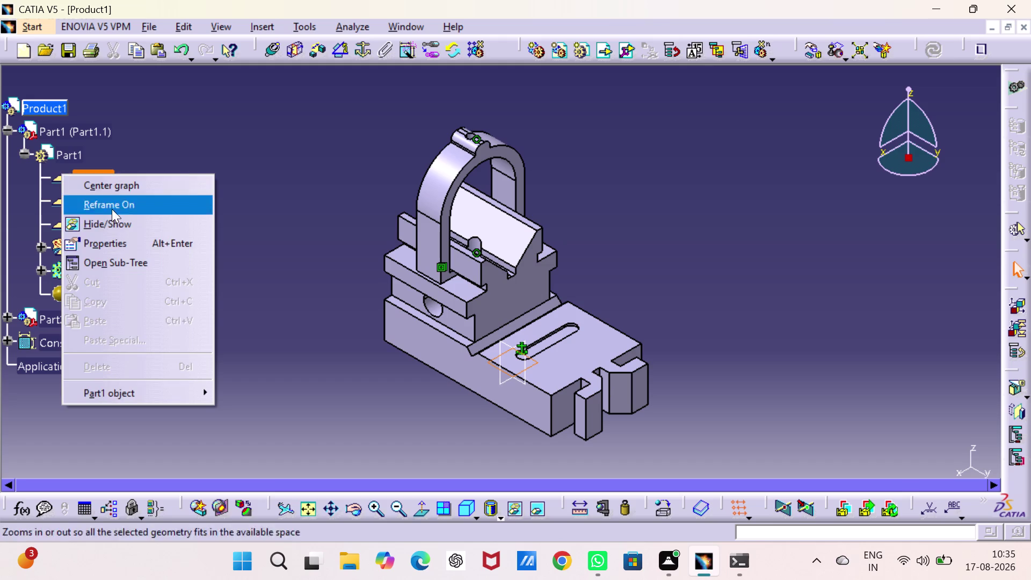
click(126, 215)
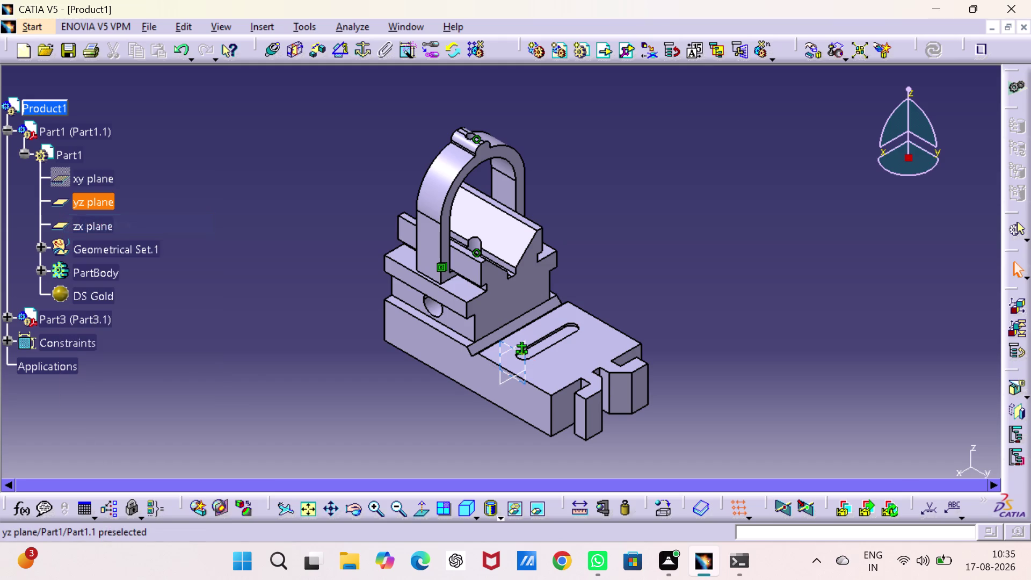
right_click(98, 202)
click(135, 251)
click(105, 225)
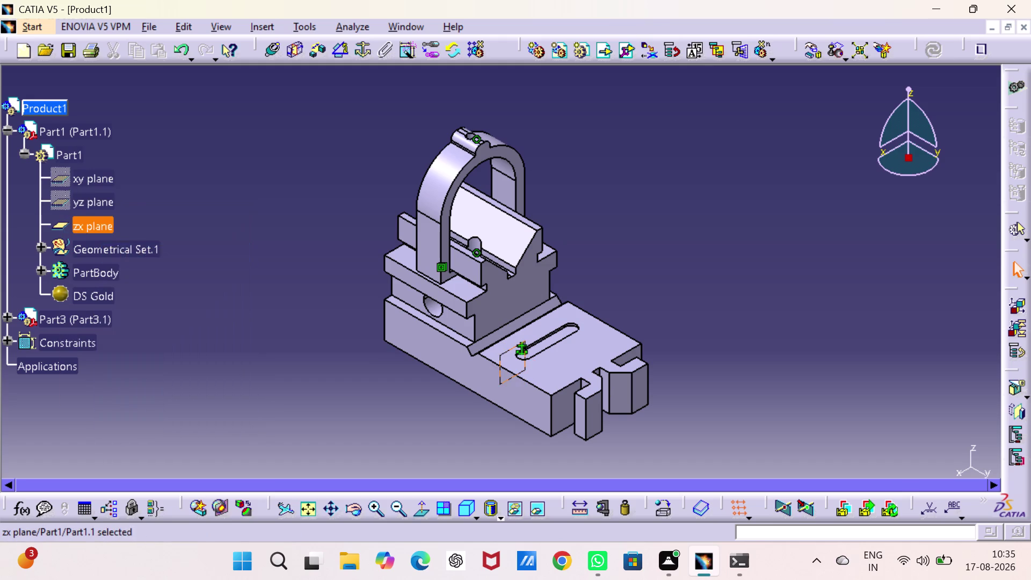
right_click(105, 225)
click(144, 272)
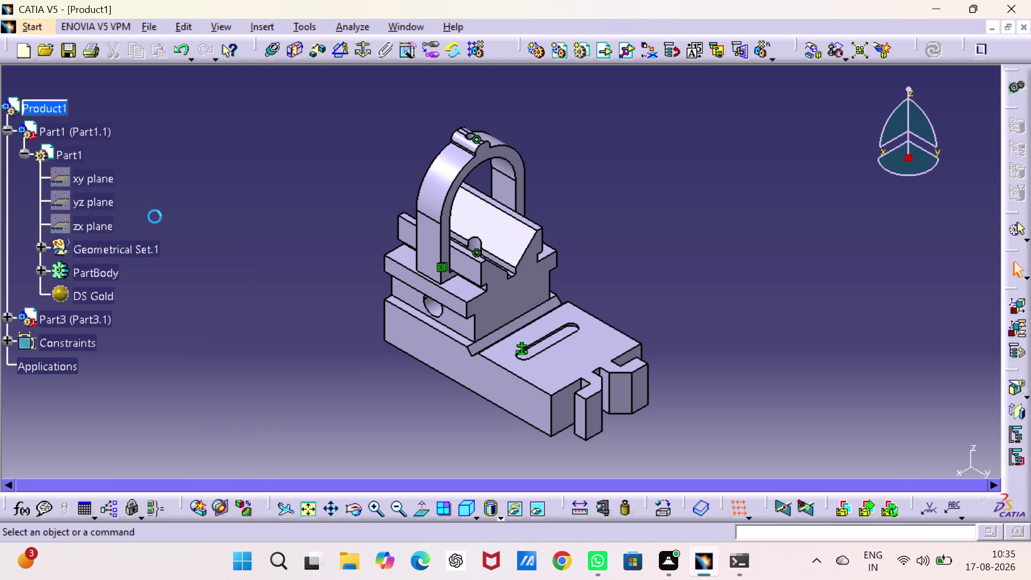
click(8, 132)
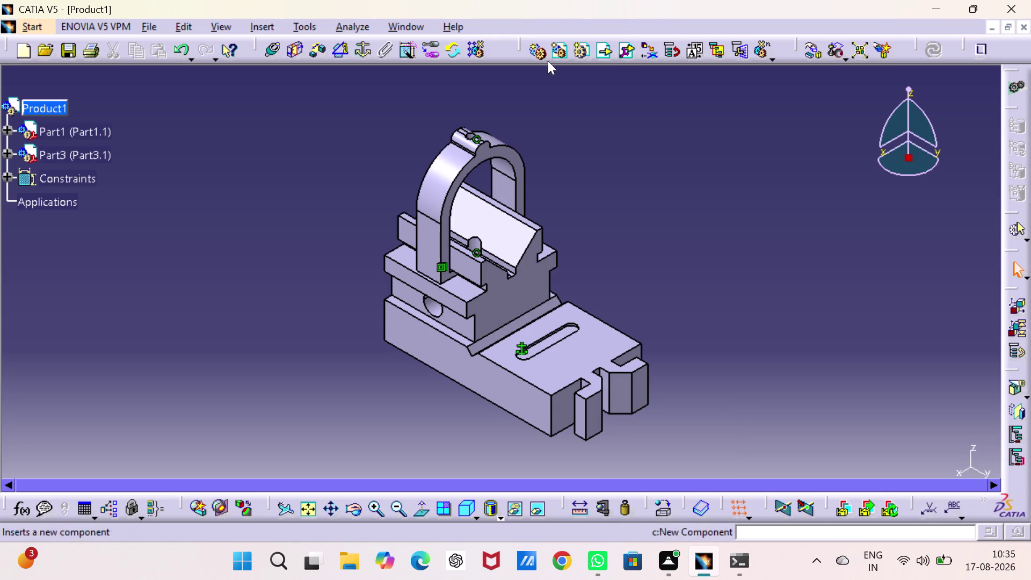
Insert a new part under Product1, with its origin picked on the V-block.
click(588, 50)
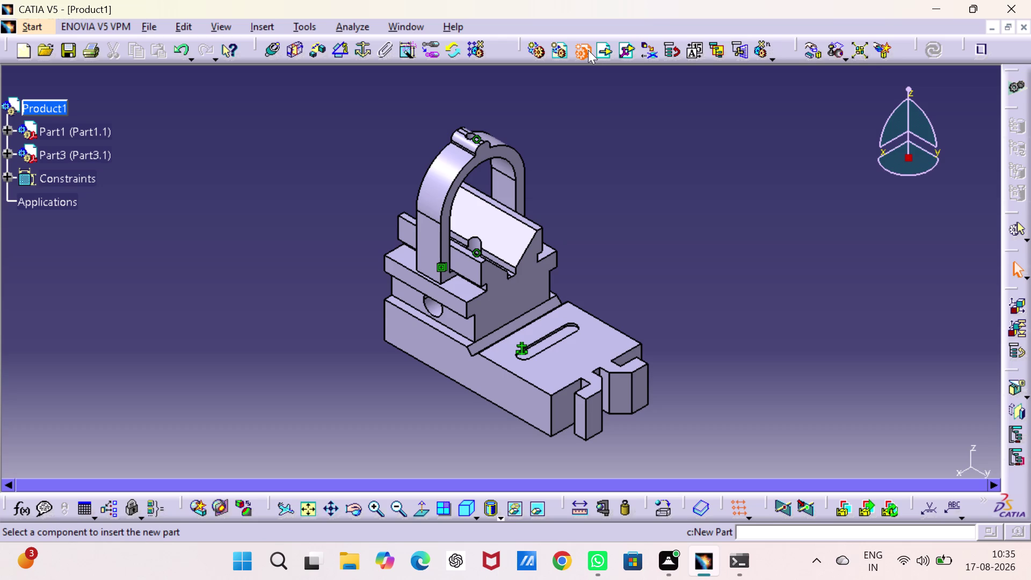
click(35, 108)
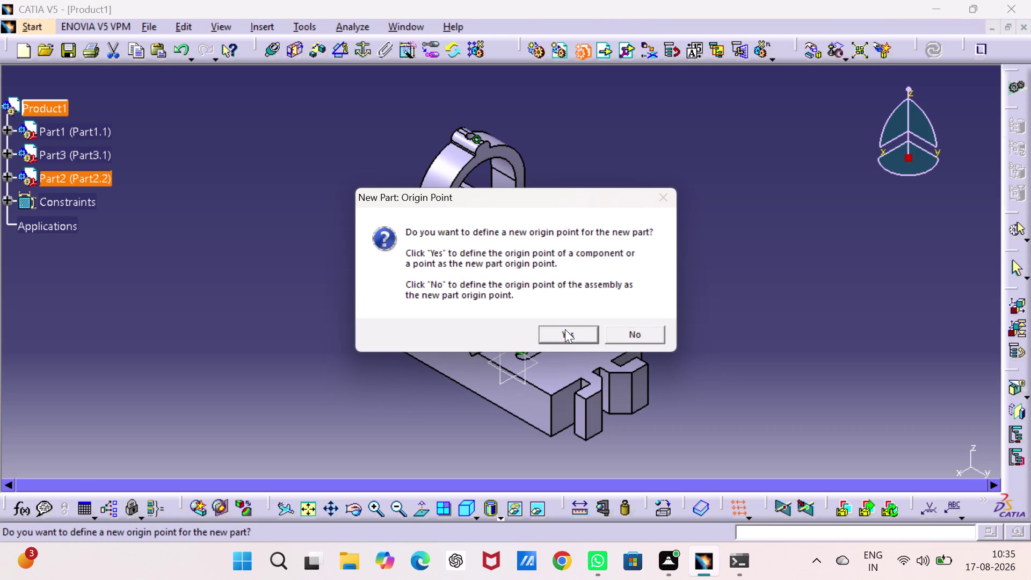
click(566, 329)
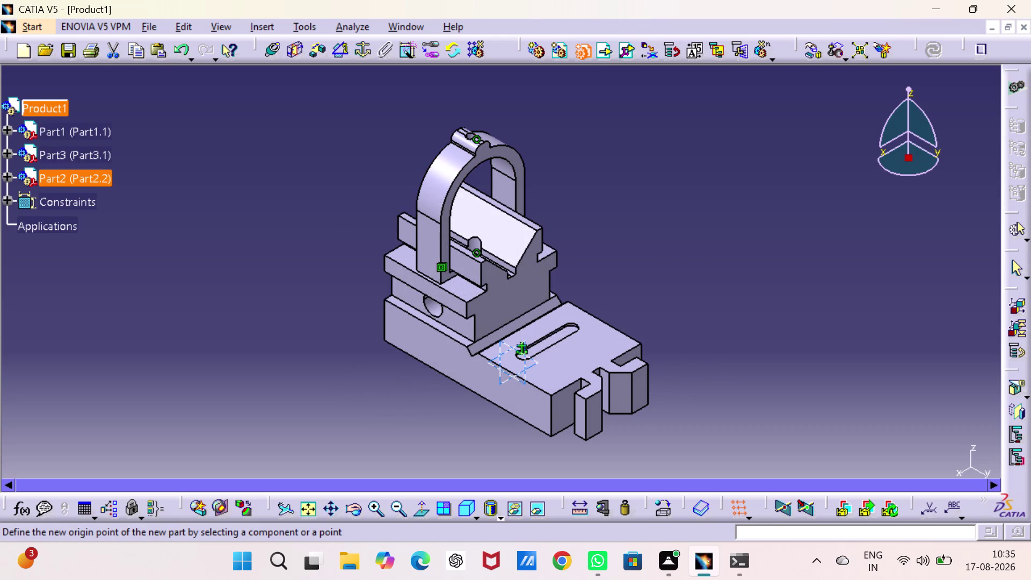
click(93, 174)
click(93, 174)
double_click(96, 179)
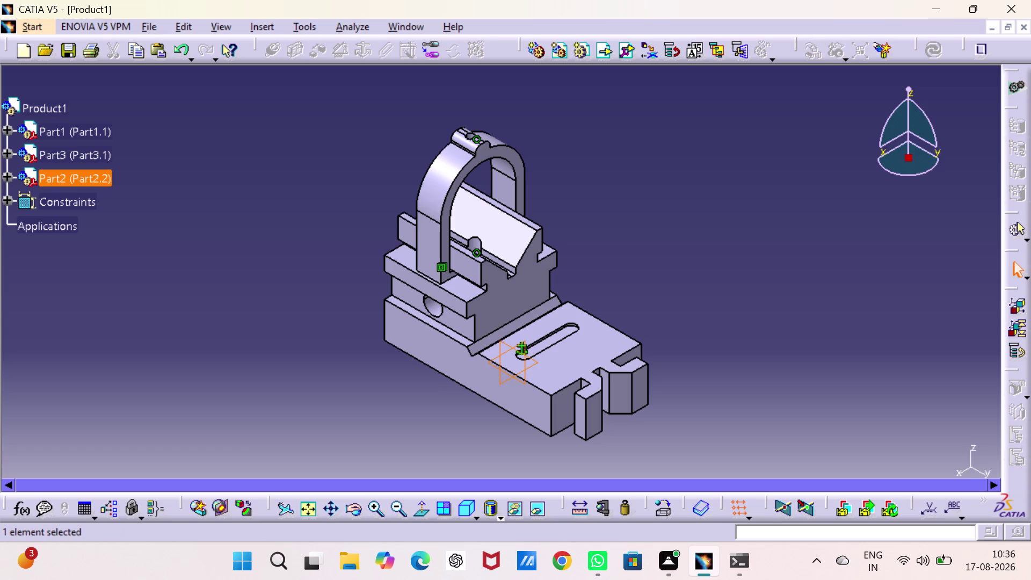
Expand Part2 in the tree and open it for part editing.
click(5, 175)
click(21, 197)
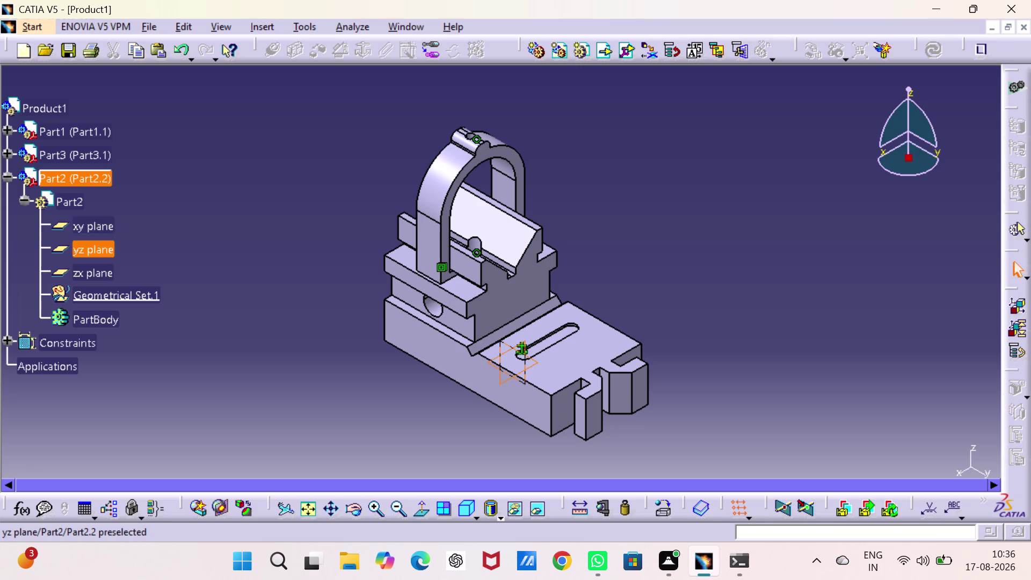
click(94, 234)
double_click(94, 233)
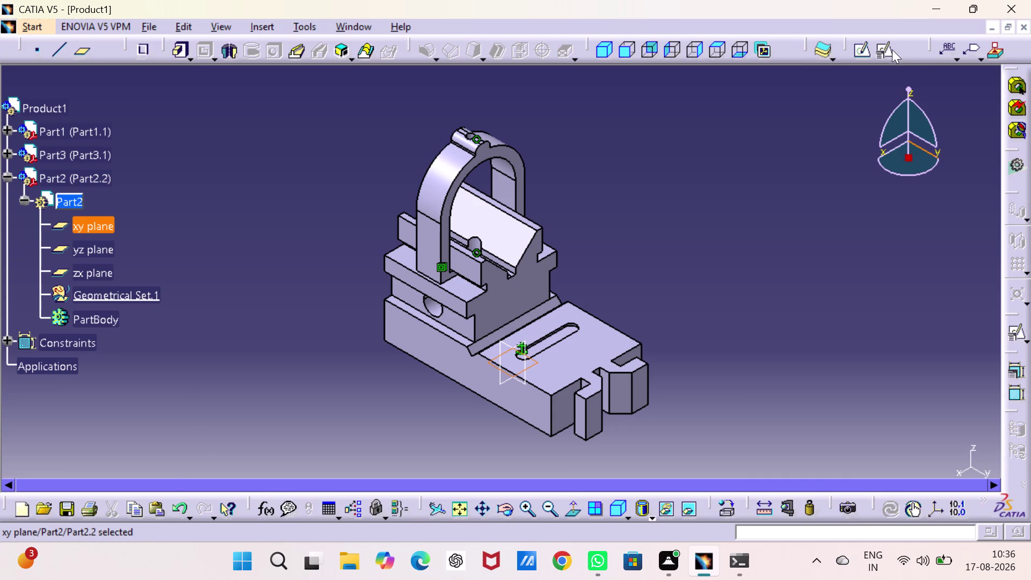
Start a positioned sketch on Part2's xy plane with Reverse V and Swap checked.
click(886, 47)
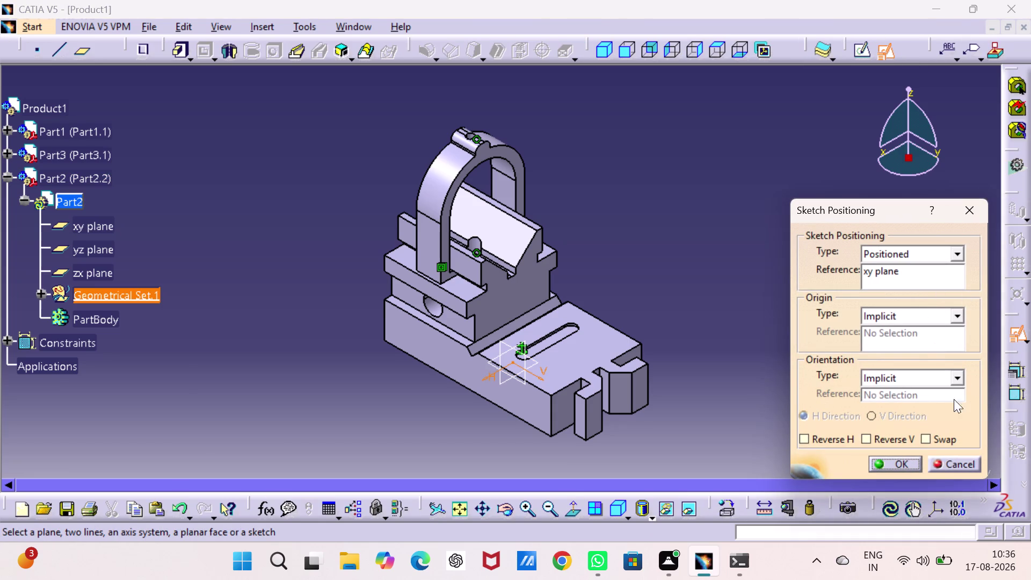
click(923, 438)
click(865, 435)
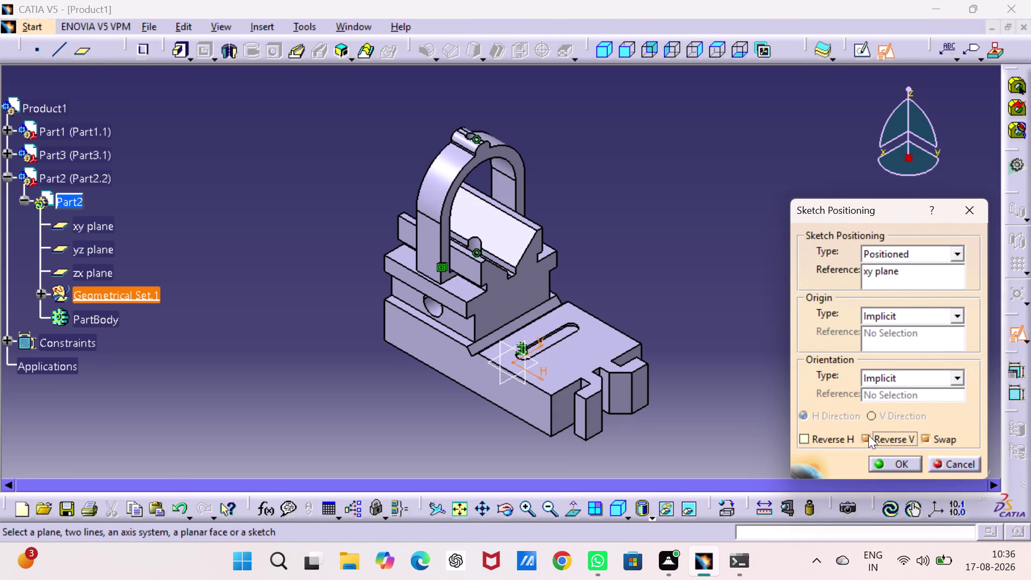
click(894, 455)
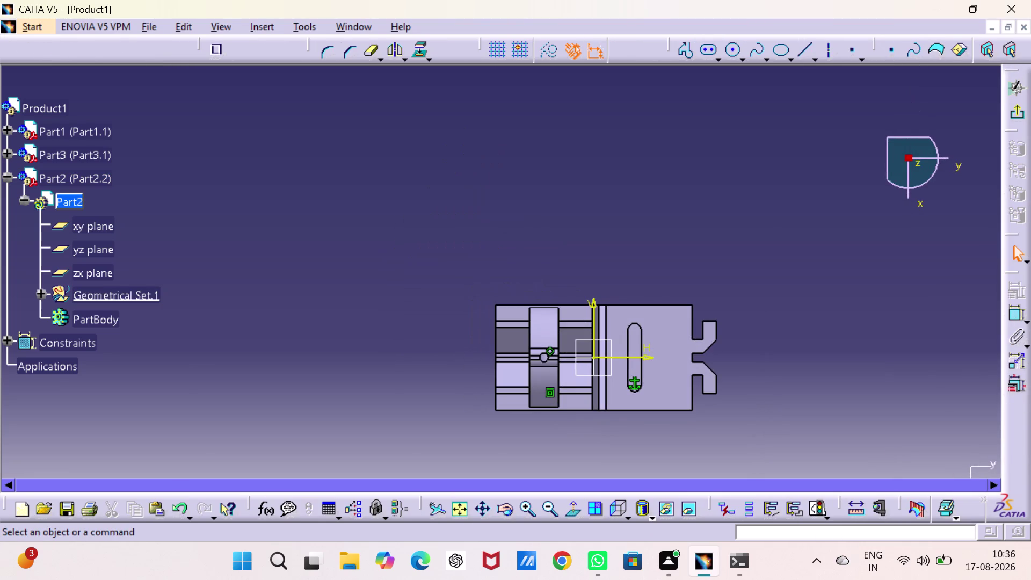
Draw a circle near the origin, constrain its diameter to 10 mm, and exit the sketch.
click(731, 53)
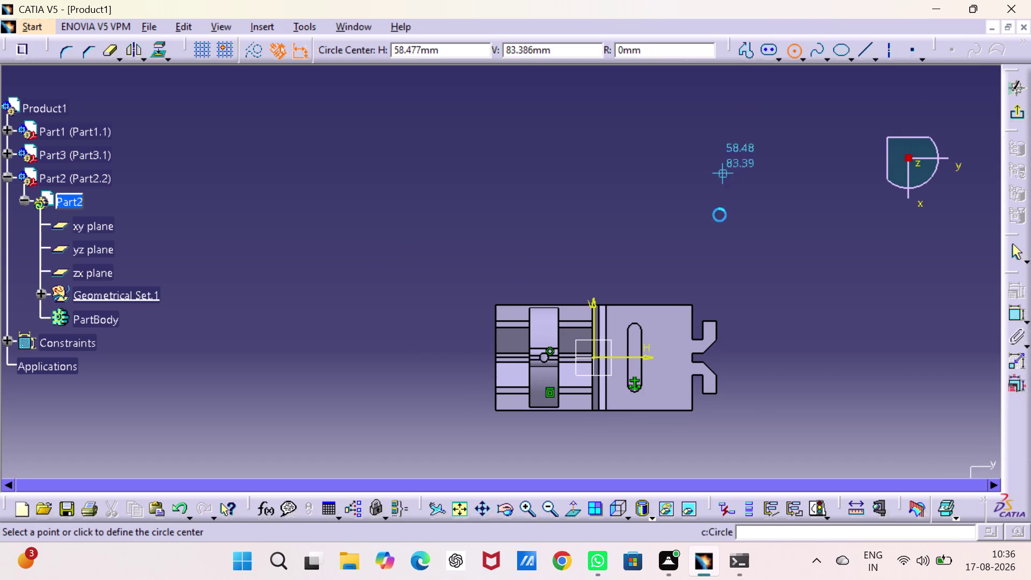
click(596, 356)
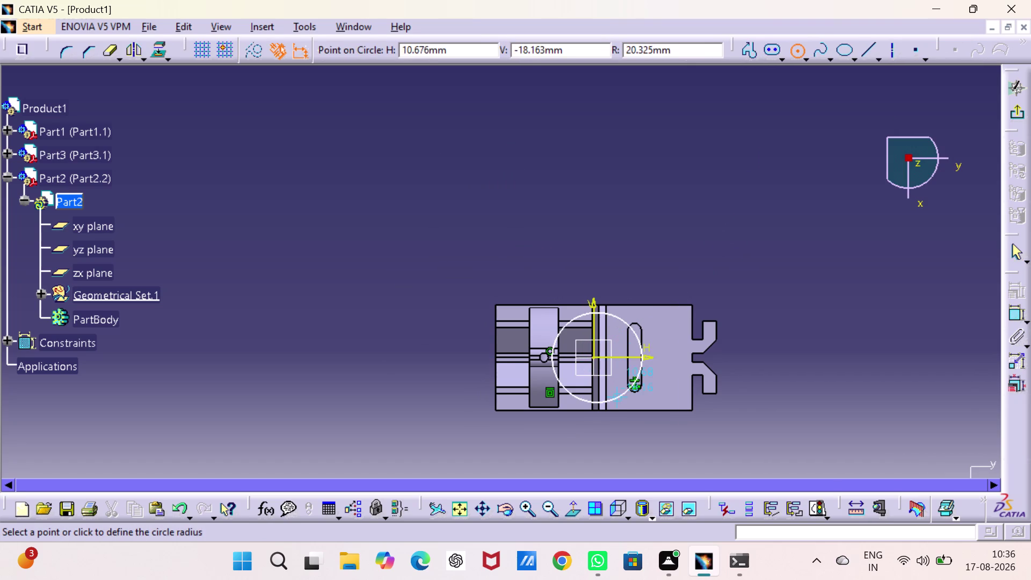
click(617, 398)
click(1014, 311)
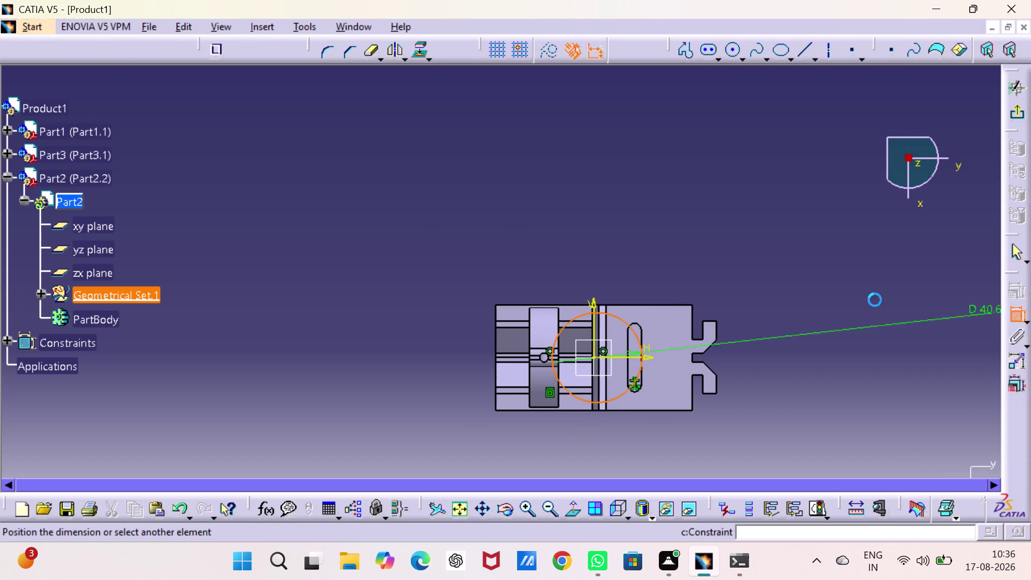
click(772, 268)
double_click(776, 267)
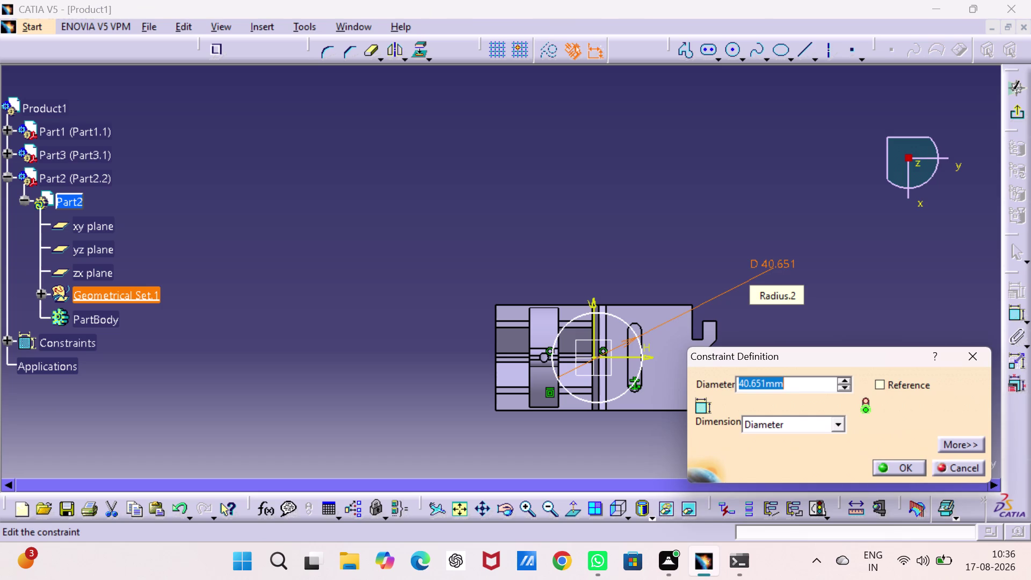
text(10)
key(Return)
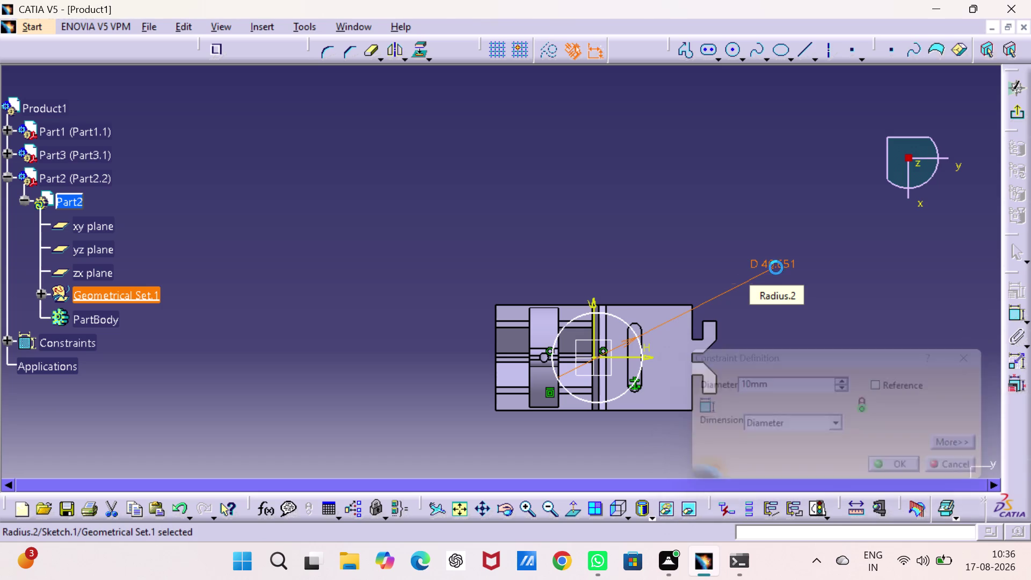
click(1014, 116)
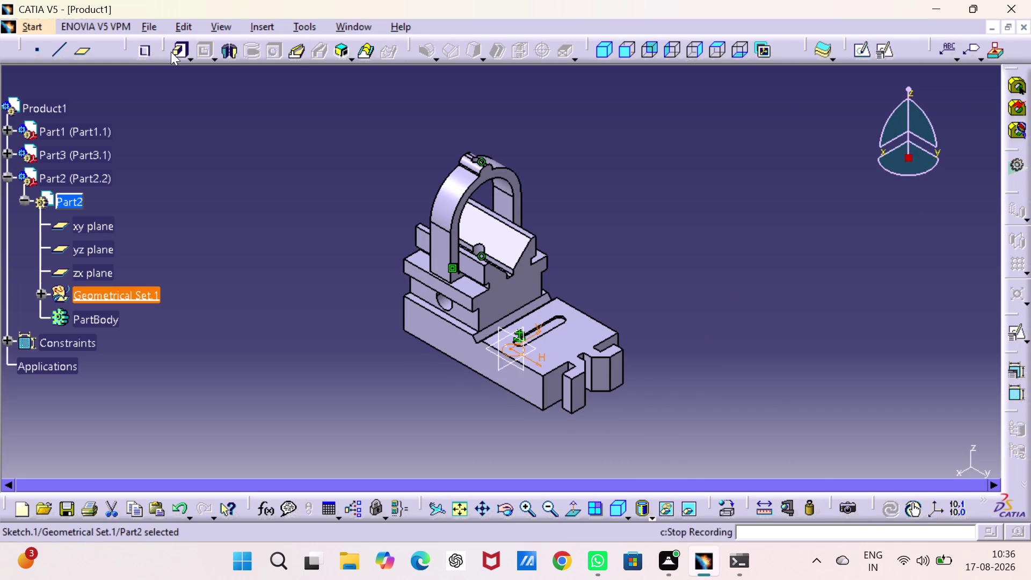
click(172, 51)
Pad the 10 mm circle into solid Pad.1, then return to editing Product1.
click(624, 311)
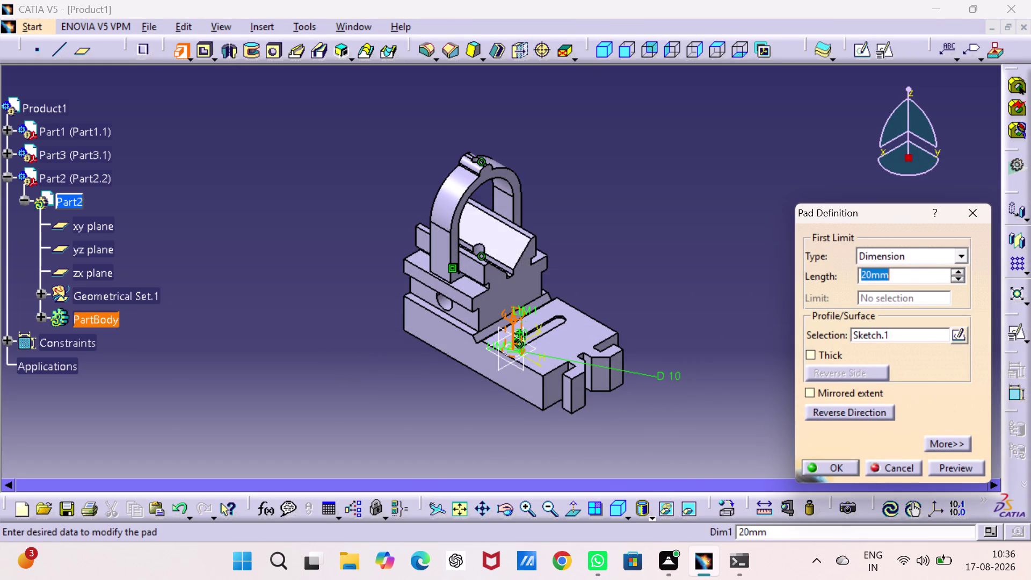
key(1)
key(3)
key(Return)
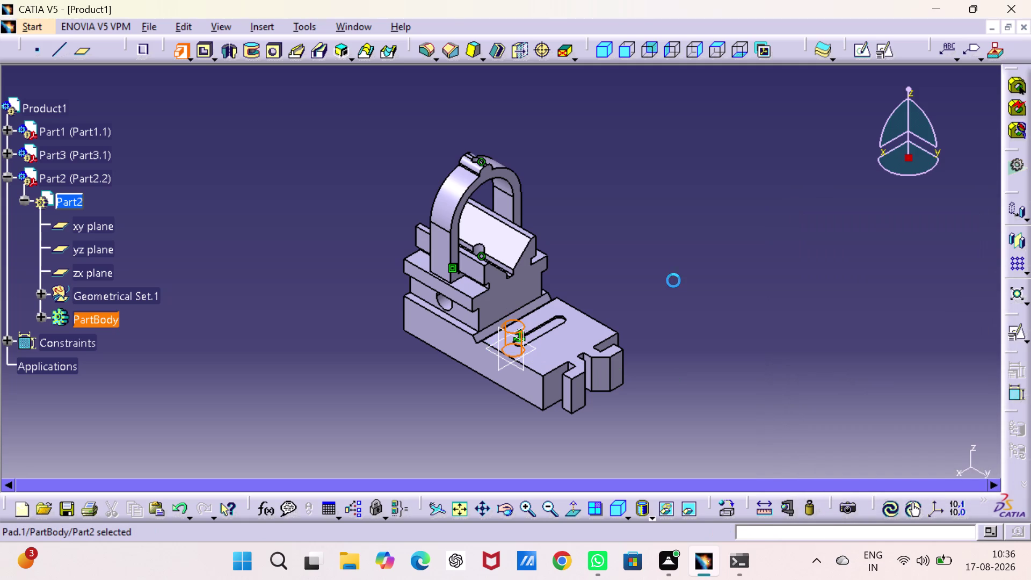
click(358, 195)
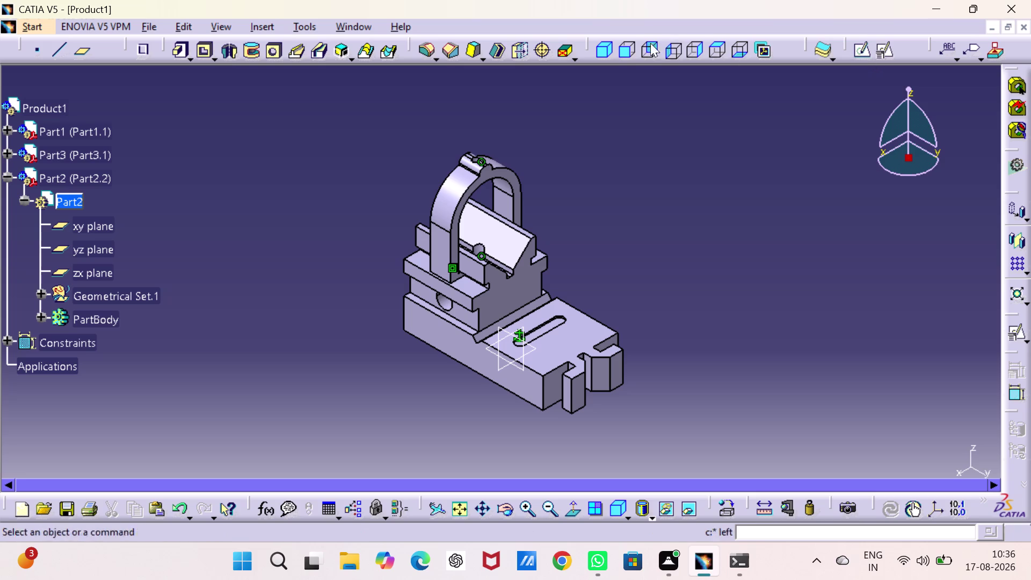
double_click(41, 107)
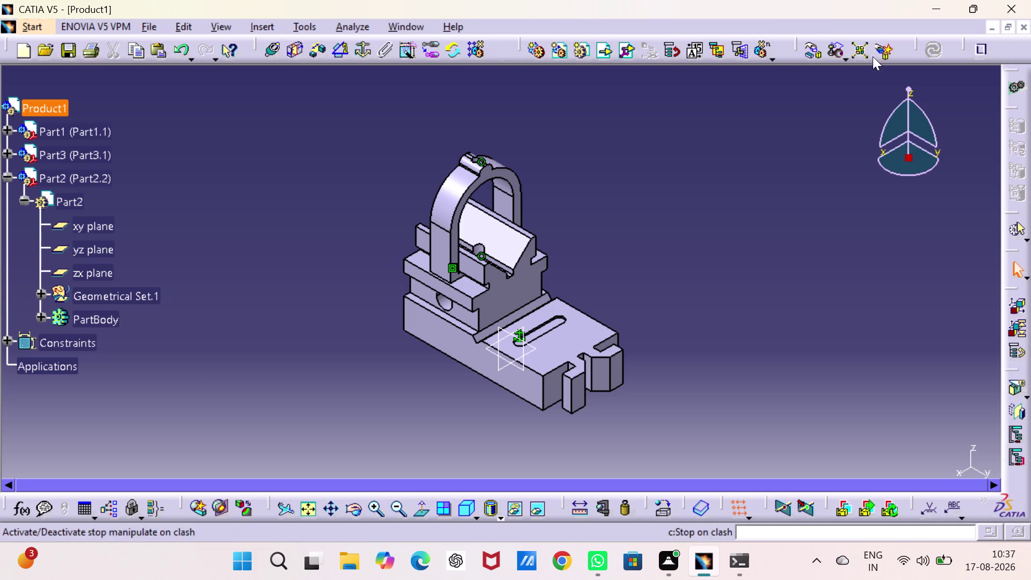
click(807, 50)
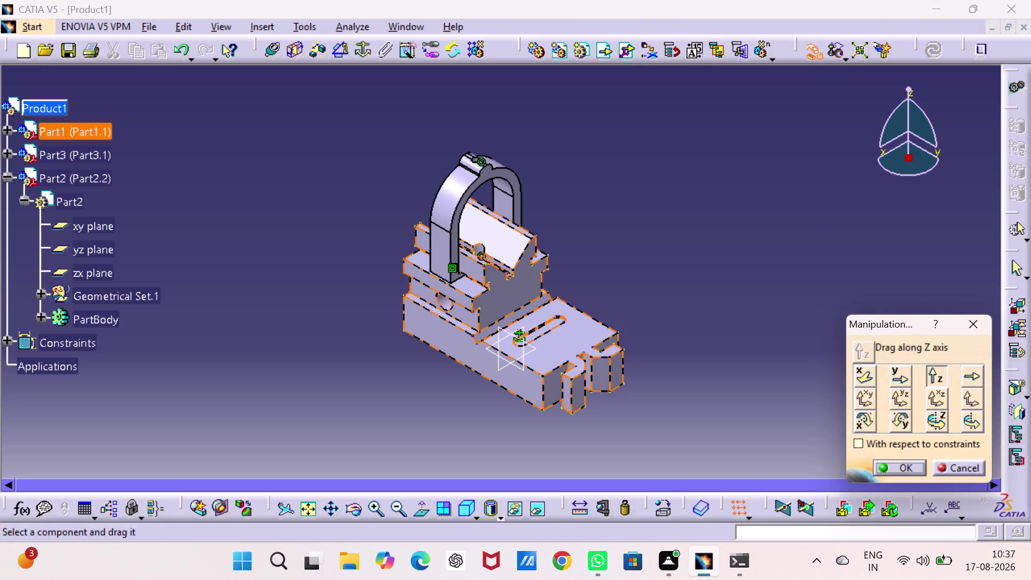
drag(491, 345, 515, 159)
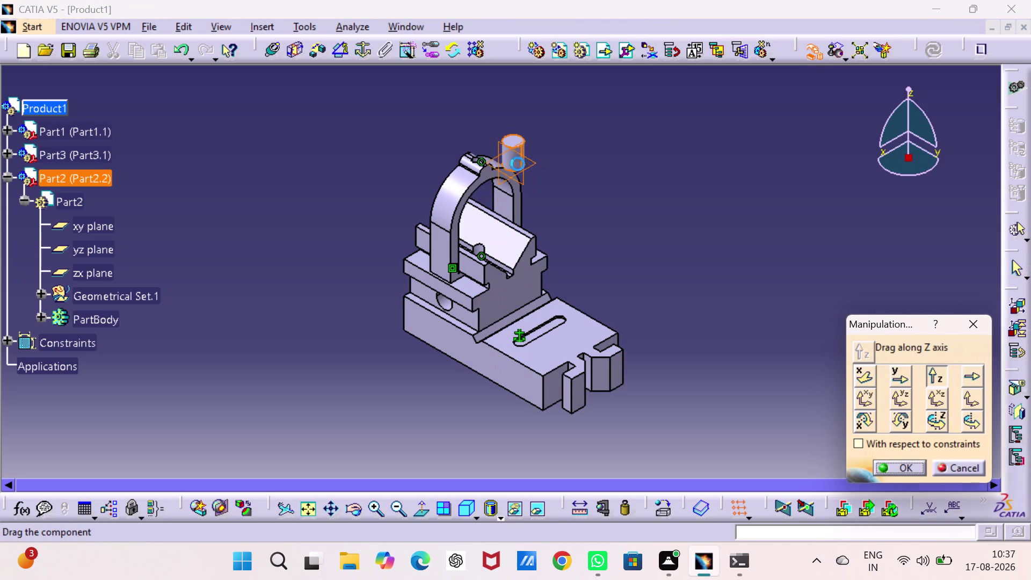
click(658, 207)
click(905, 466)
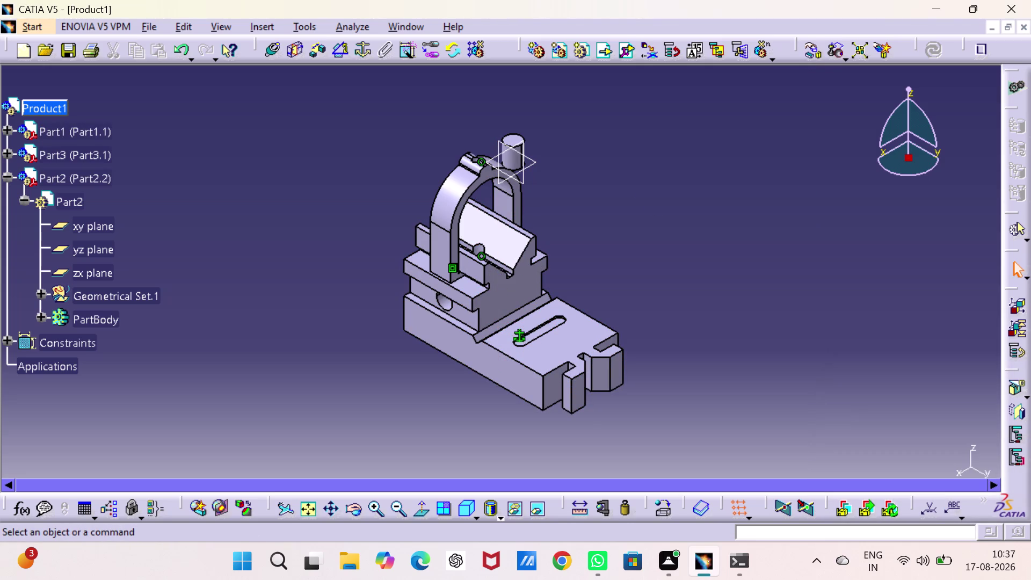
middle_drag(558, 204, 501, 122)
right_drag(557, 205, 502, 122)
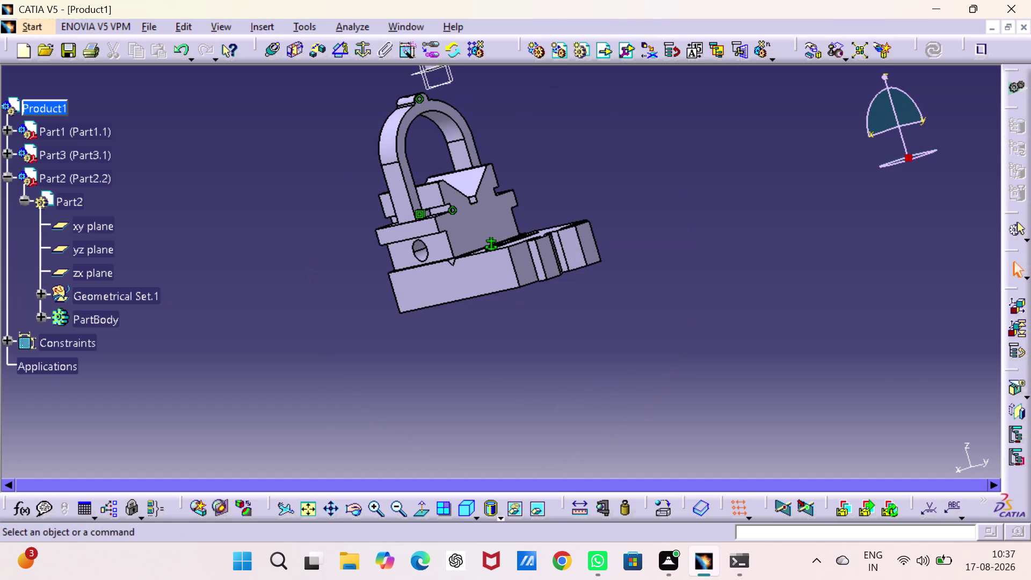
click(70, 178)
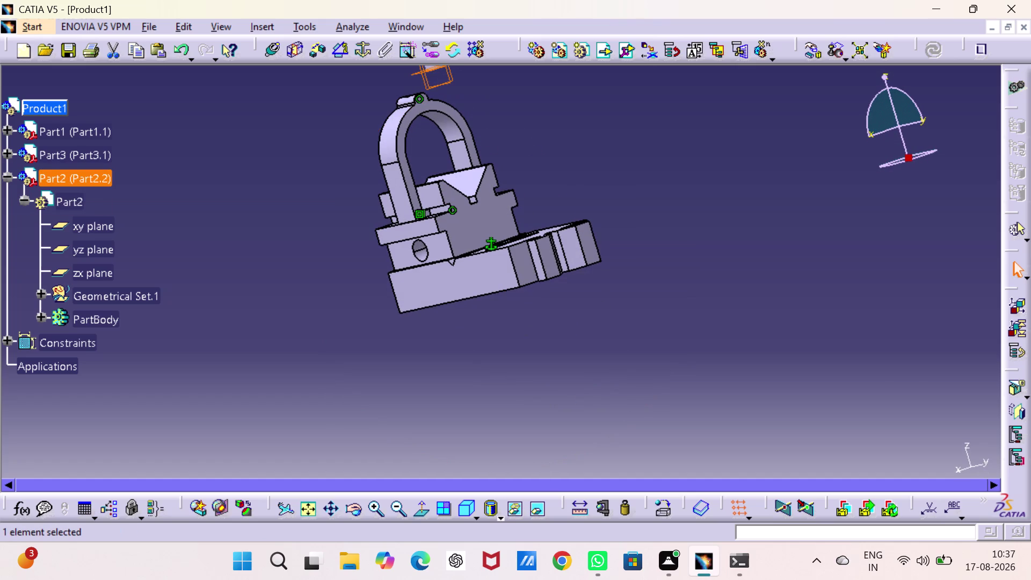
middle_drag(259, 168, 361, 400)
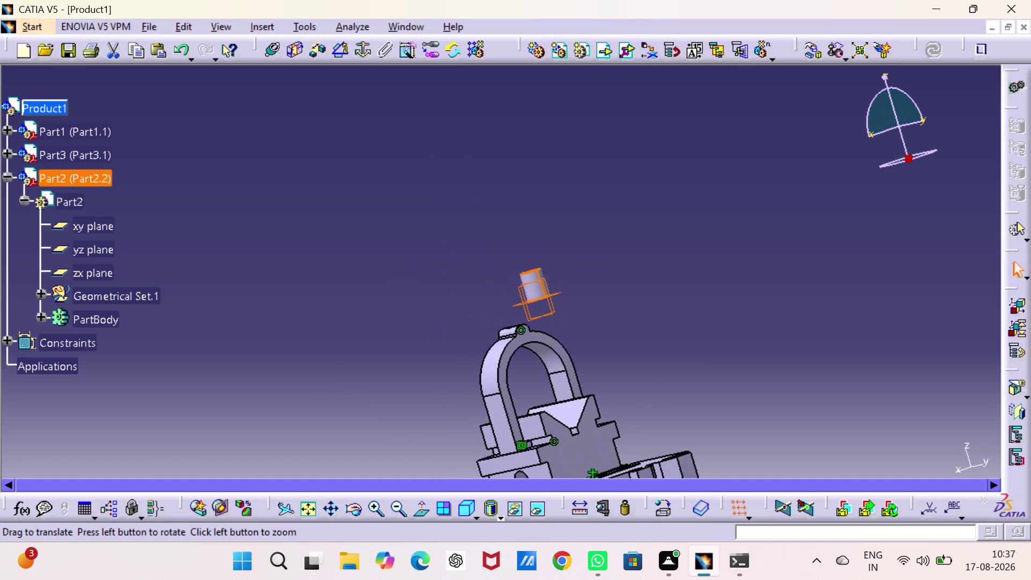
click(316, 510)
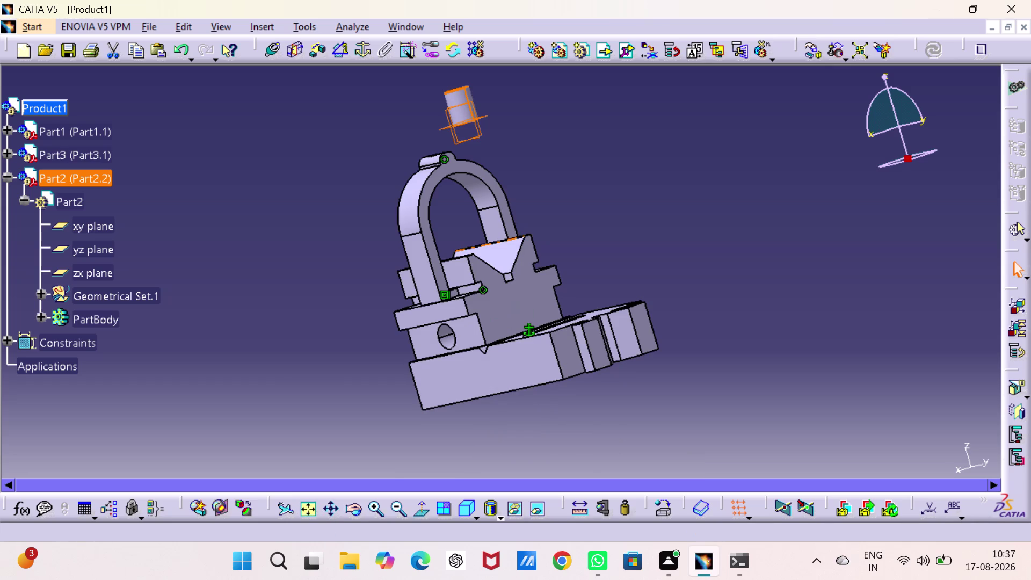
middle_drag(483, 241, 550, 496)
middle_drag(559, 406, 470, 239)
right_drag(559, 407, 469, 239)
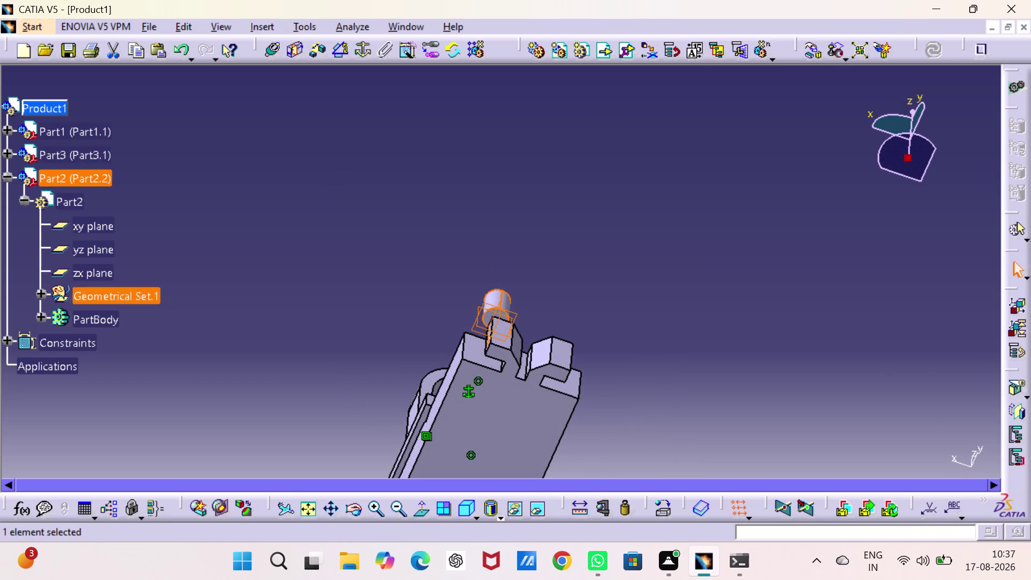
click(91, 223)
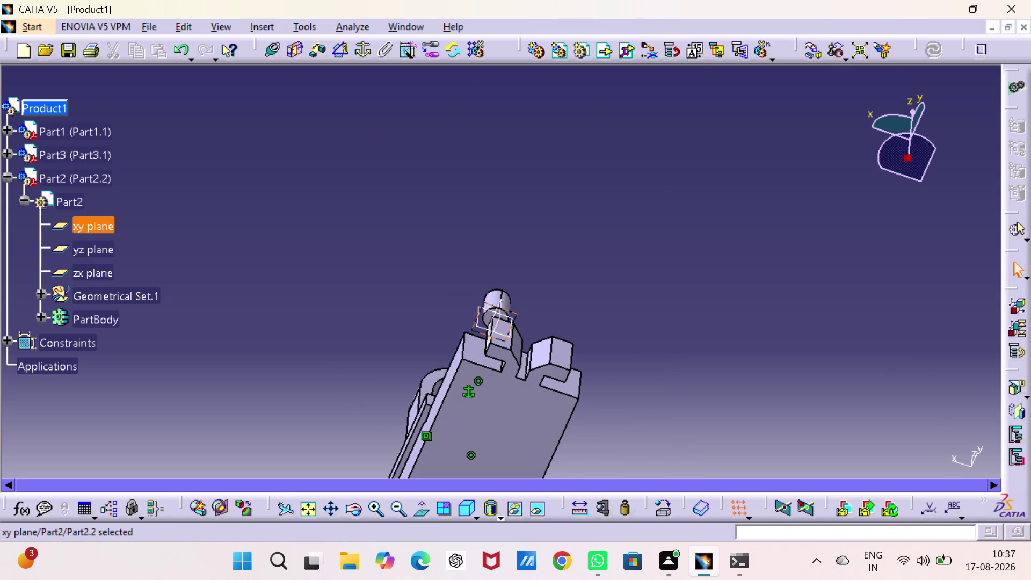
Hide Part2's xy, yz and zx reference planes together with Hide/Show.
click(100, 241)
click(106, 264)
right_click(103, 262)
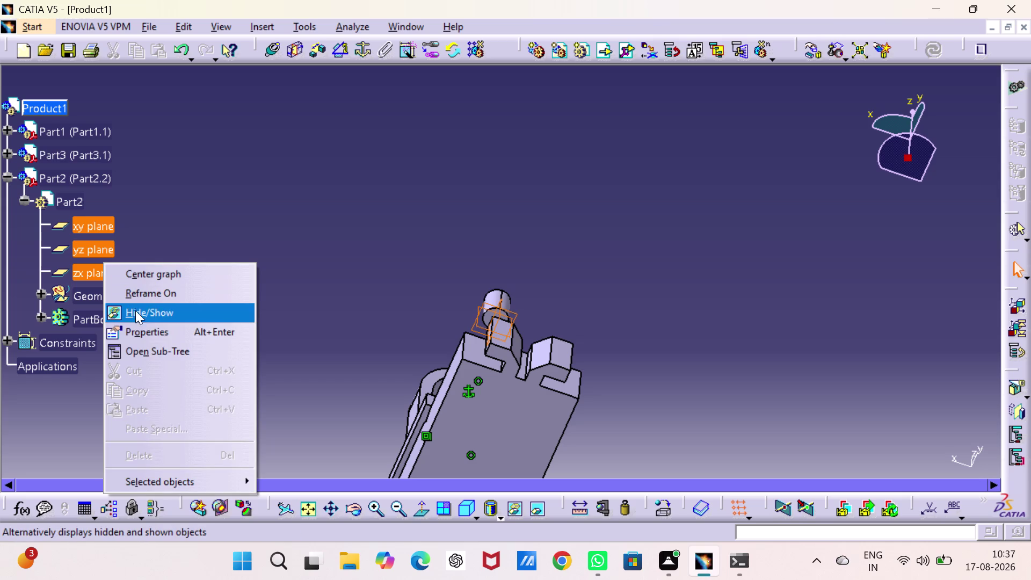
click(140, 320)
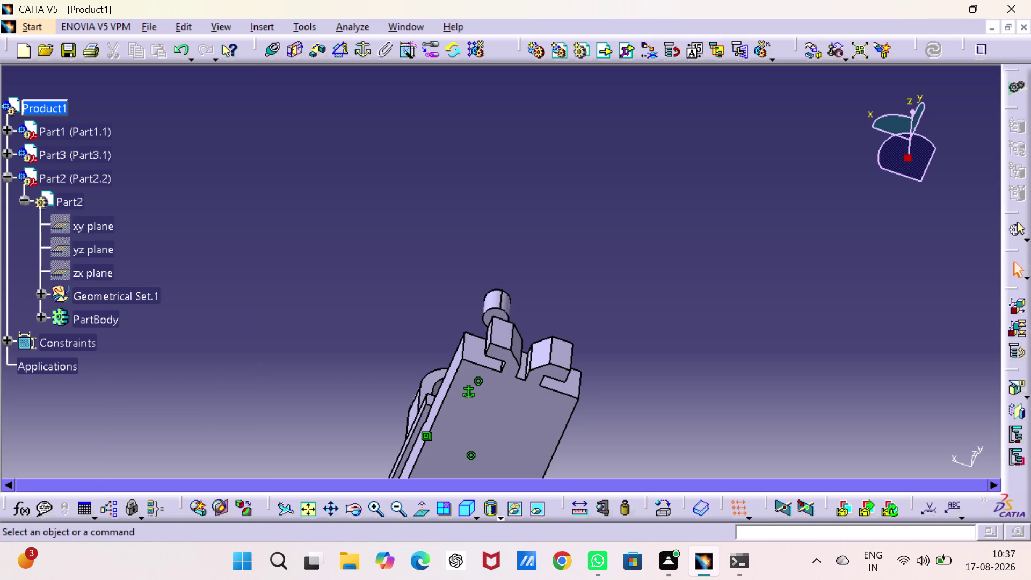
click(492, 312)
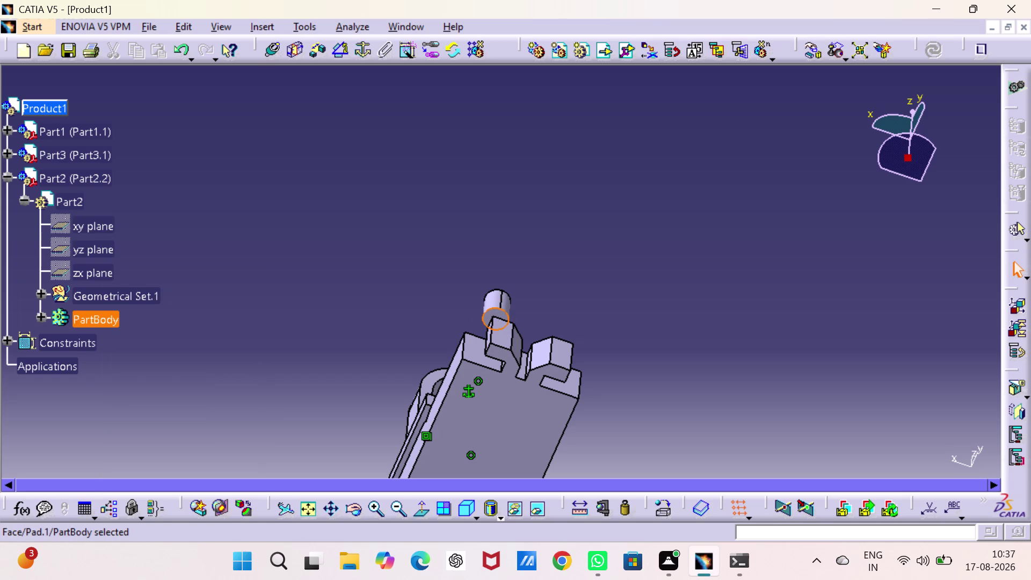
Activate the part for editing in Part Design.
double_click(45, 110)
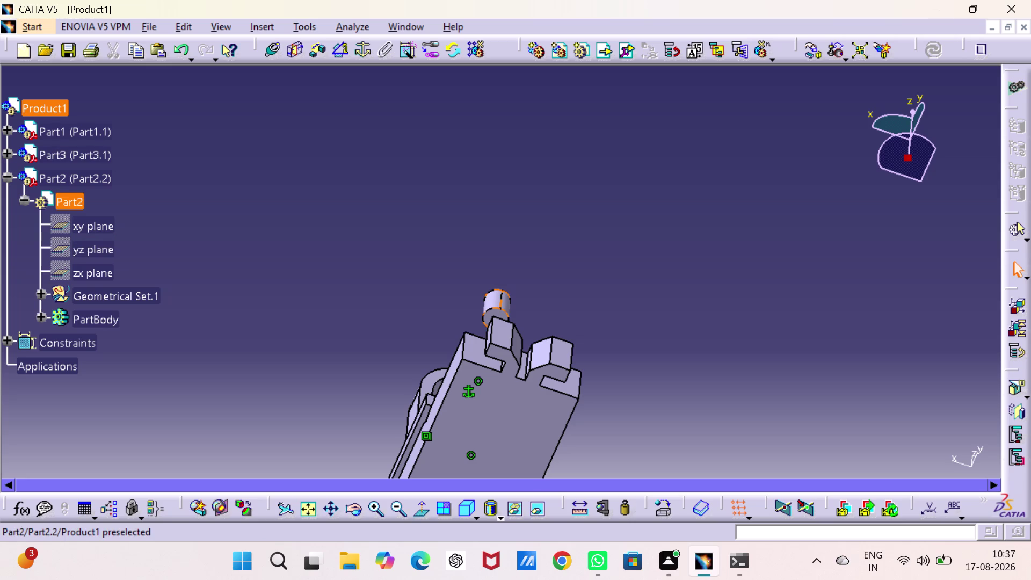
double_click(75, 184)
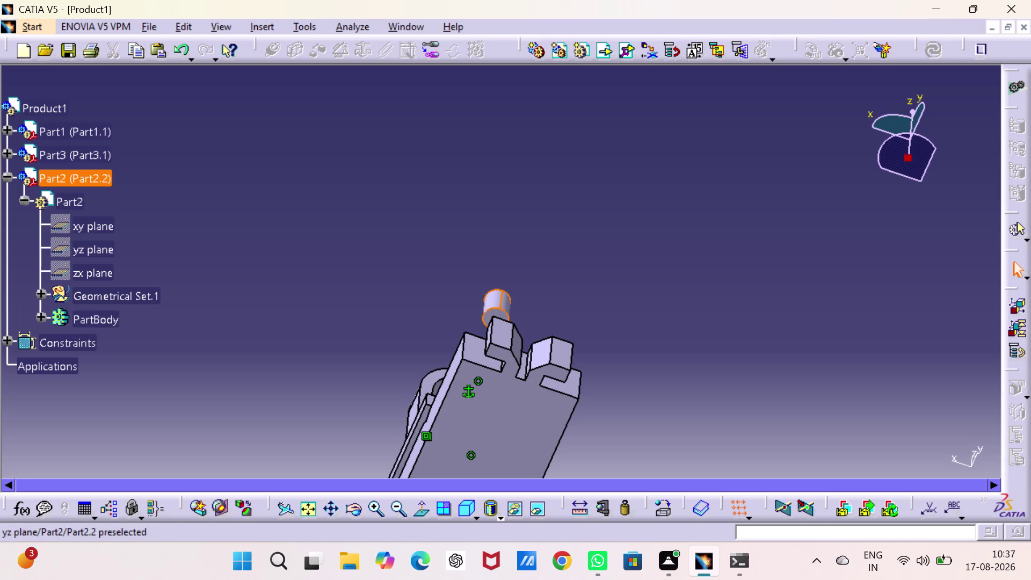
triple_click(95, 179)
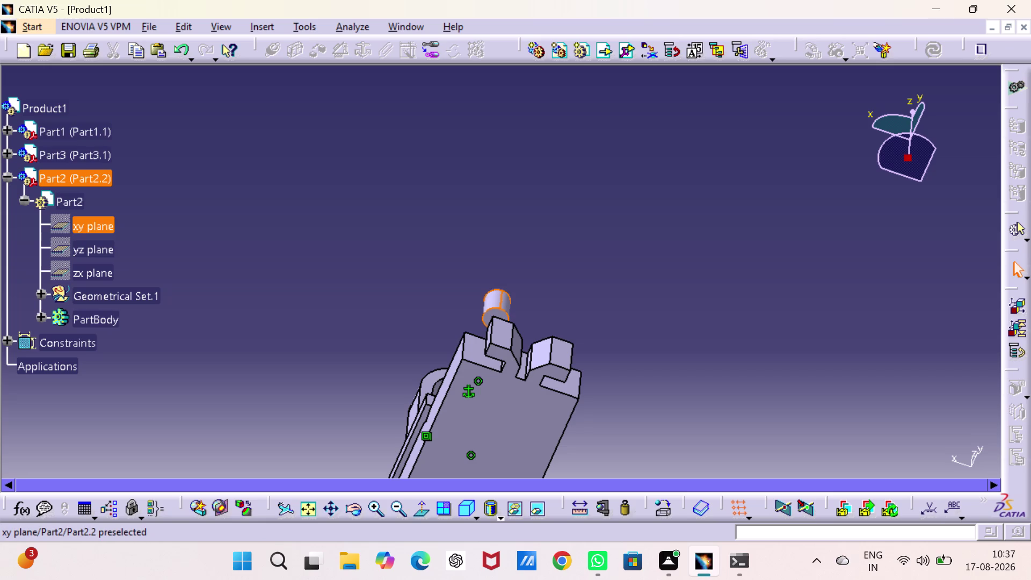
double_click(497, 314)
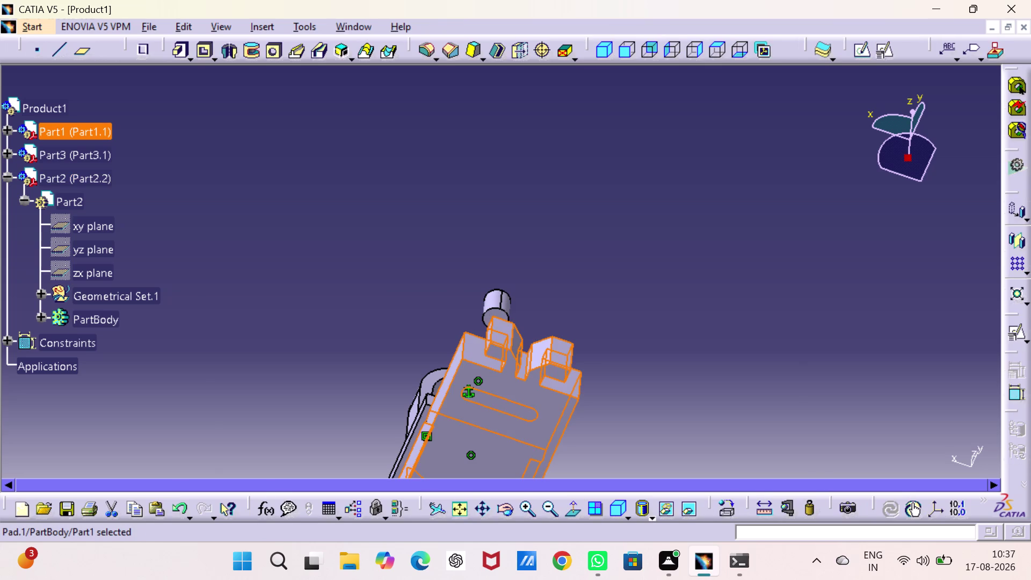
click(684, 313)
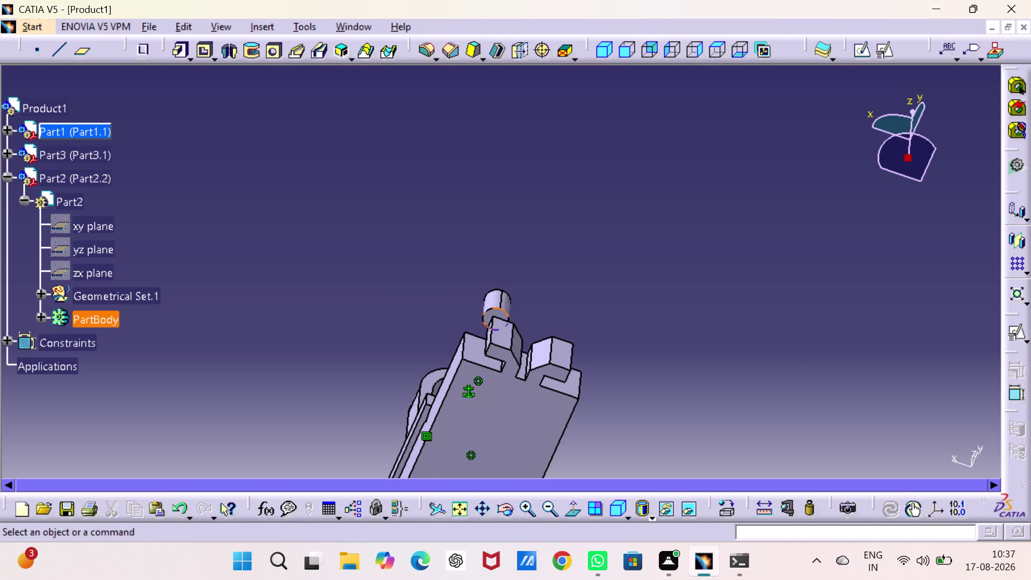
Start a Positioned Sketch in the pin part and try its orientation options.
click(491, 312)
click(491, 311)
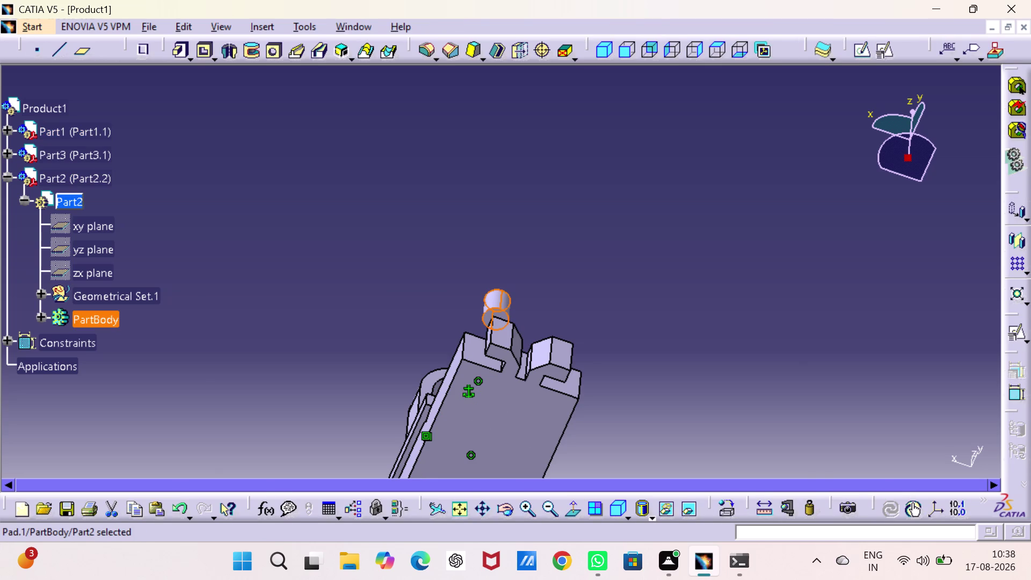
click(882, 51)
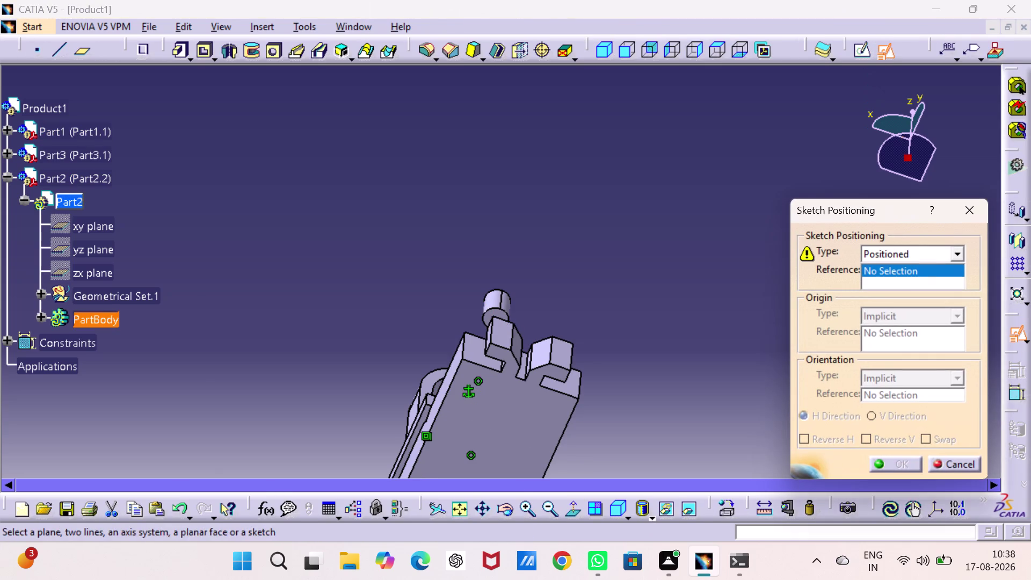
click(927, 437)
click(866, 439)
click(934, 430)
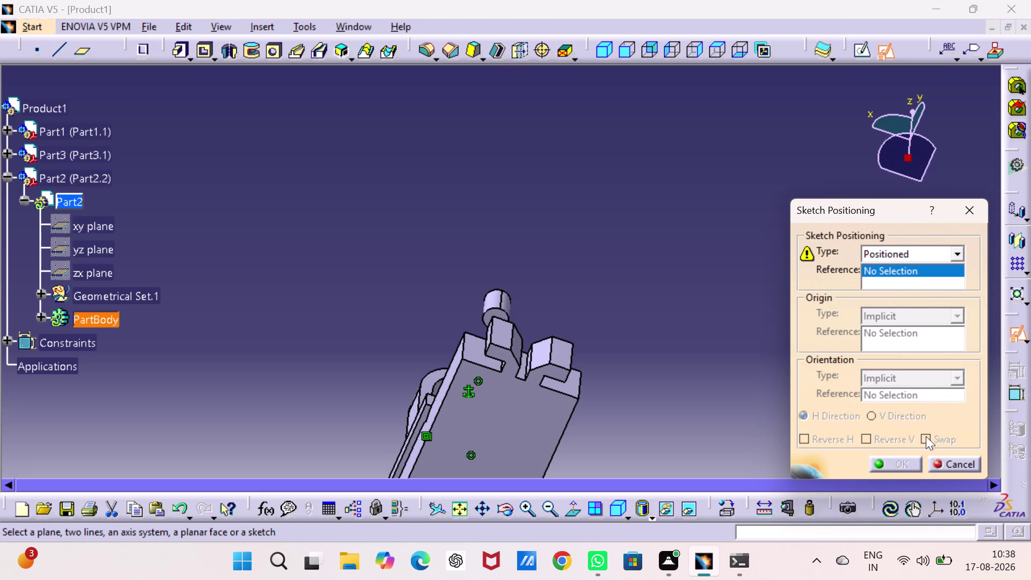
click(922, 440)
drag(922, 439, 921, 428)
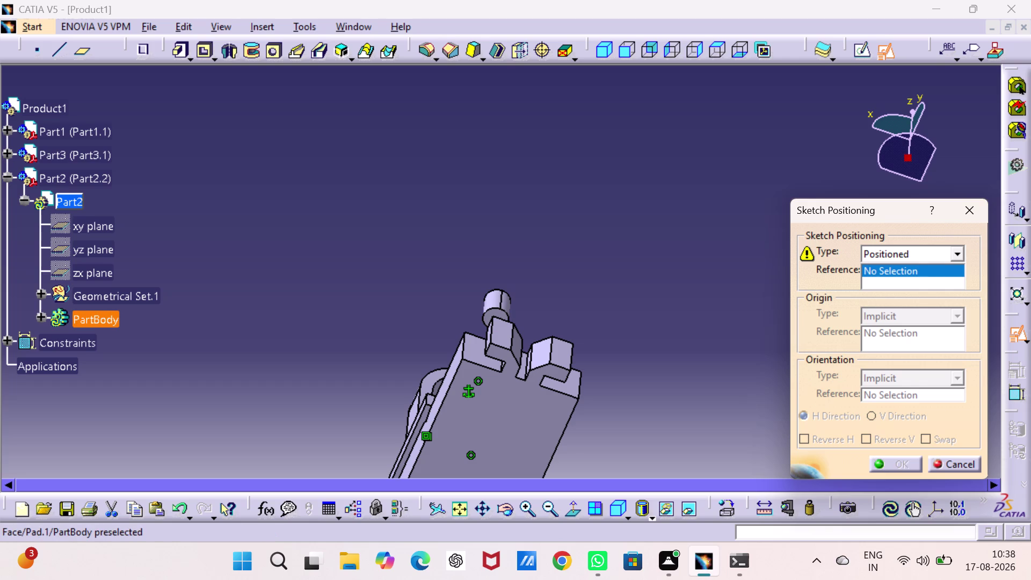
Use the pin's end face as sketch support, with Reverse V and Swap checked.
middle_drag(504, 313, 507, 312)
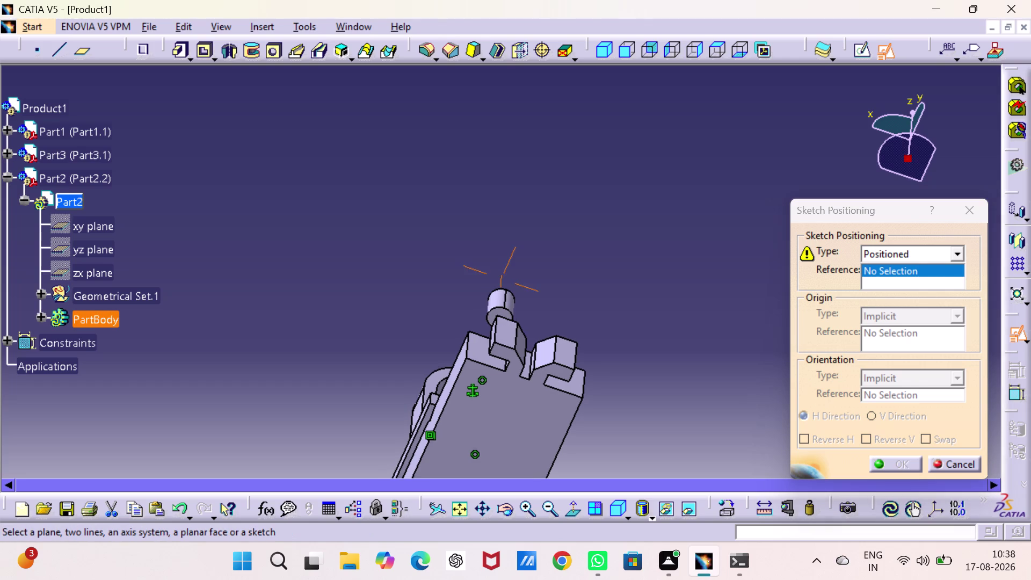
middle_drag(507, 313, 545, 190)
middle_drag(537, 226, 537, 194)
right_drag(537, 226, 537, 194)
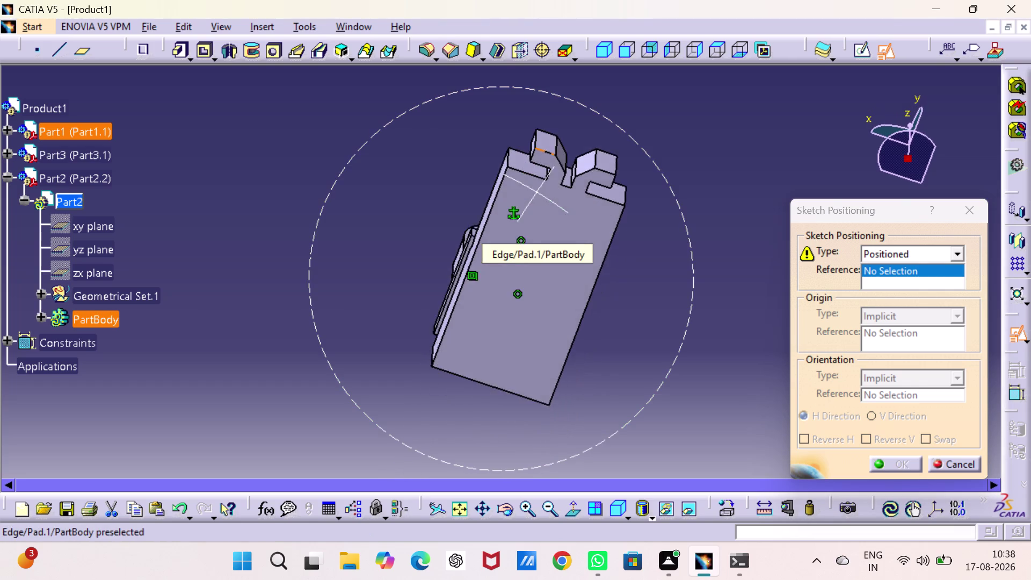
right_drag(537, 194, 618, 250)
middle_drag(537, 194, 618, 250)
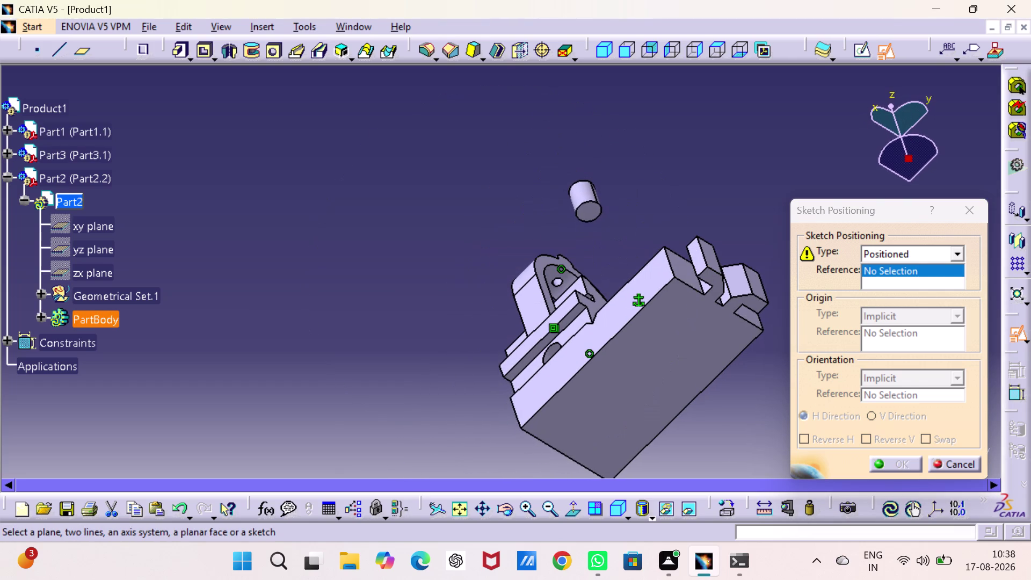
click(591, 214)
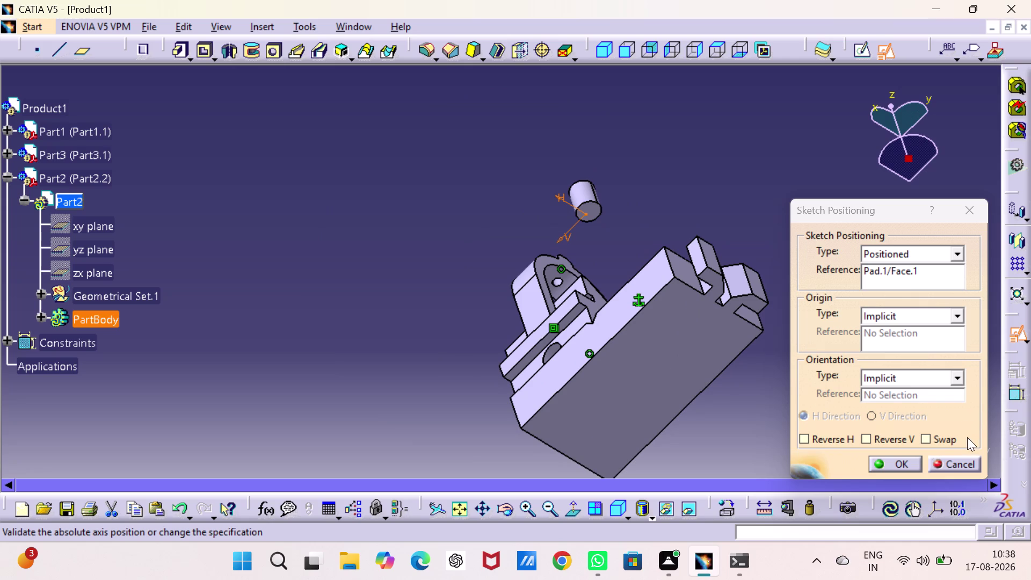
click(923, 435)
click(869, 439)
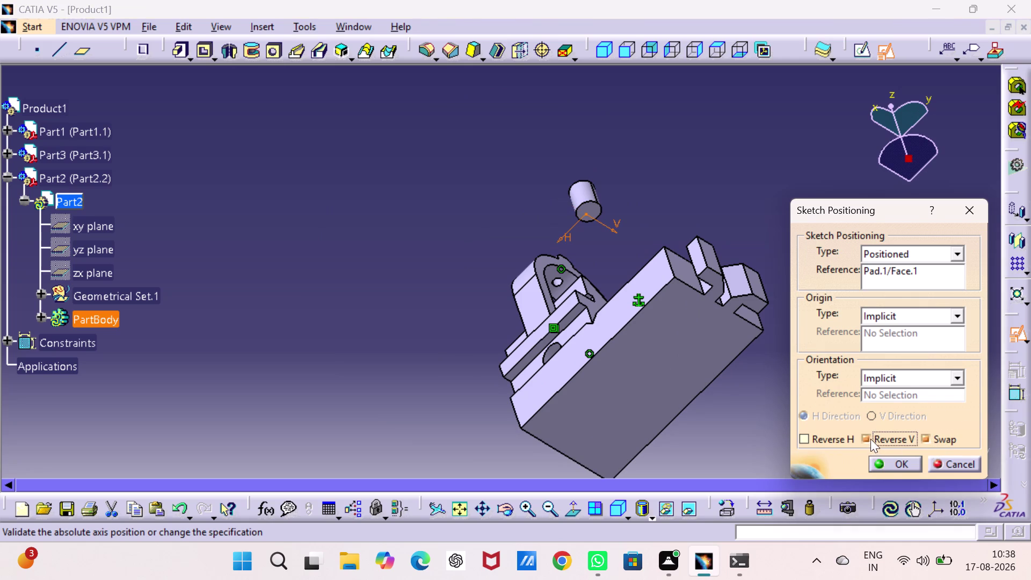
click(892, 462)
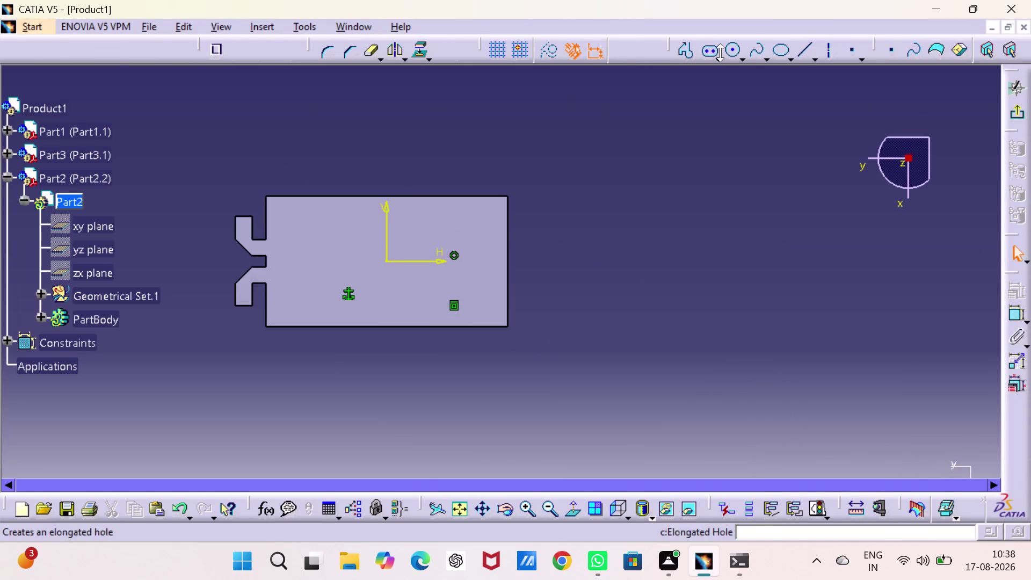
Draw a circle at the sketch origin, set its diameter to 4 mm, and exit the sketcher.
click(733, 48)
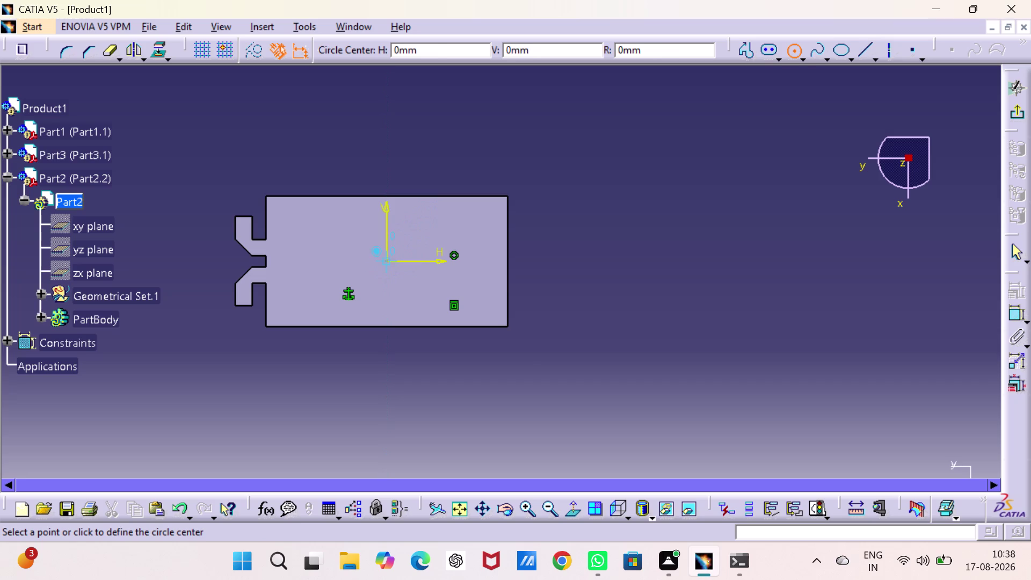
click(389, 261)
click(405, 284)
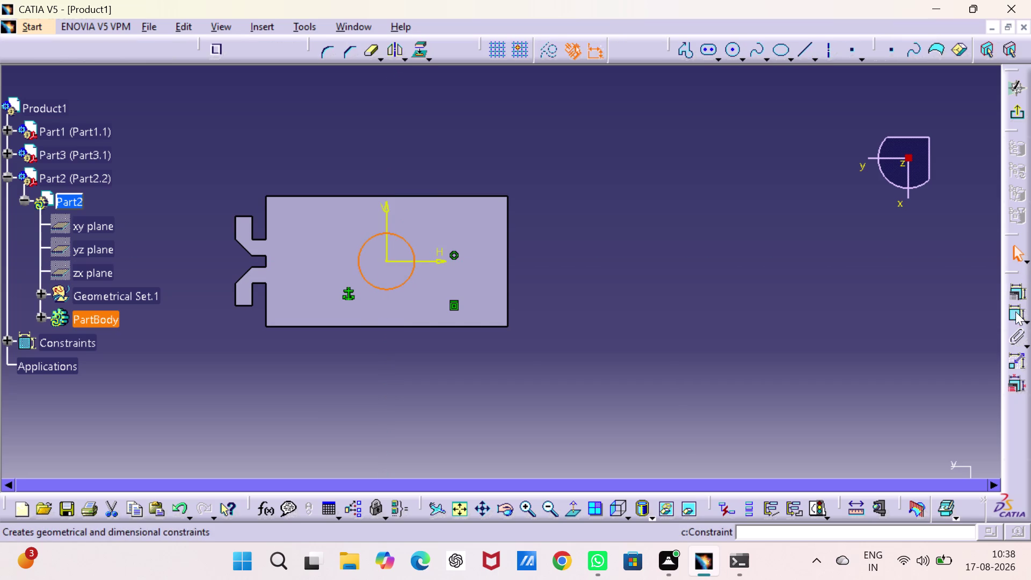
click(1015, 312)
click(749, 191)
double_click(748, 192)
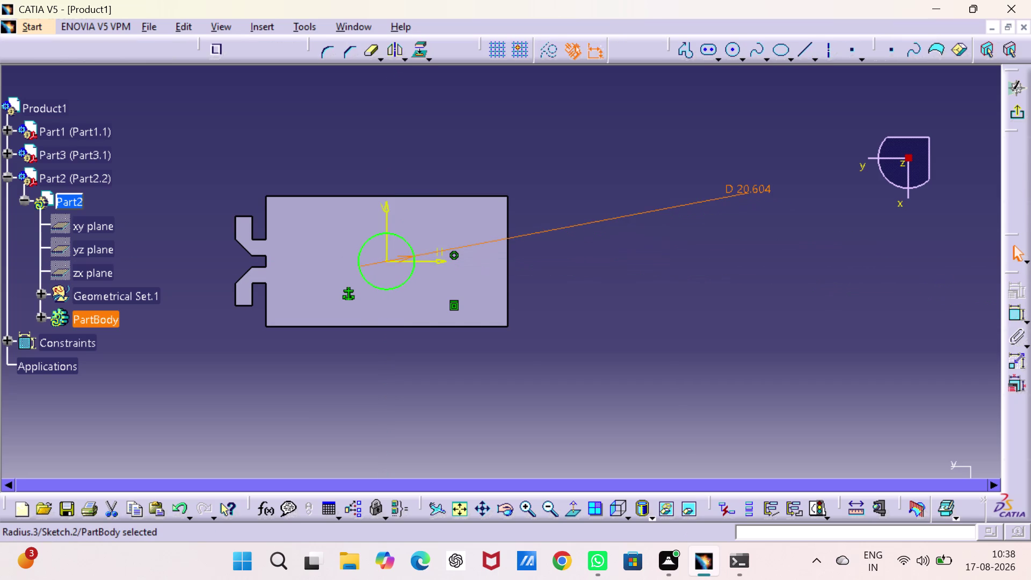
double_click(748, 191)
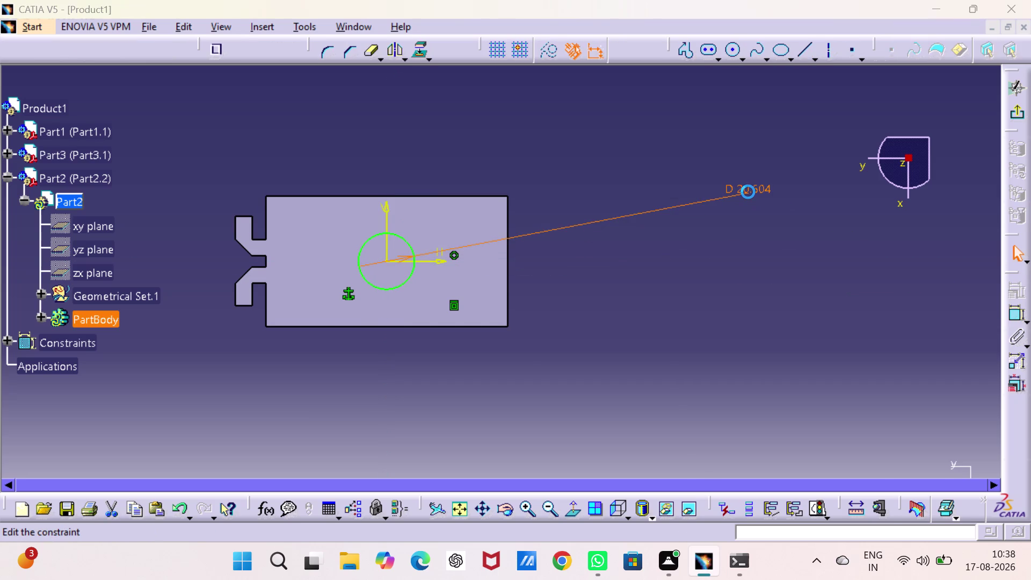
key(4)
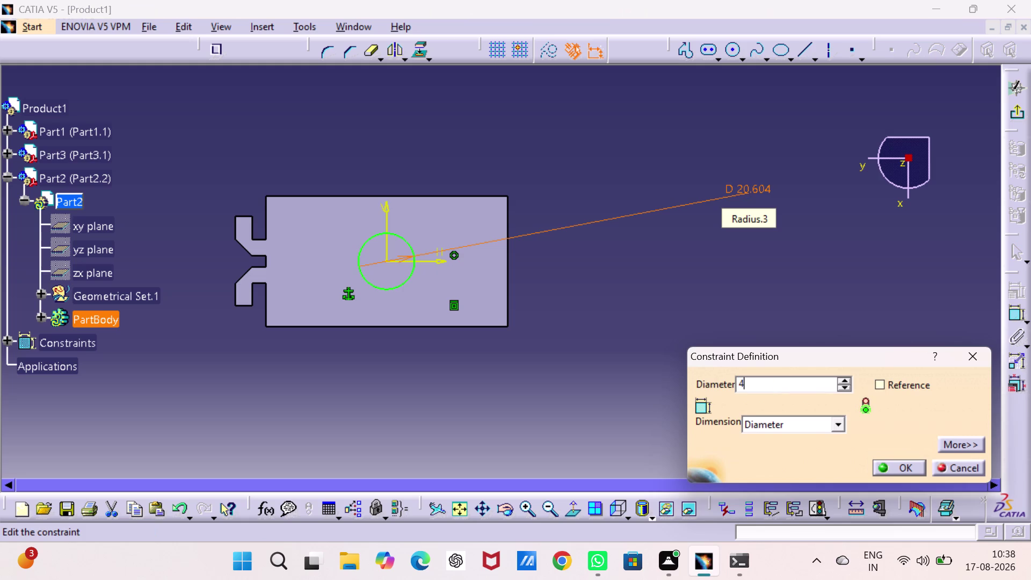
key(Return)
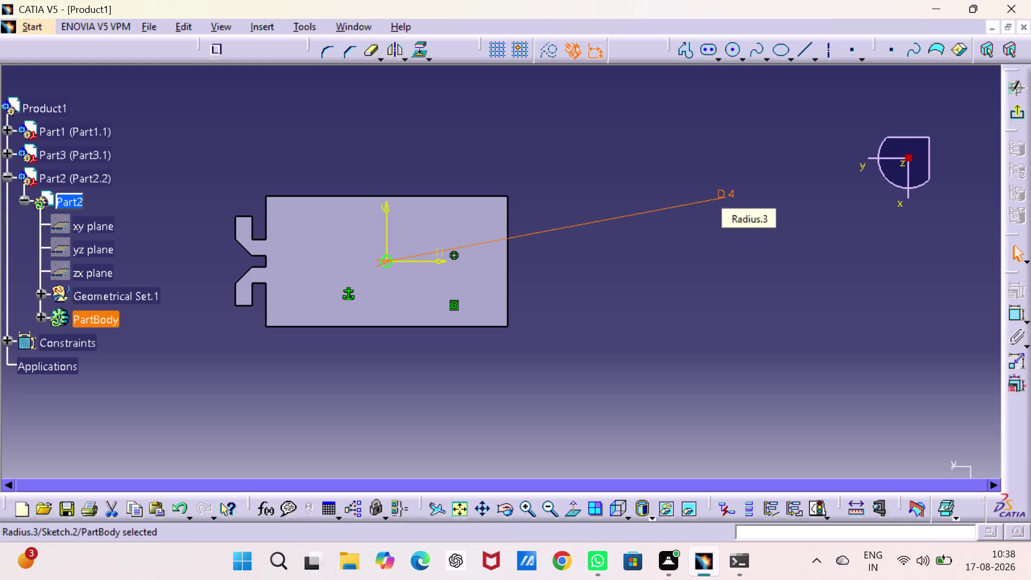
click(1015, 113)
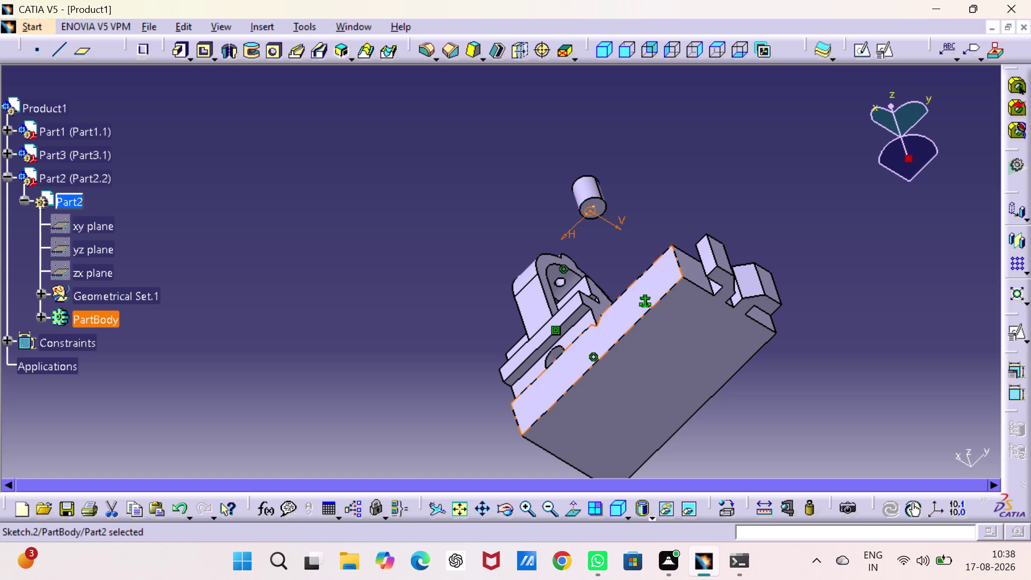
Orbit, pan and zoom in until the cylinder's end face fills the view.
middle_drag(630, 215, 601, 150)
right_drag(630, 215, 601, 150)
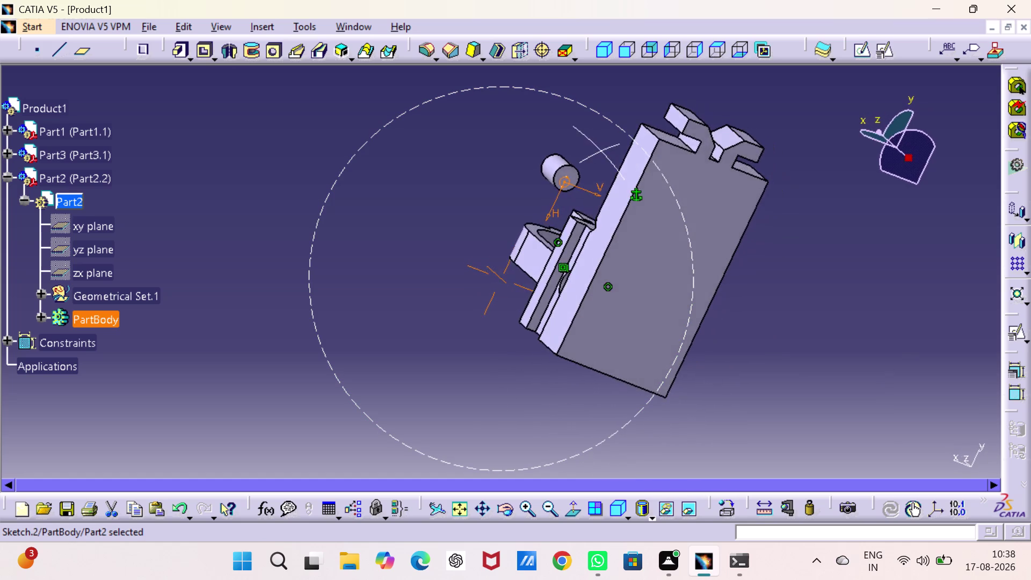
middle_drag(601, 151, 567, 124)
right_drag(601, 151, 567, 124)
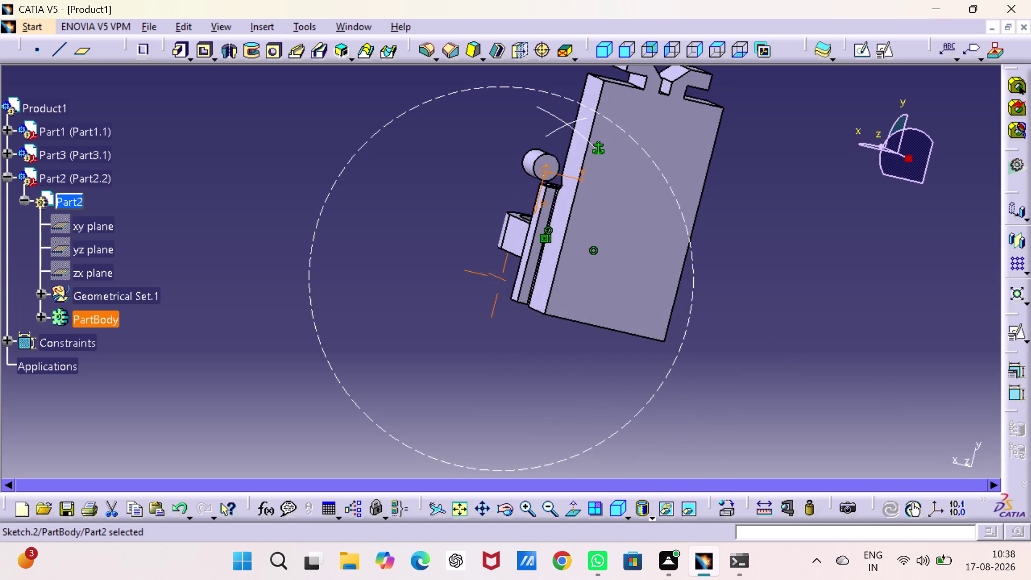
right_drag(567, 124, 568, 127)
middle_drag(567, 124, 568, 128)
scroll(up, 3)
scroll(down, 3)
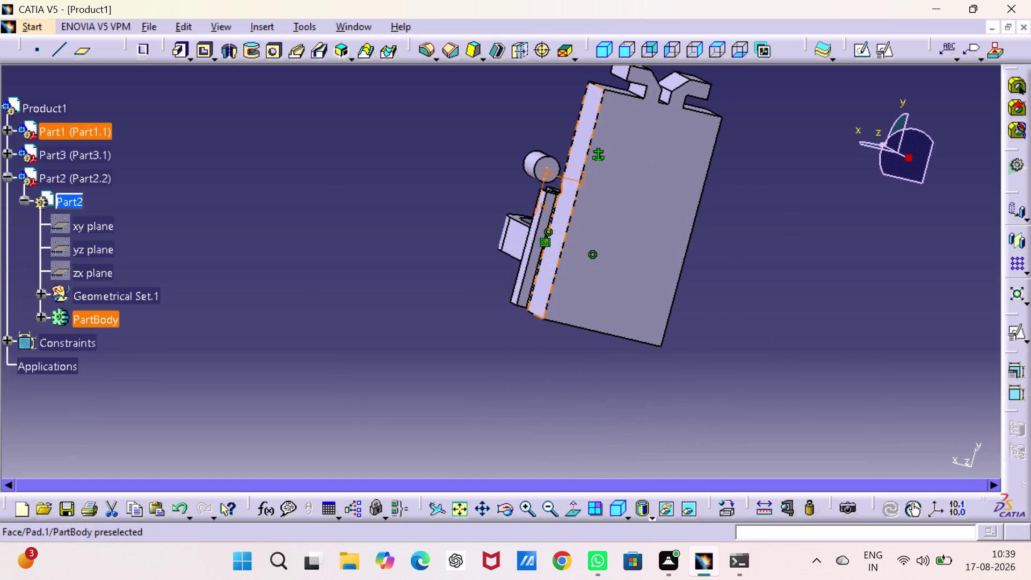
click(526, 506)
double_click(524, 503)
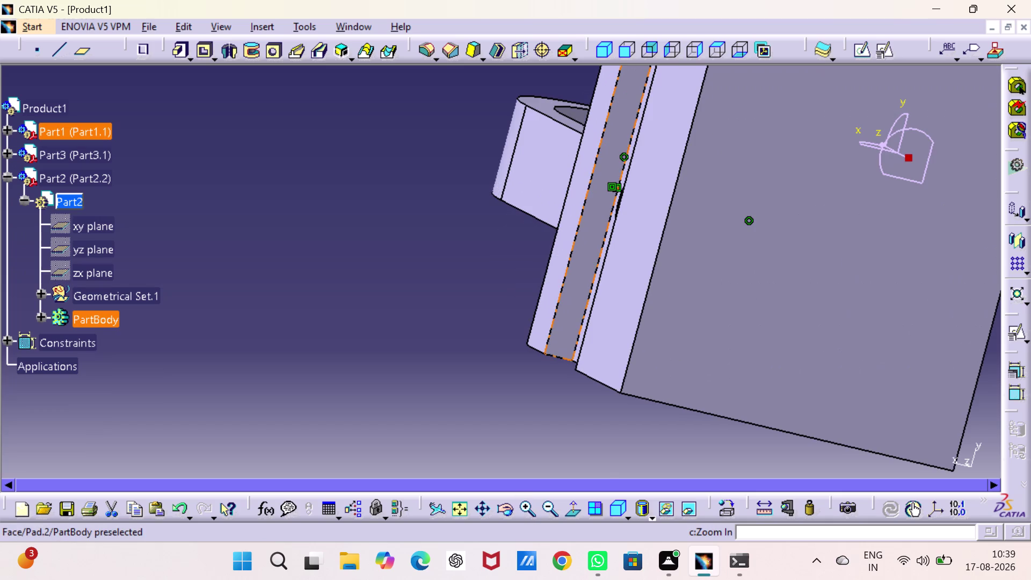
middle_drag(589, 239, 540, 486)
middle_drag(583, 312, 556, 379)
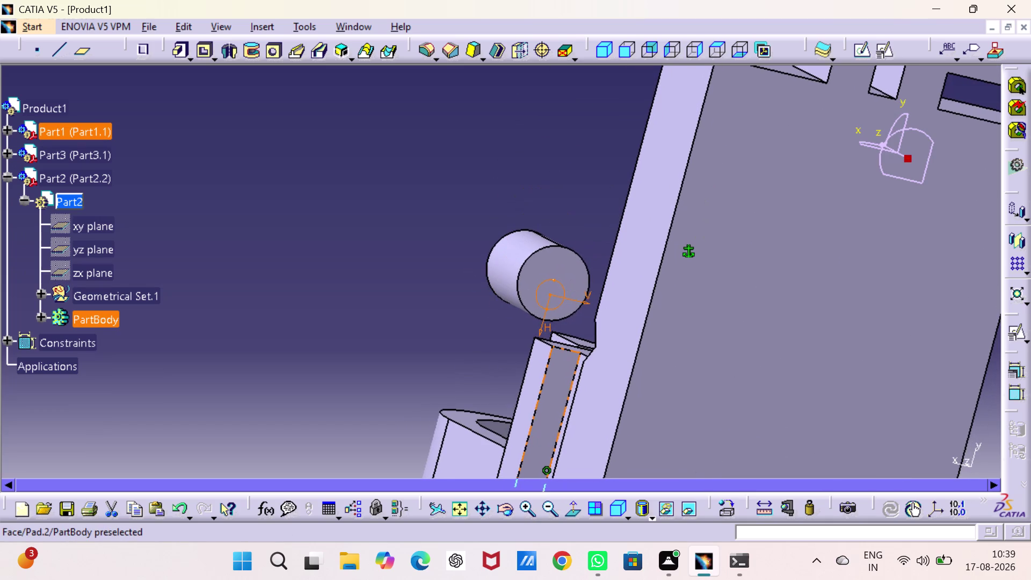
Select the 4 mm circle sketched on the cylinder end.
click(558, 283)
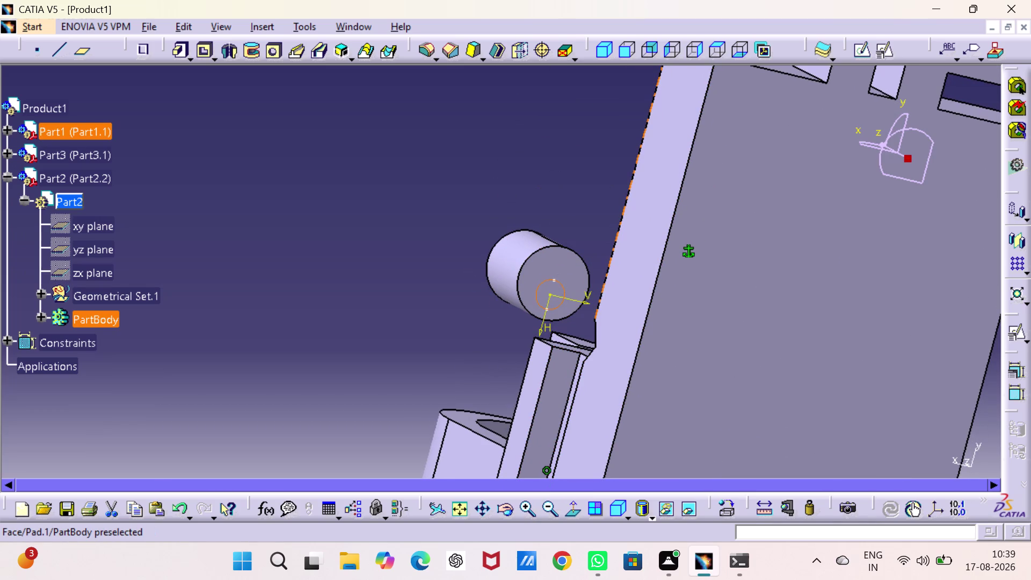
click(568, 69)
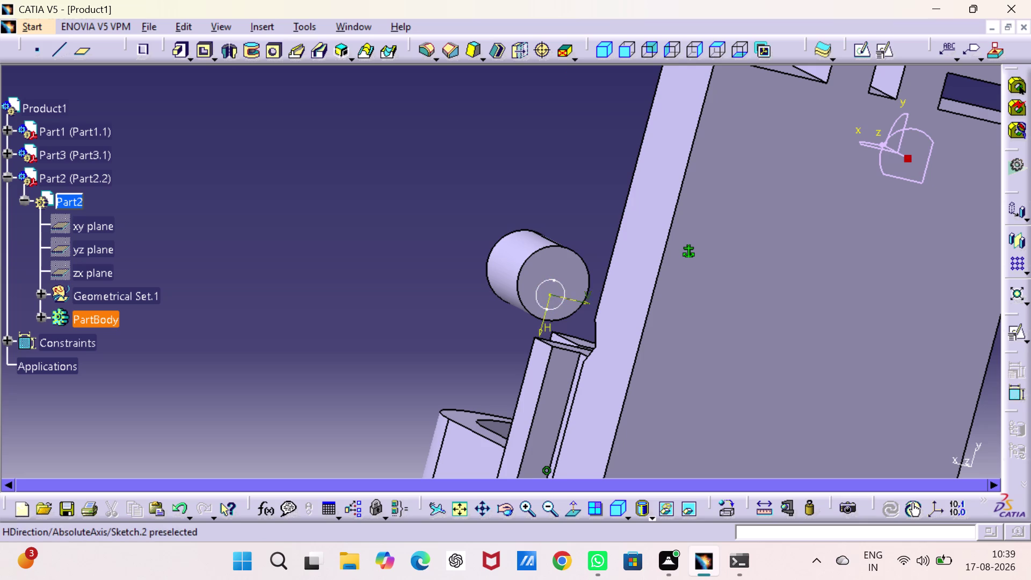
click(554, 280)
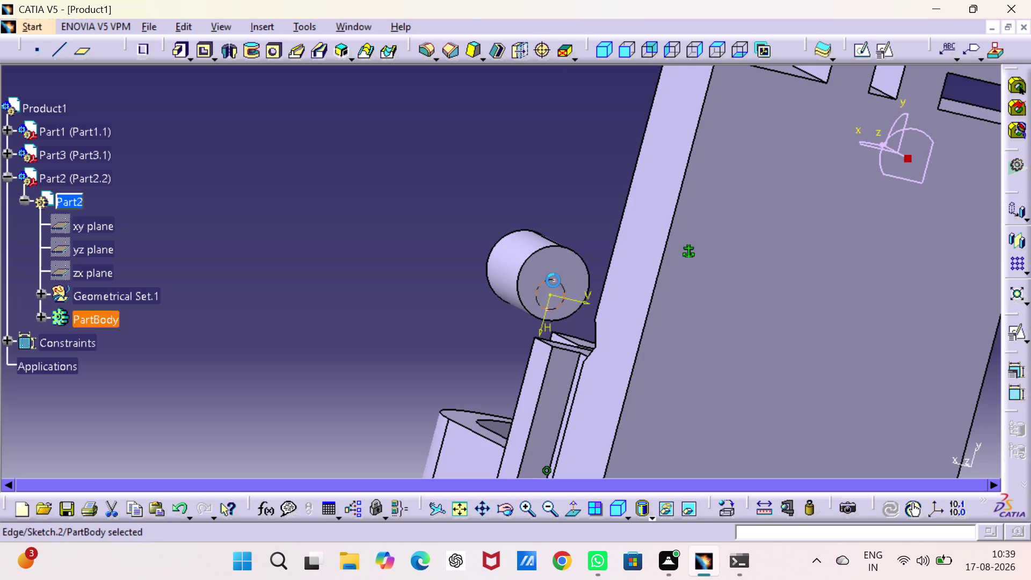
Delete Sketch.2's 4 mm circle from the cylinder's end.
click(549, 295)
click(565, 186)
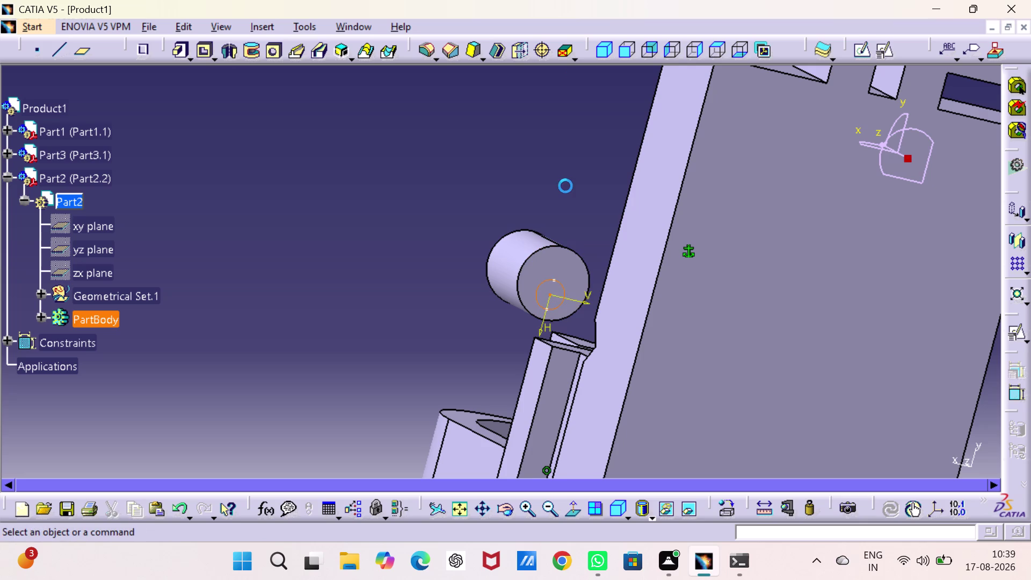
click(555, 283)
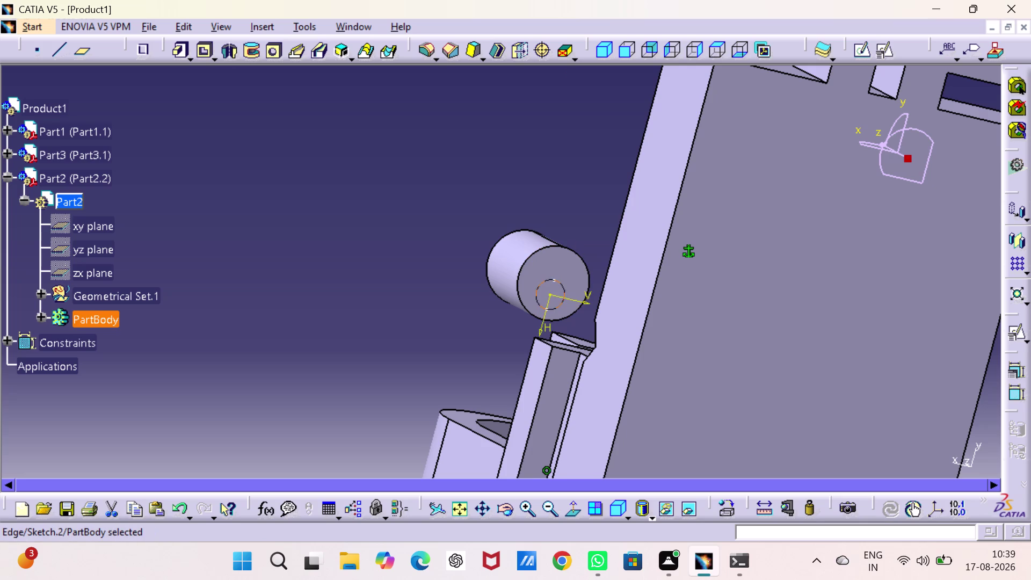
key(Delete)
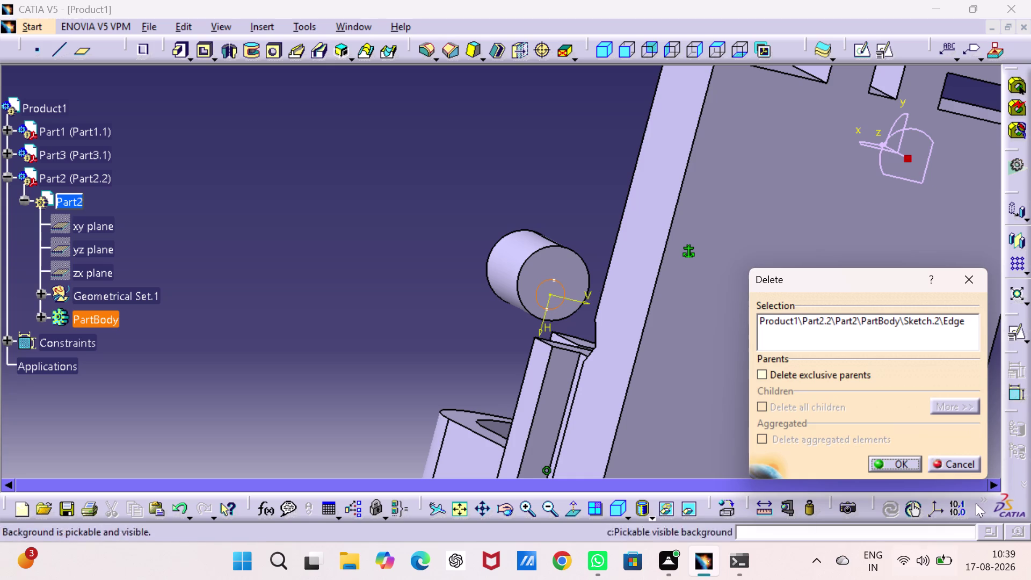
click(906, 463)
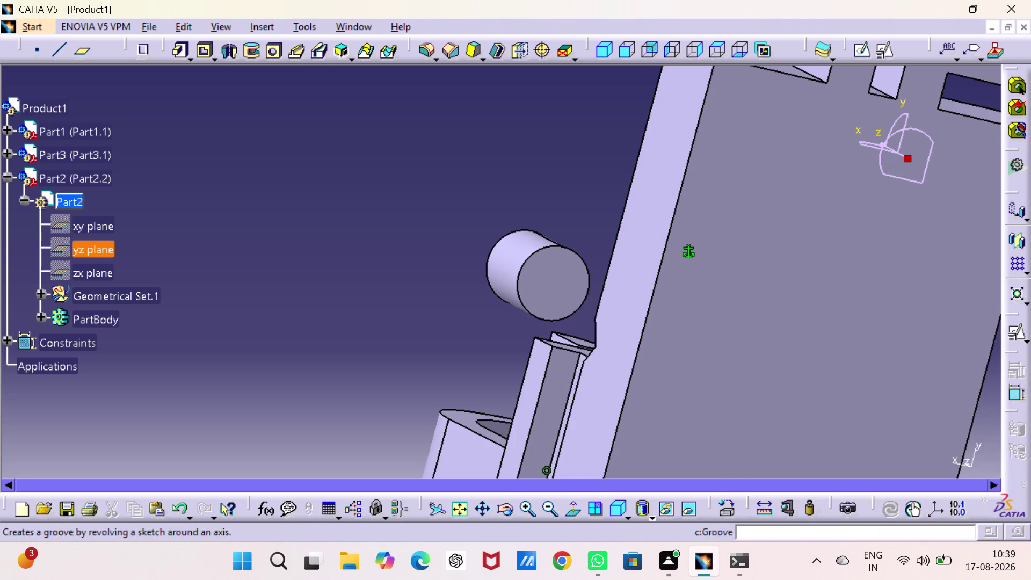
Position a new sketch on the cylinder's end face with Reverse V and Swap ticked.
click(553, 276)
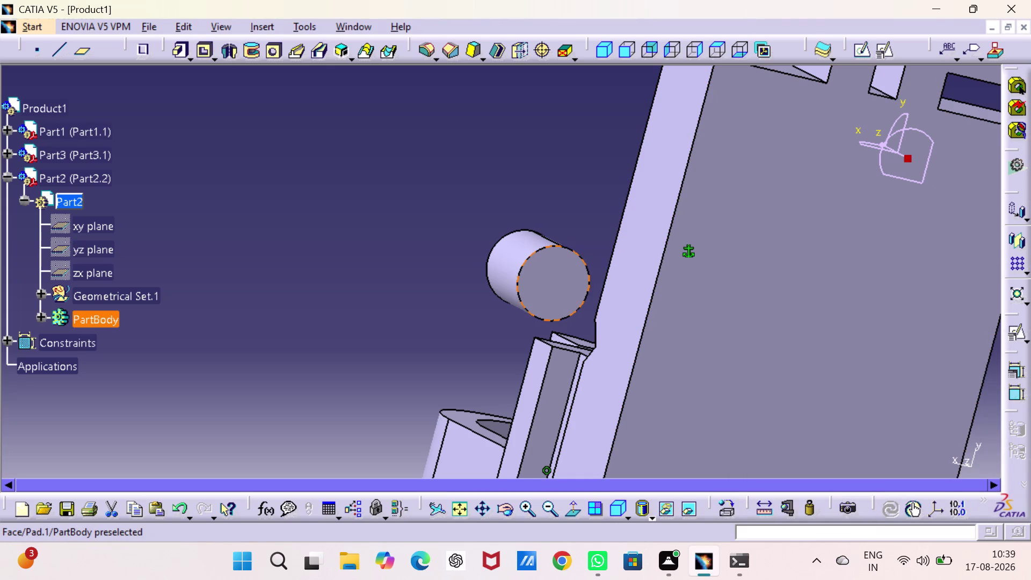
click(885, 49)
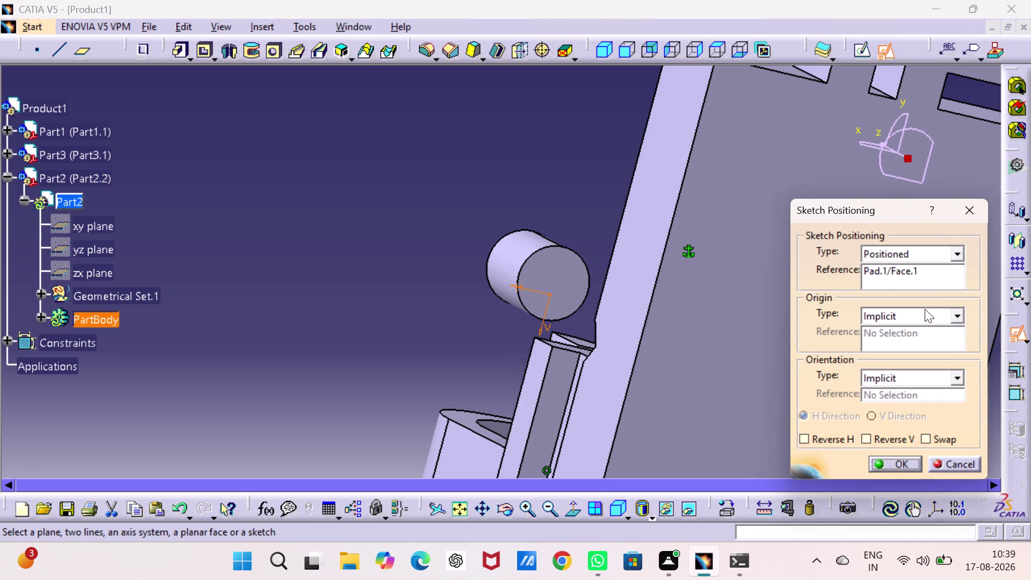
click(928, 436)
click(861, 437)
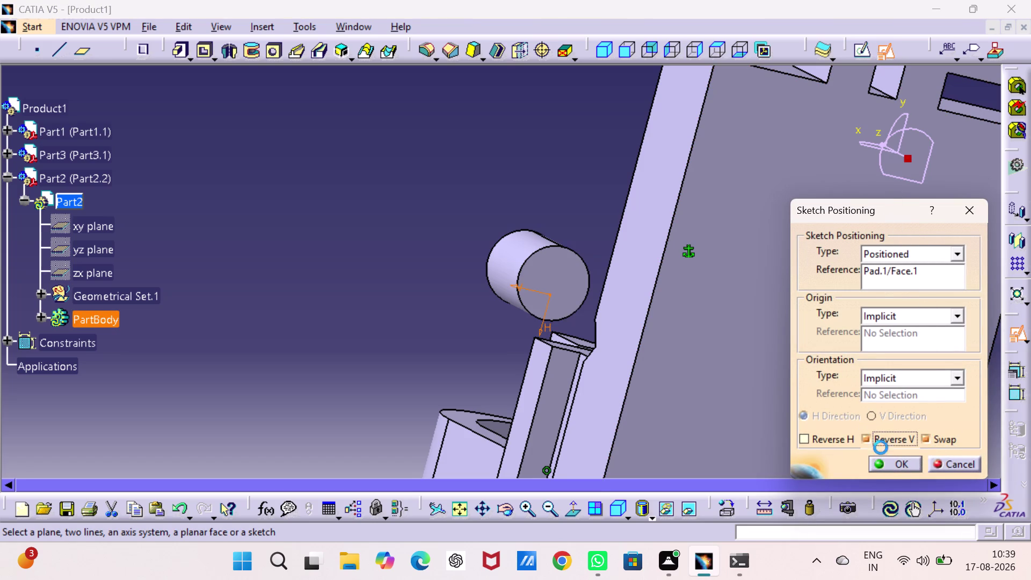
click(890, 464)
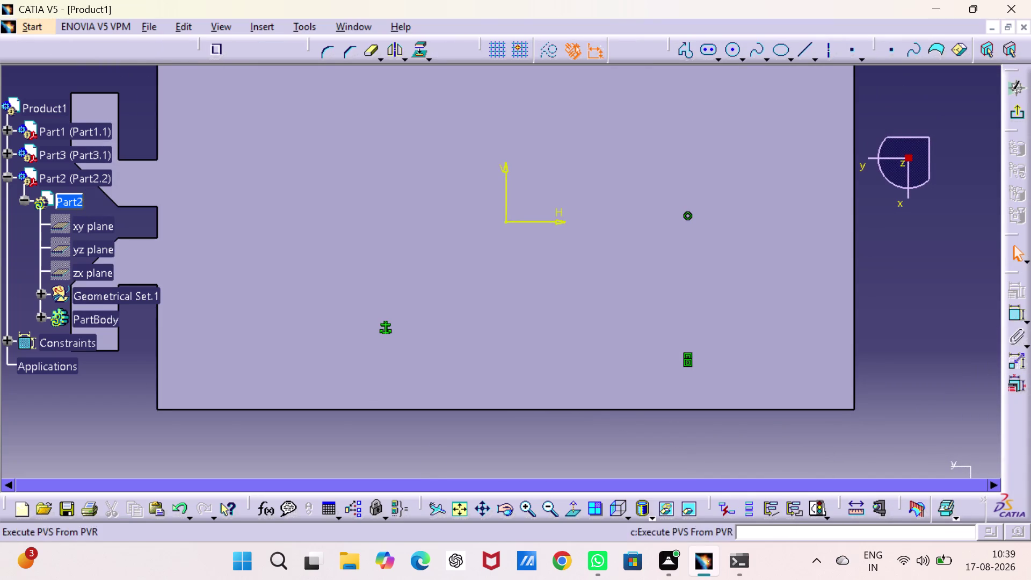
Sketch a circle at the origin and constrain its diameter to 4.
click(733, 51)
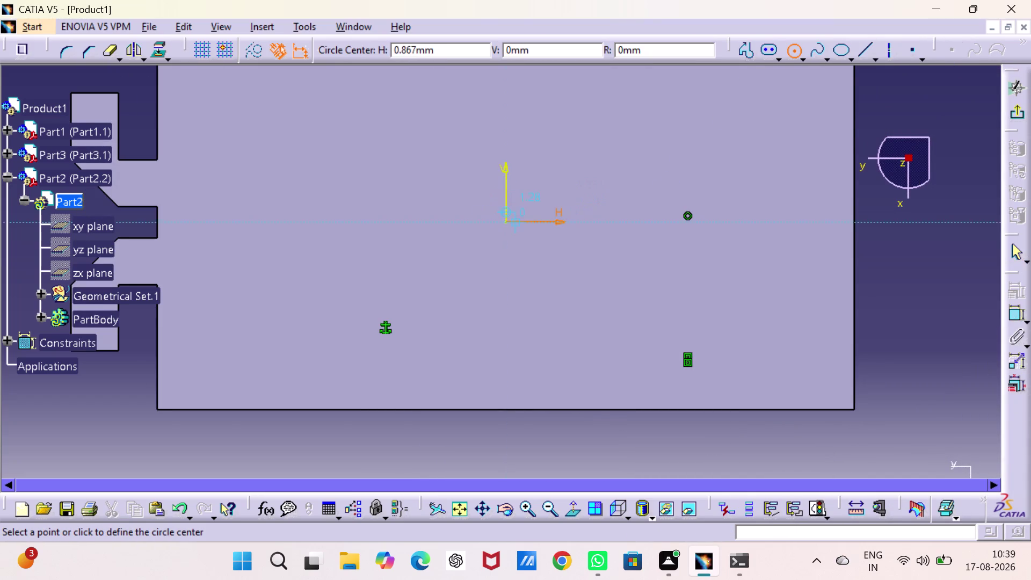
click(506, 222)
click(520, 255)
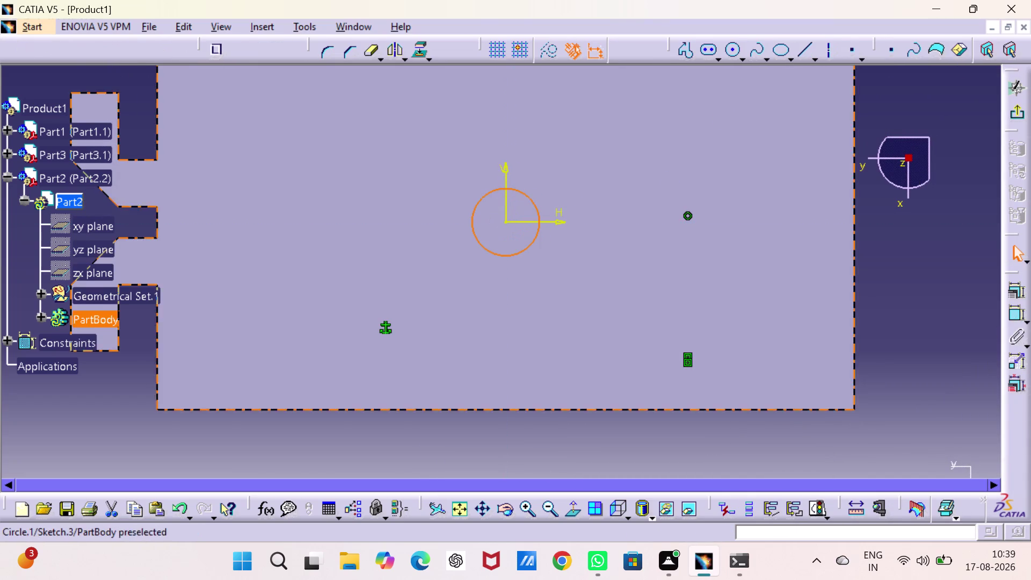
click(1016, 313)
click(893, 238)
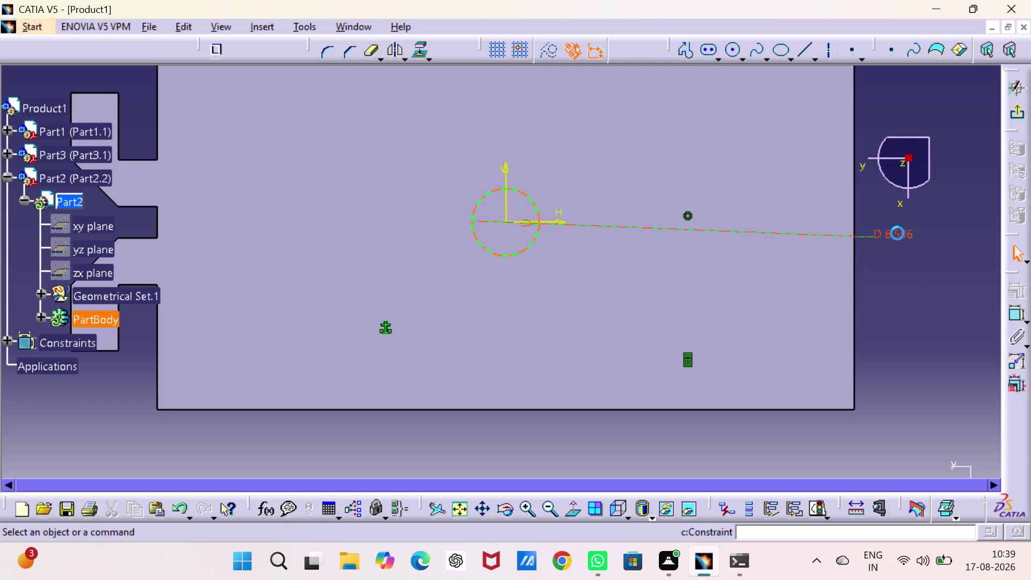
double_click(897, 233)
key(1)
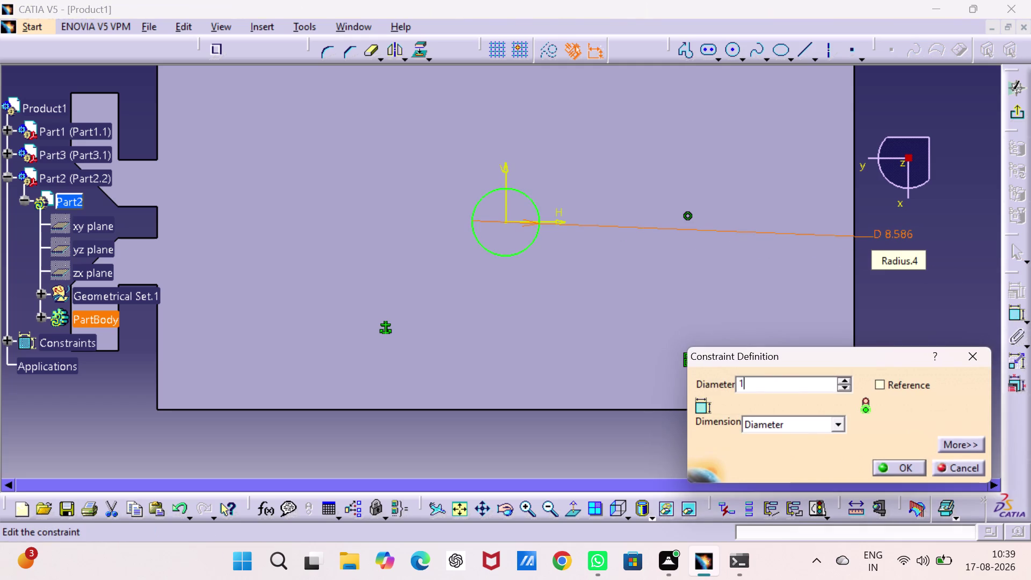
key(BackSpace)
key(4)
key(Return)
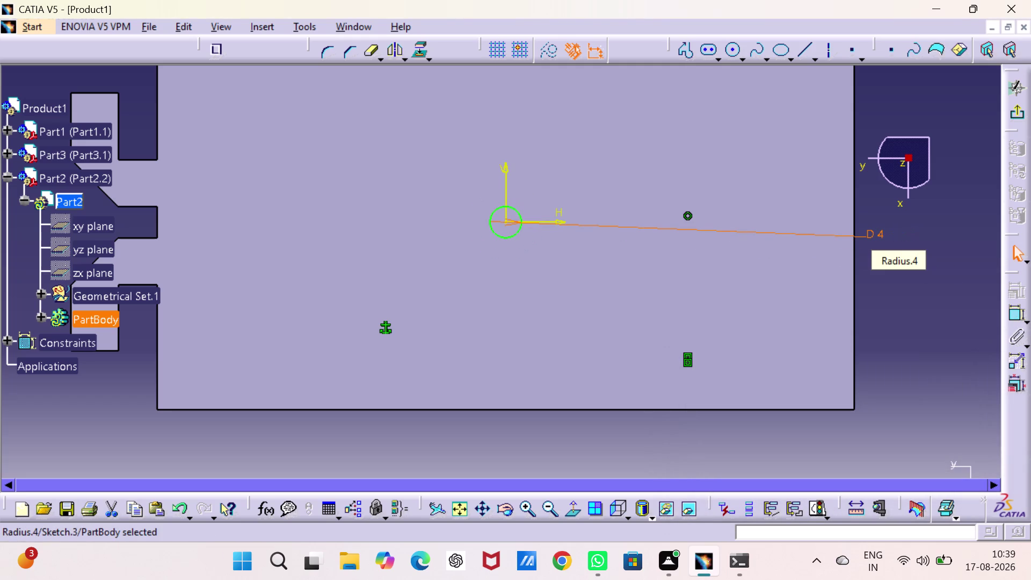
Exit the sketcher and pad Sketch.3 35 mm into the rod Pad.2.
click(1018, 114)
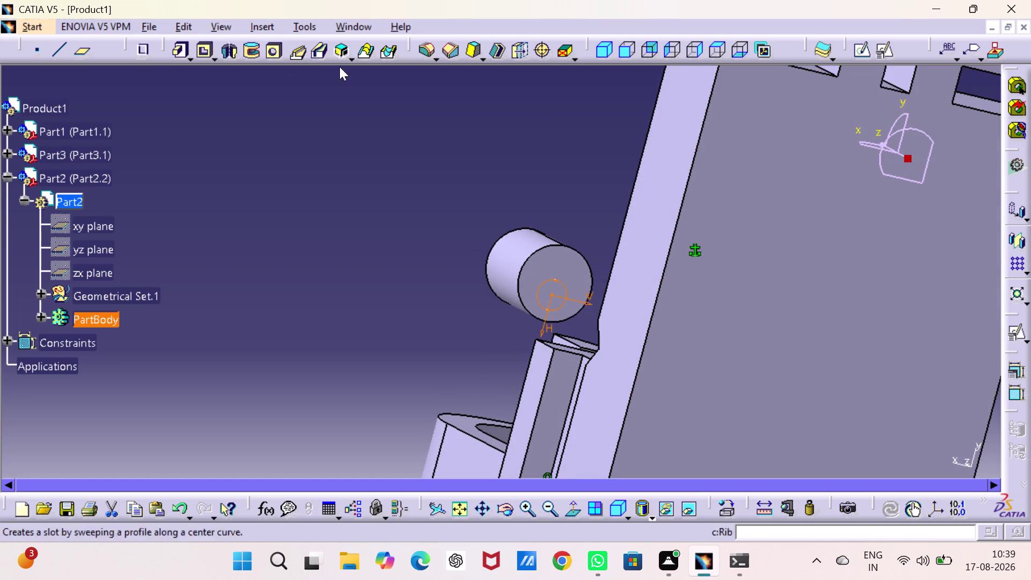
click(181, 47)
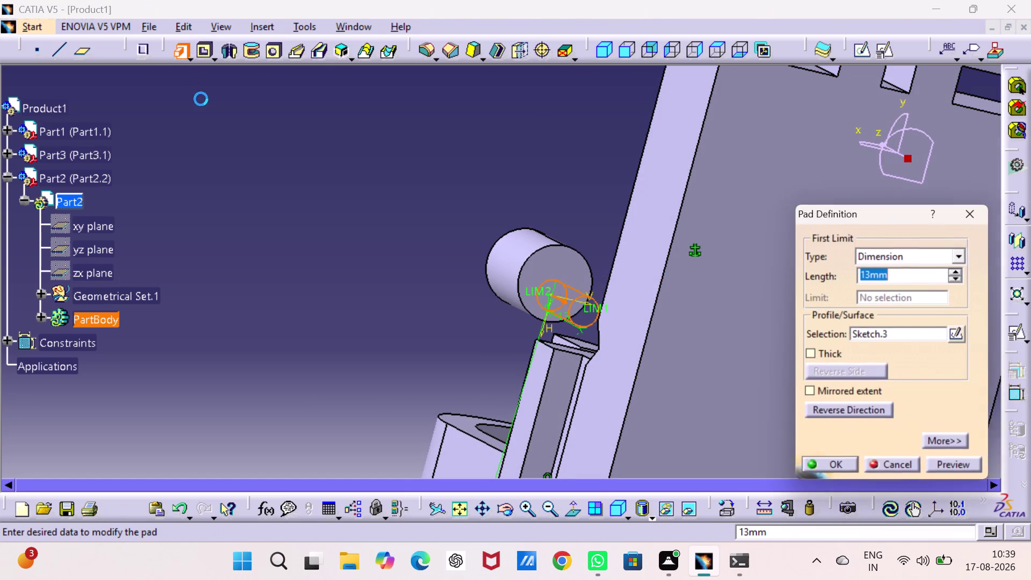
text(3)
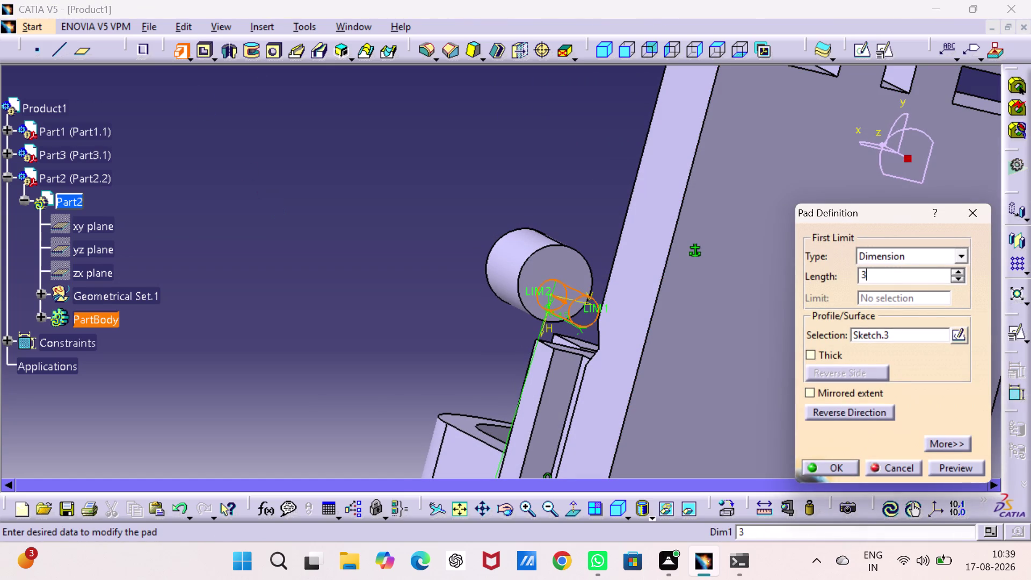
text(5)
key(Return)
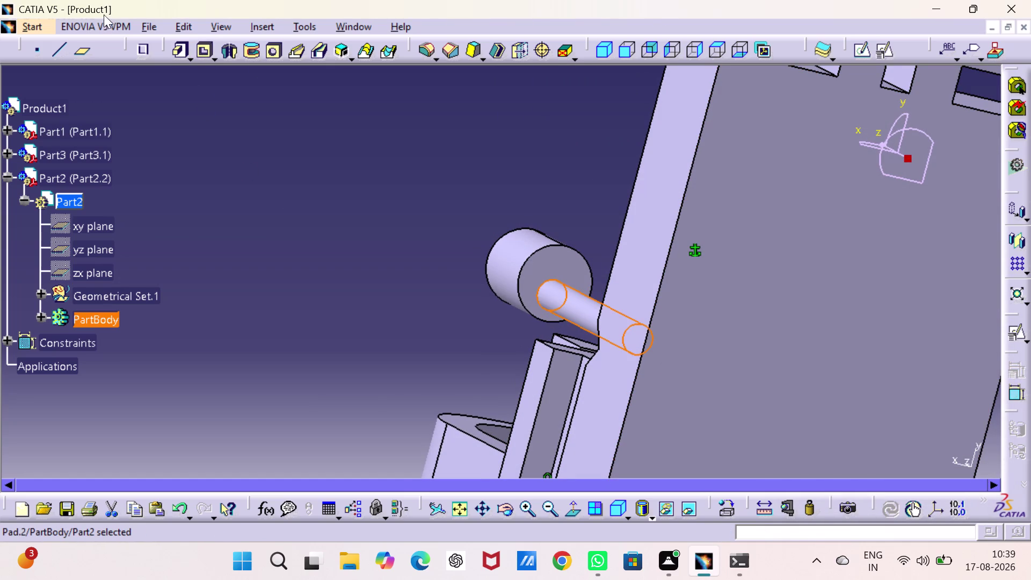
click(281, 190)
middle_drag(282, 185, 285, 186)
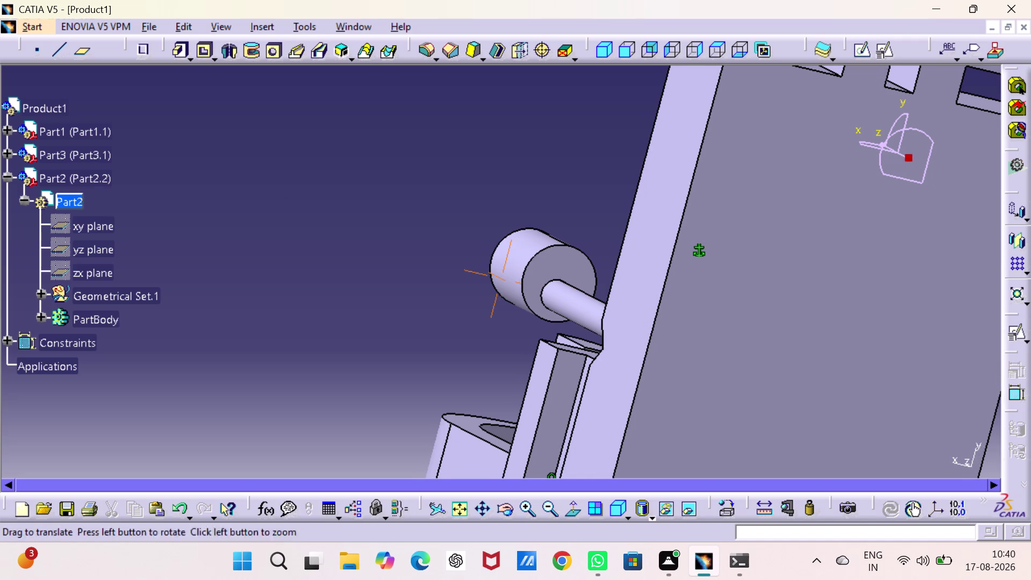
middle_drag(285, 186, 436, 252)
right_drag(286, 187, 436, 253)
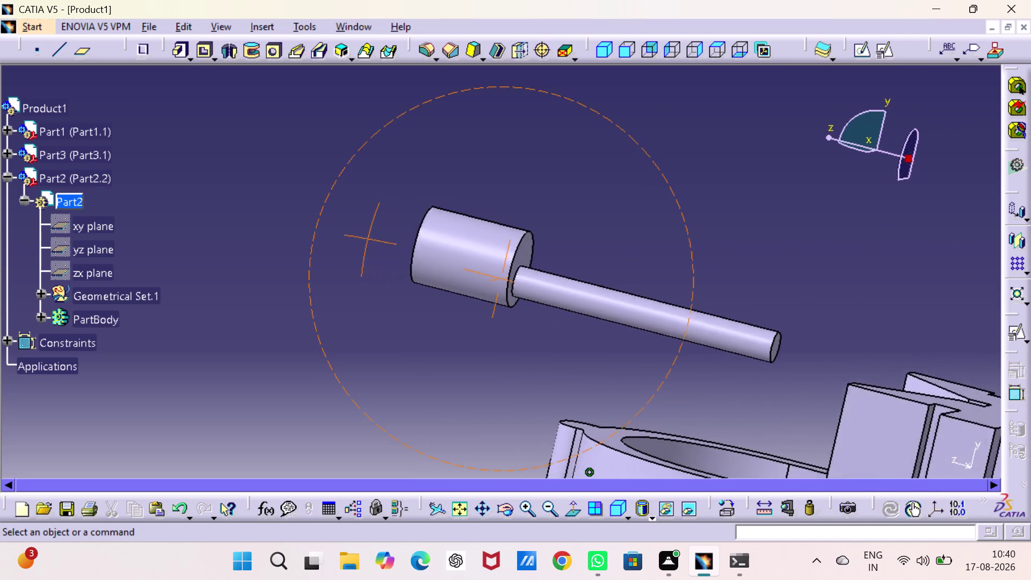
right_drag(436, 252, 653, 191)
middle_drag(436, 253, 650, 197)
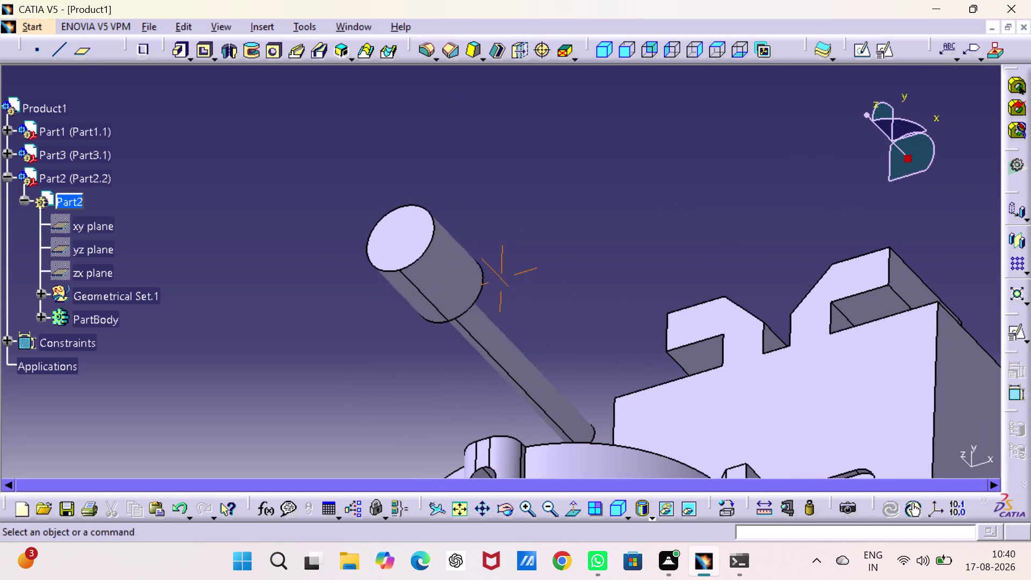
scroll(down, 3)
middle_drag(517, 320, 496, 110)
right_drag(516, 321, 497, 110)
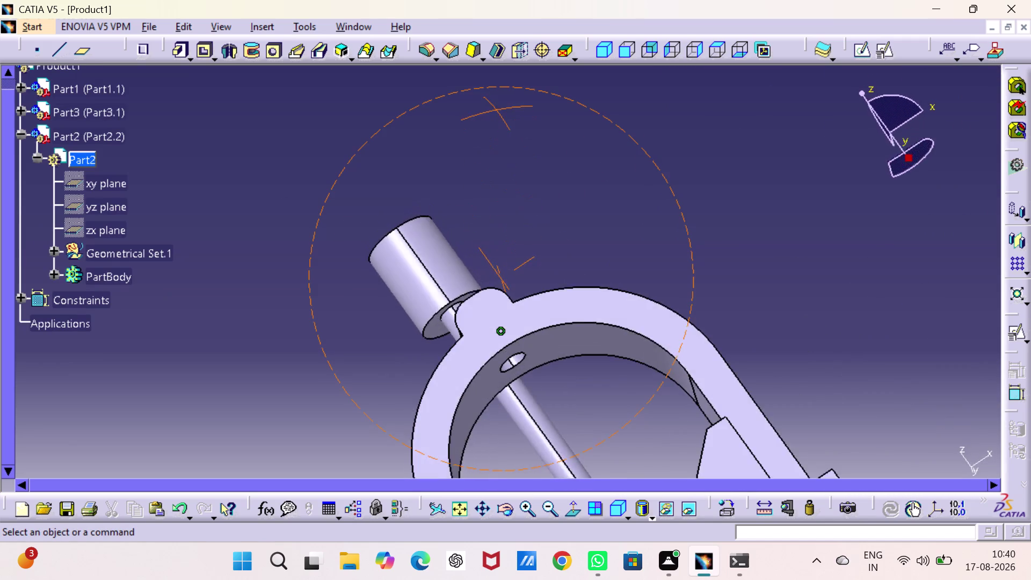
right_drag(496, 110, 532, 34)
middle_drag(496, 110, 532, 34)
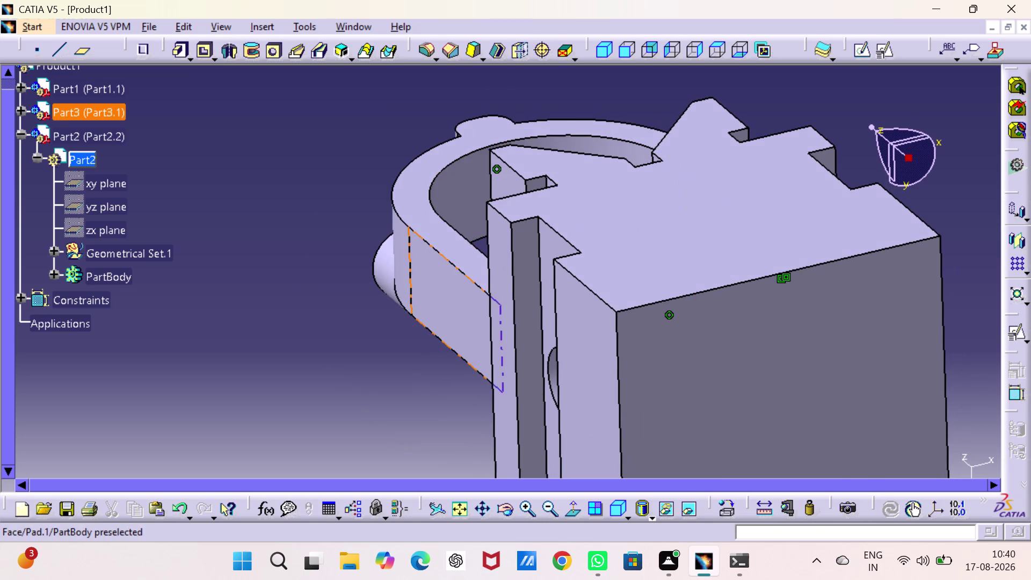
middle_drag(438, 274, 577, 329)
right_drag(438, 274, 577, 329)
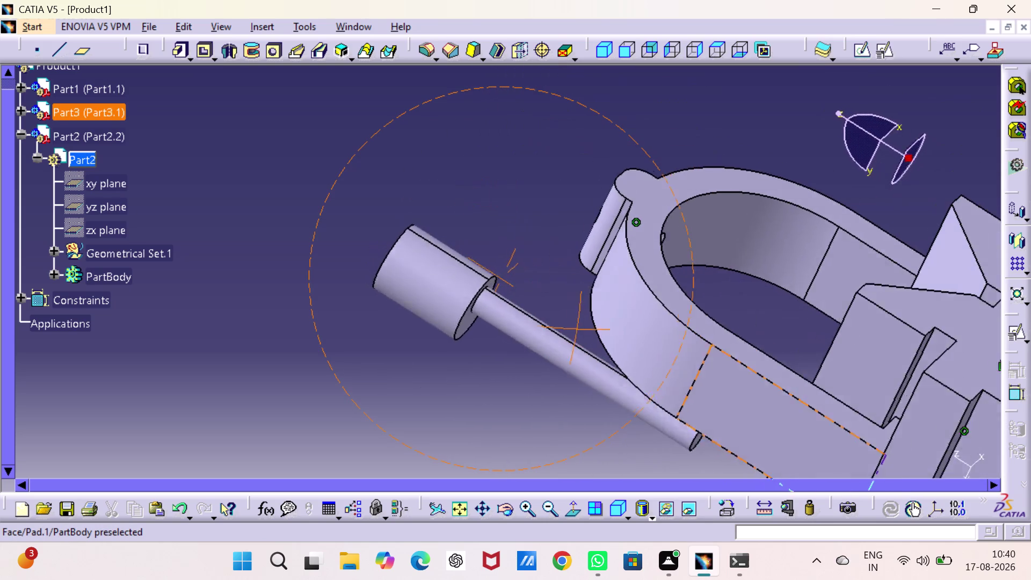
middle_drag(578, 328, 449, 277)
right_drag(578, 328, 449, 277)
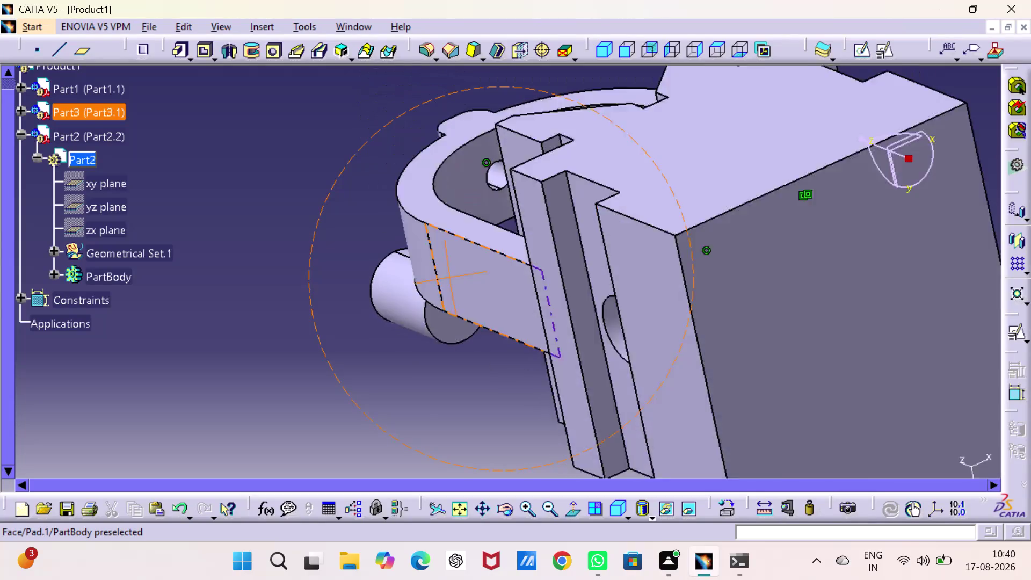
right_drag(449, 277, 742, 200)
middle_drag(449, 277, 743, 201)
middle_drag(551, 417, 611, 159)
right_drag(552, 417, 610, 158)
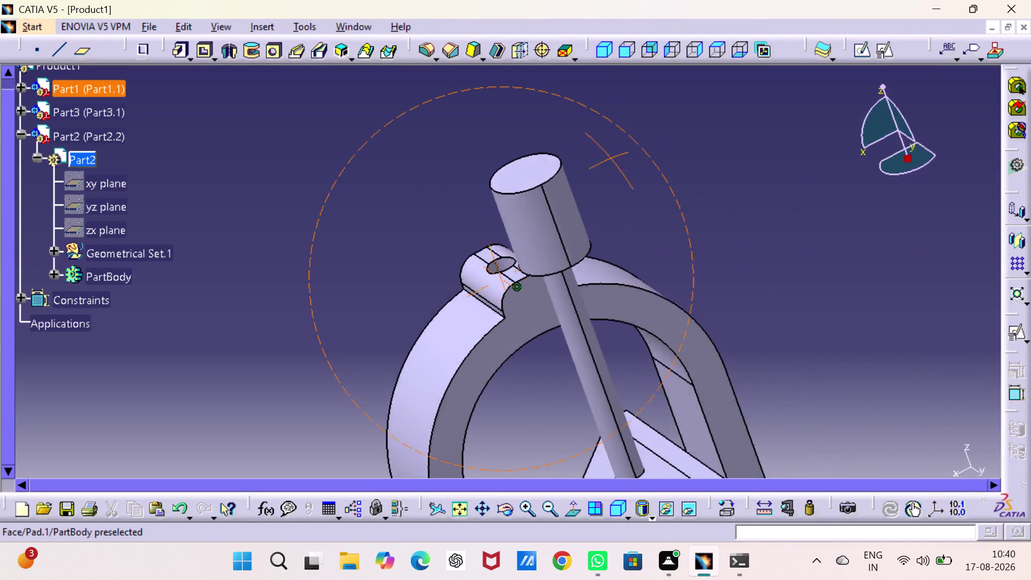
middle_drag(610, 159, 621, 267)
right_drag(610, 158, 621, 267)
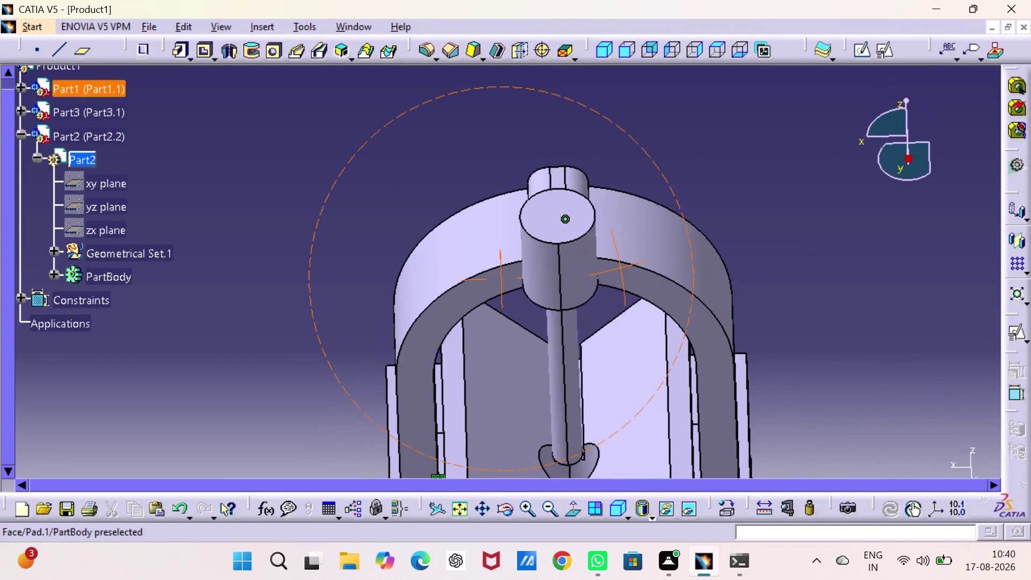
middle_drag(621, 268, 618, 264)
right_drag(621, 267, 618, 265)
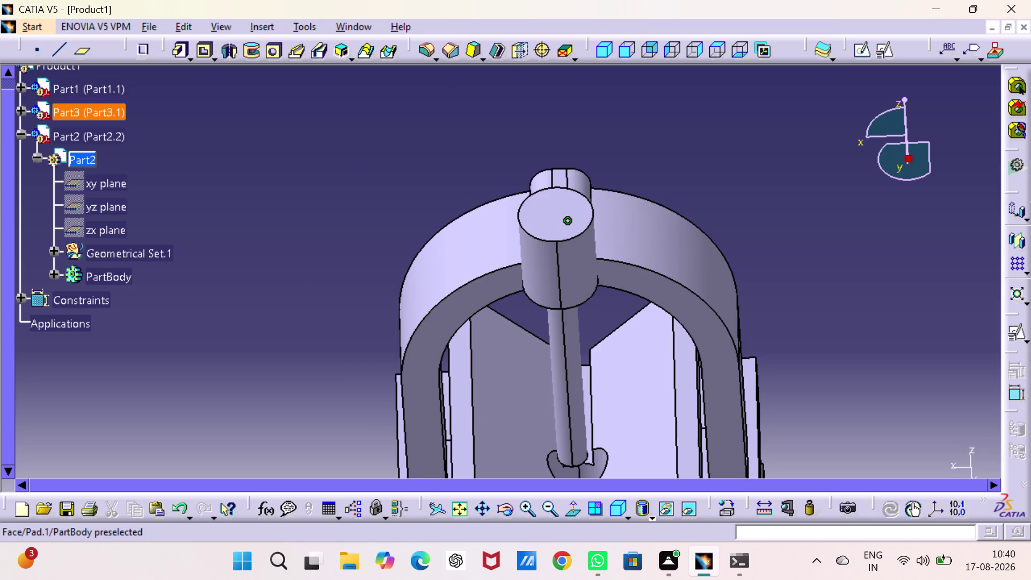
Undo three changes, then try a positioned sketch on the pin's top face and cancel it.
key(ctrl+z)
key(ctrl+z)
key(ctrl+z)
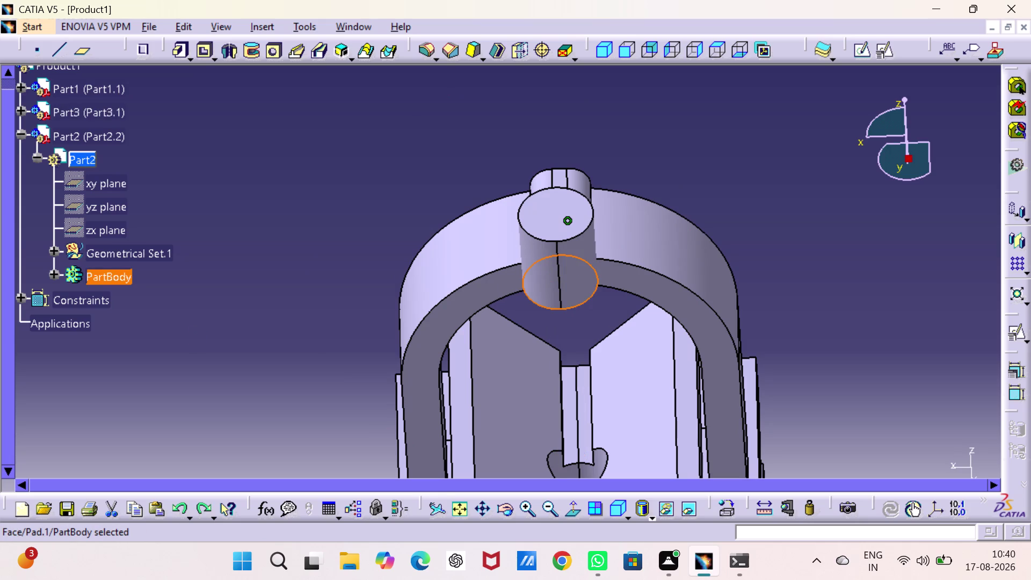
key(Escape)
key(Escape)
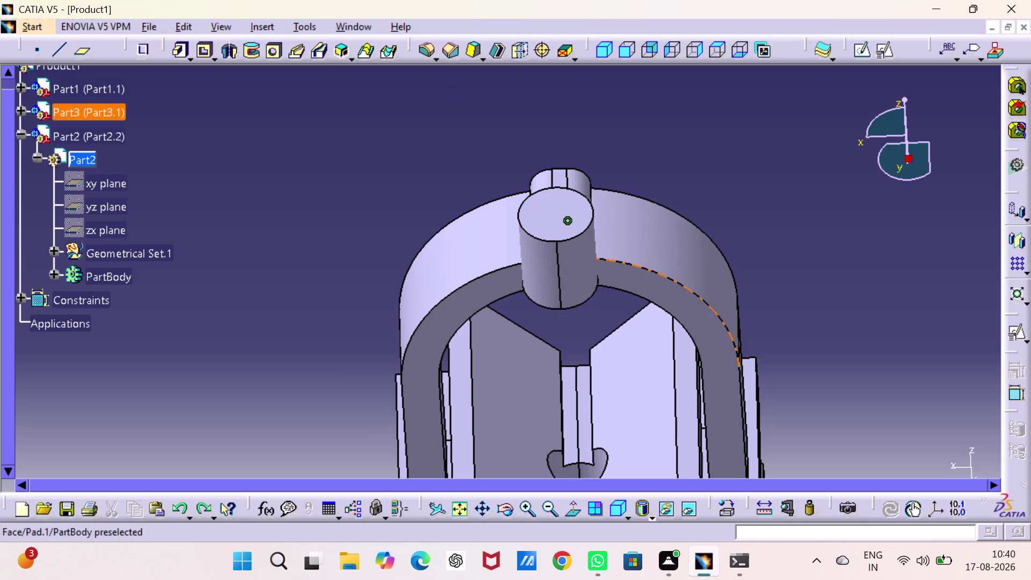
click(555, 214)
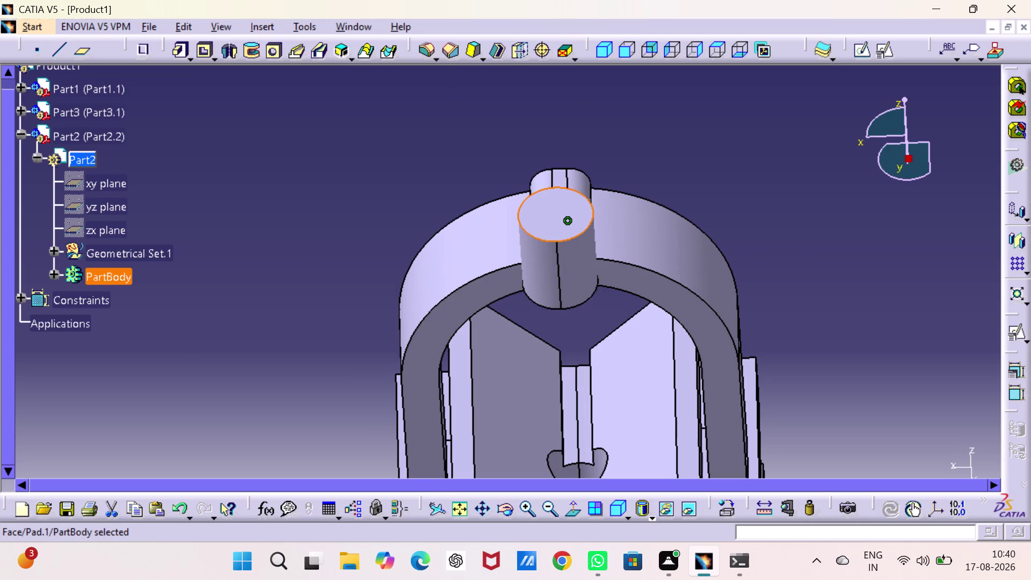
click(888, 49)
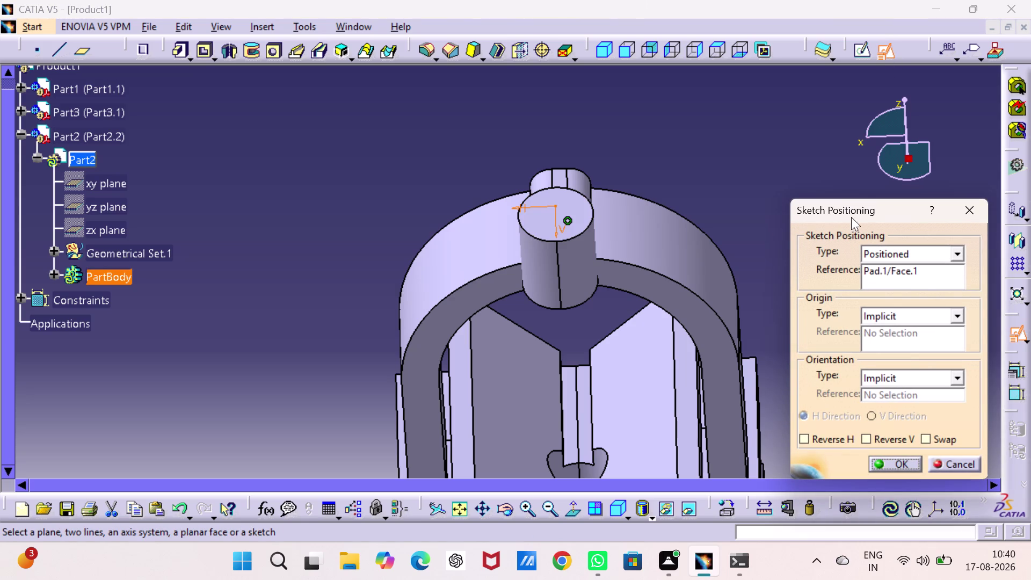
click(971, 218)
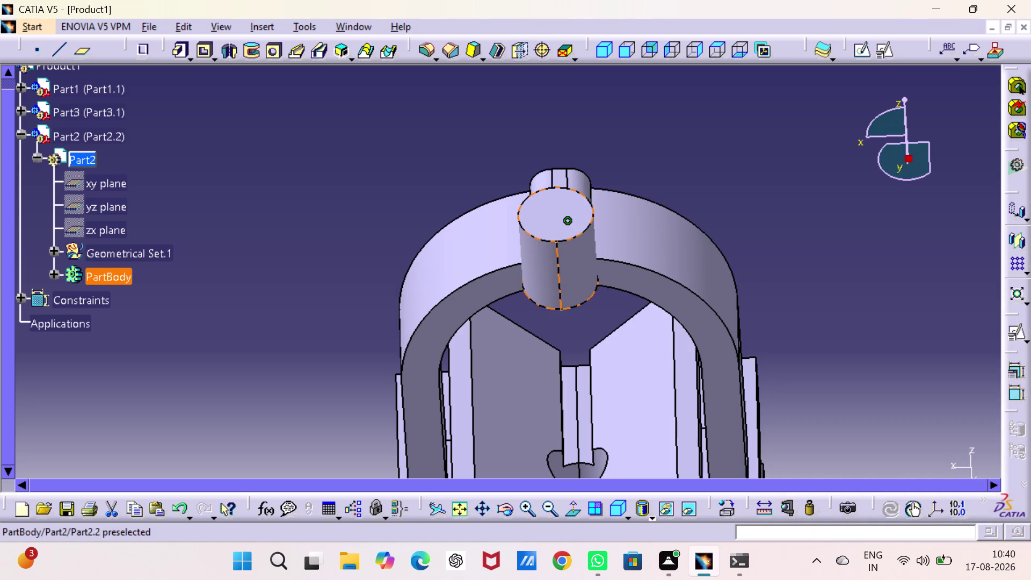
Redo the undone changes and close the sketch placement settings again without sketching.
key(ctrl+y)
key(ctrl+y)
key(ctrl+y)
key(ctrl+y)
key(ctrl+y)
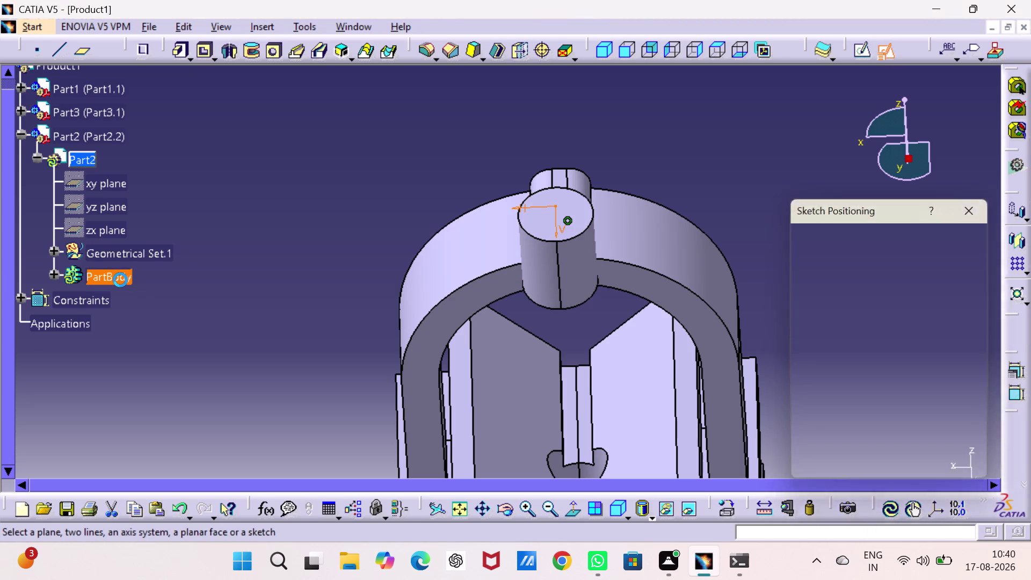
click(975, 208)
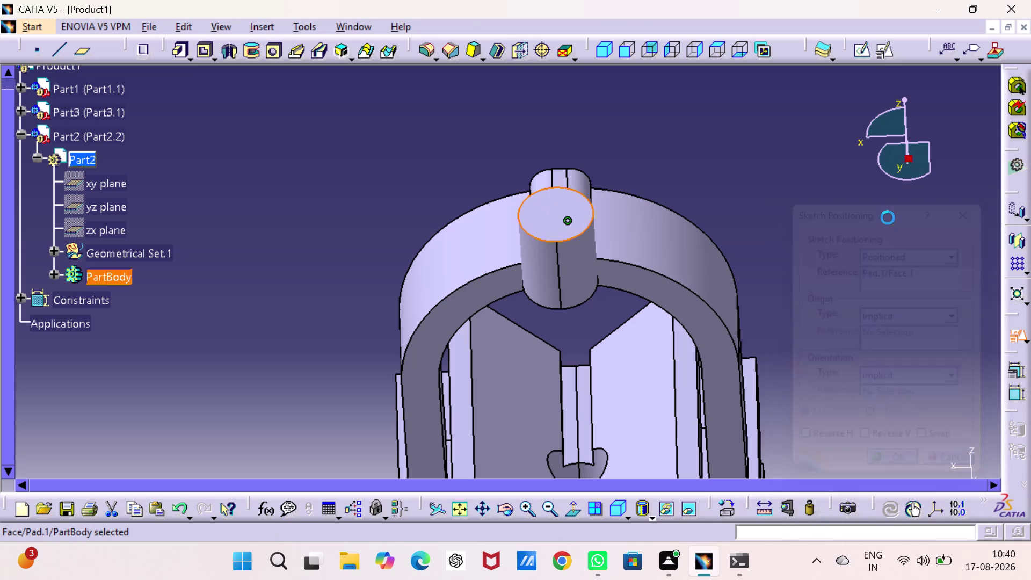
key(ctrl+y)
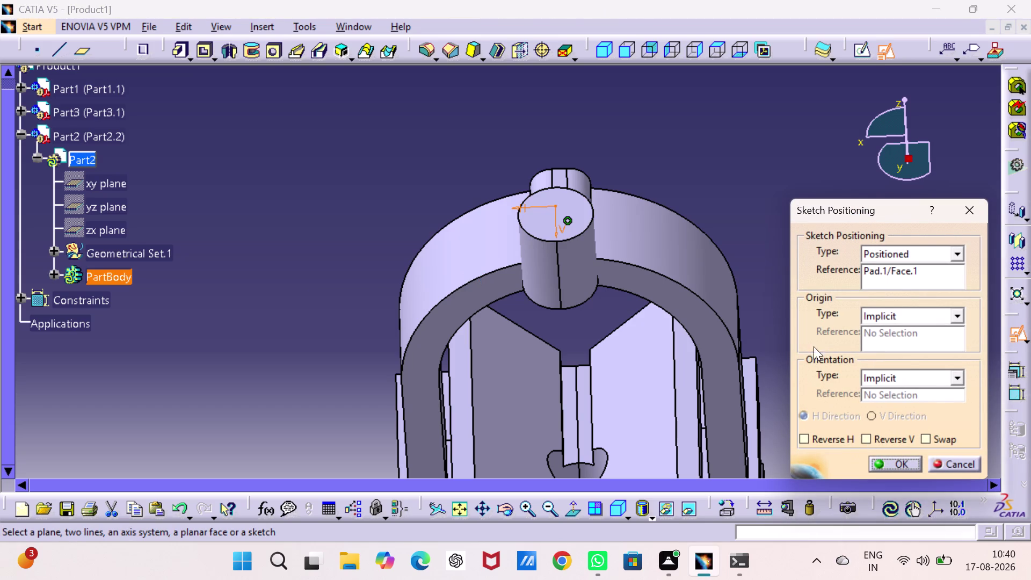
drag(685, 111, 682, 121)
double_click(689, 152)
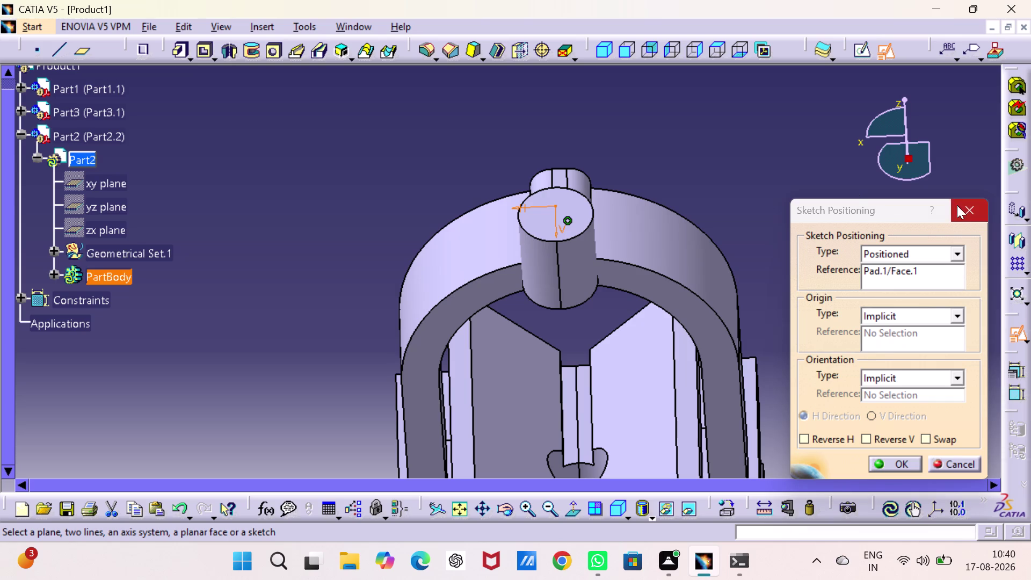
click(957, 205)
click(802, 203)
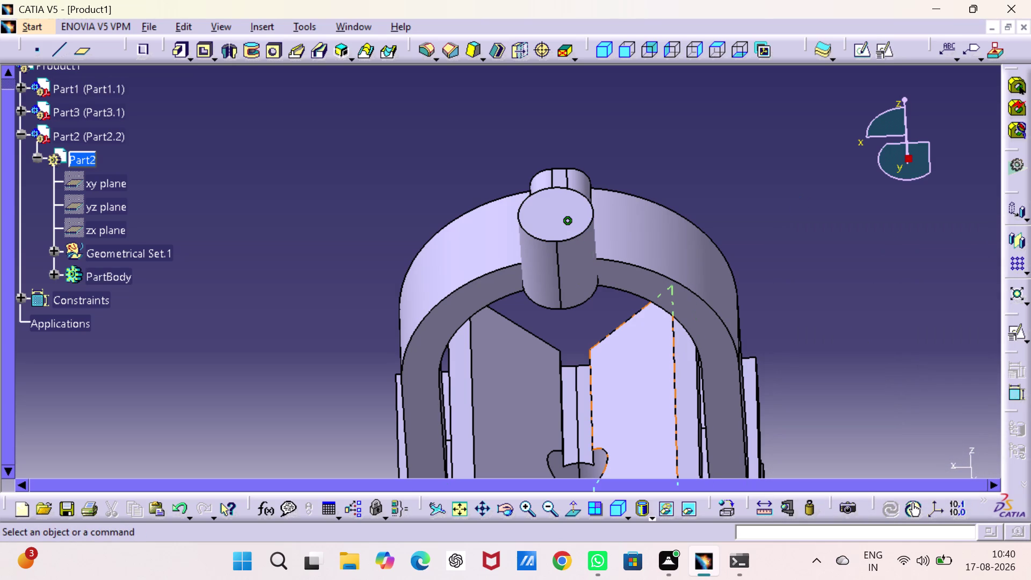
Delete the pin's selected axis, then undo that deletion and the preceding changes.
middle_click(611, 379)
right_click(610, 379)
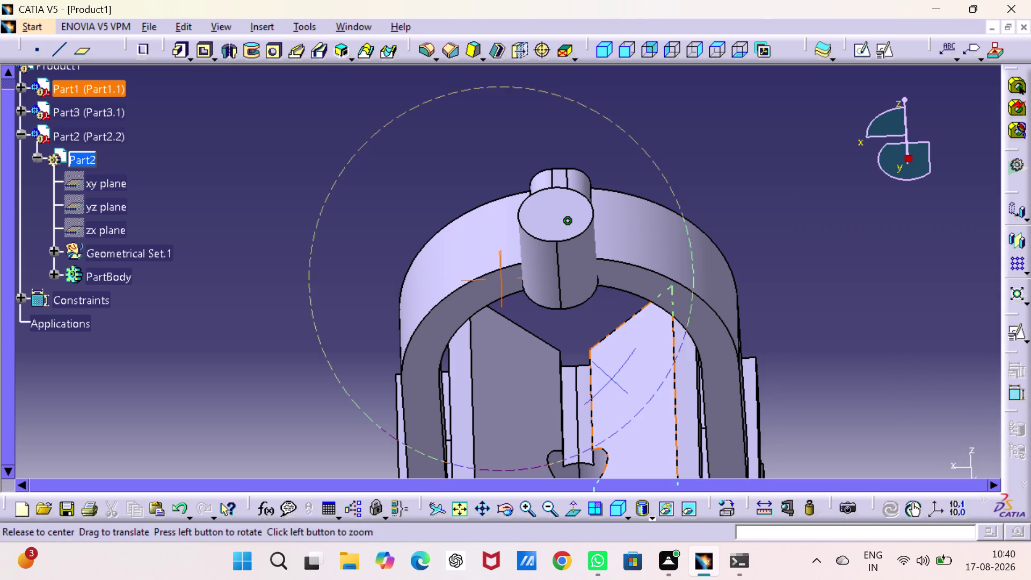
click(562, 270)
right_click(563, 270)
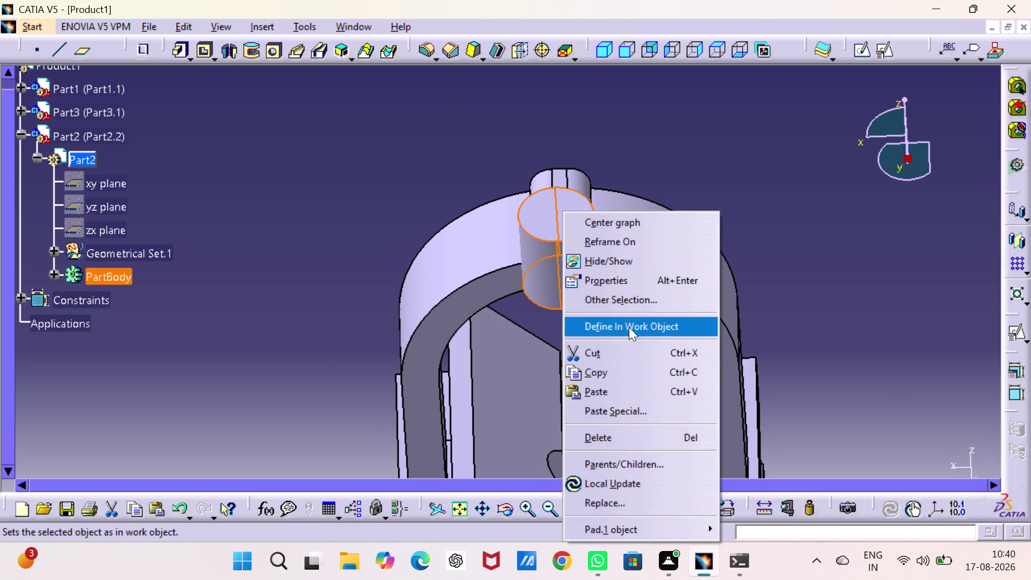
drag(619, 437, 618, 430)
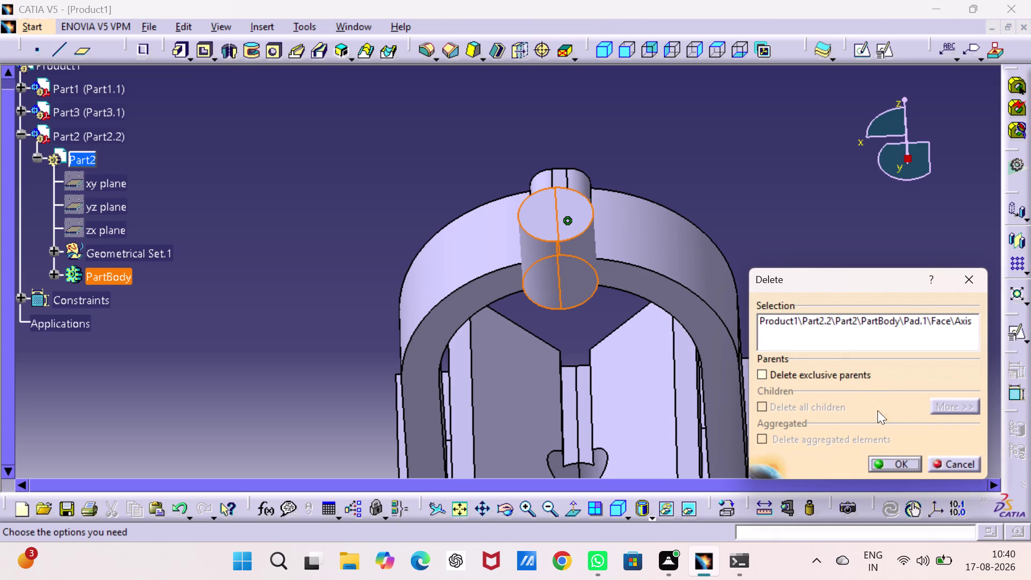
click(894, 459)
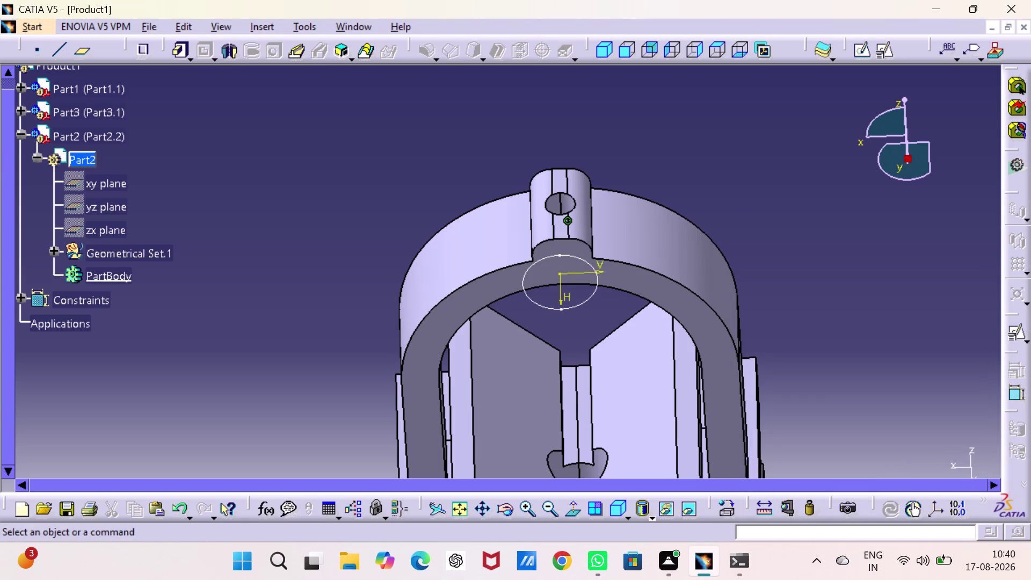
key(ctrl+z)
key(ctrl+z)
key(ctrl+z)
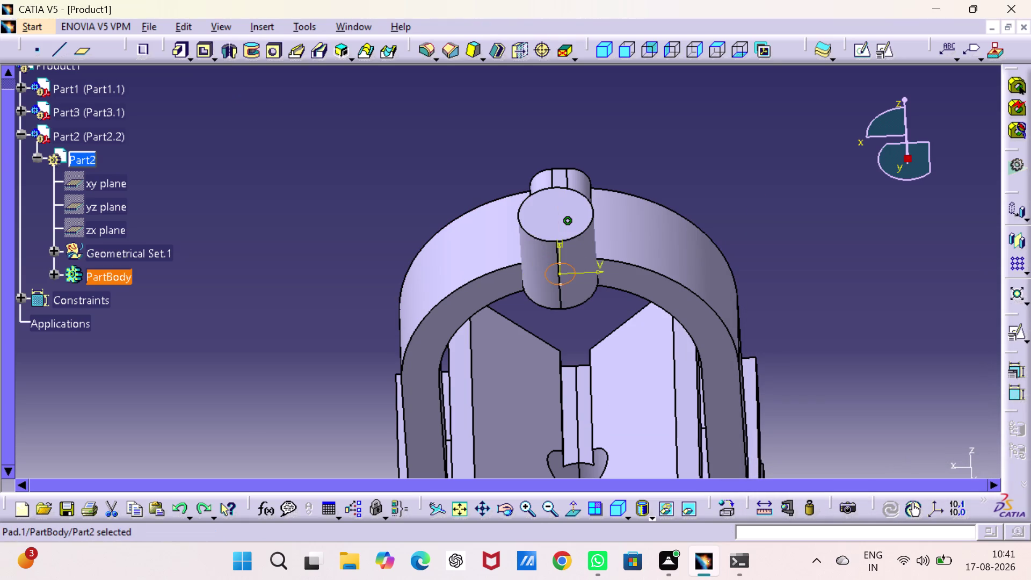
key(ctrl+z)
key(ctrl+z)
key(ctrl+z)
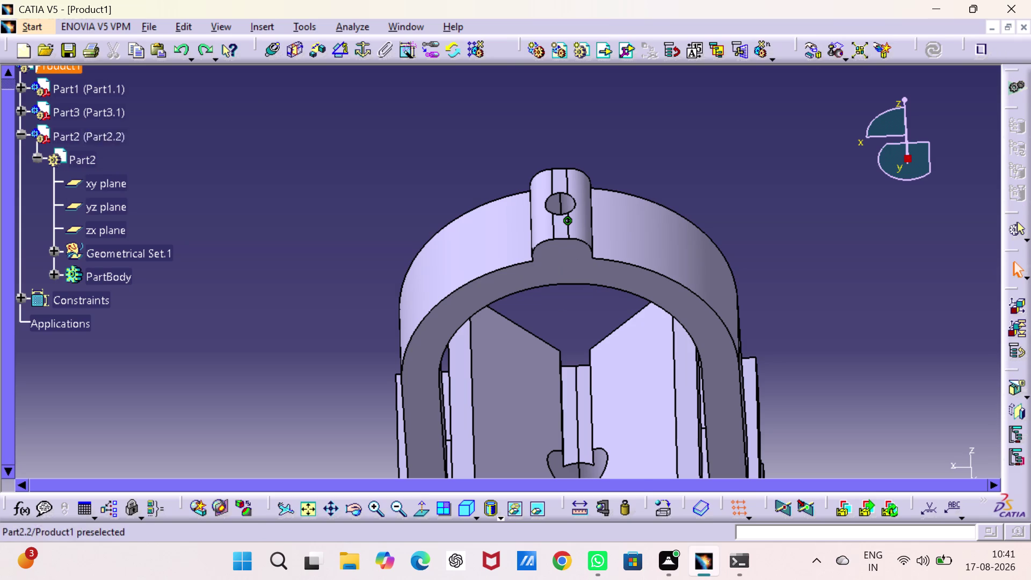
Activate Product1 and delete the pin part Part2 from the assembly.
click(20, 129)
scroll(up, 3)
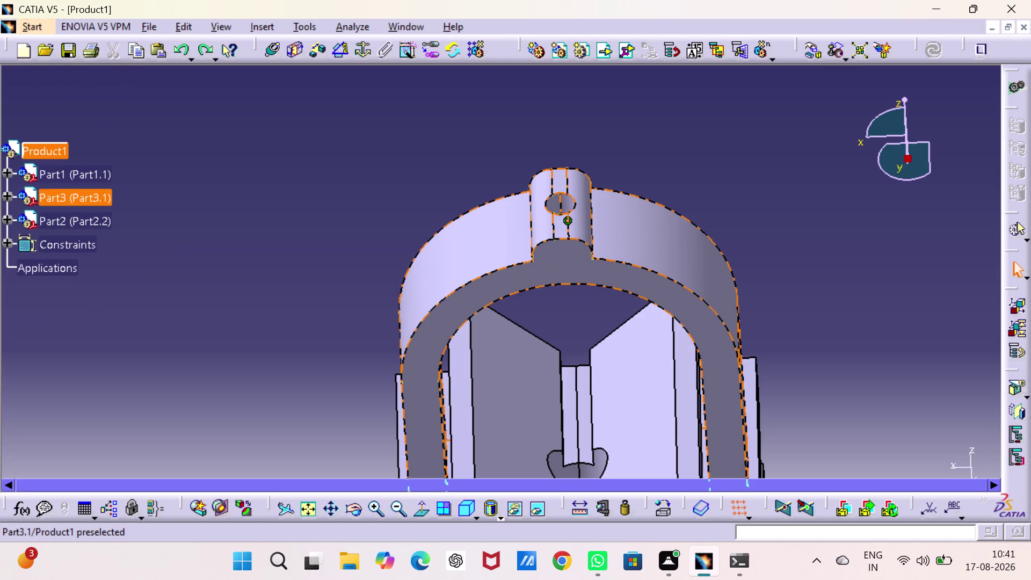
double_click(48, 146)
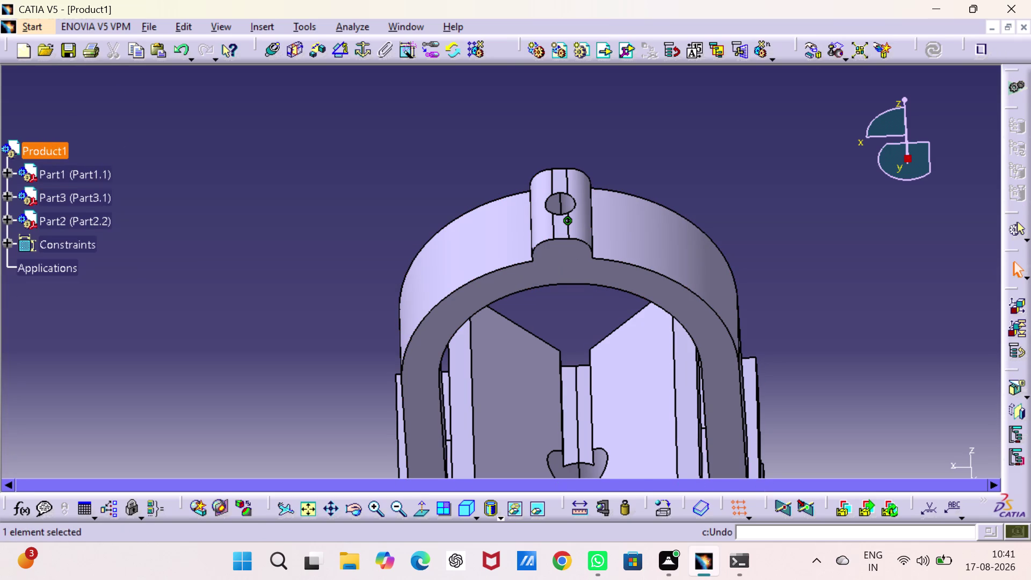
right_click(68, 222)
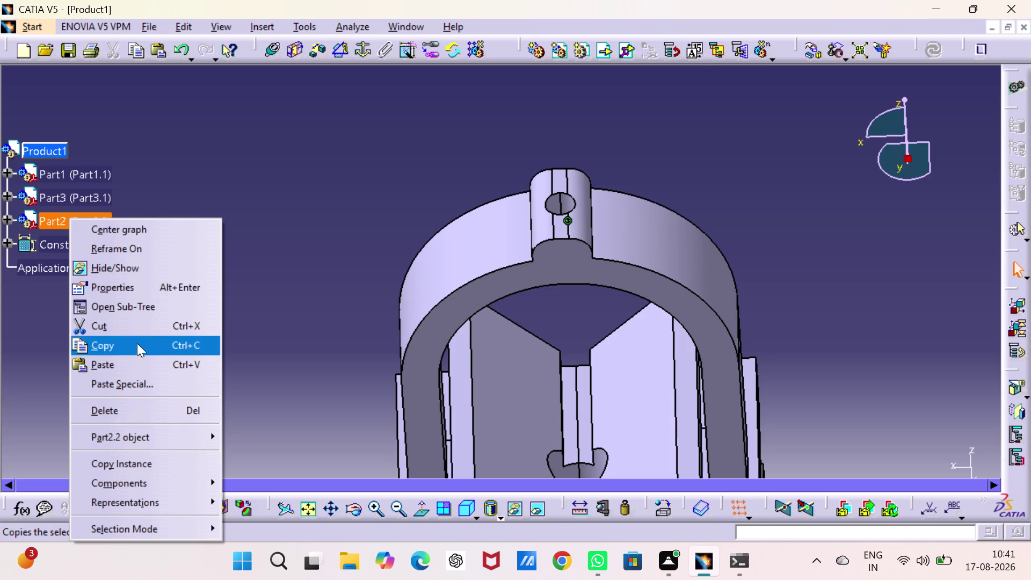
click(136, 405)
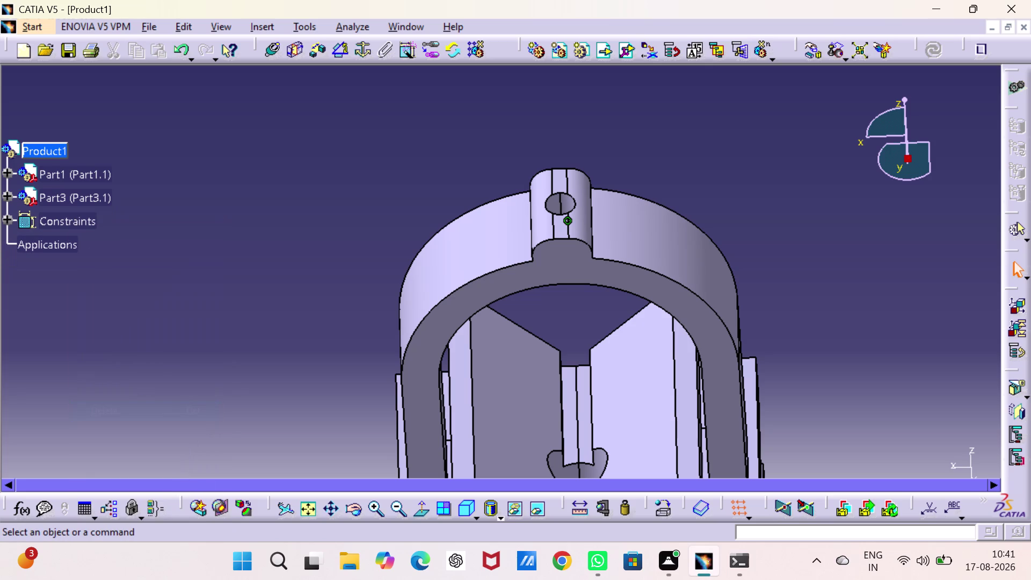
Show the remaining assembly in isometric view, fit it on screen, and start a new document.
middle_drag(231, 308, 231, 116)
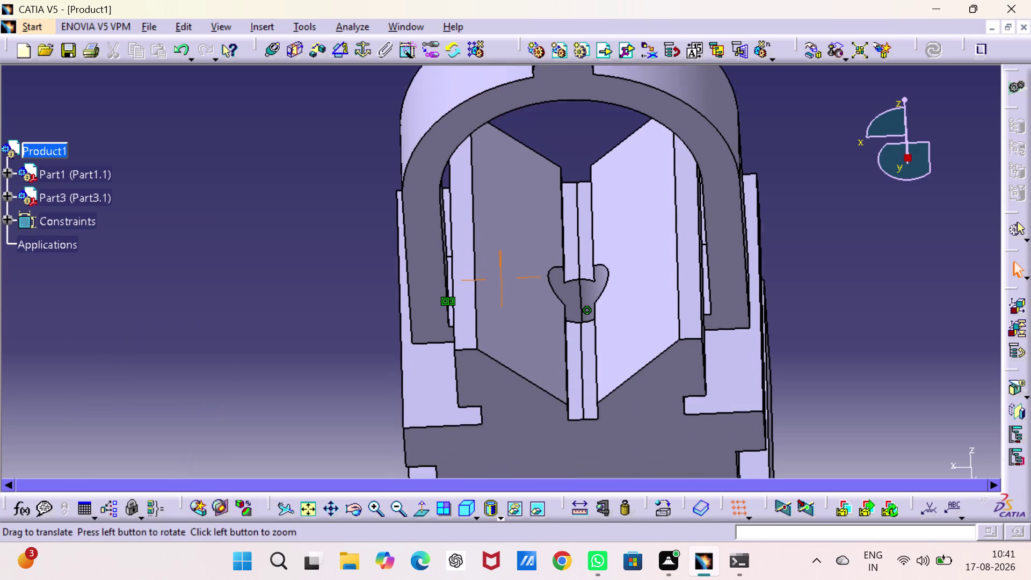
middle_drag(232, 116, 231, 85)
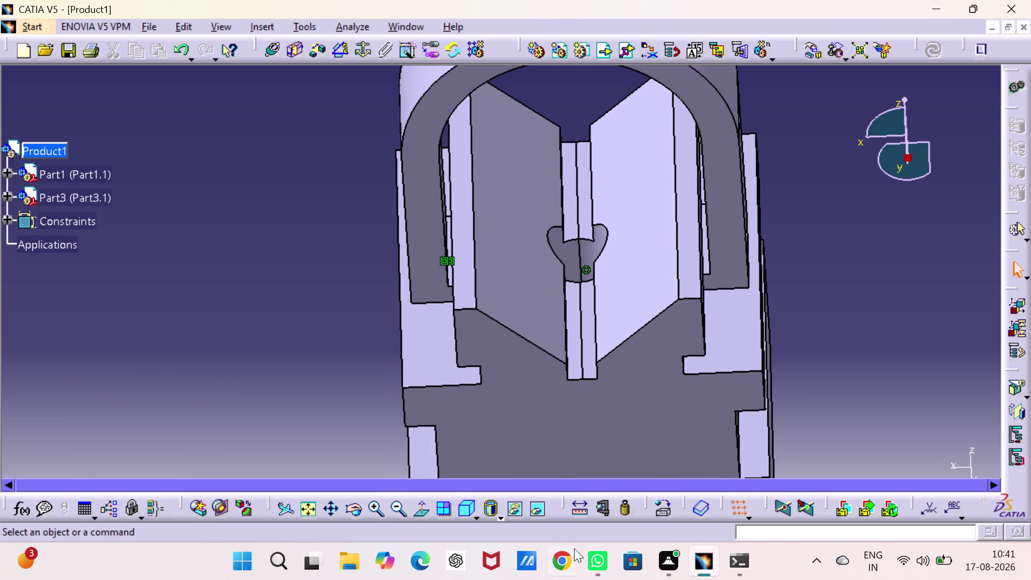
click(465, 508)
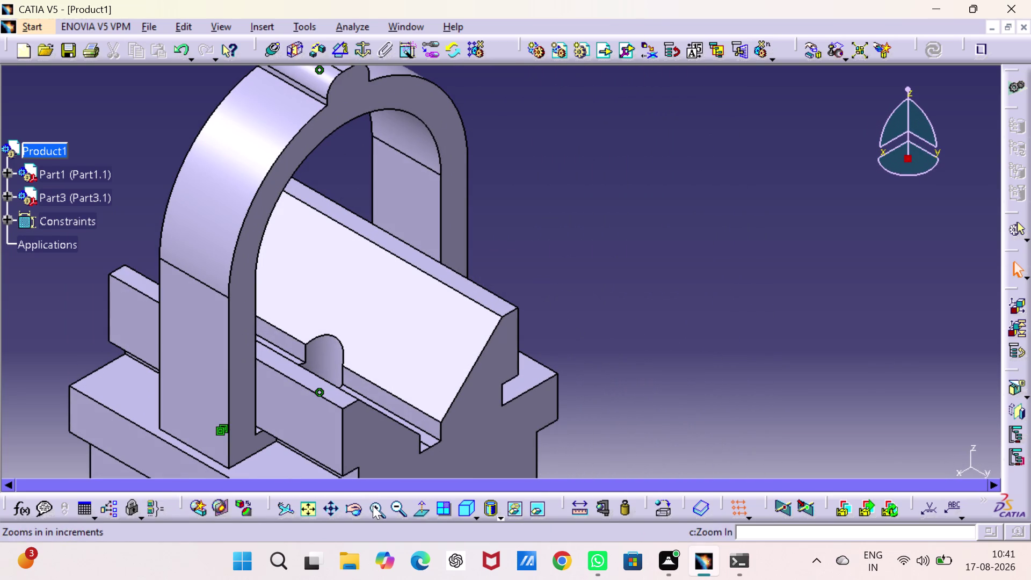
click(308, 524)
click(308, 507)
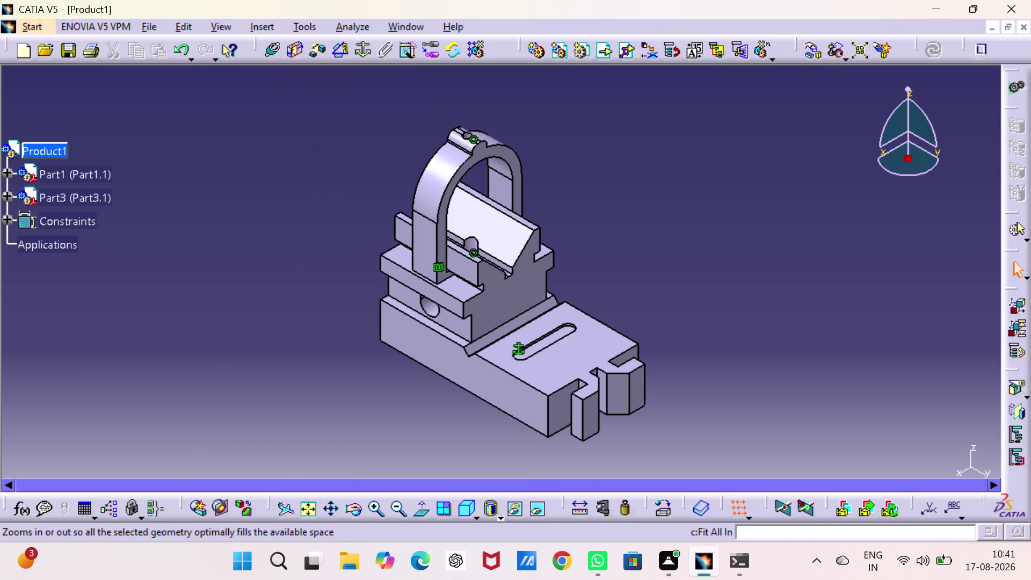
key(ctrl+n)
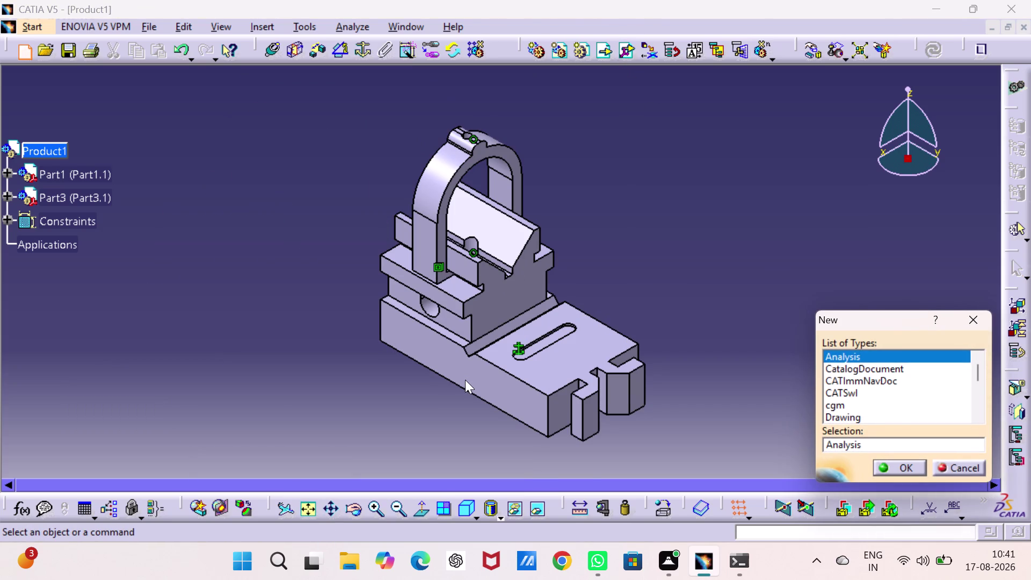
Create Part4 and place Sketch.1 on its xy plane with Swap ticked.
key(p)
key(Return)
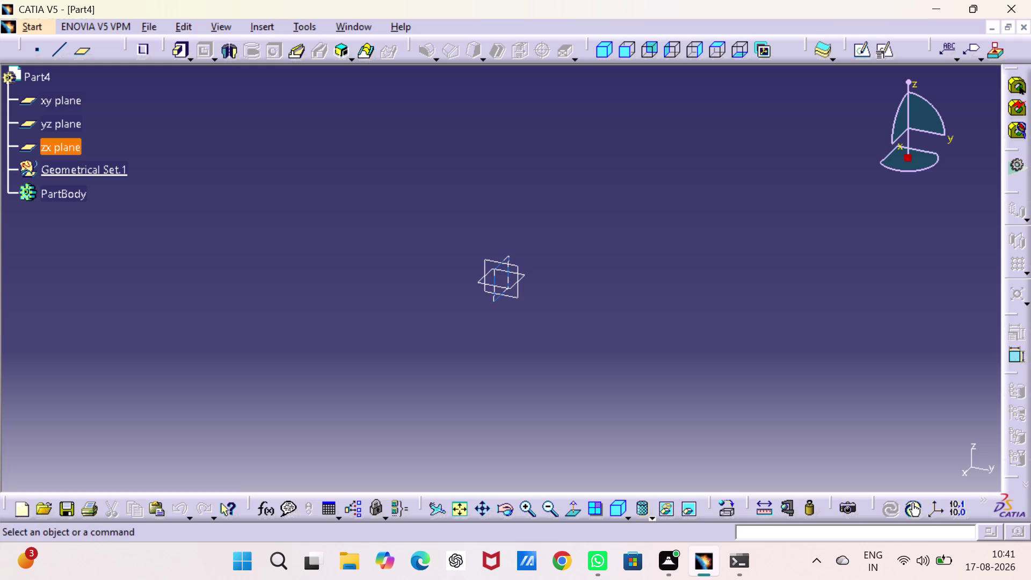
click(524, 275)
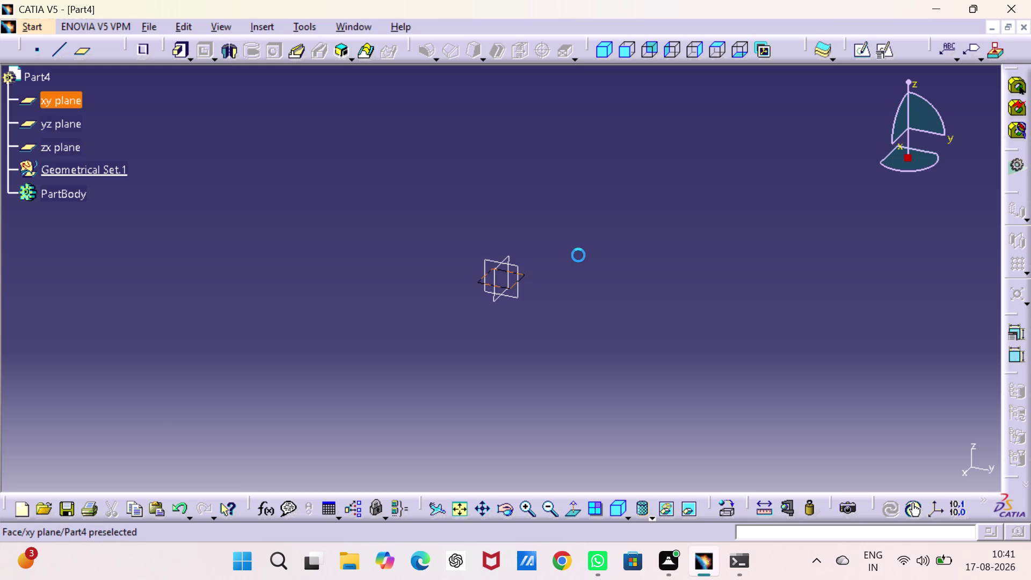
click(883, 51)
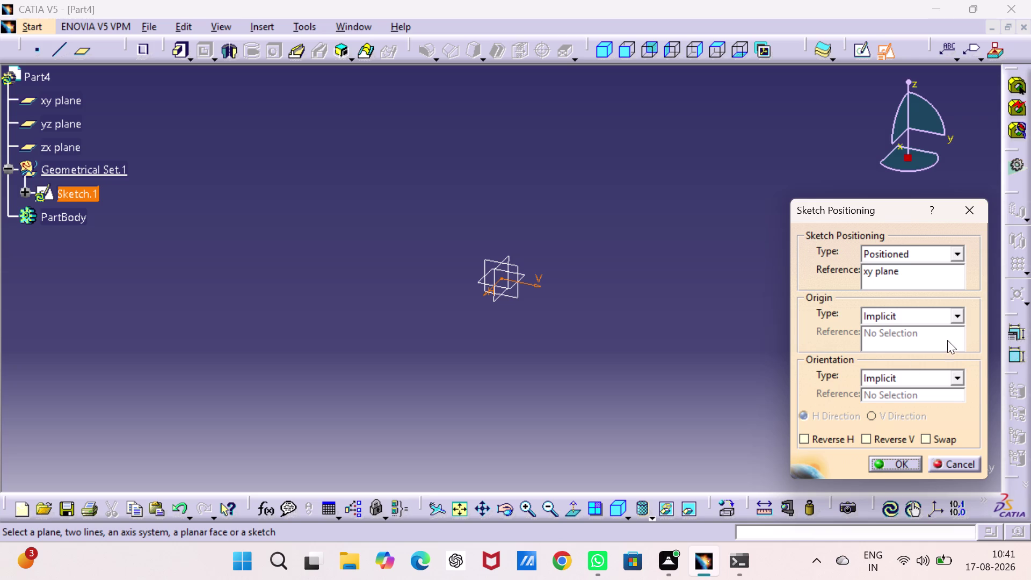
click(928, 438)
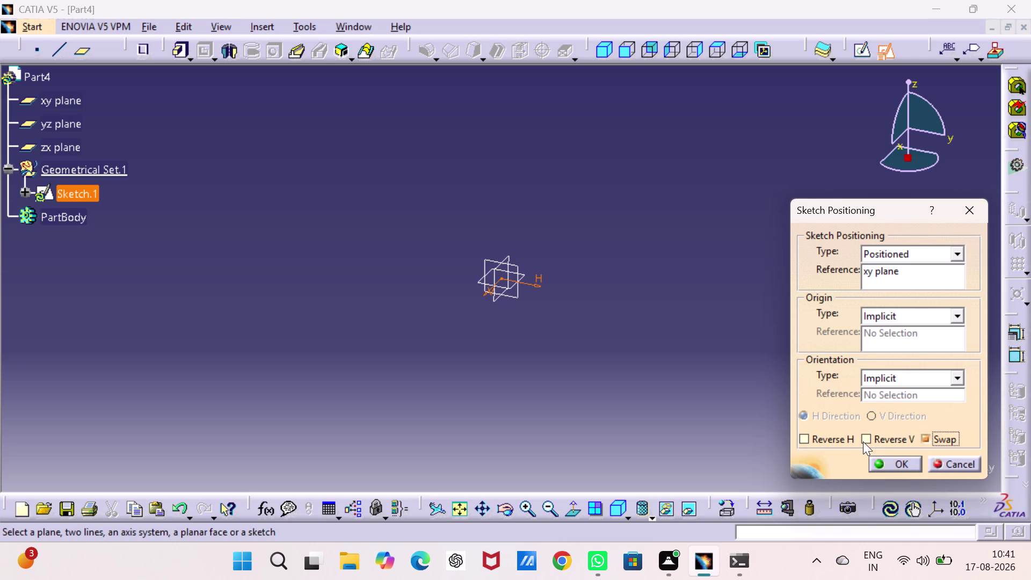
click(863, 441)
click(894, 468)
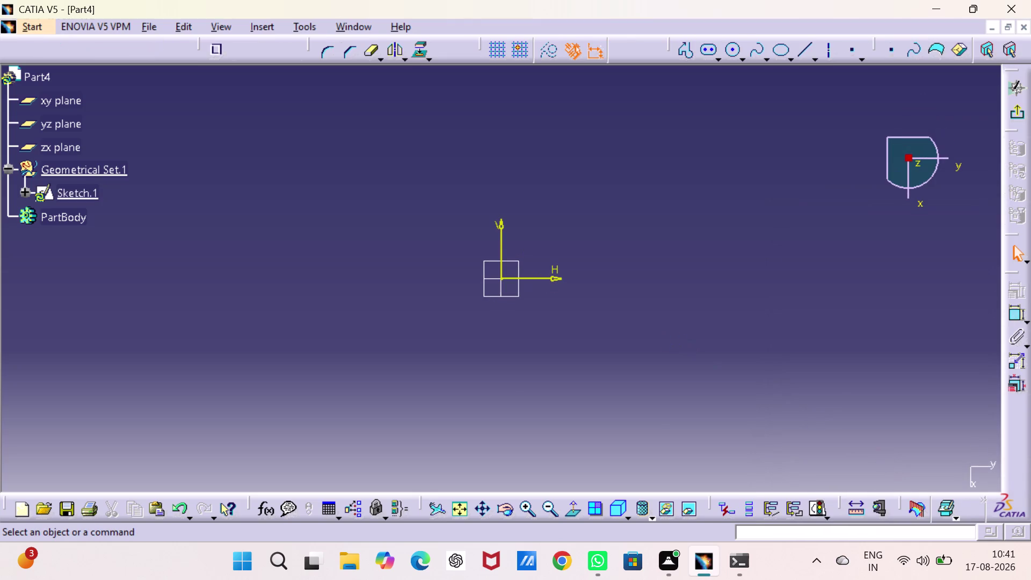
Sketch a circle and constrain its diameter to 10 mm.
click(736, 49)
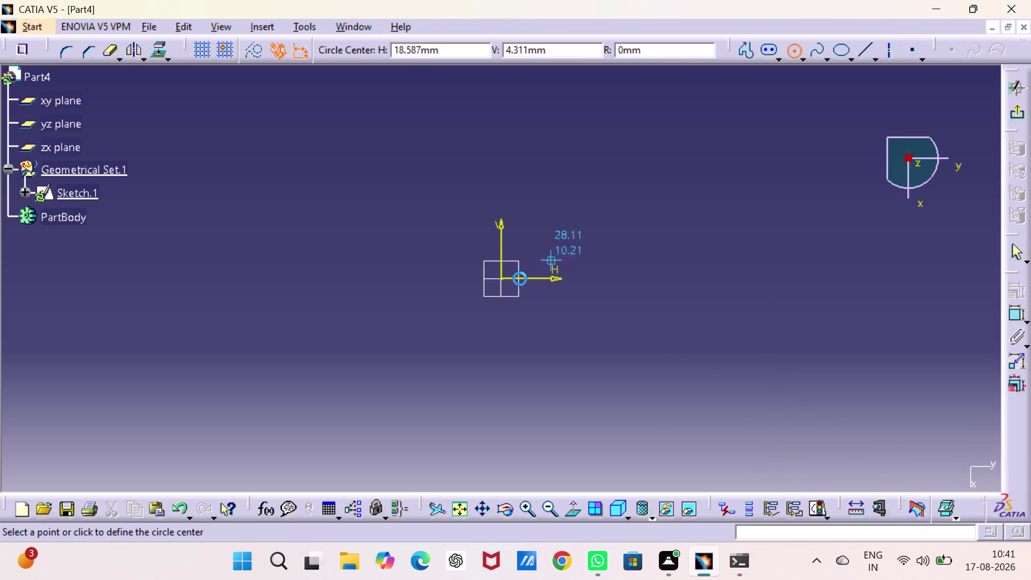
click(501, 277)
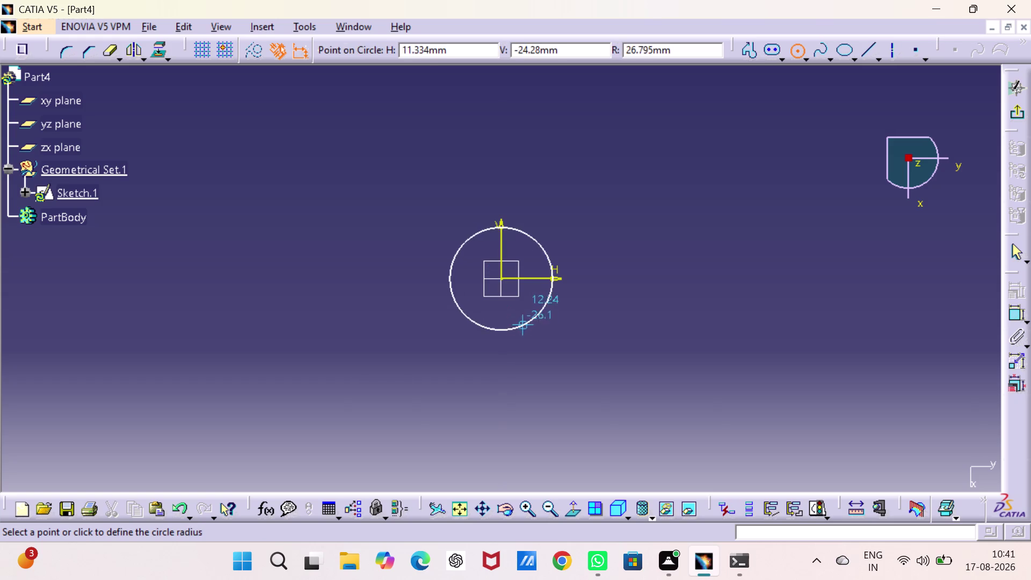
click(526, 332)
click(1017, 310)
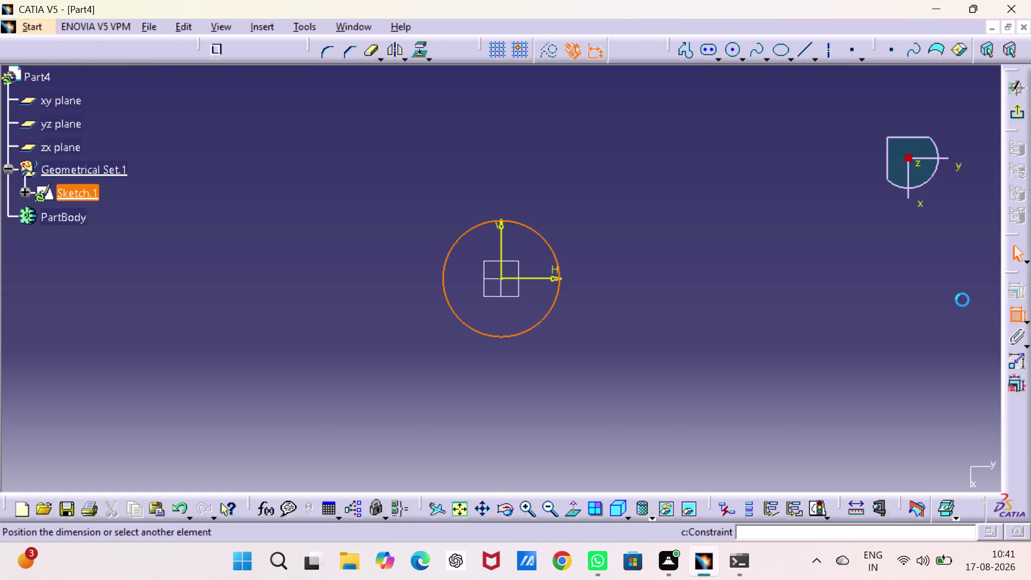
triple_click(726, 258)
text(1)
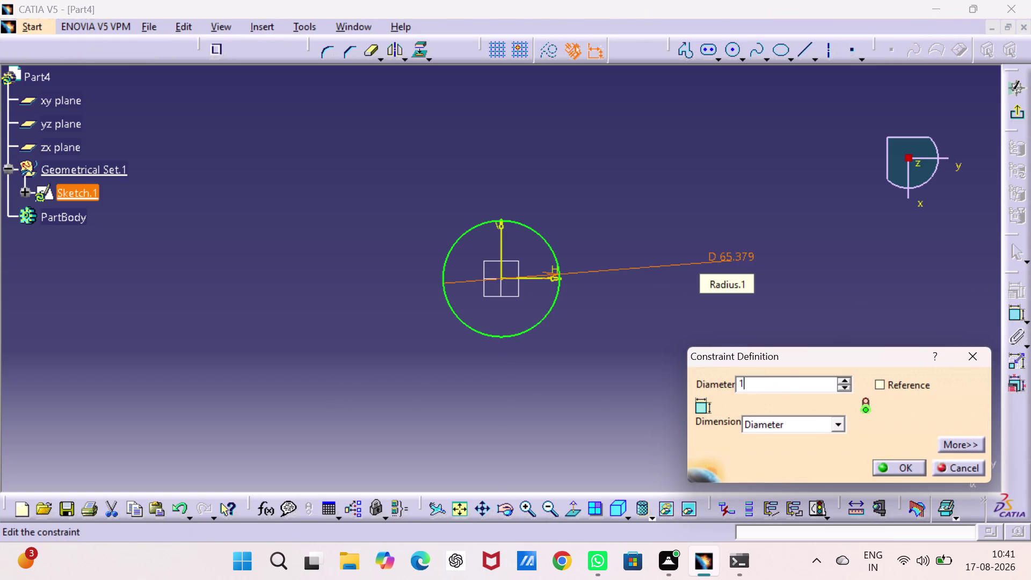
text(0)
key(Return)
scroll(up, 3)
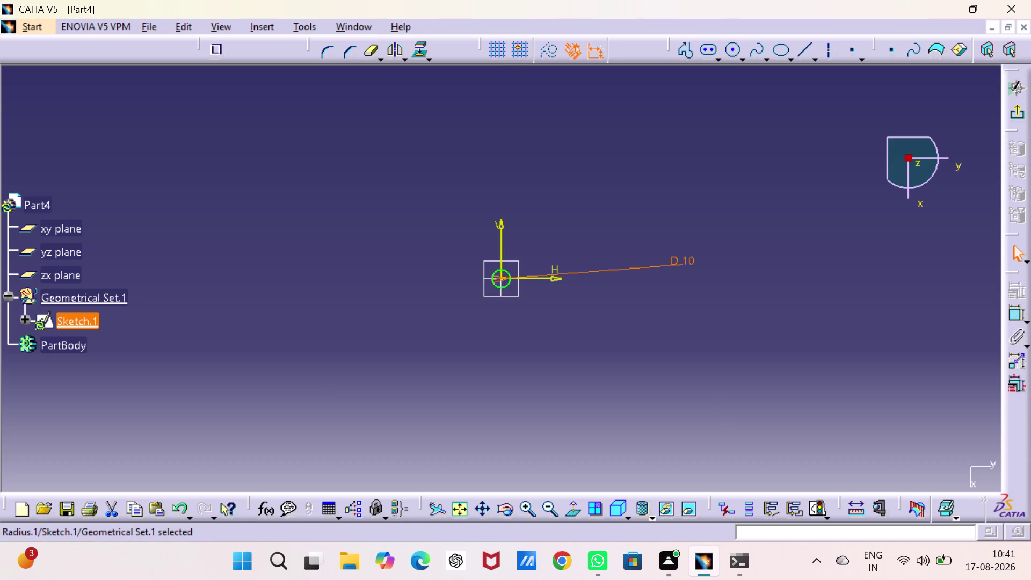
Exit the sketcher and pad the circle 10 mm into Pad.1.
click(1014, 112)
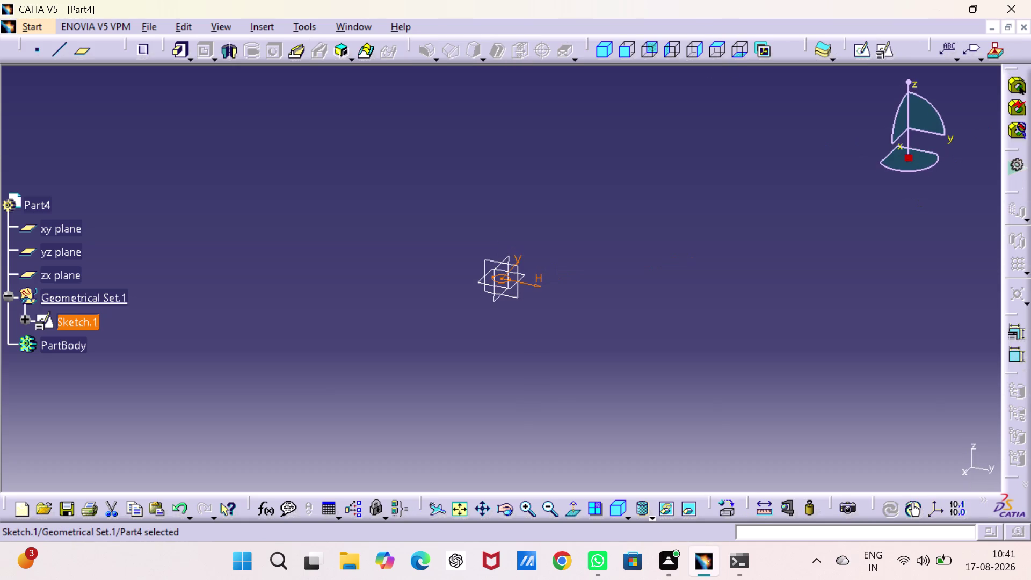
click(176, 43)
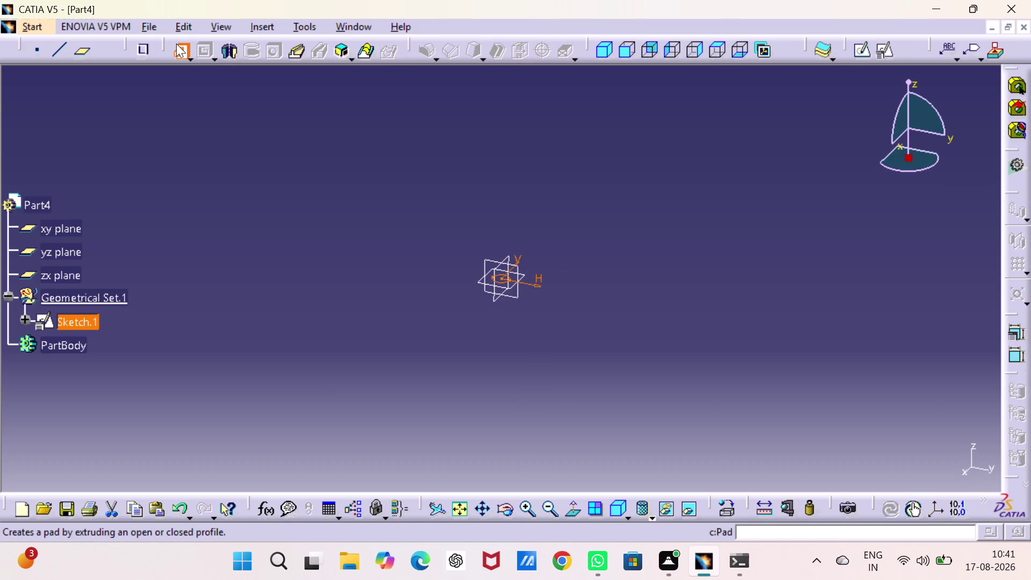
click(652, 316)
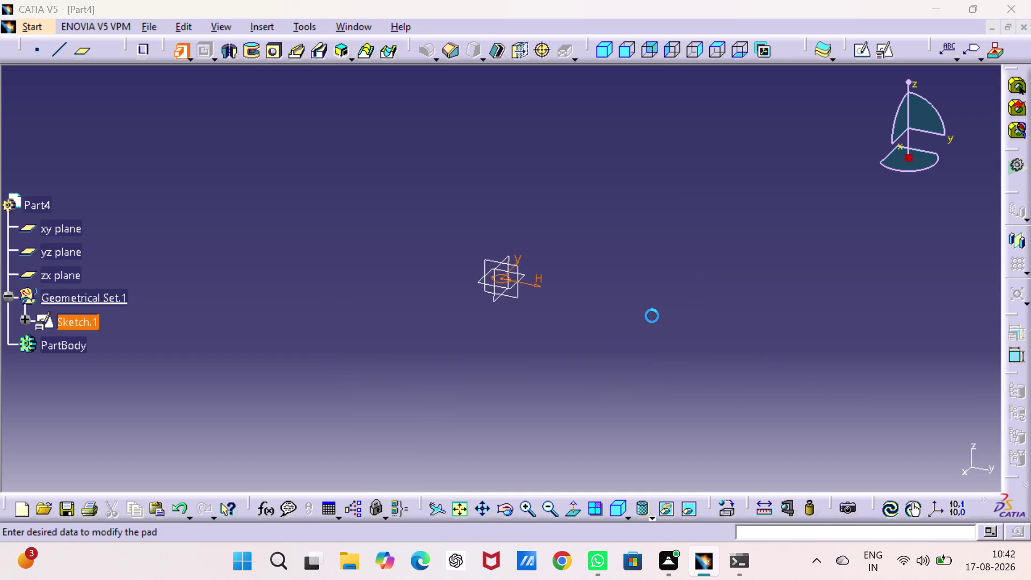
text(10)
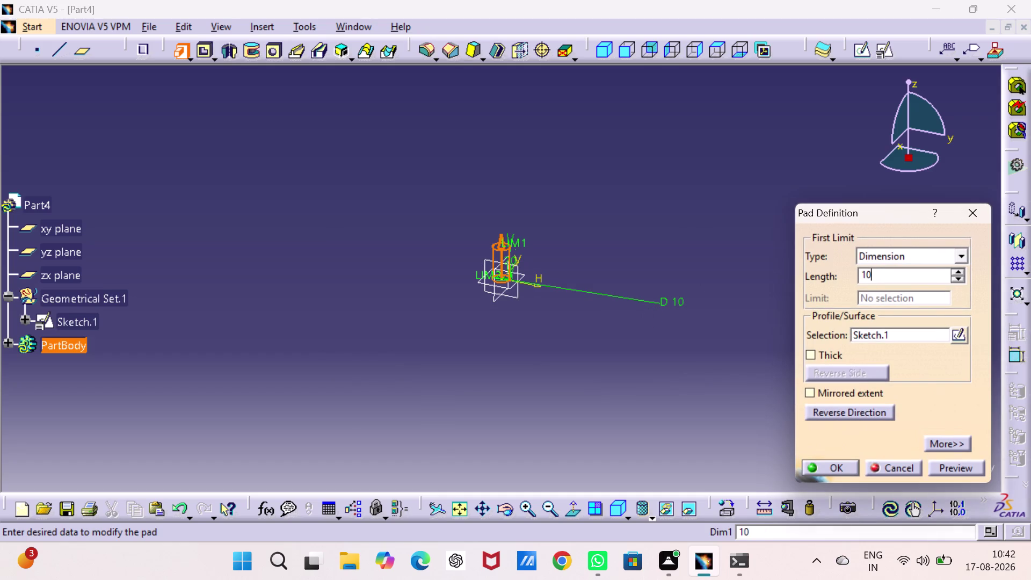
key(BackSpace)
key(3)
key(Return)
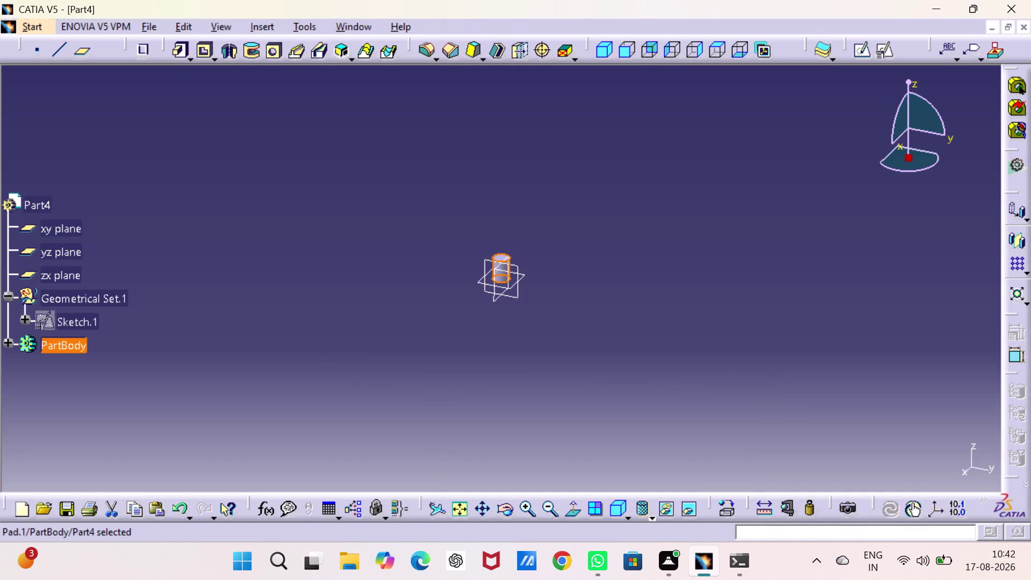
double_click(663, 293)
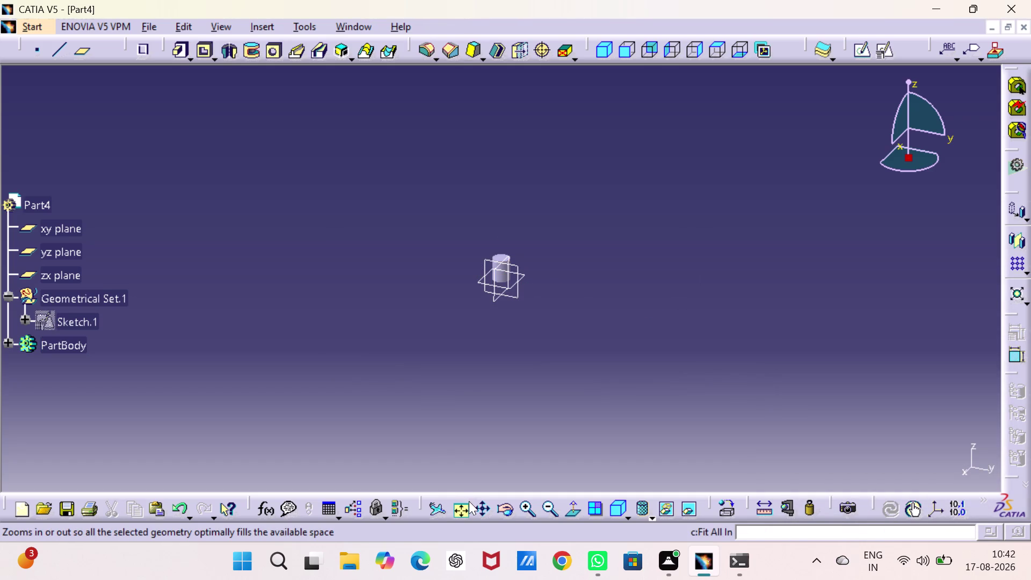
Position a new sketch on the cylinder's end face with swapped axes.
click(461, 505)
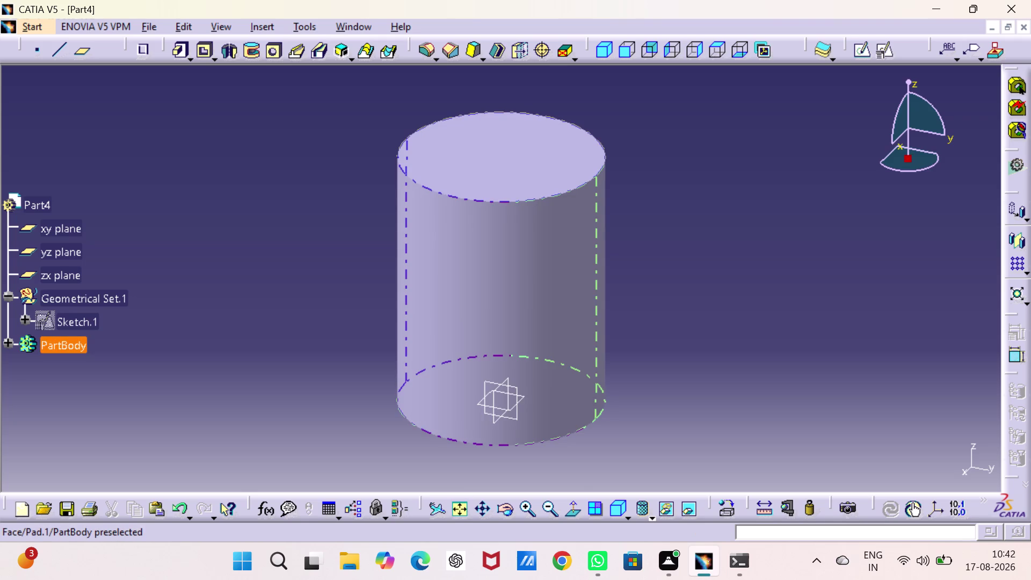
middle_drag(502, 310, 520, 191)
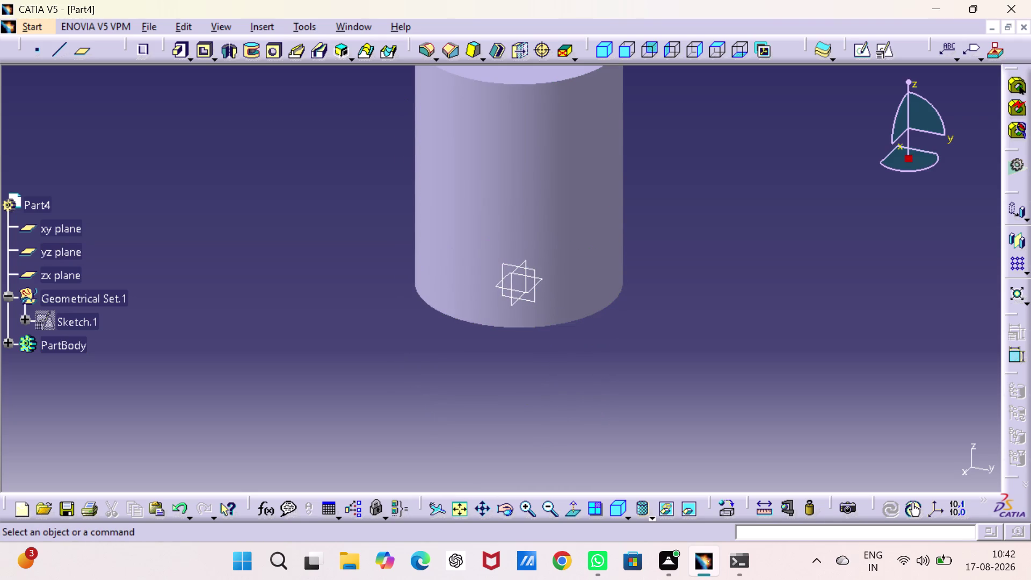
middle_drag(483, 372, 533, 110)
right_drag(483, 373, 532, 110)
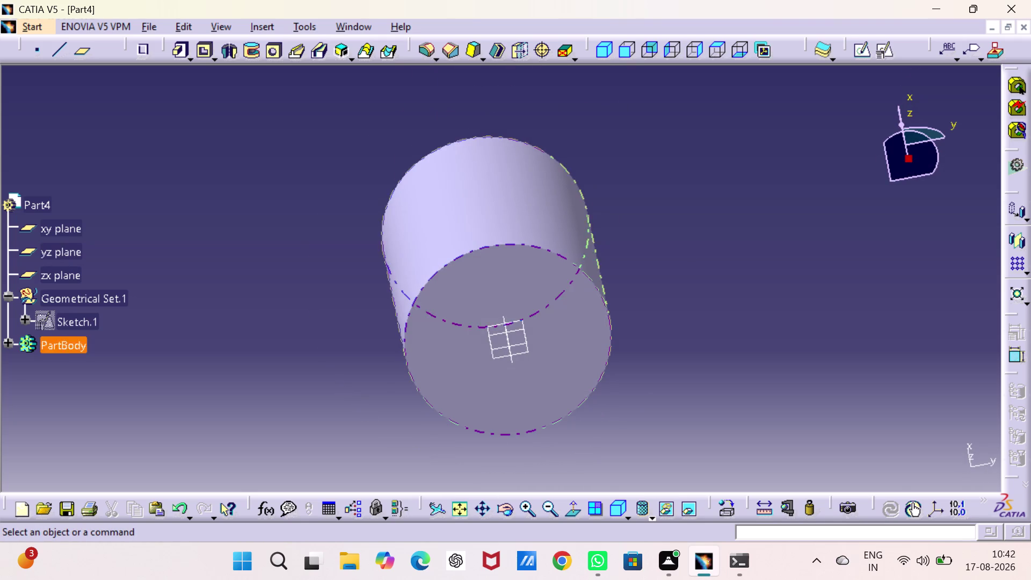
click(546, 322)
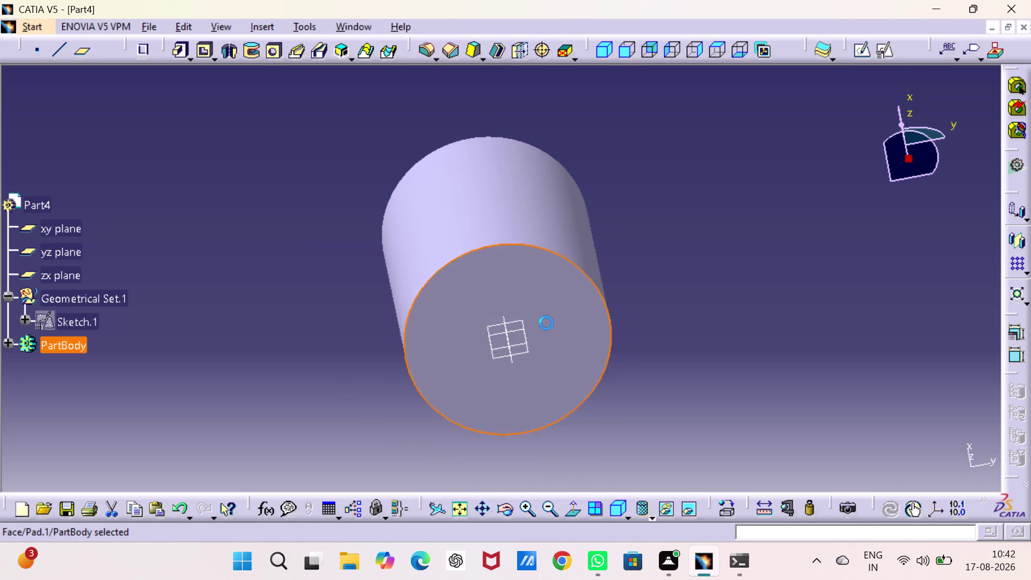
click(889, 46)
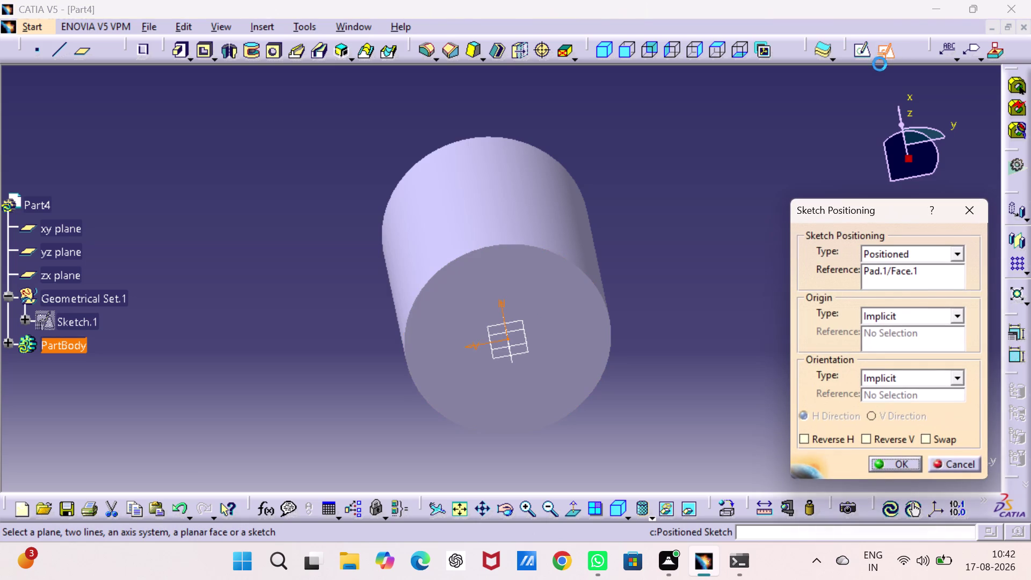
click(925, 436)
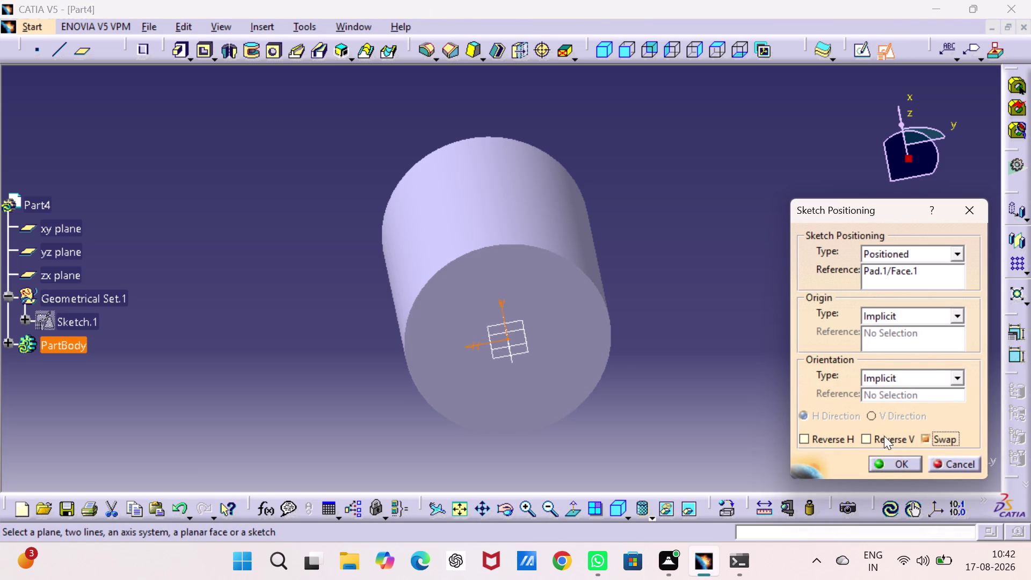
drag(863, 435, 869, 438)
click(903, 470)
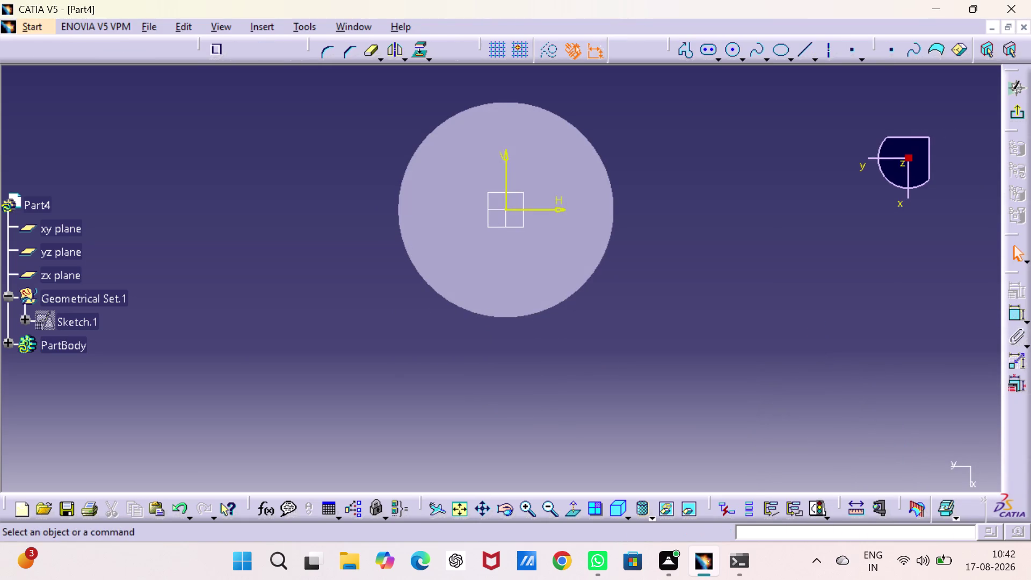
Draw a circle at the origin and constrain its diameter to 4 mm.
click(728, 51)
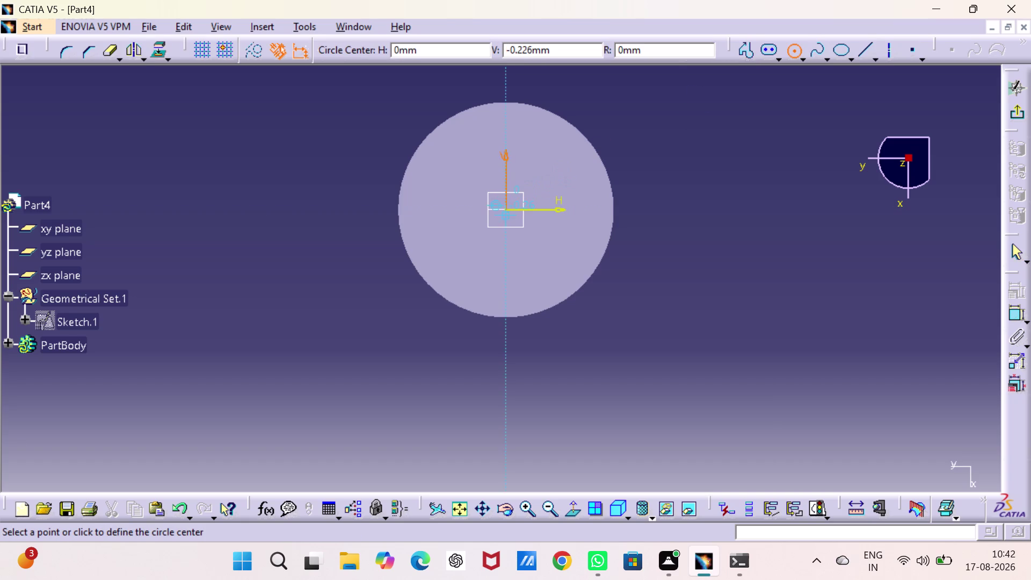
click(504, 212)
click(529, 248)
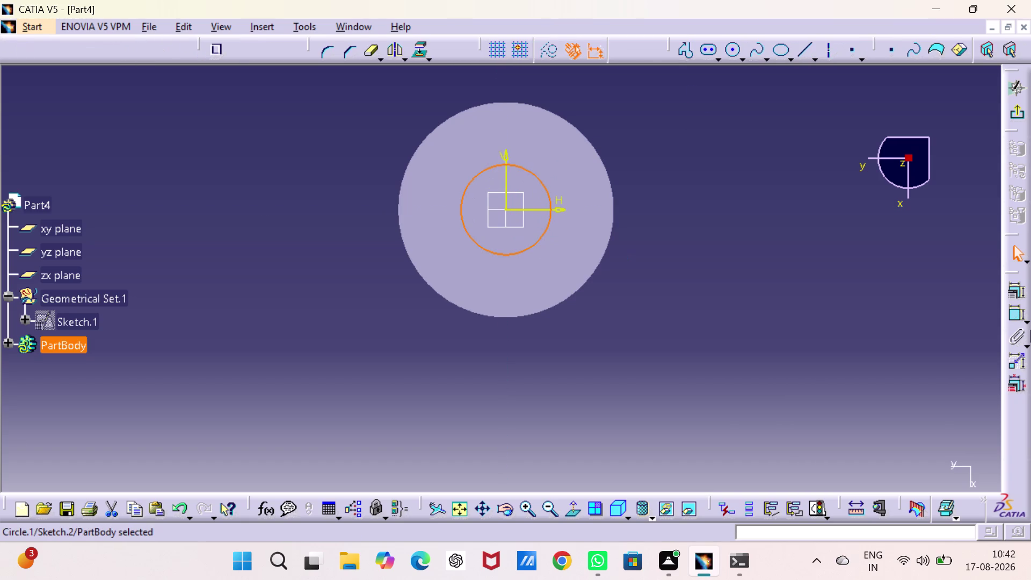
click(1016, 309)
click(831, 214)
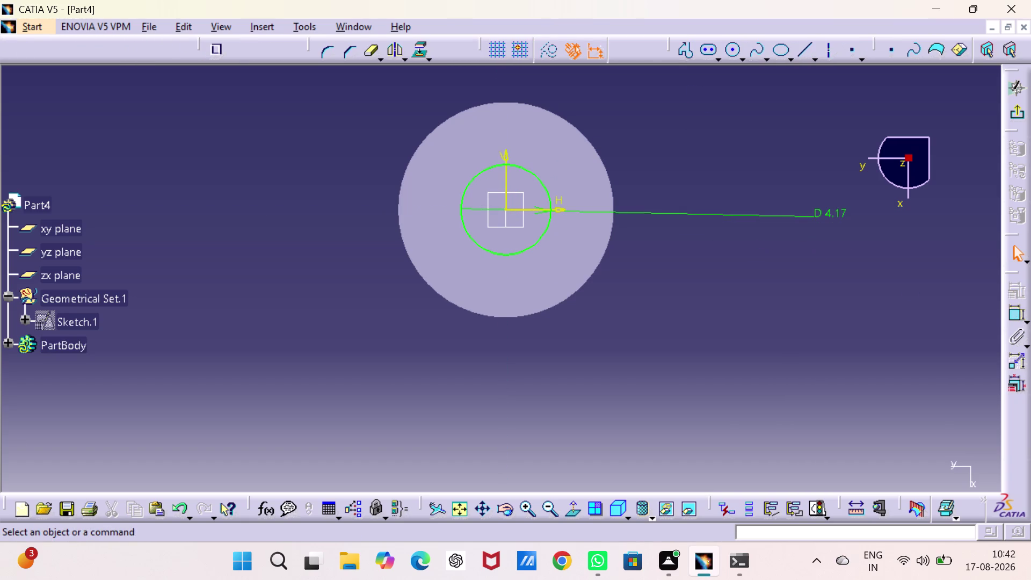
double_click(831, 214)
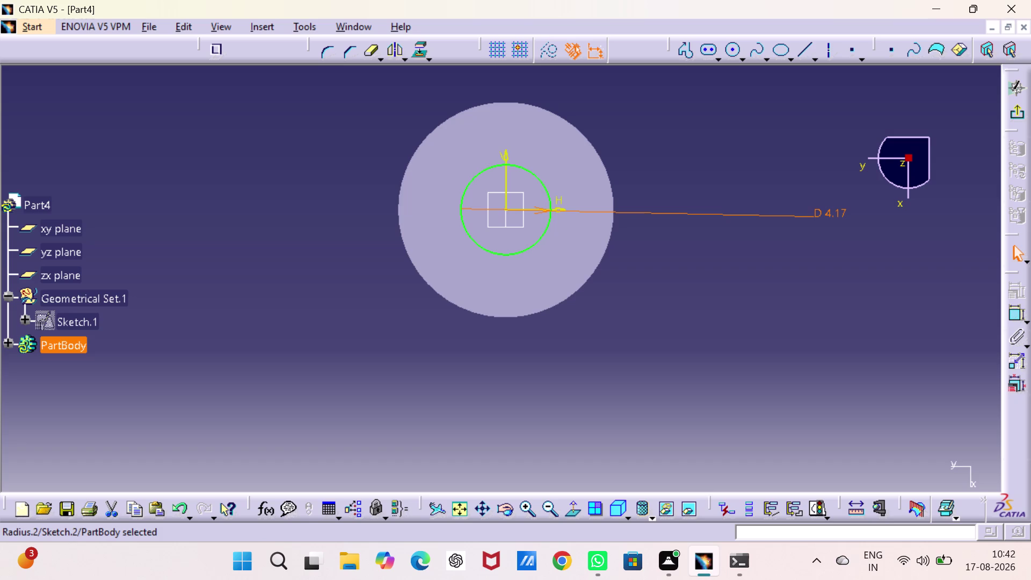
double_click(831, 214)
key(4)
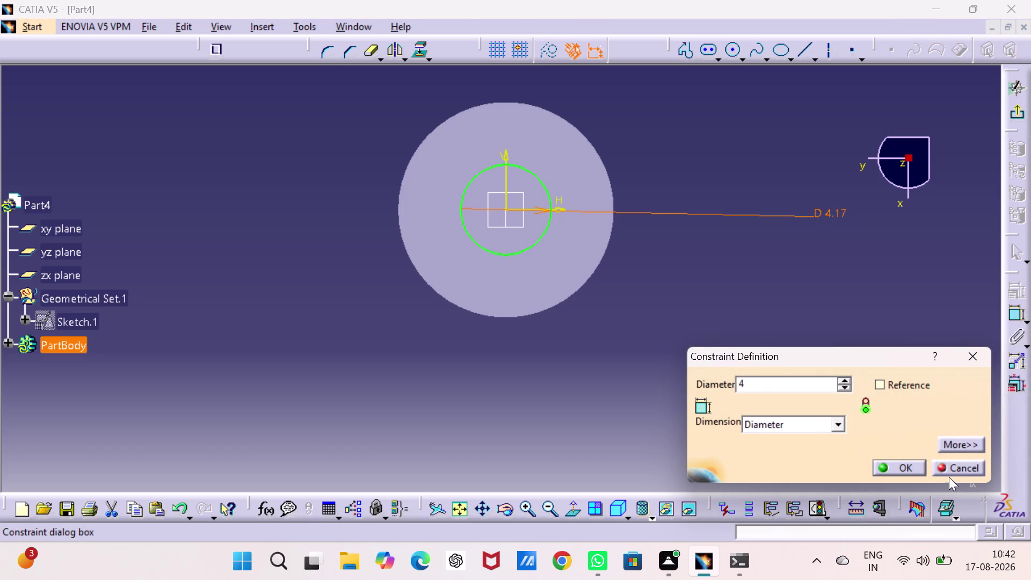
click(899, 467)
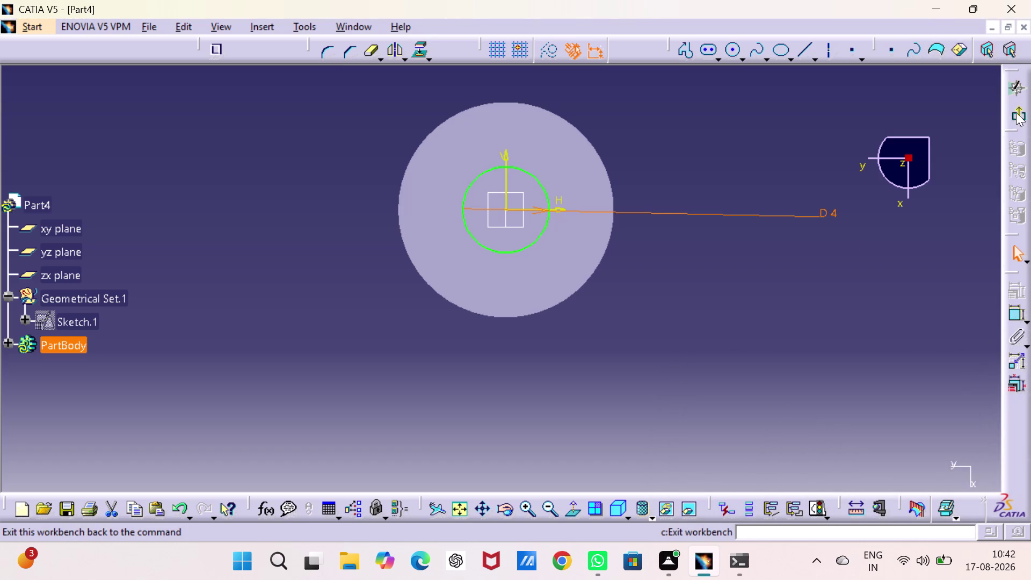
Exit the sketcher and pad the 4 mm circle 35 mm into a pin.
click(1016, 112)
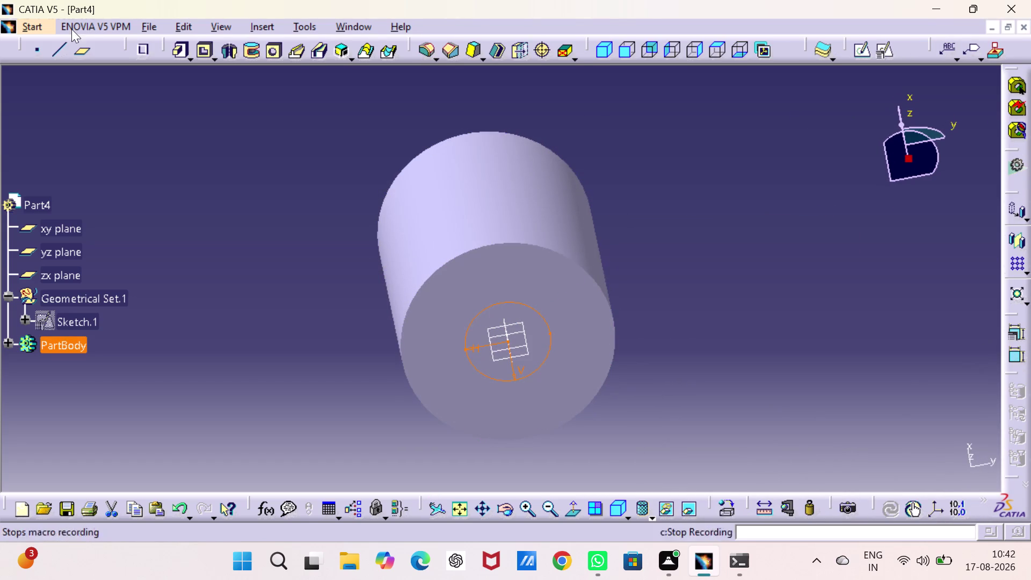
click(176, 53)
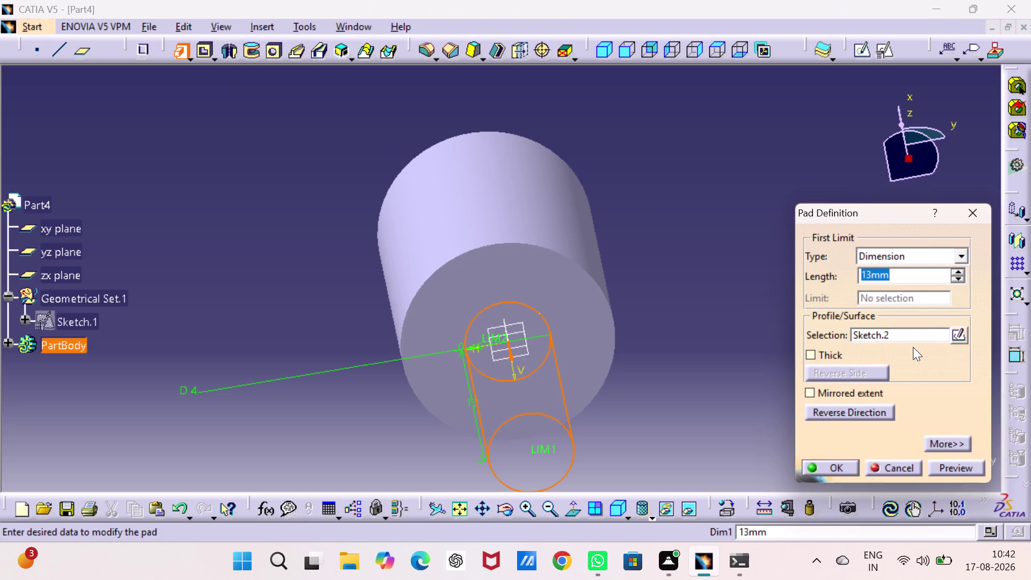
key(3)
key(5)
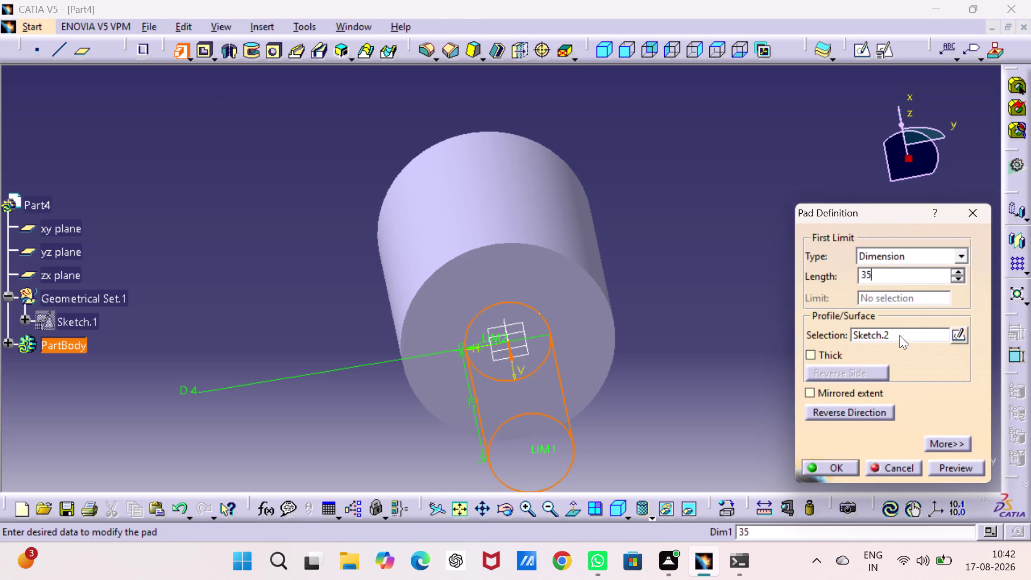
key(Return)
click(901, 326)
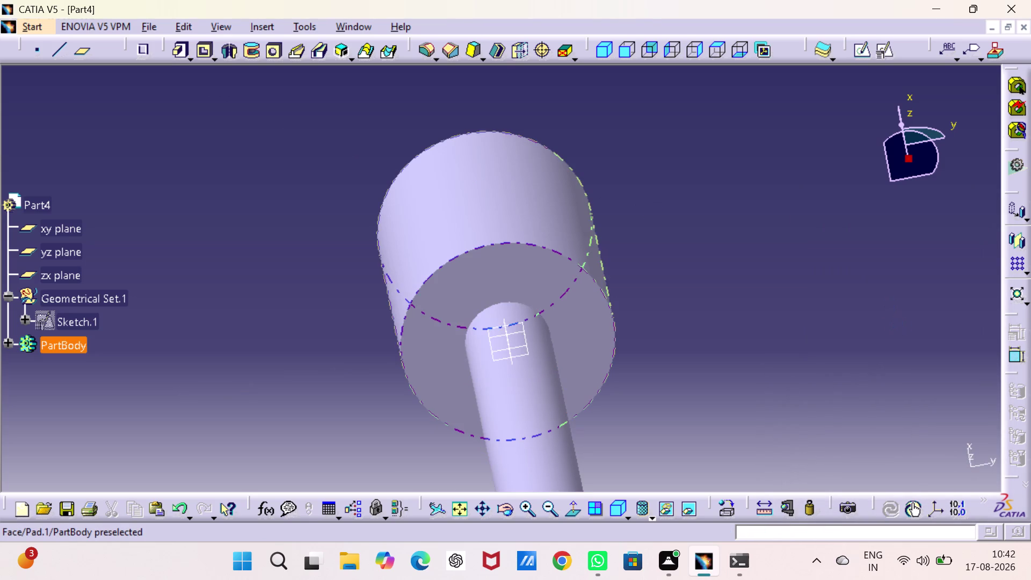
click(564, 257)
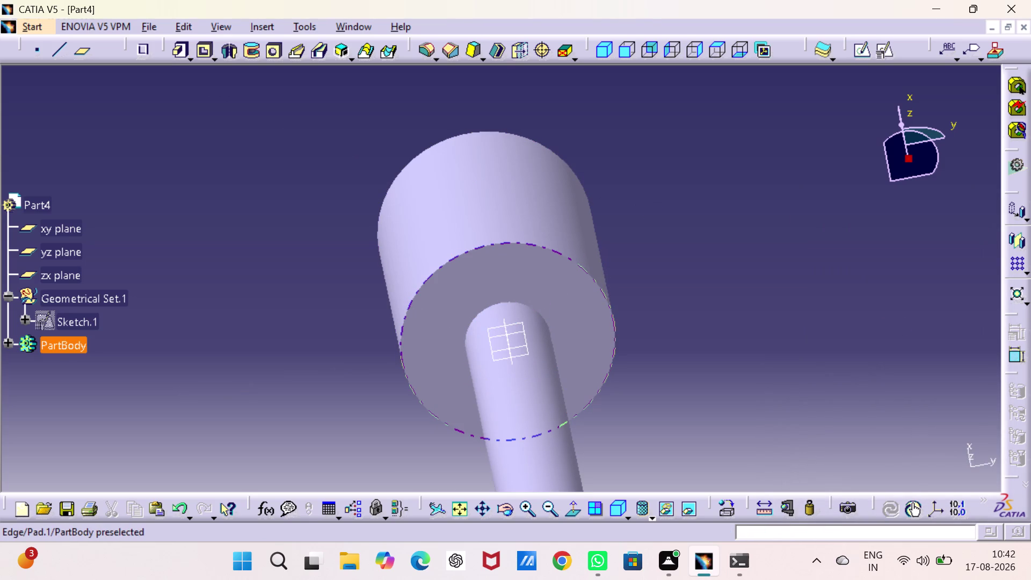
Chamfer the cylinder's outer and shoulder edges by 2 mm.
click(550, 149)
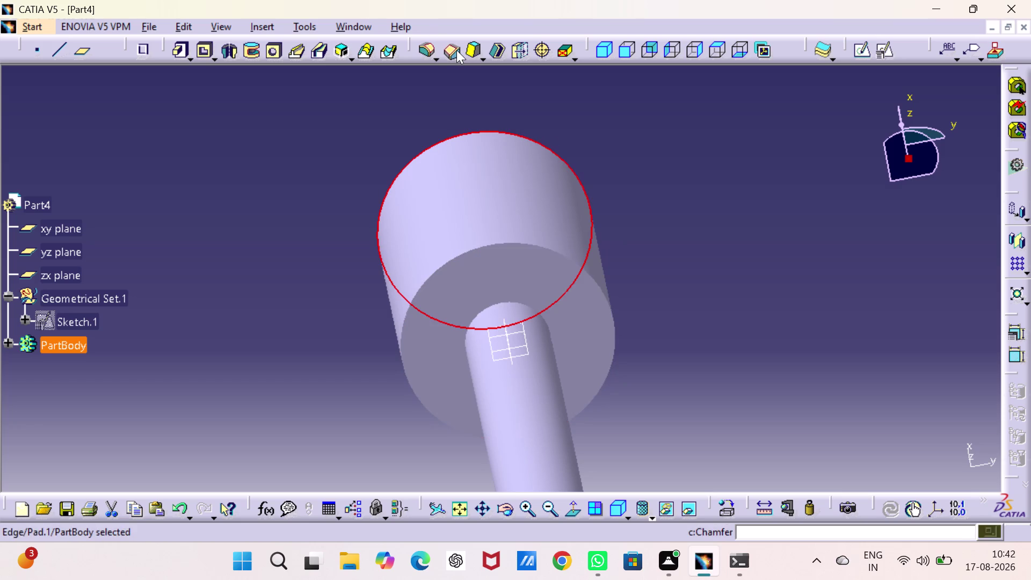
click(456, 50)
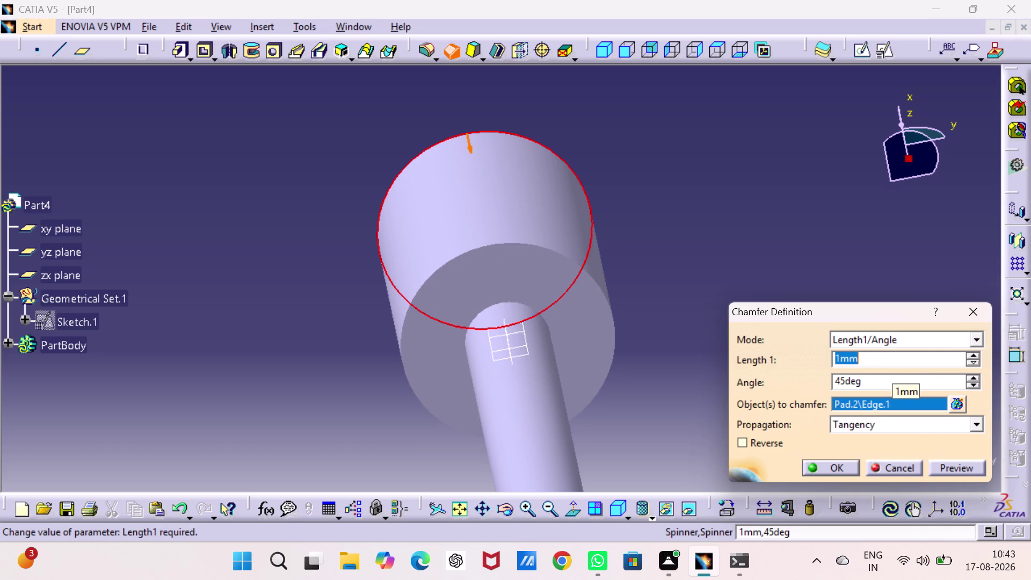
click(975, 354)
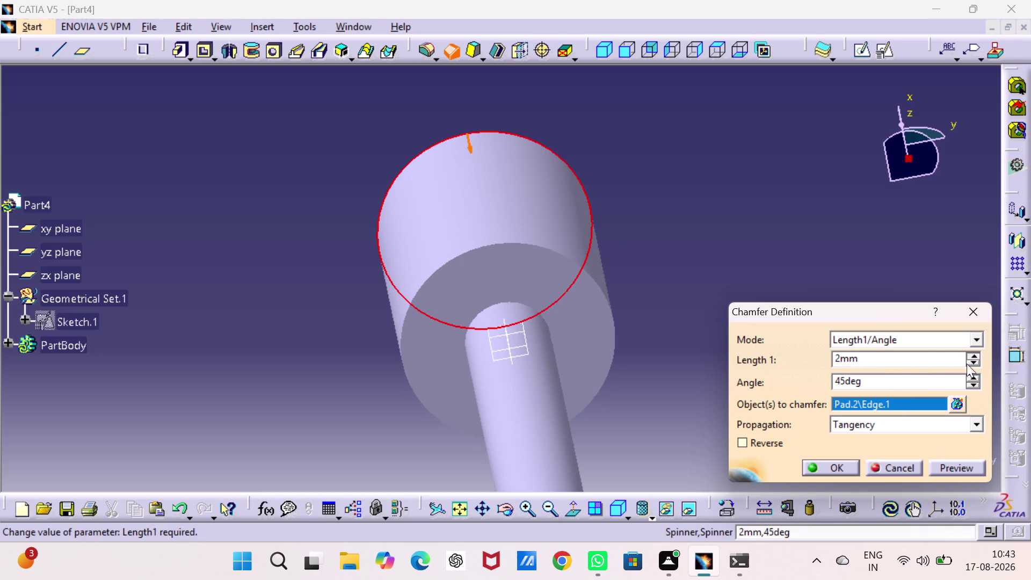
click(600, 287)
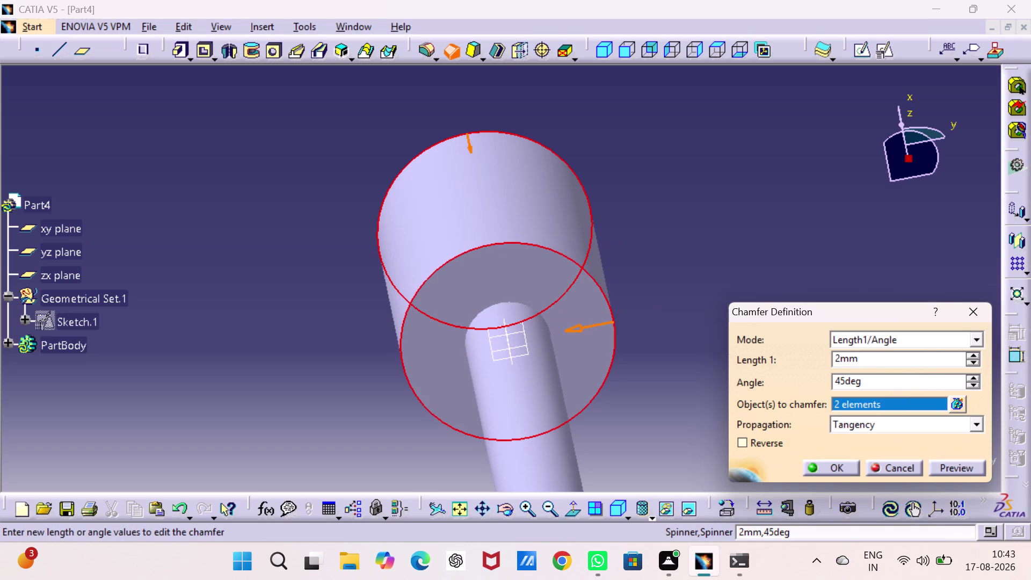
click(837, 461)
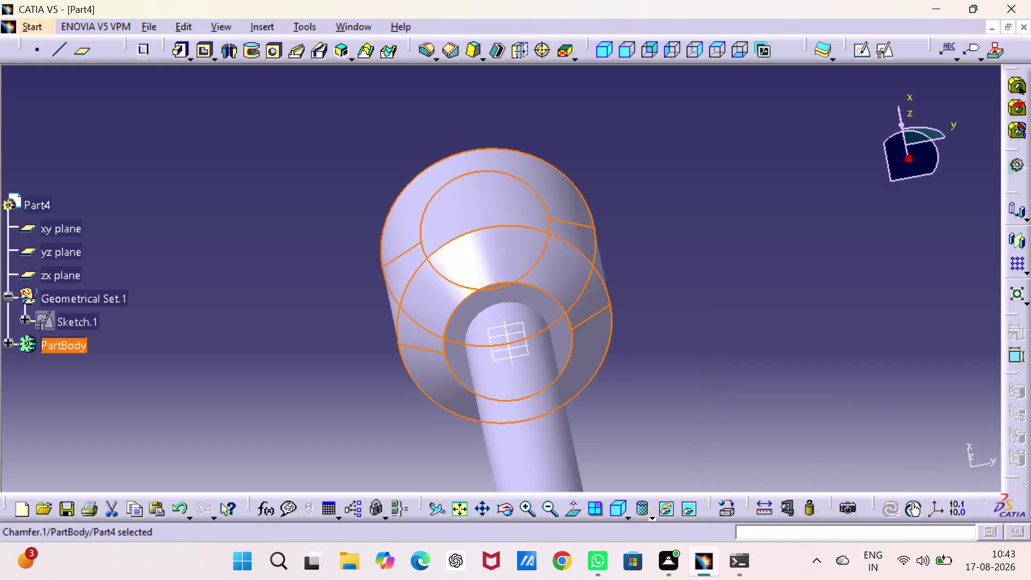
click(790, 436)
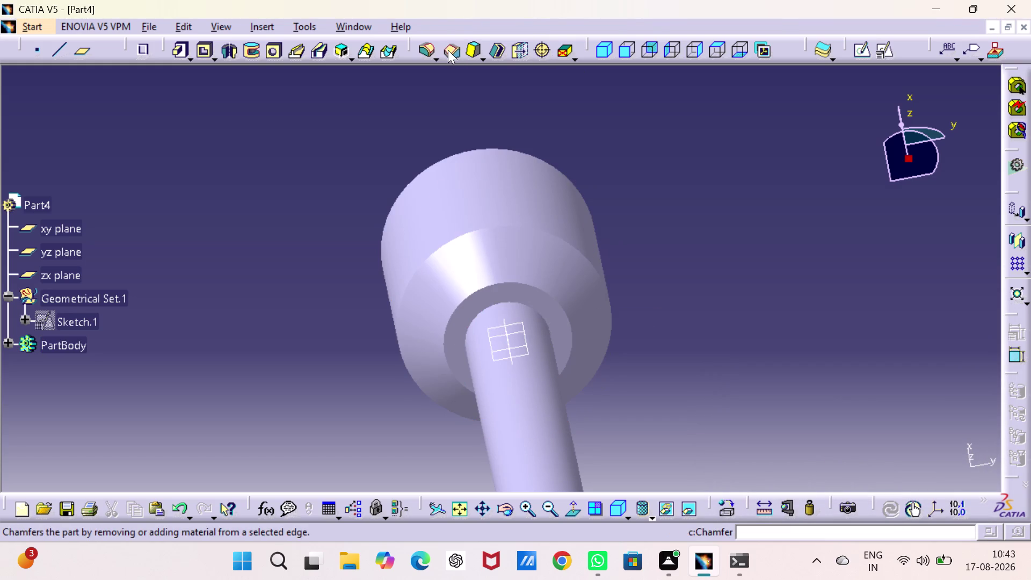
Add a 1 mm, 45° chamfer to the circular edge at the pin's lower end.
click(448, 50)
key(1)
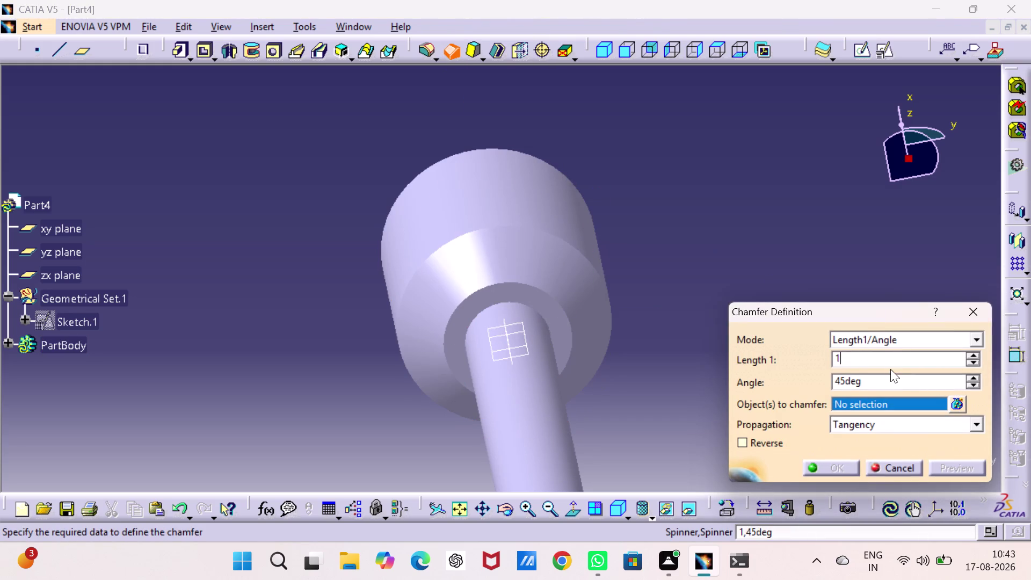
middle_drag(656, 295, 644, 26)
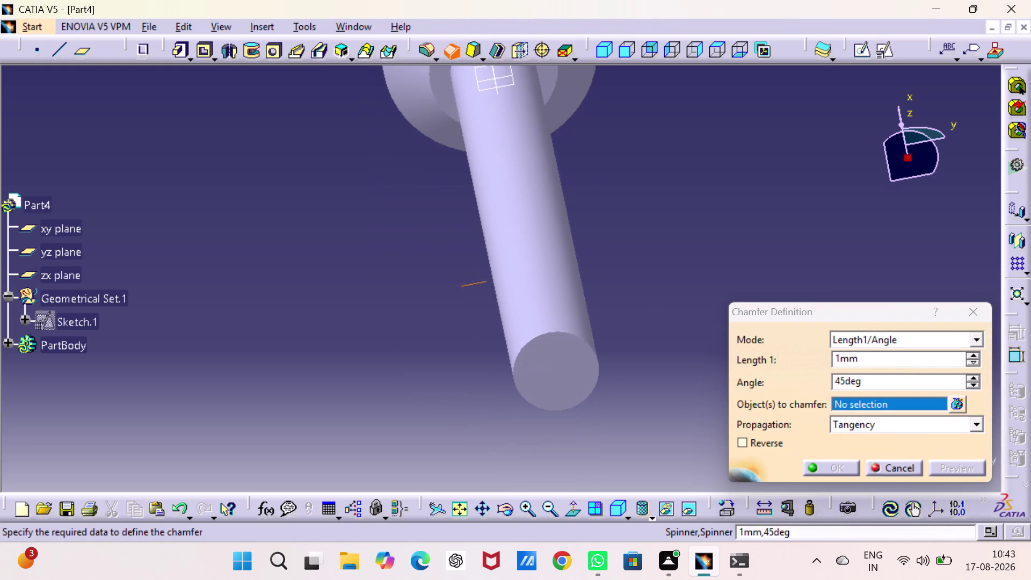
middle_drag(644, 25, 643, 26)
click(583, 342)
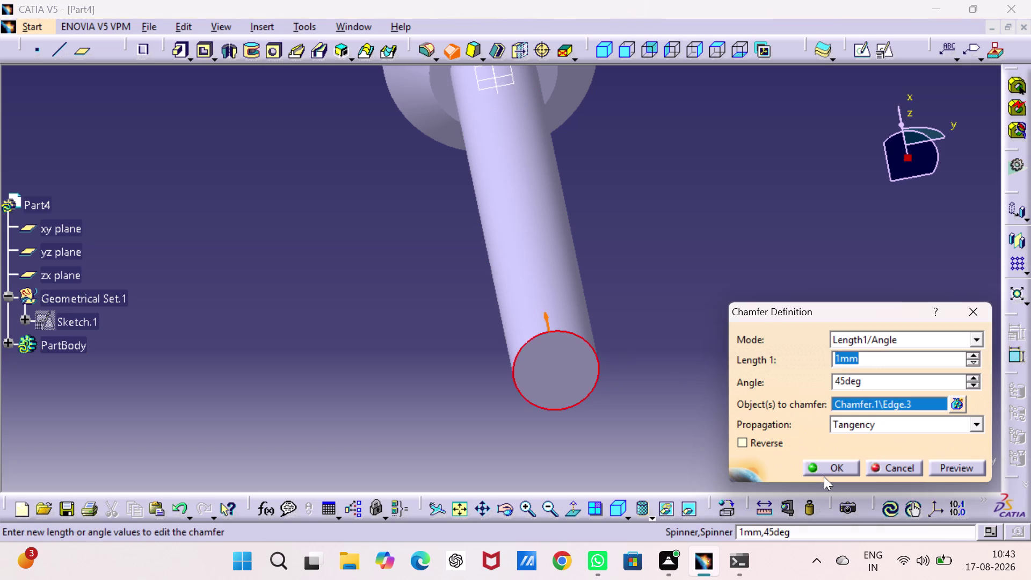
click(836, 467)
click(781, 383)
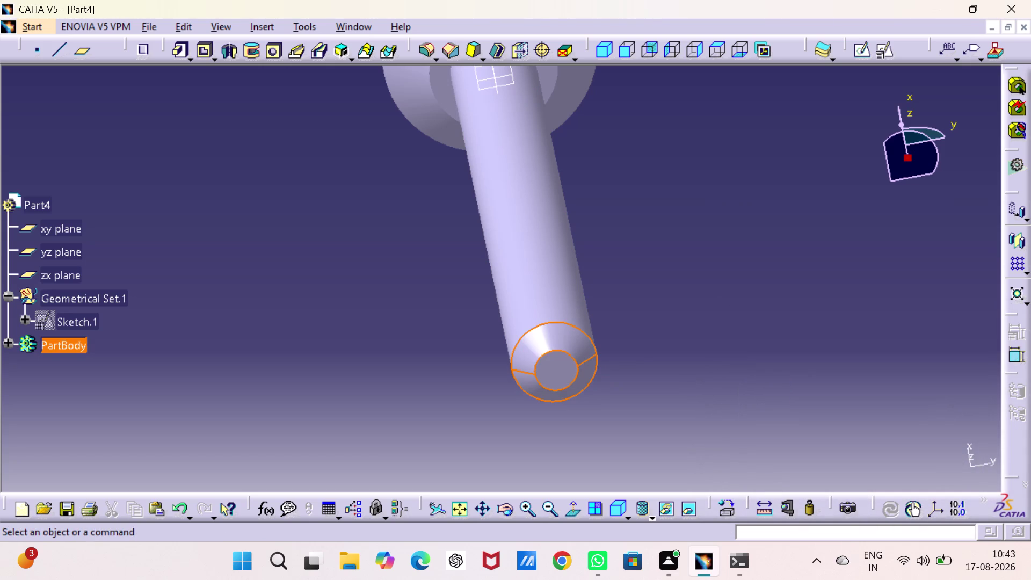
click(733, 510)
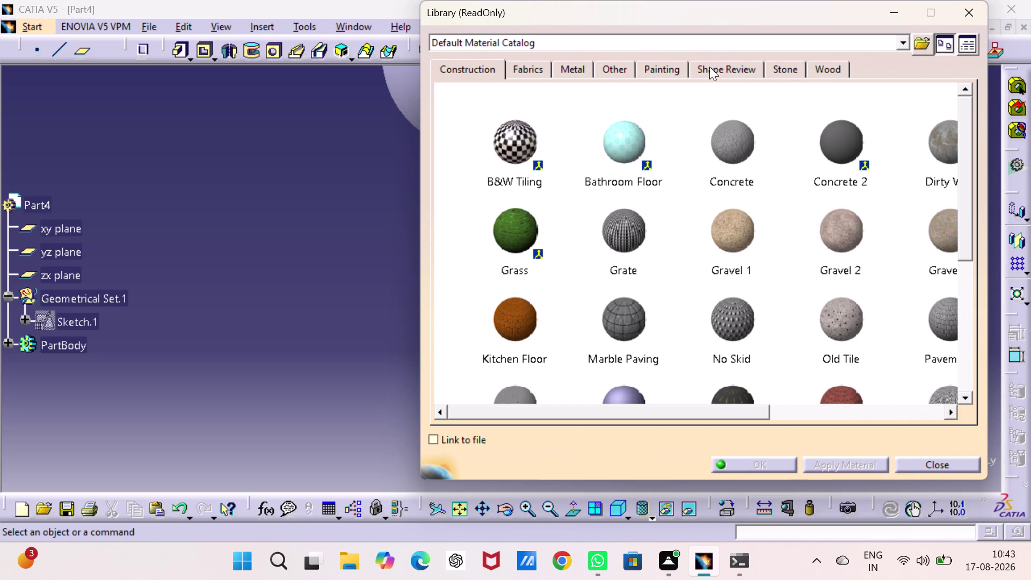
Apply the Light Green material from the Painting tab to Part4.
click(654, 66)
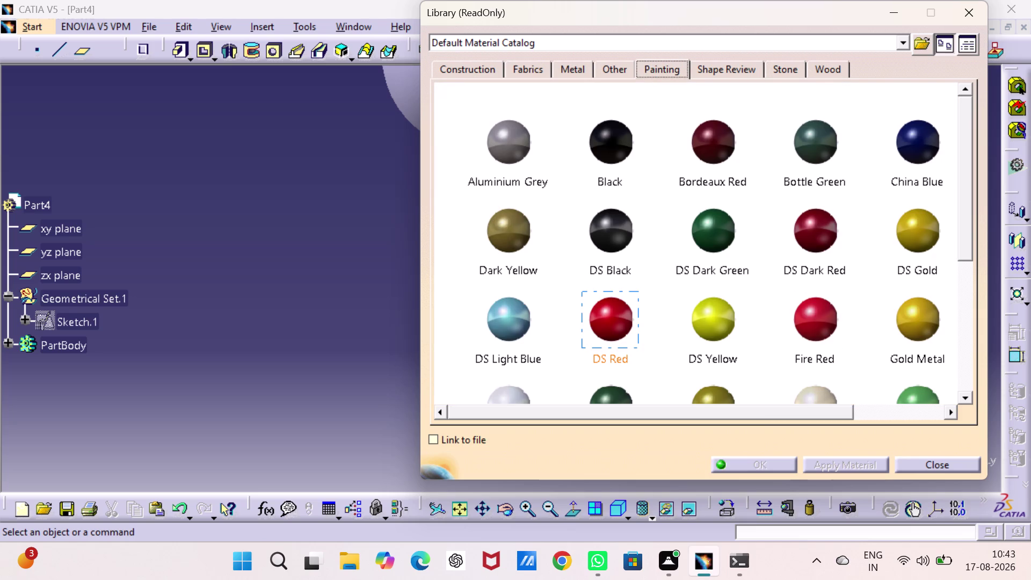
scroll(down, 3)
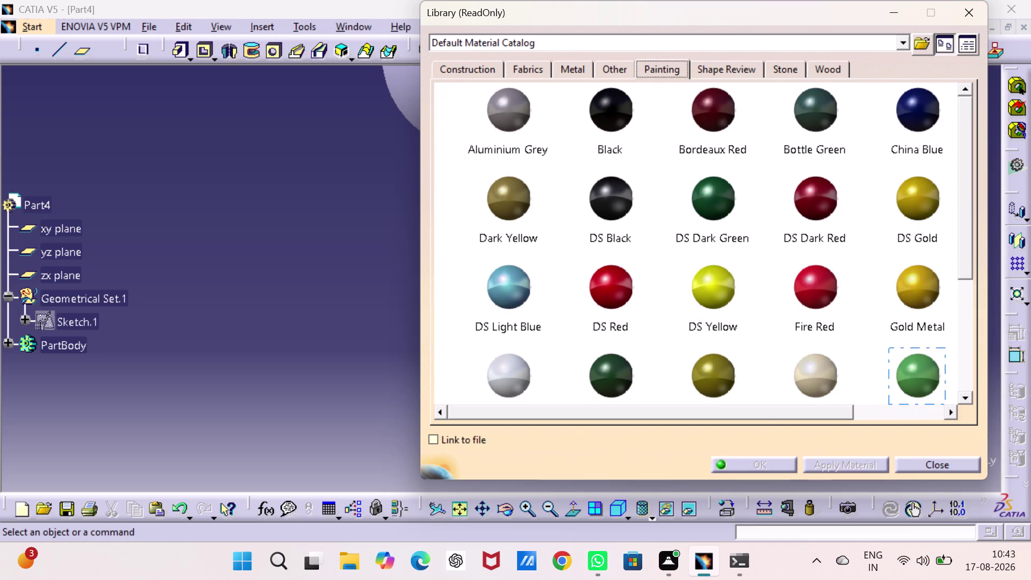
click(913, 375)
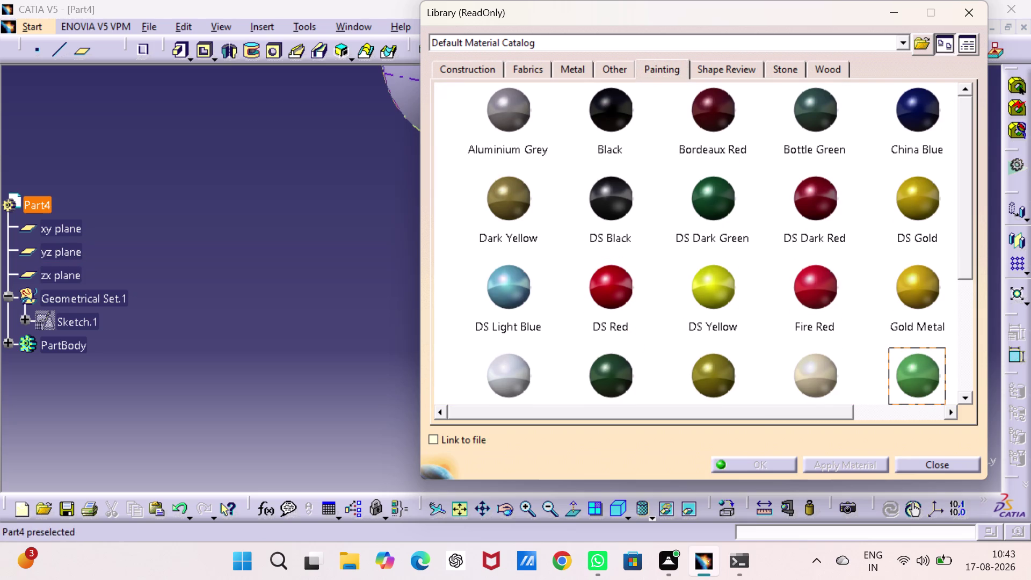
click(42, 201)
click(783, 462)
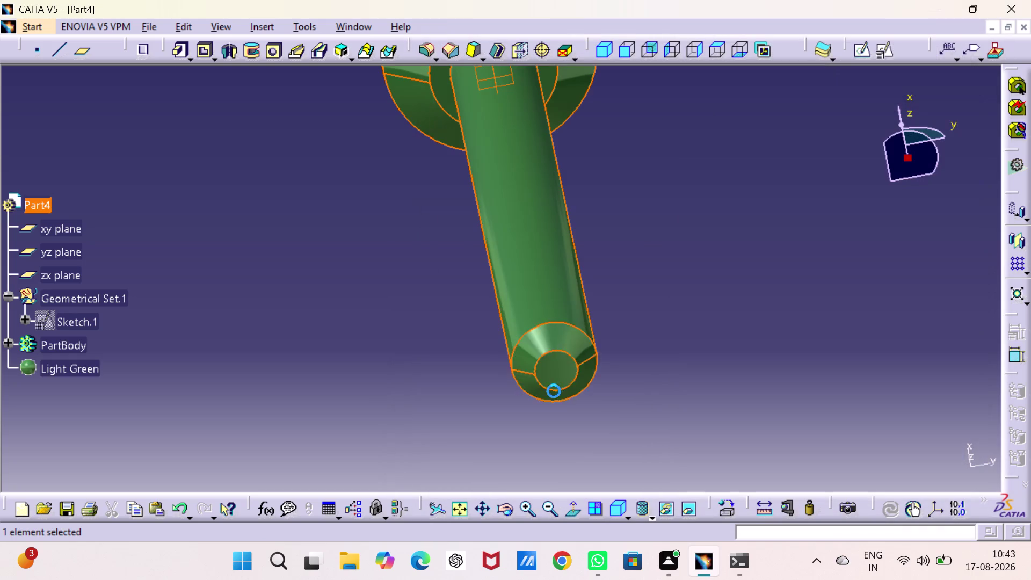
click(840, 332)
Save the green pin as Part4.CATPart in the v assembly folder.
key(ctrl+s)
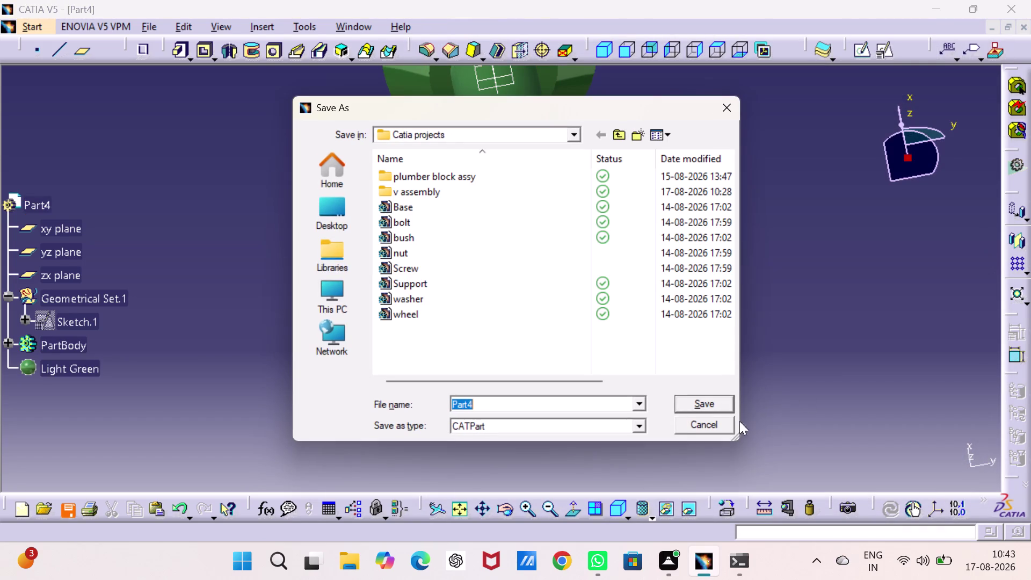
double_click(435, 191)
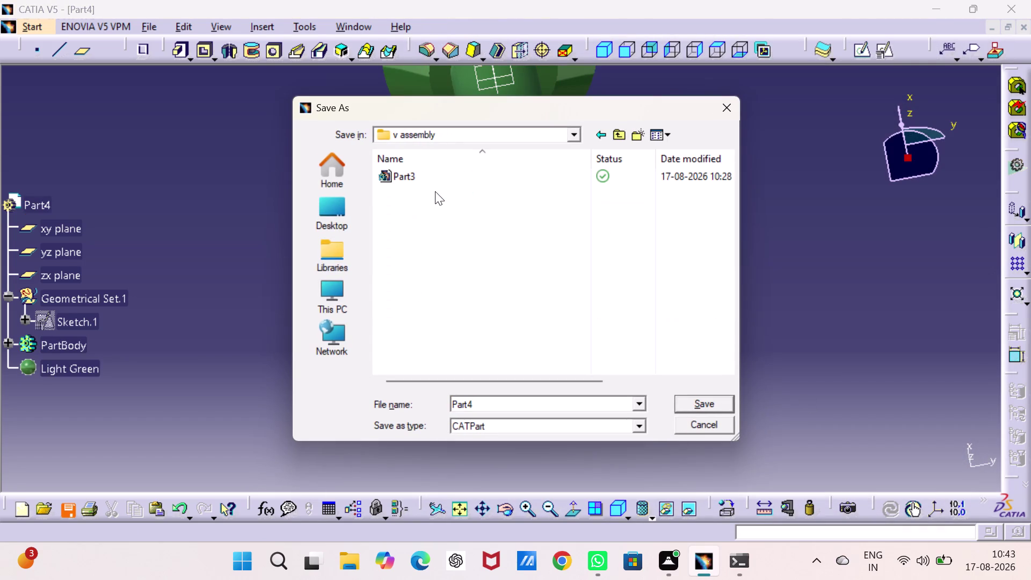
key(Return)
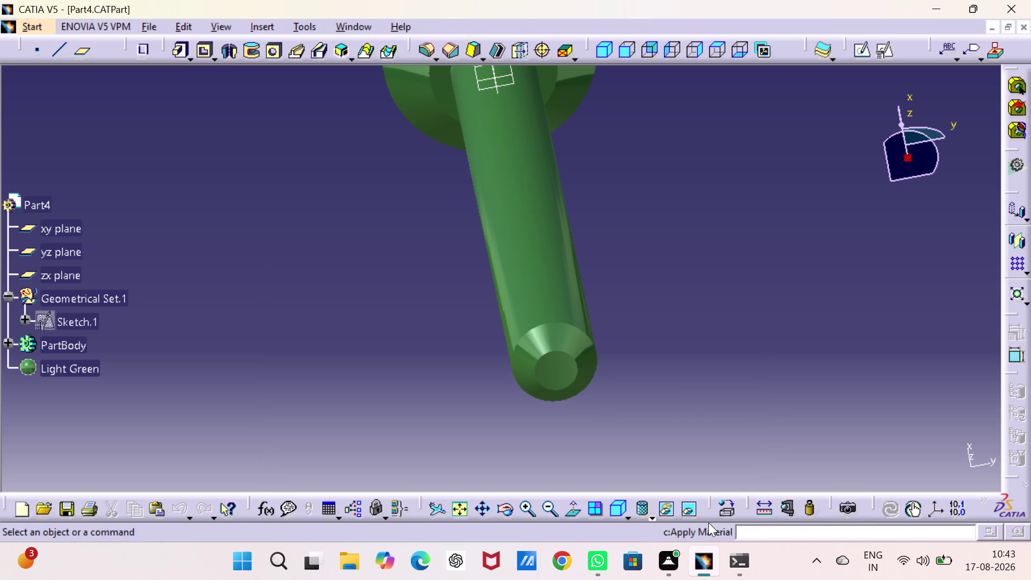
click(1006, 28)
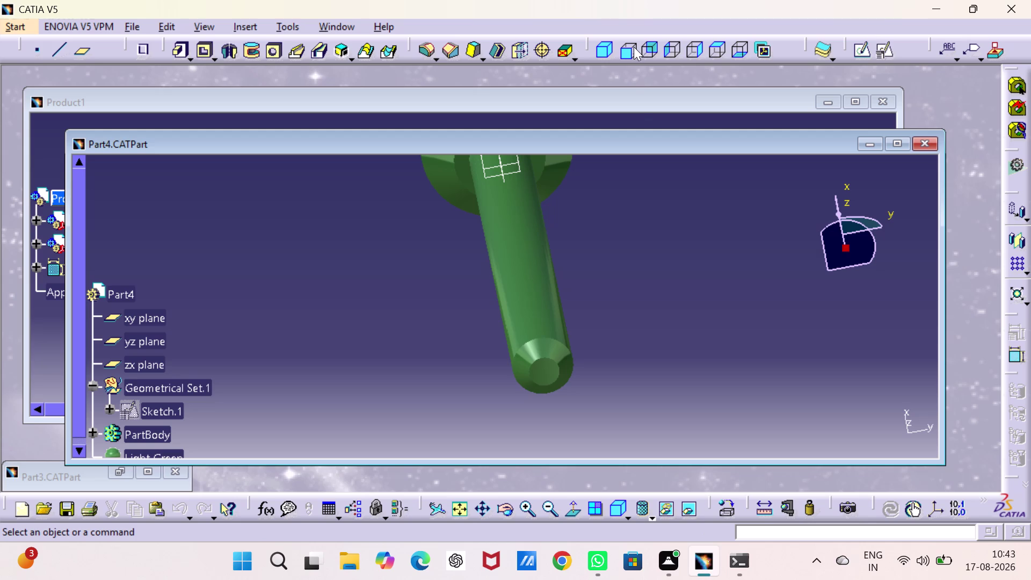
Insert Part4 from the v assembly folder into Product1 as an existing component.
click(635, 105)
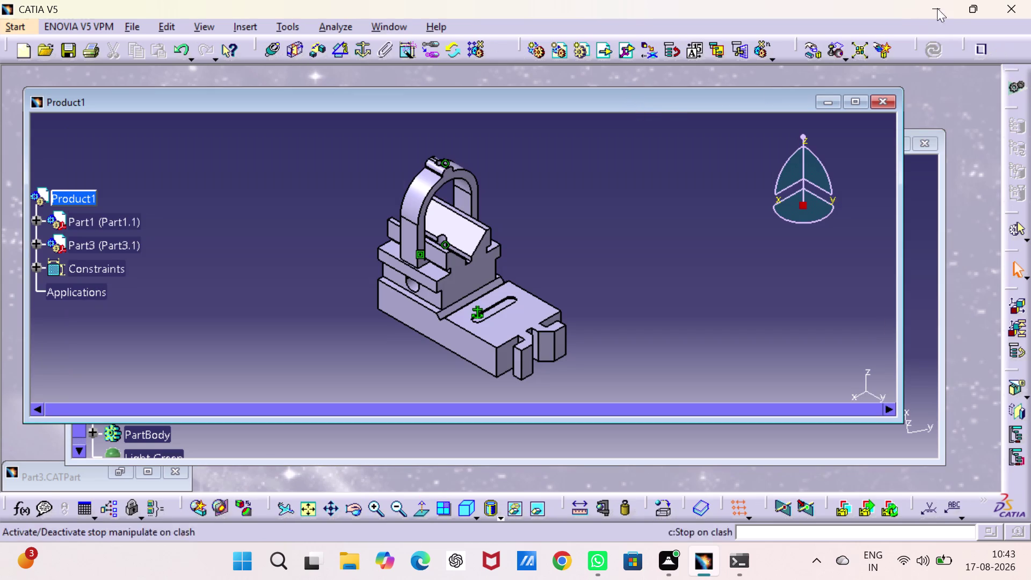
click(850, 105)
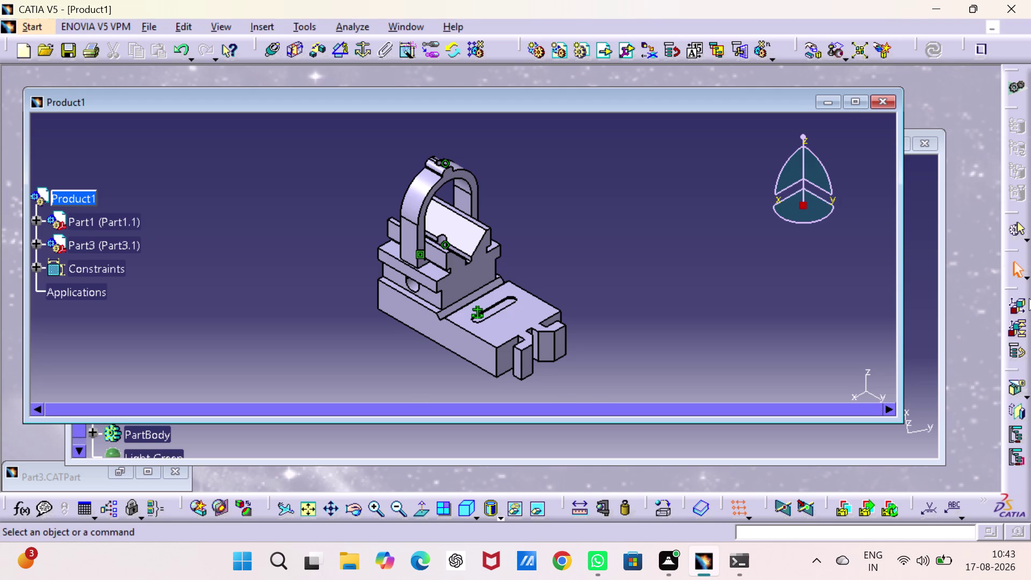
right_click(55, 146)
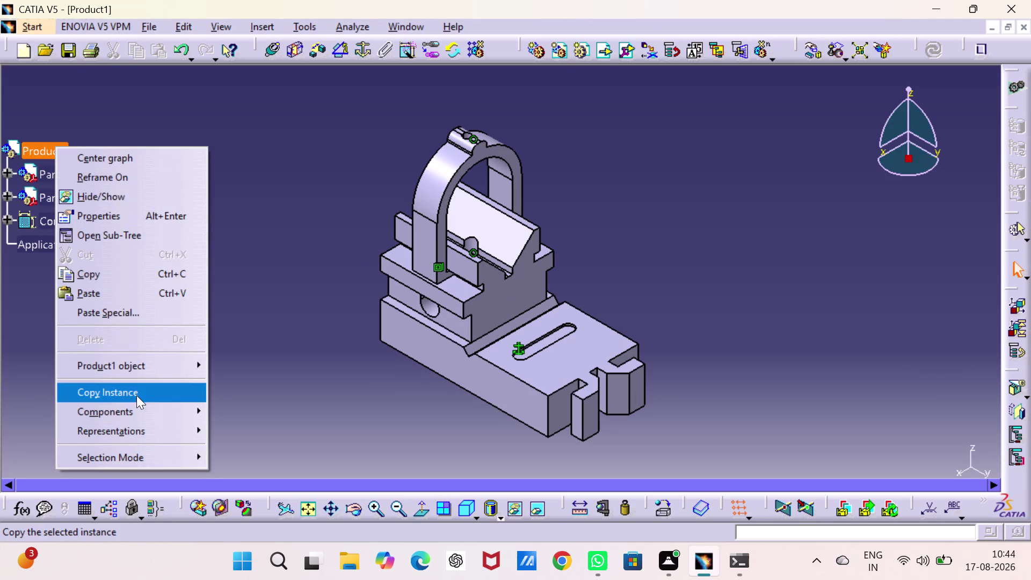
click(276, 269)
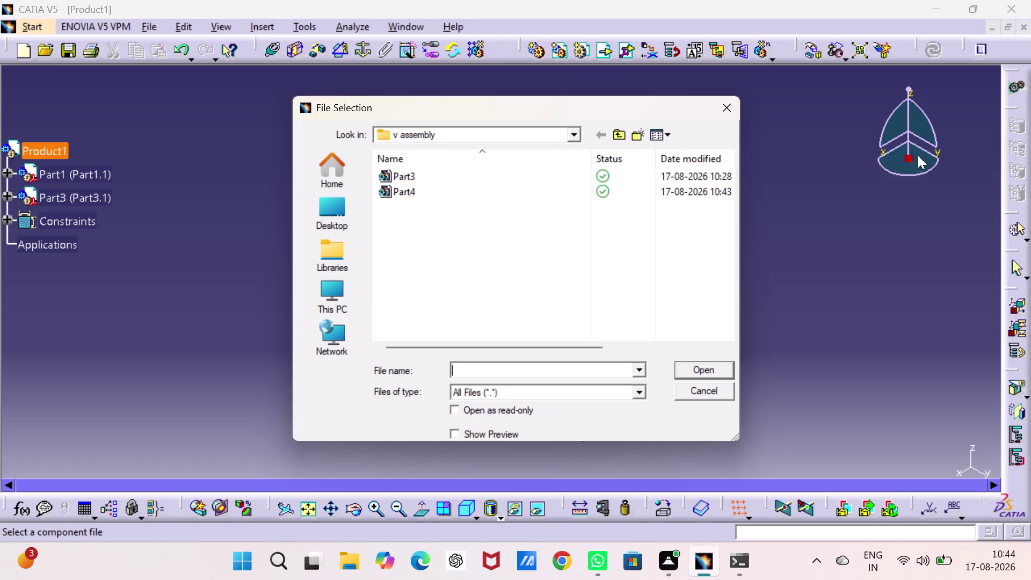
click(457, 197)
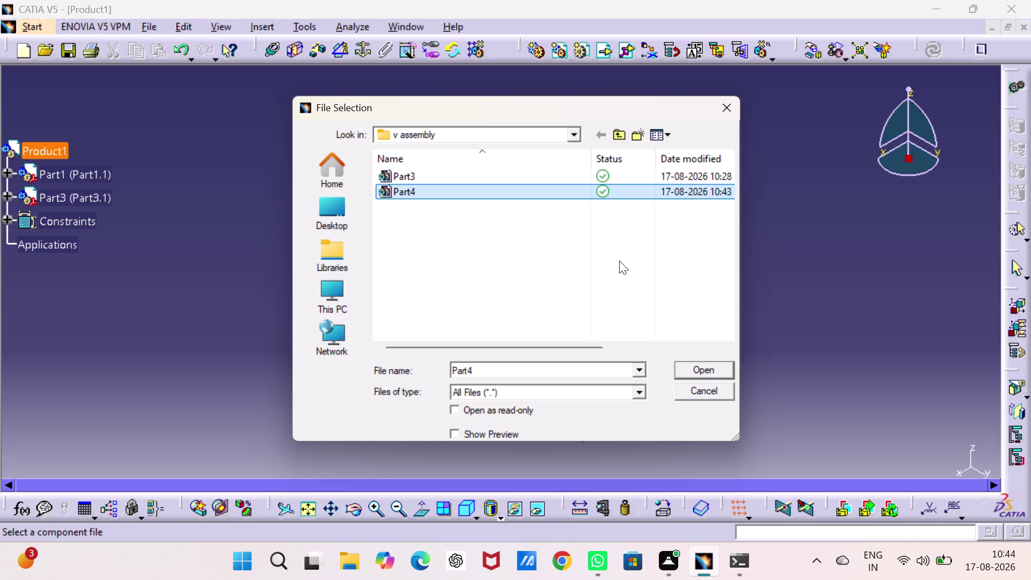
click(696, 371)
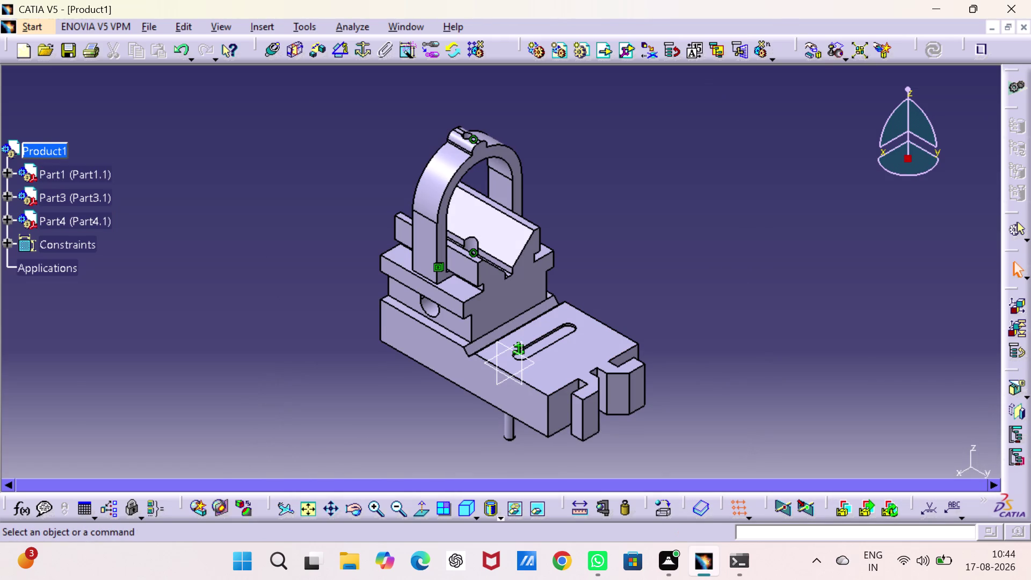
click(811, 55)
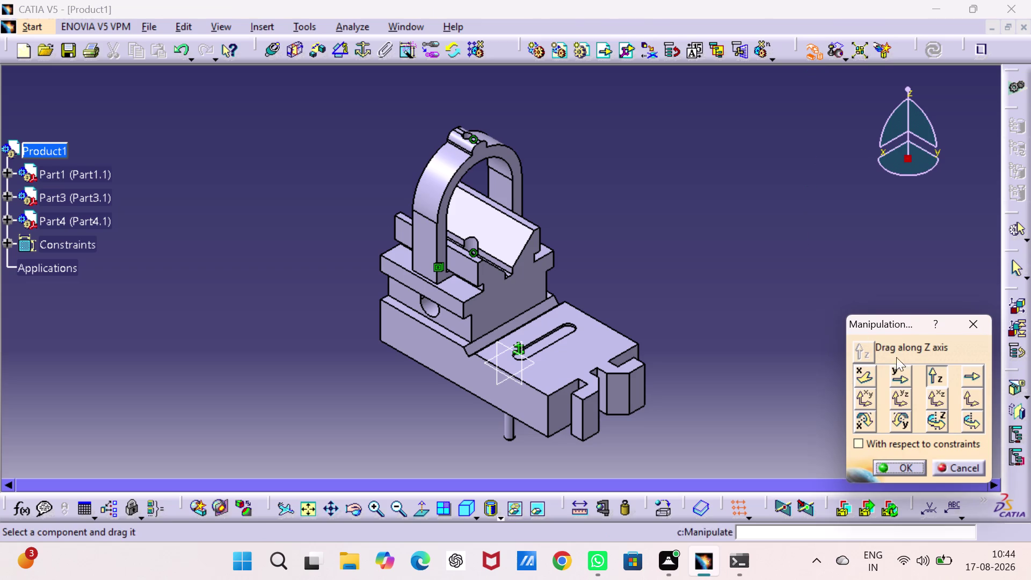
Raise the Part4 pin along Z so it stands above the V-block clamp.
drag(509, 436, 510, 435)
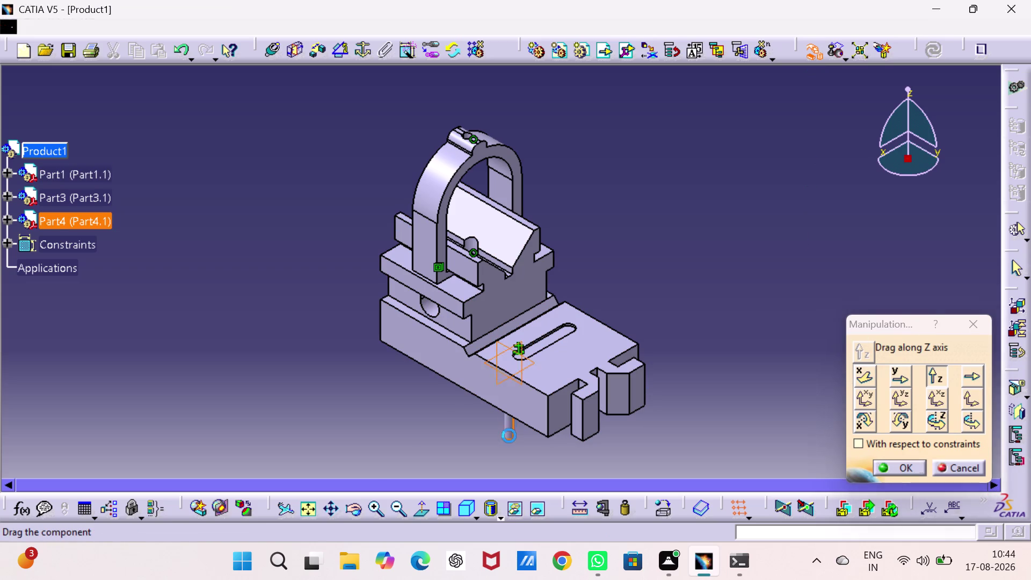
drag(509, 435, 515, 197)
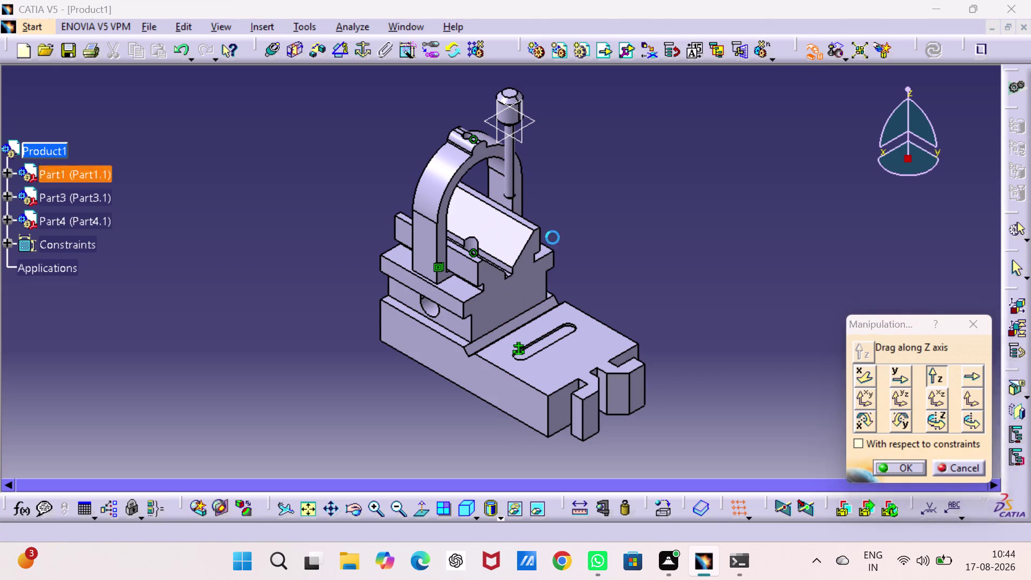
drag(908, 469, 902, 455)
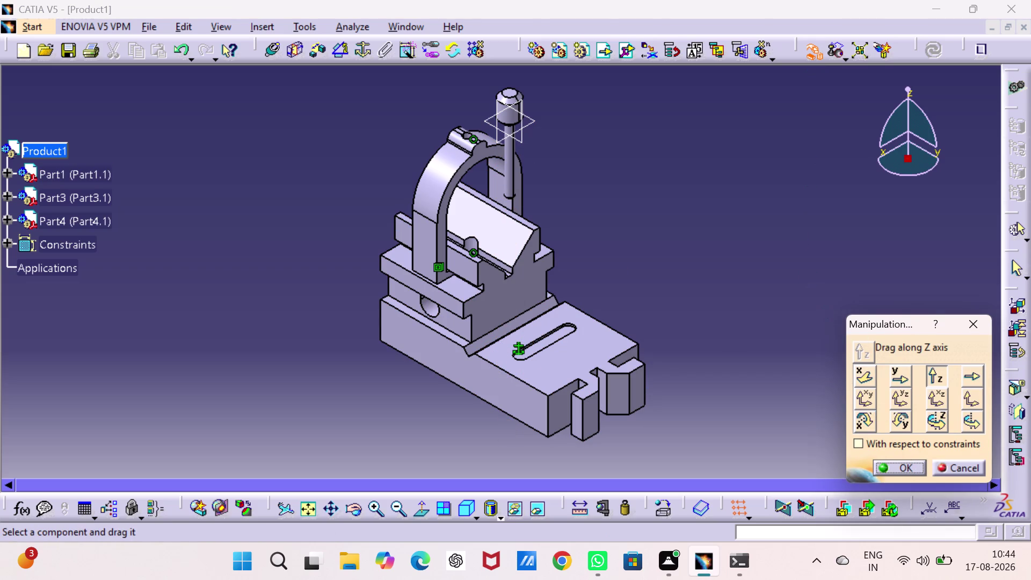
drag(901, 464, 898, 457)
drag(839, 302, 841, 313)
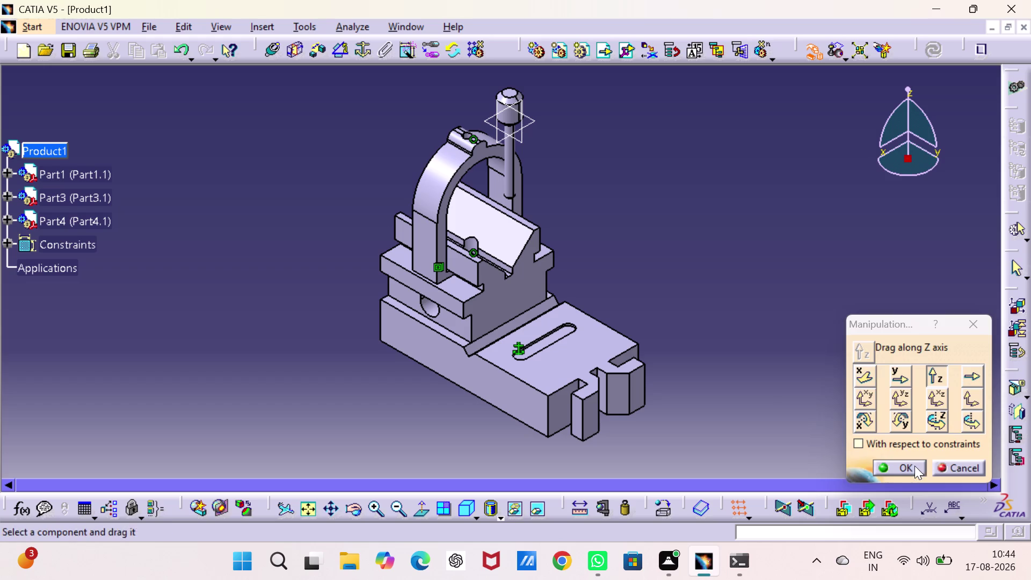
double_click(915, 466)
click(729, 221)
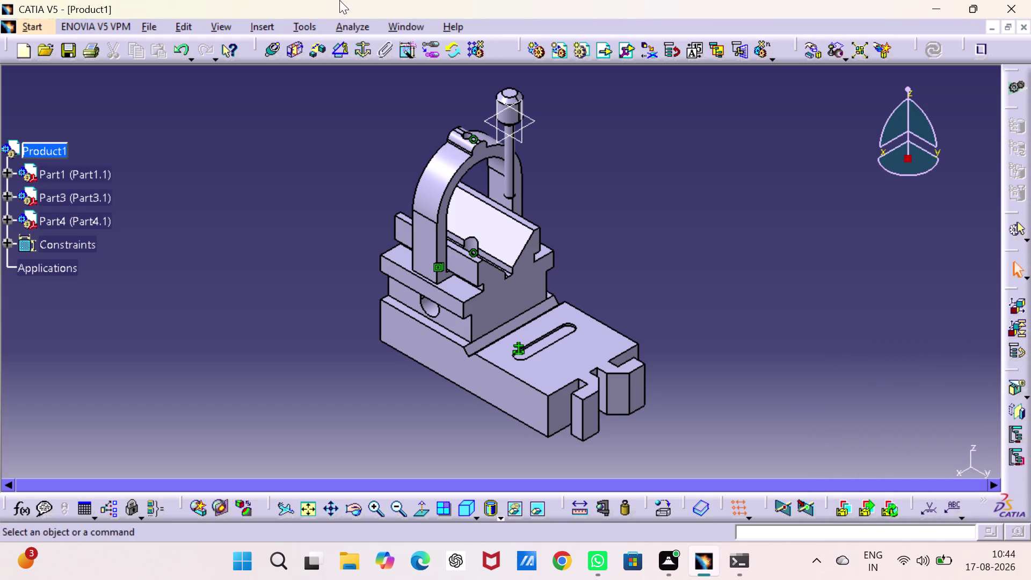
Hide Part4's xy, yz and zx reference planes.
click(7, 216)
click(24, 238)
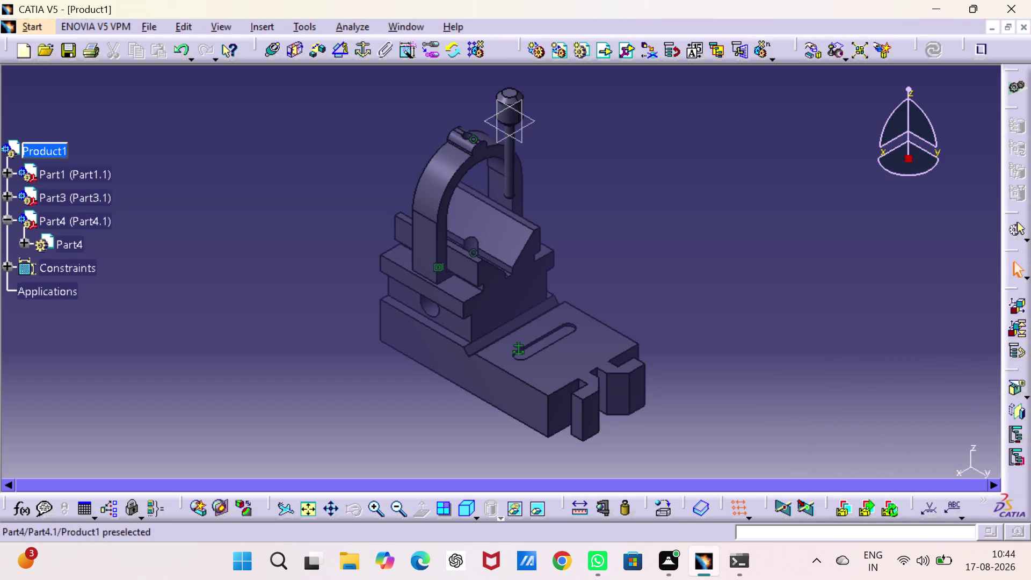
click(21, 242)
click(64, 268)
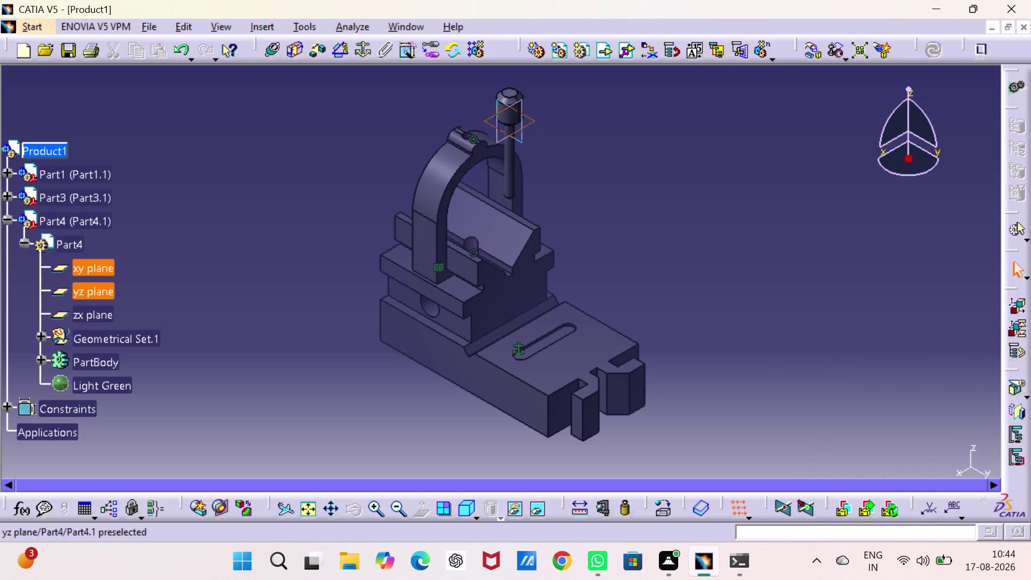
click(76, 290)
click(87, 312)
right_click(83, 303)
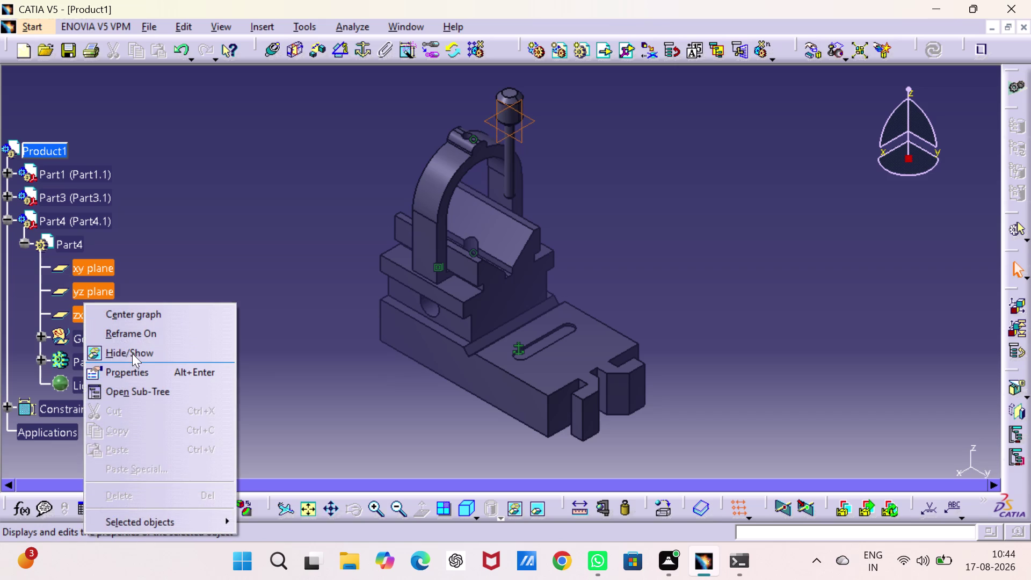
click(133, 353)
click(215, 242)
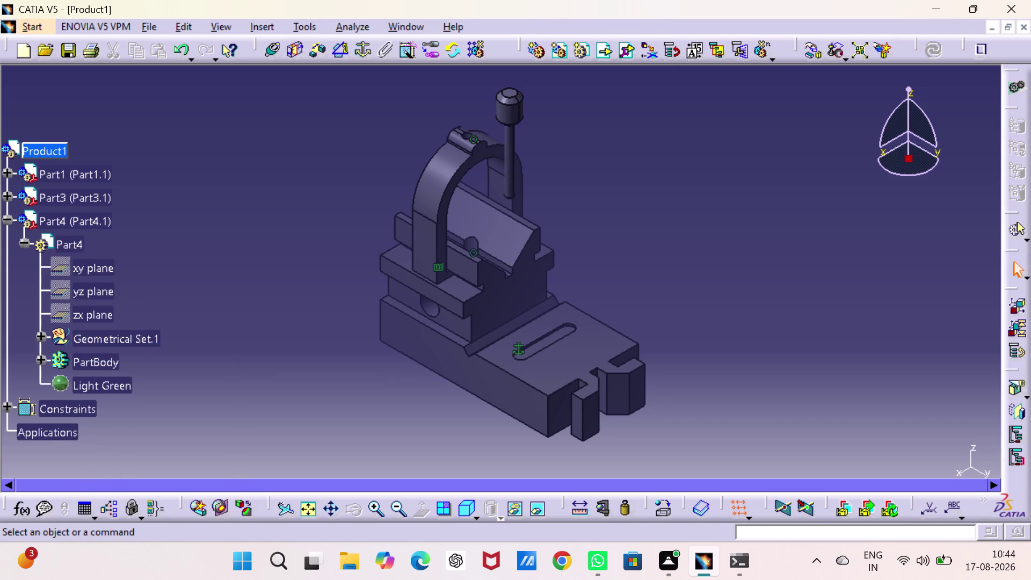
click(9, 244)
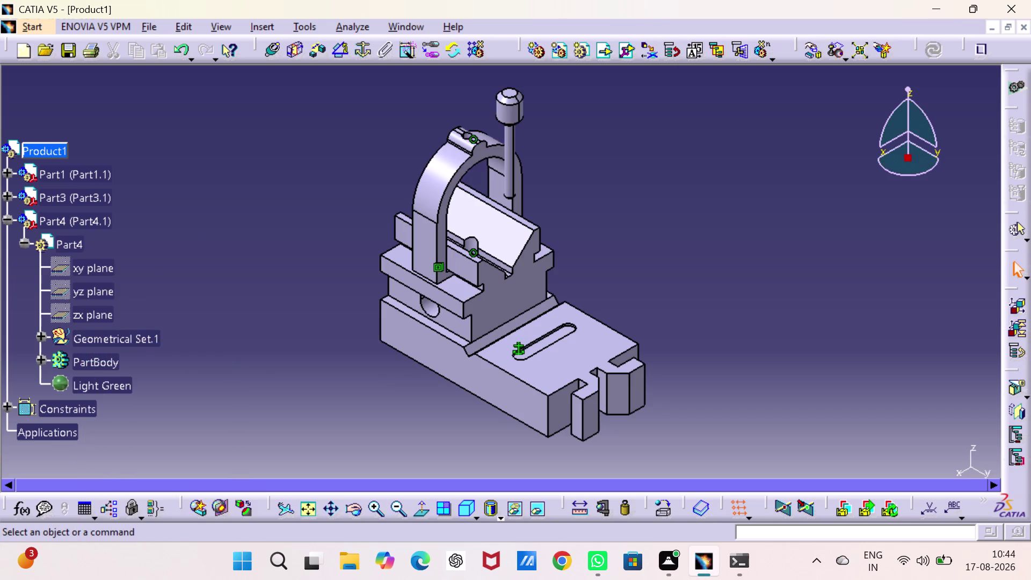
click(9, 171)
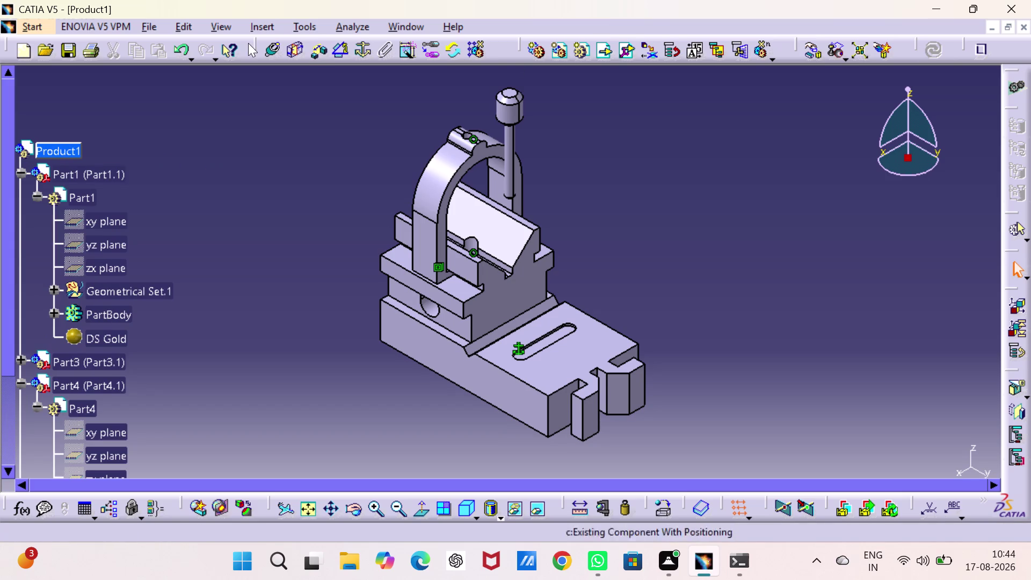
Make the pin axis coincident with the clip's top hole axis and update the assembly.
click(272, 48)
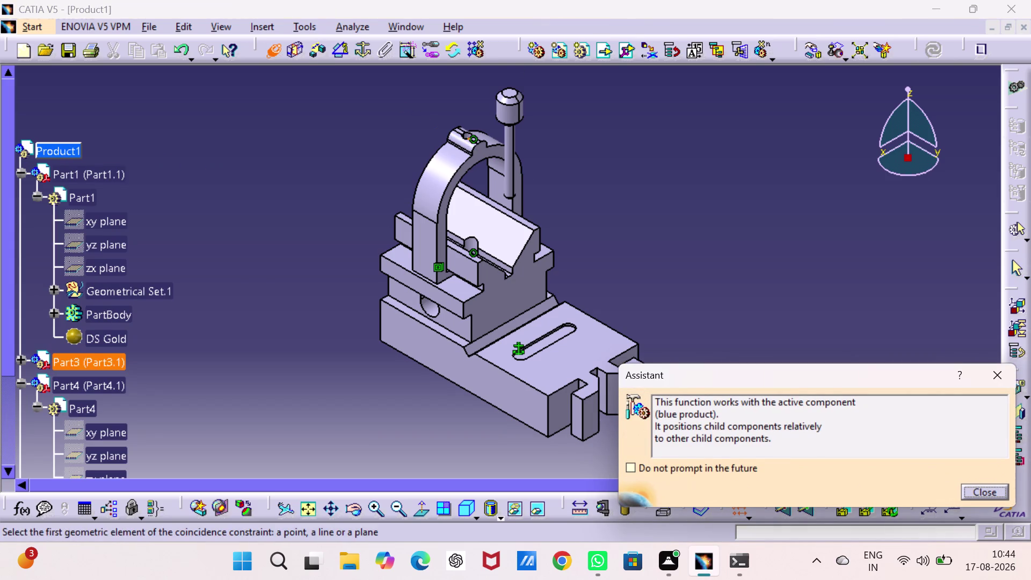
click(470, 242)
click(510, 163)
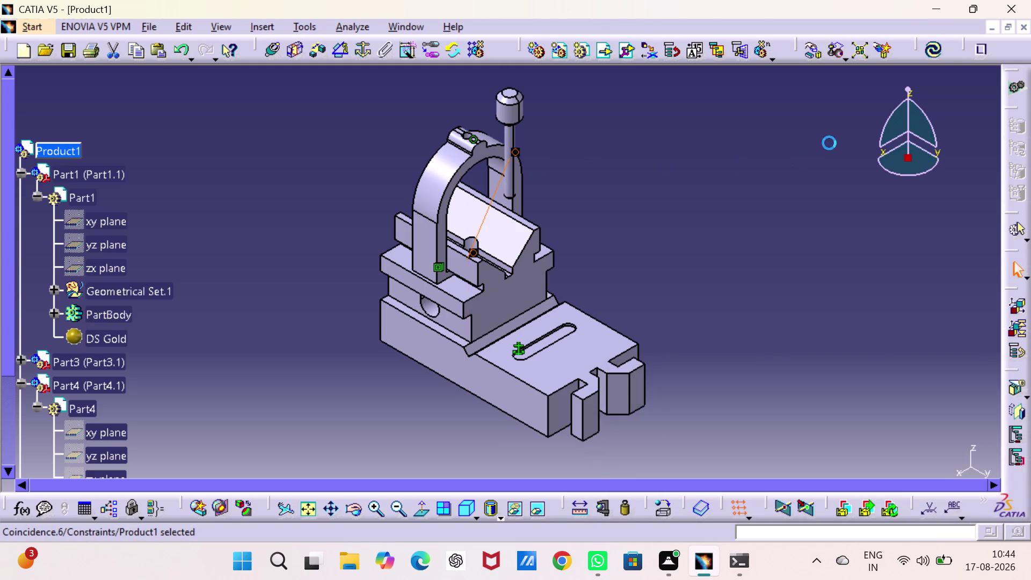
click(936, 51)
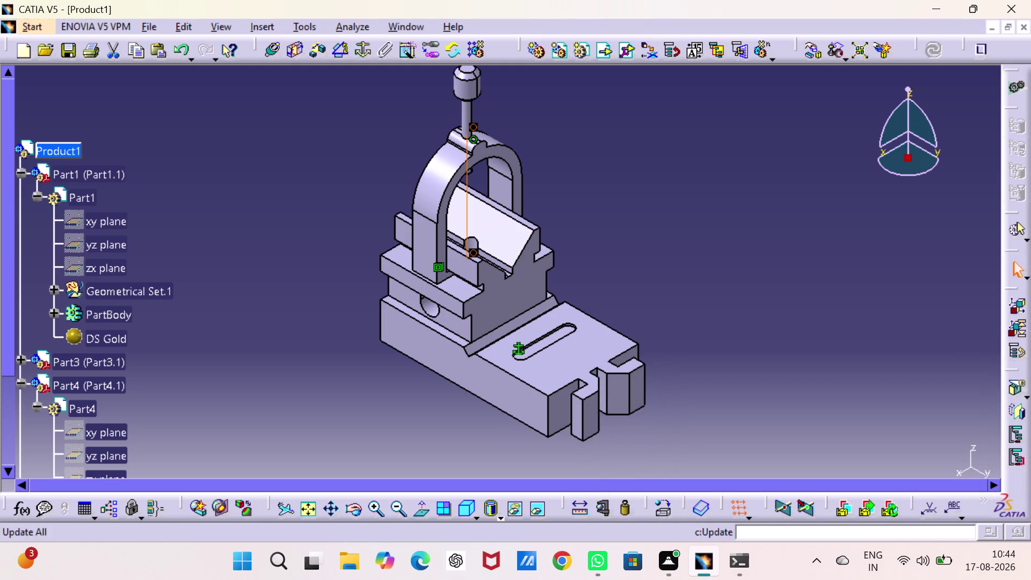
click(754, 186)
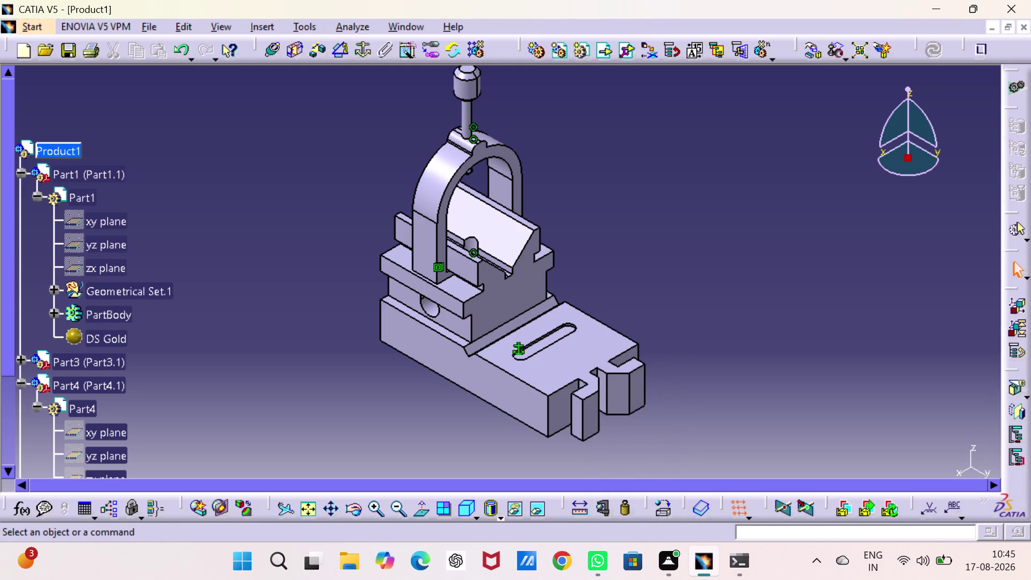
click(319, 54)
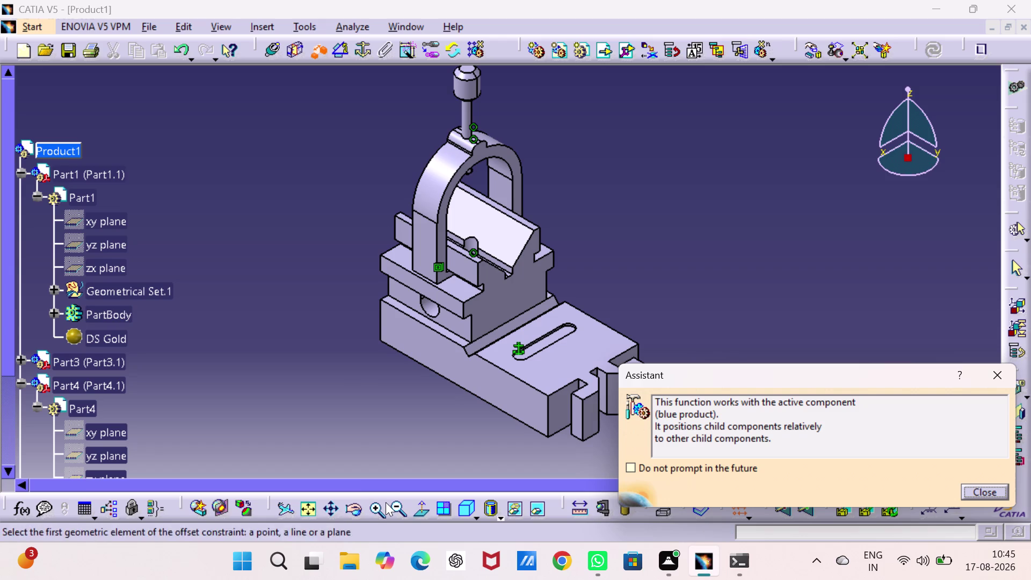
Zoom in on the pin and select its plane as the first offset element.
middle_drag(406, 418, 410, 296)
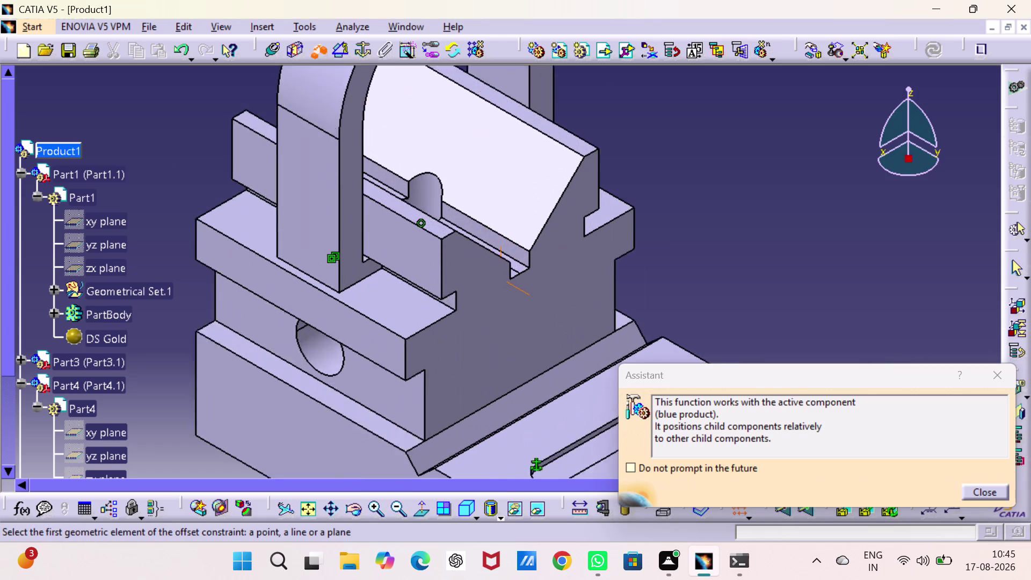
middle_drag(410, 296, 411, 275)
middle_drag(412, 274, 430, 429)
middle_drag(450, 299, 461, 436)
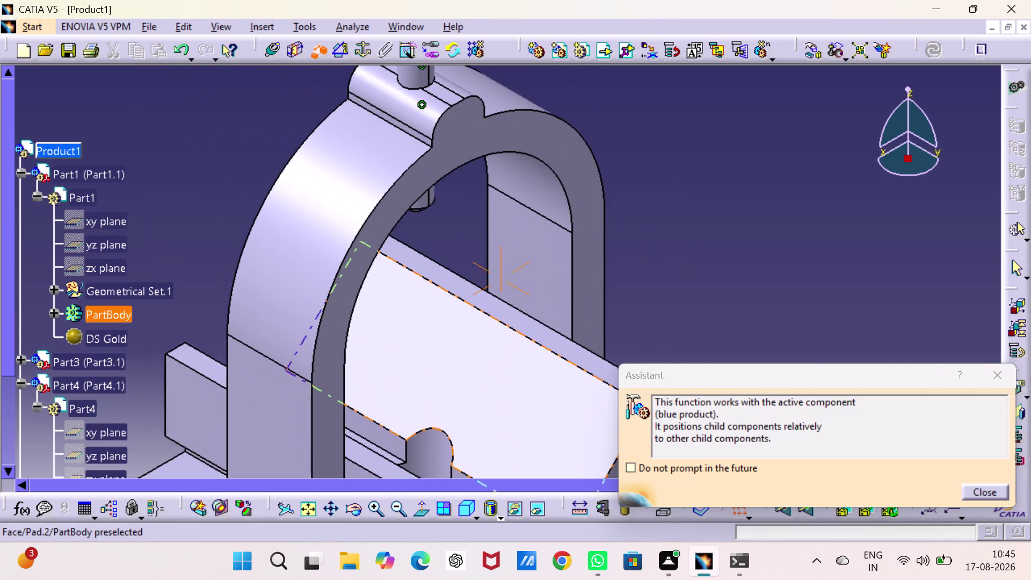
middle_drag(463, 252, 467, 405)
middle_drag(428, 330, 453, 504)
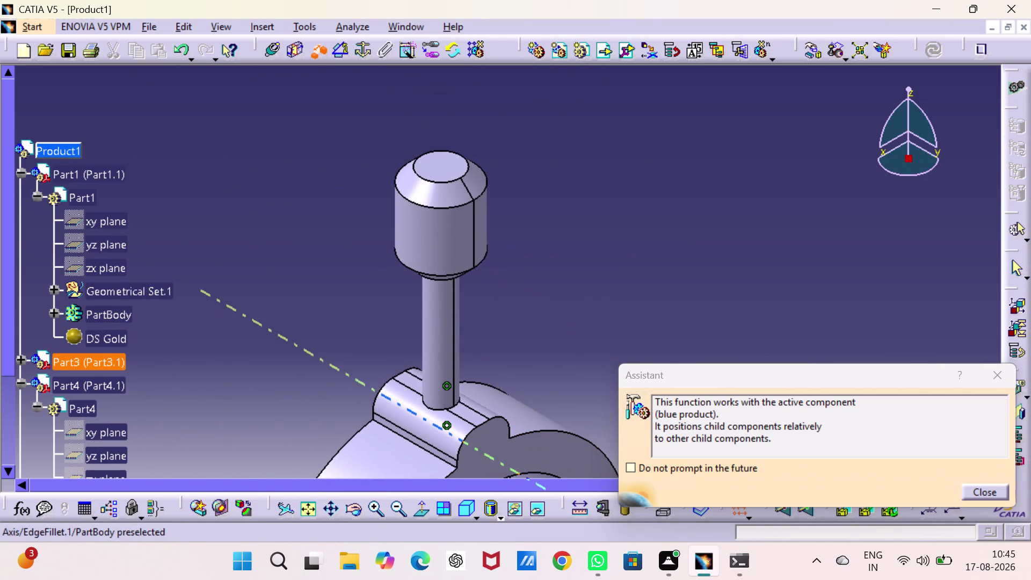
click(460, 410)
Select the clip face as second element and apply a 10 mm offset.
scroll(down, 3)
middle_drag(461, 351, 478, 408)
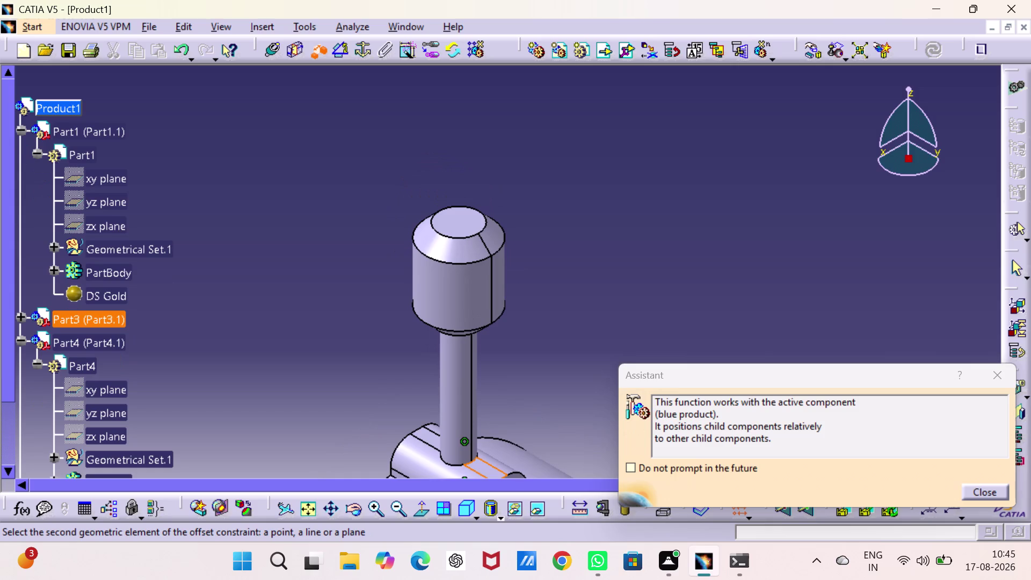
middle_drag(477, 406, 462, 301)
right_drag(477, 406, 463, 300)
middle_drag(461, 298, 434, 464)
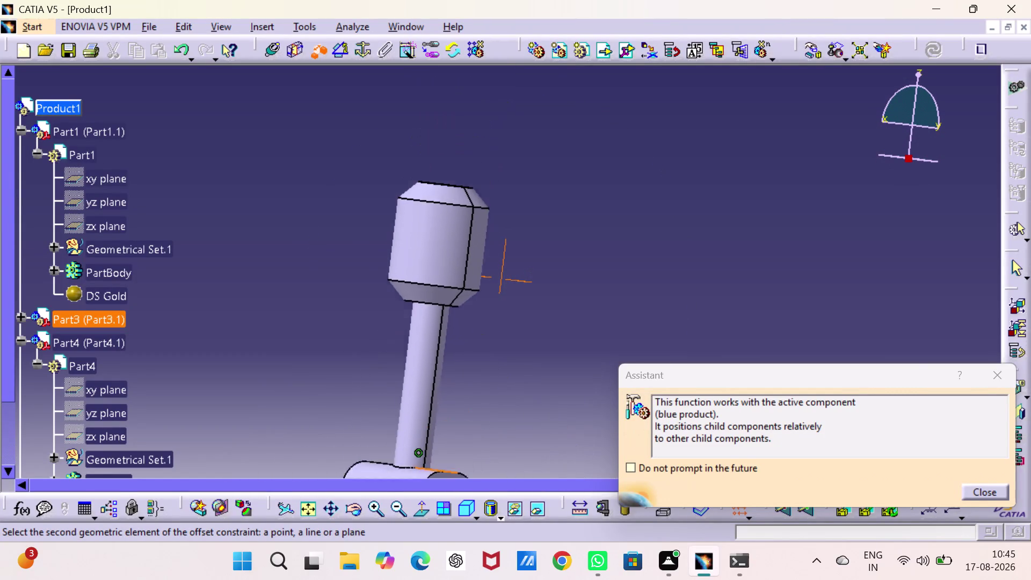
middle_drag(434, 464, 419, 511)
middle_drag(380, 447, 456, 302)
right_drag(379, 447, 456, 302)
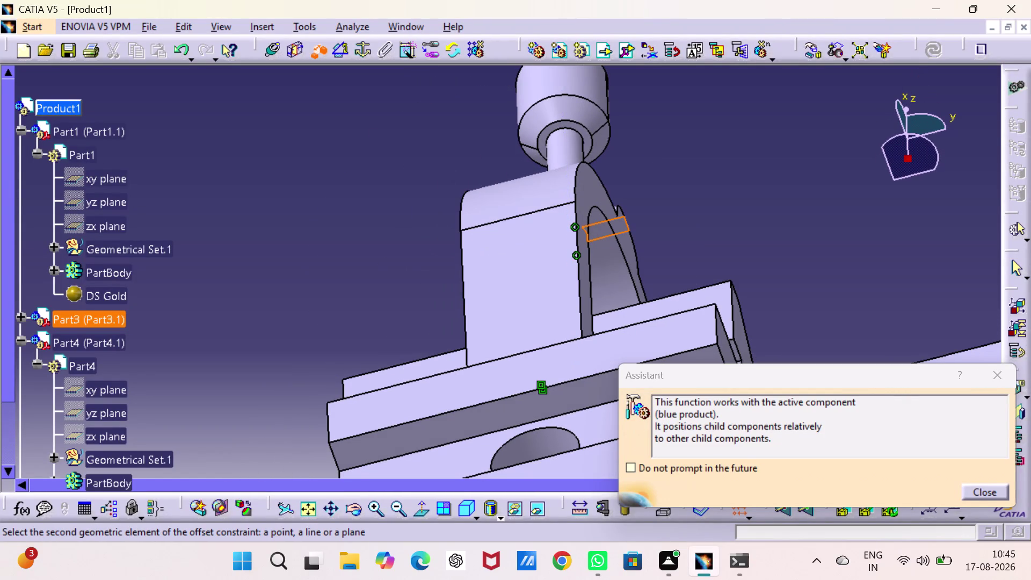
click(586, 137)
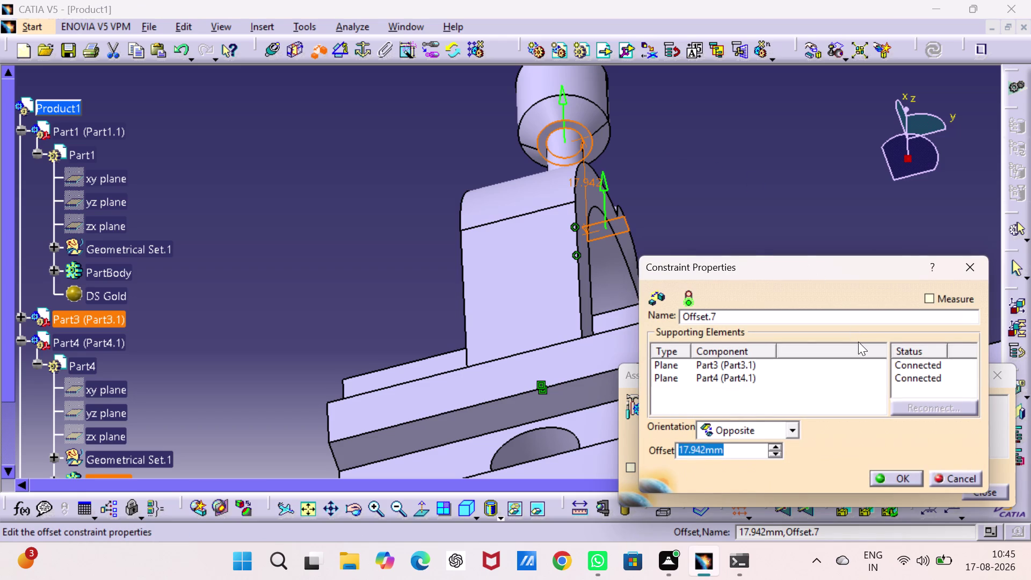
text(10)
key(Return)
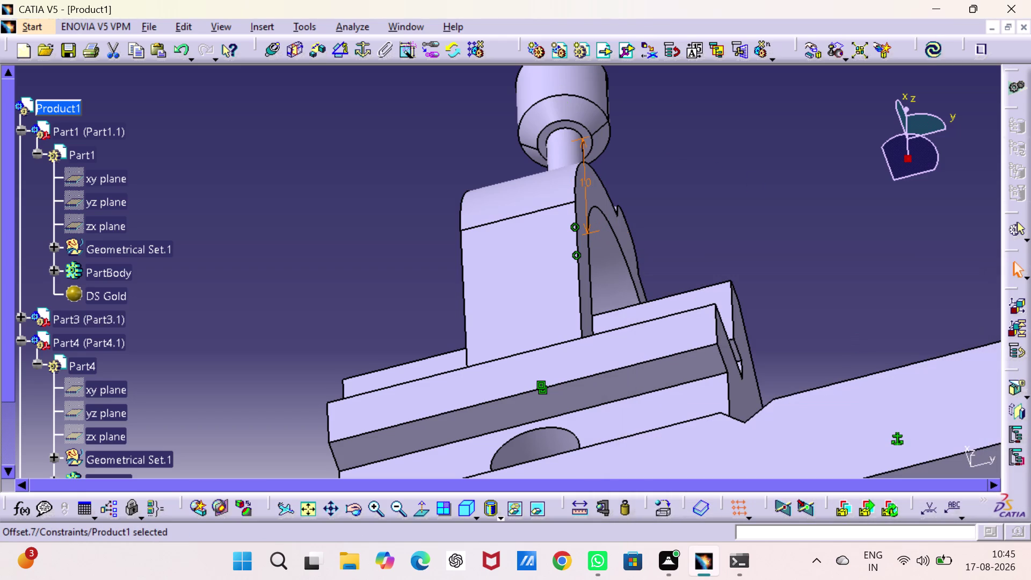
click(930, 45)
click(868, 193)
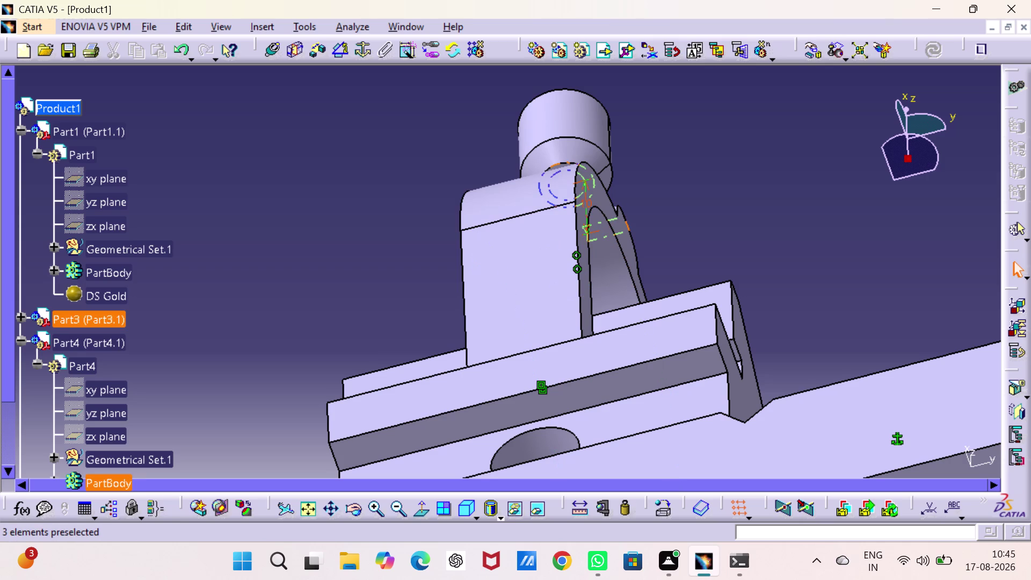
Hide the Offset.7 constraint symbol.
right_click(587, 220)
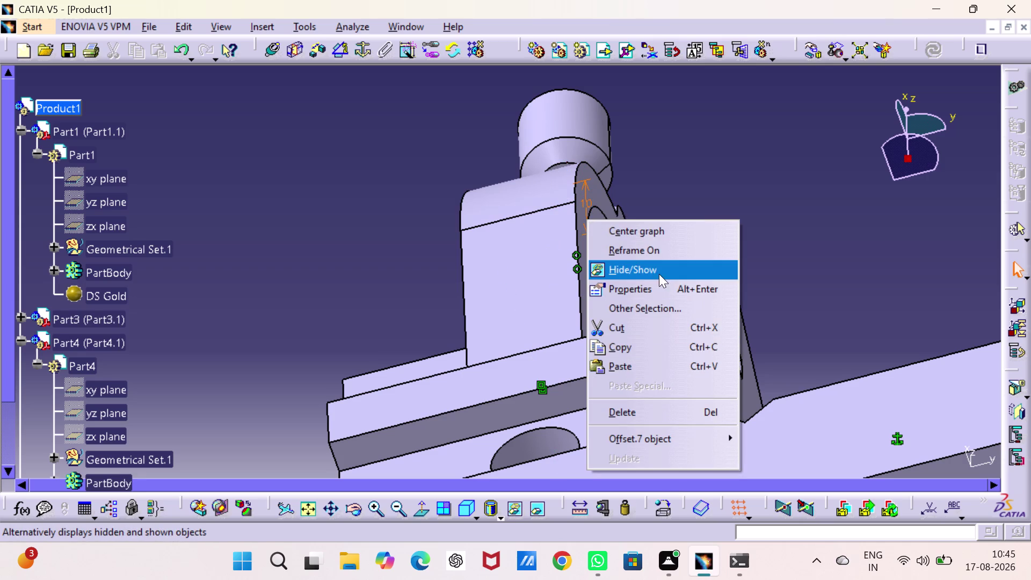
click(660, 266)
click(740, 178)
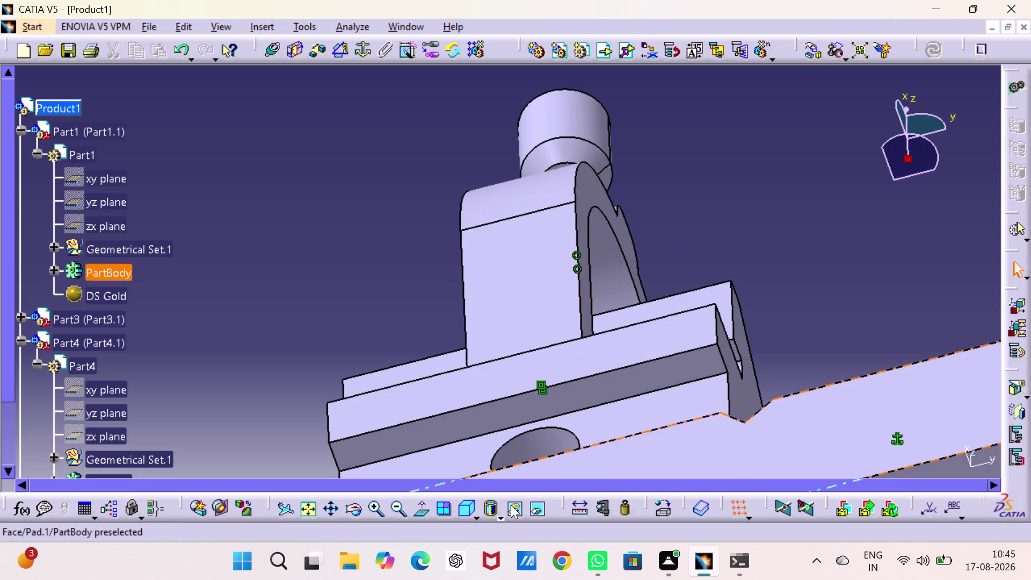
click(465, 510)
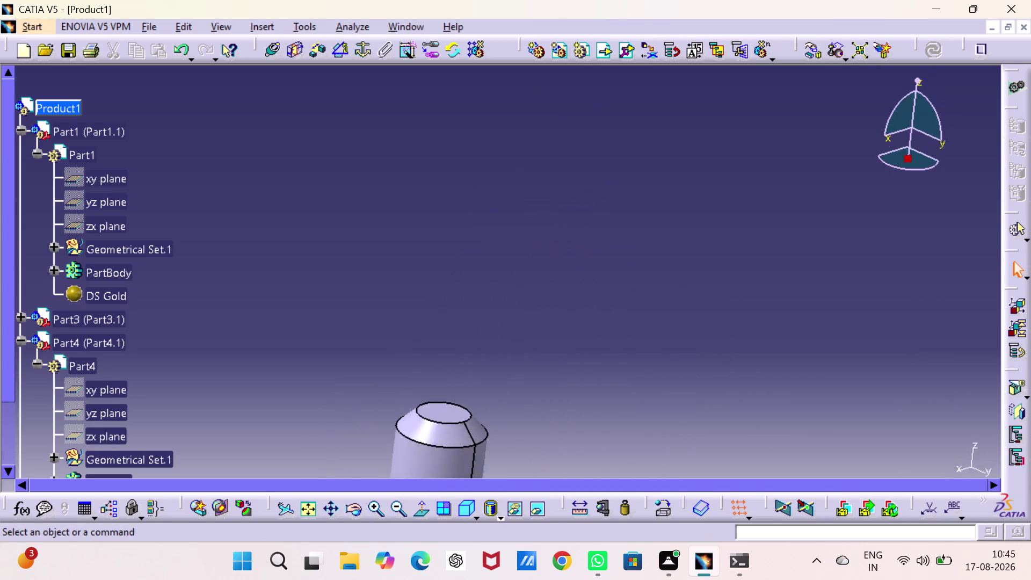
middle_click(722, 387)
right_click(723, 387)
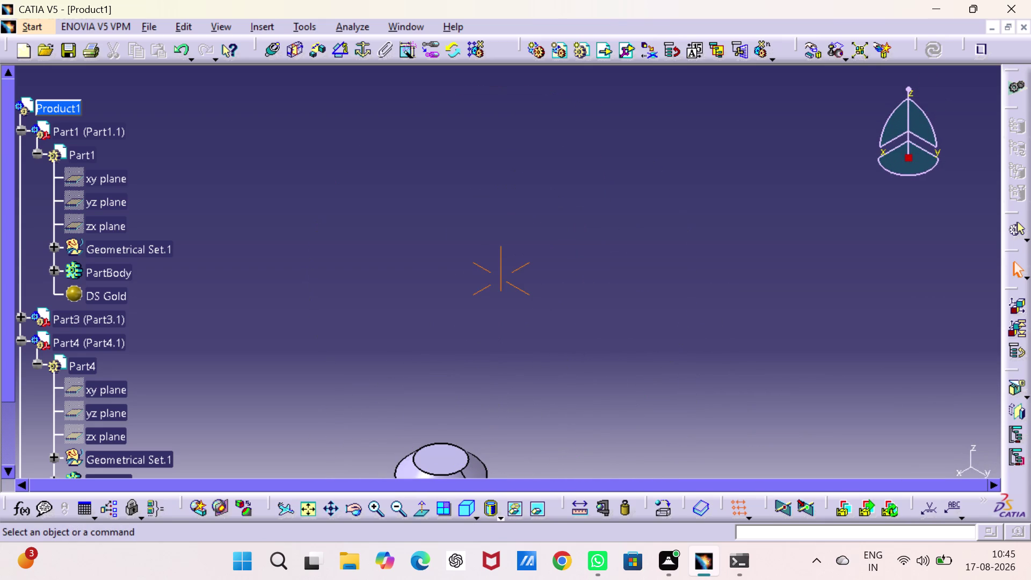
middle_drag(706, 364, 781, 50)
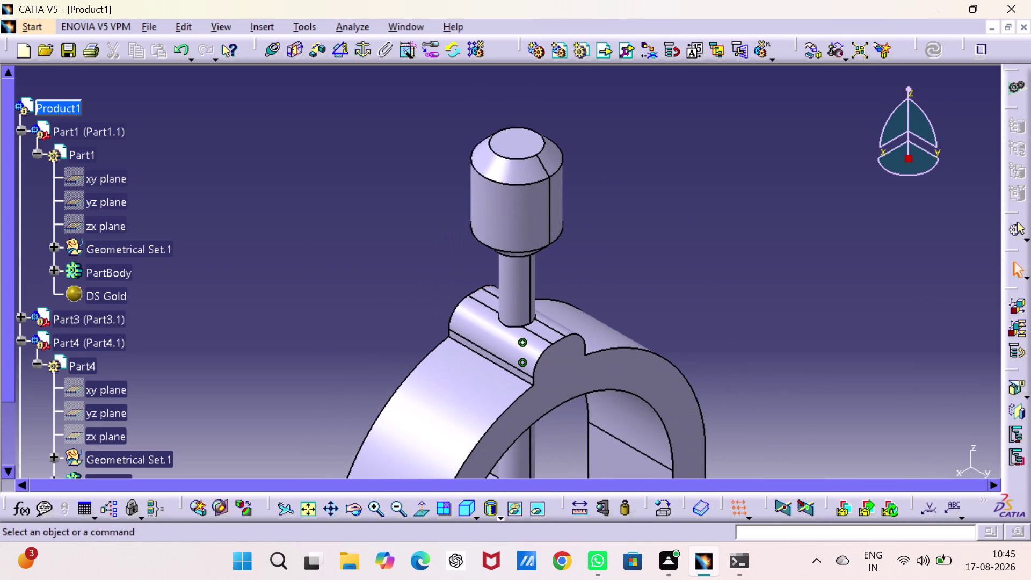
middle_drag(755, 227, 748, 194)
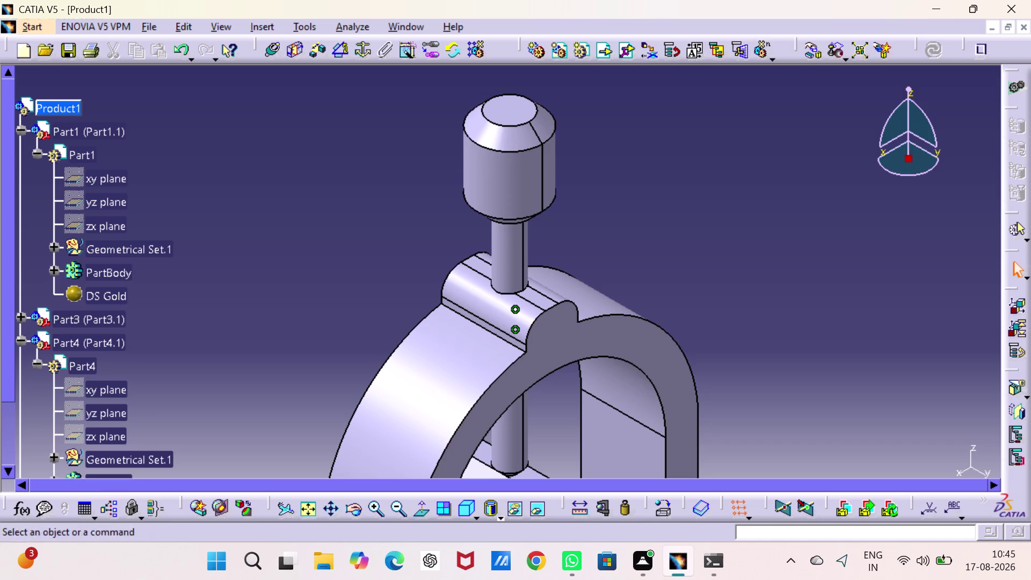
click(86, 340)
right_click(86, 340)
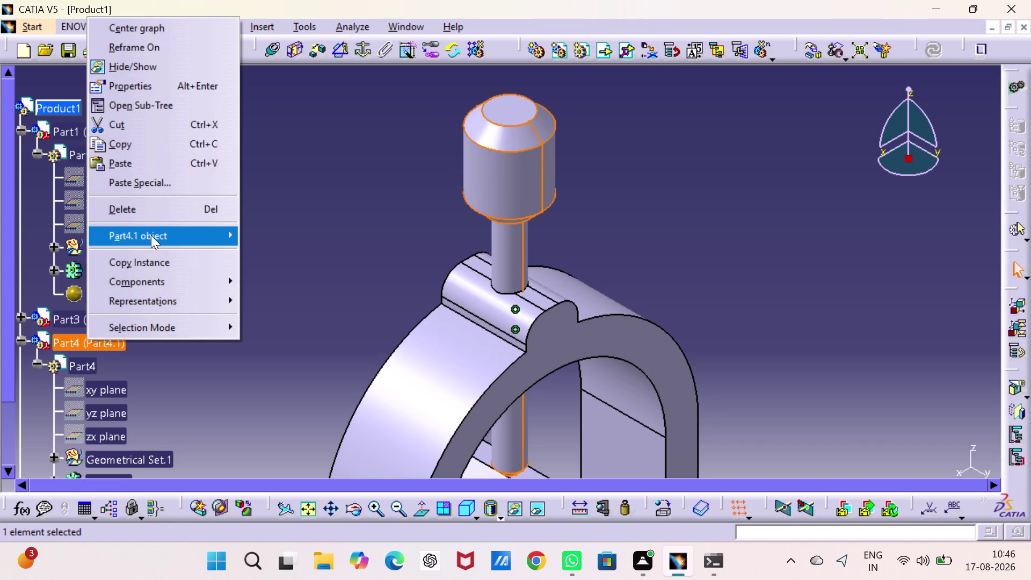
click(272, 324)
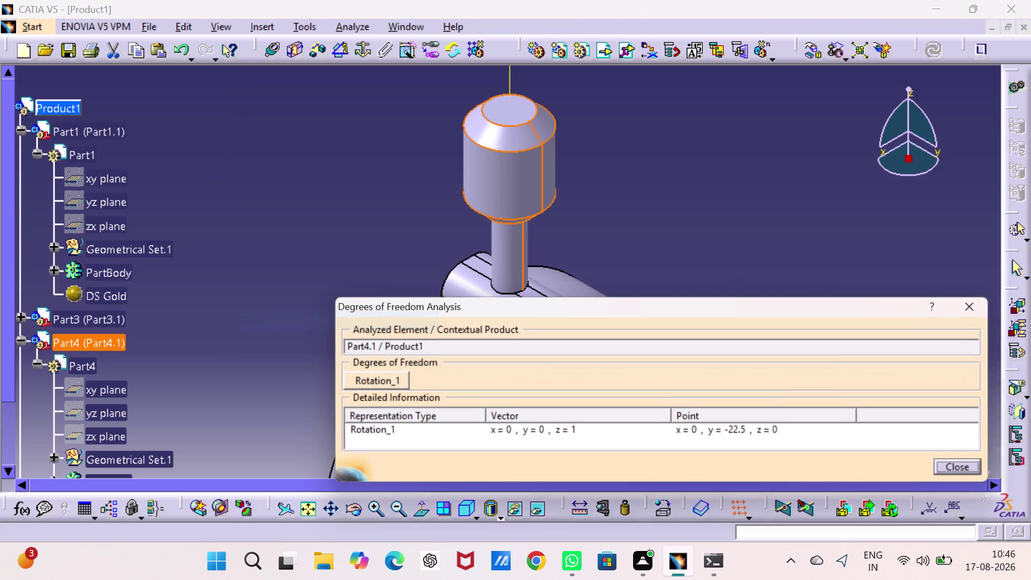
click(953, 464)
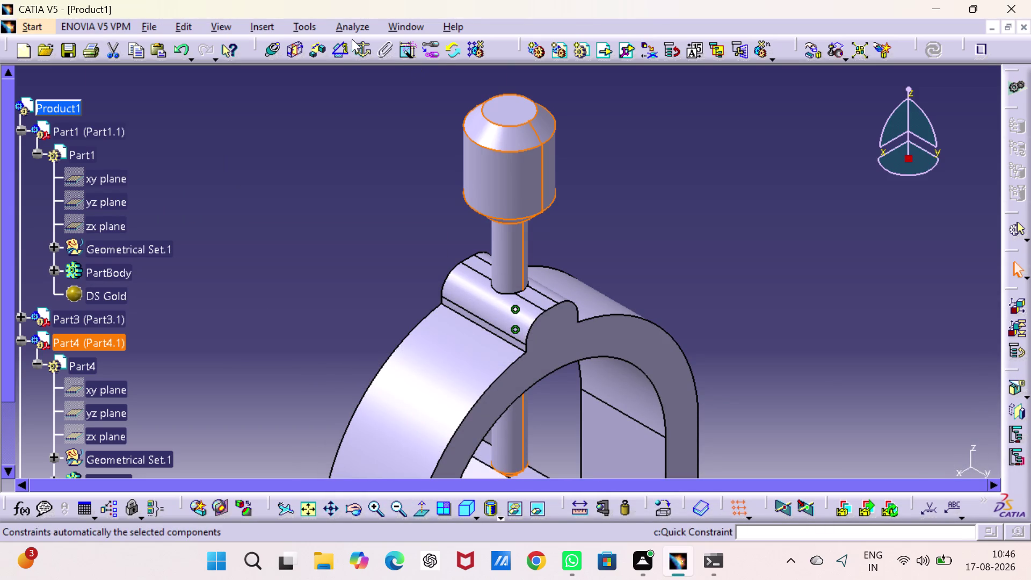
Add a 90° angle constraint between Part1's yz plane and Part4's zx plane.
click(340, 53)
click(111, 212)
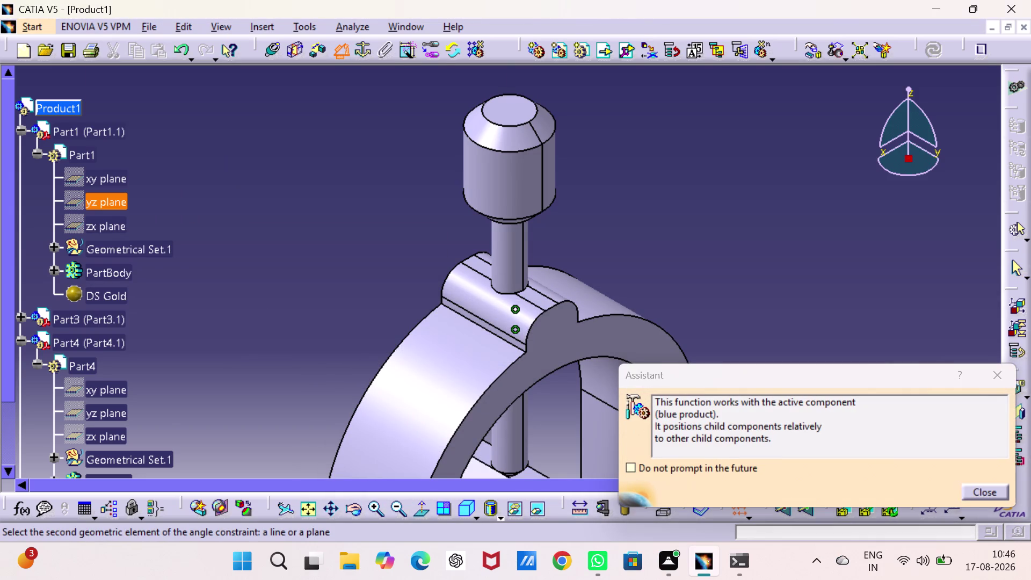
scroll(down, 3)
click(111, 309)
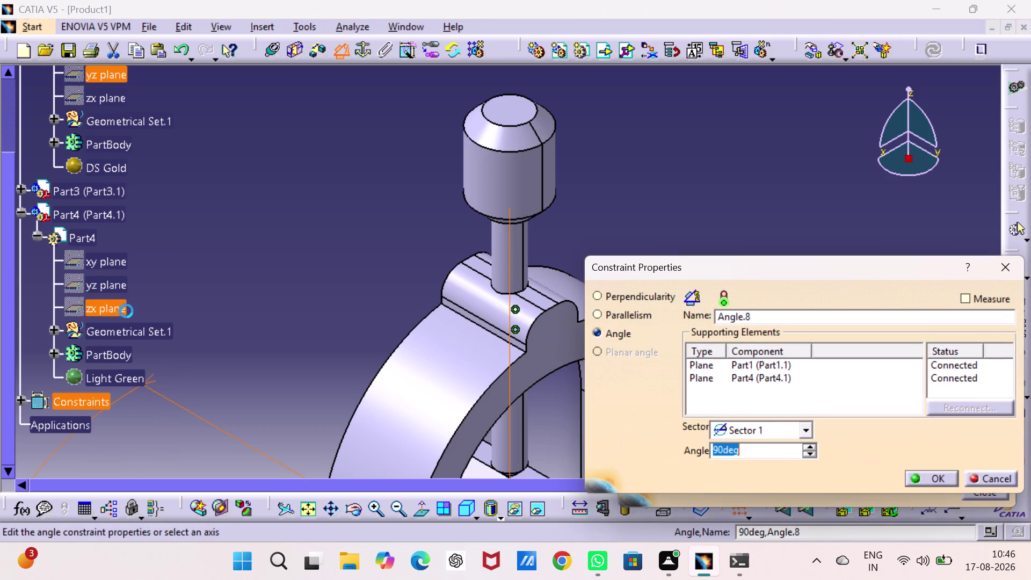
click(942, 472)
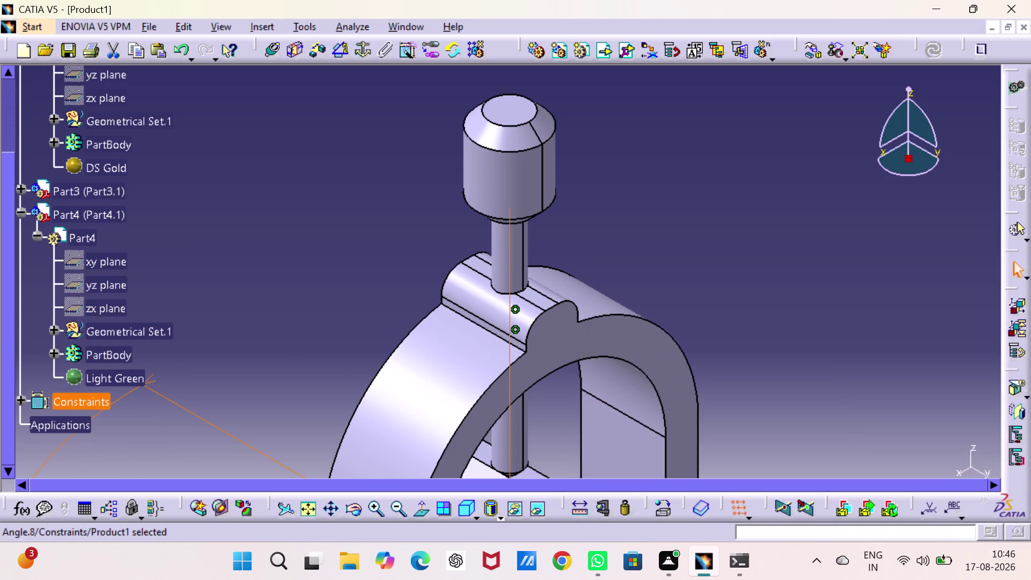
Confirm Part4.1 has no remaining degrees of freedom.
click(828, 326)
right_click(95, 213)
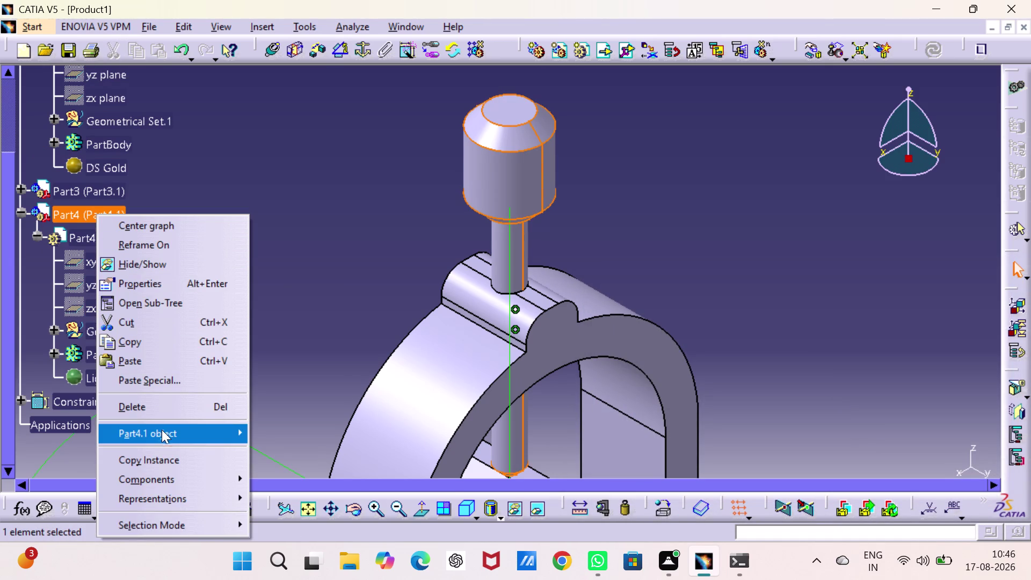
click(330, 515)
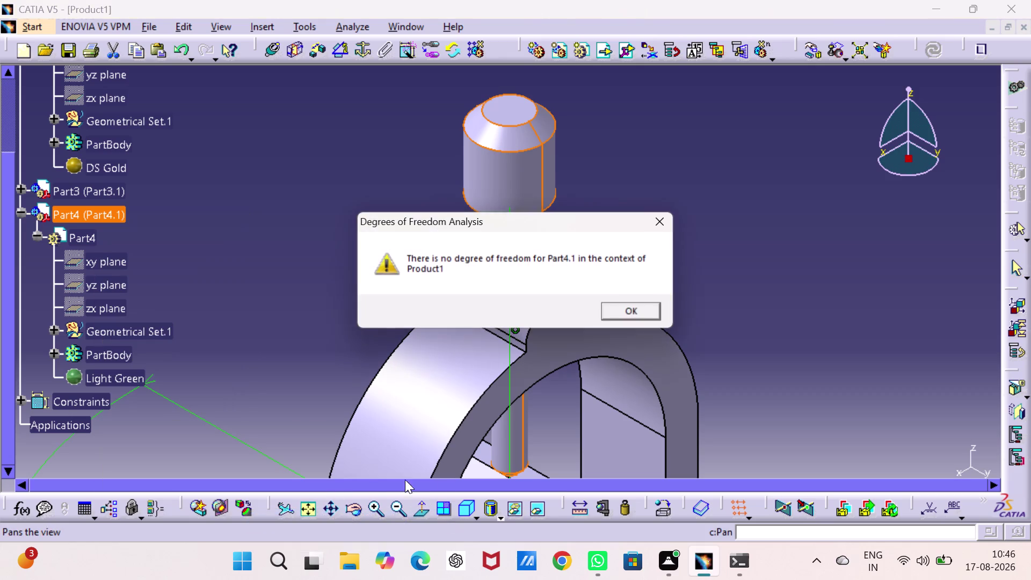
click(626, 317)
click(709, 250)
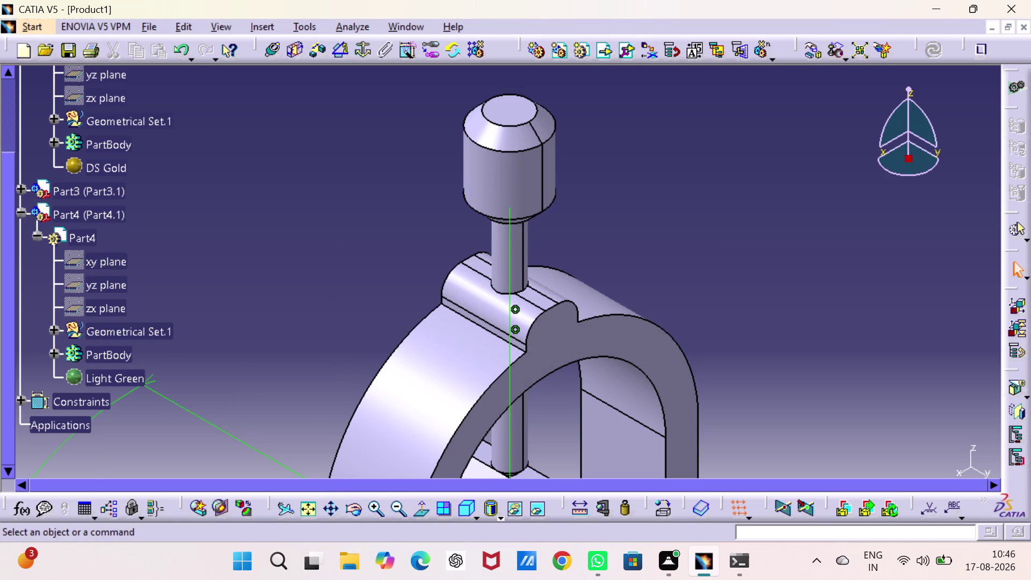
right_click(214, 423)
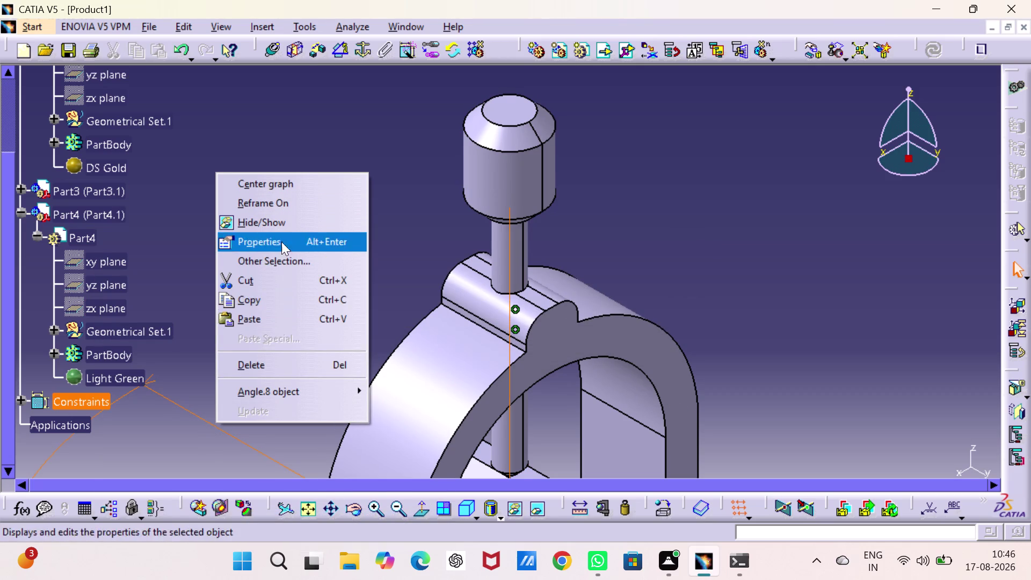
Hide the Angle.8 constraint symbol and activate the Part4 pin.
click(299, 218)
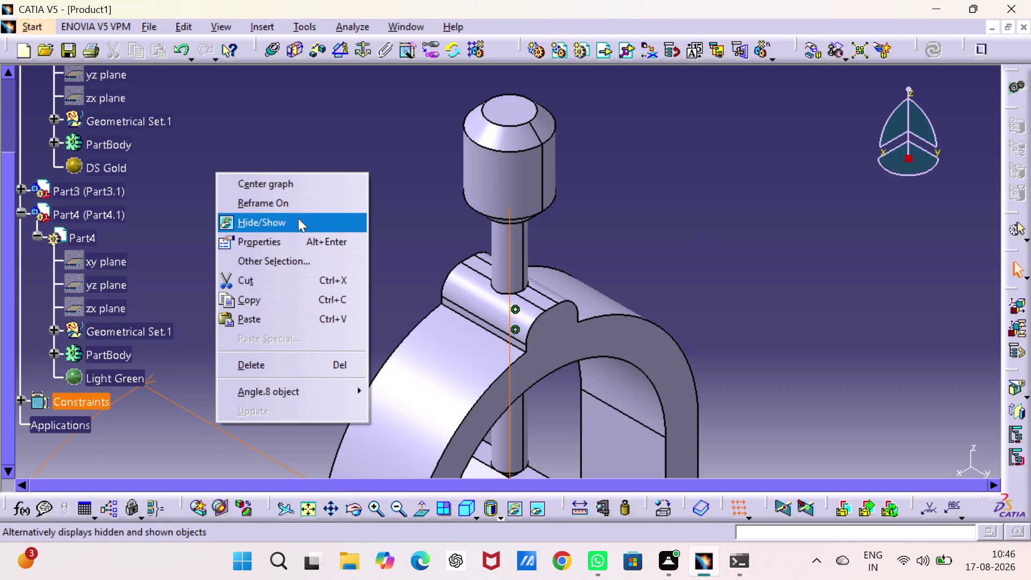
click(301, 192)
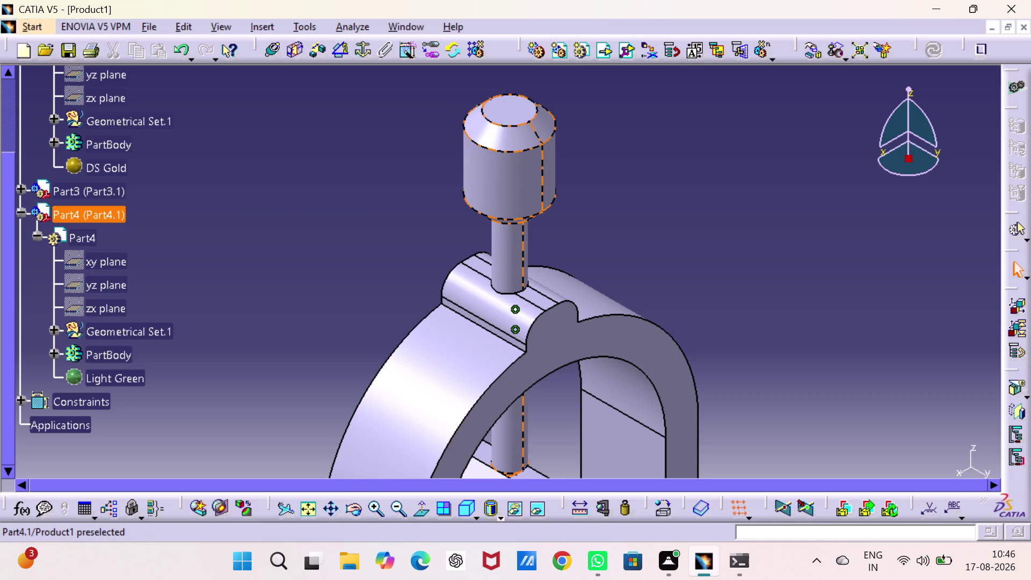
double_click(103, 215)
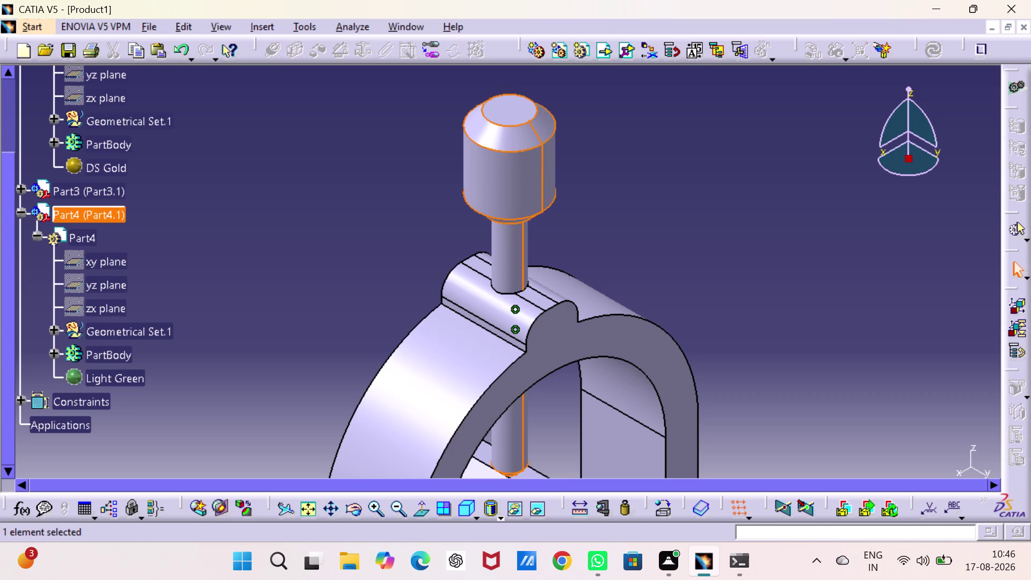
triple_click(103, 215)
triple_click(102, 215)
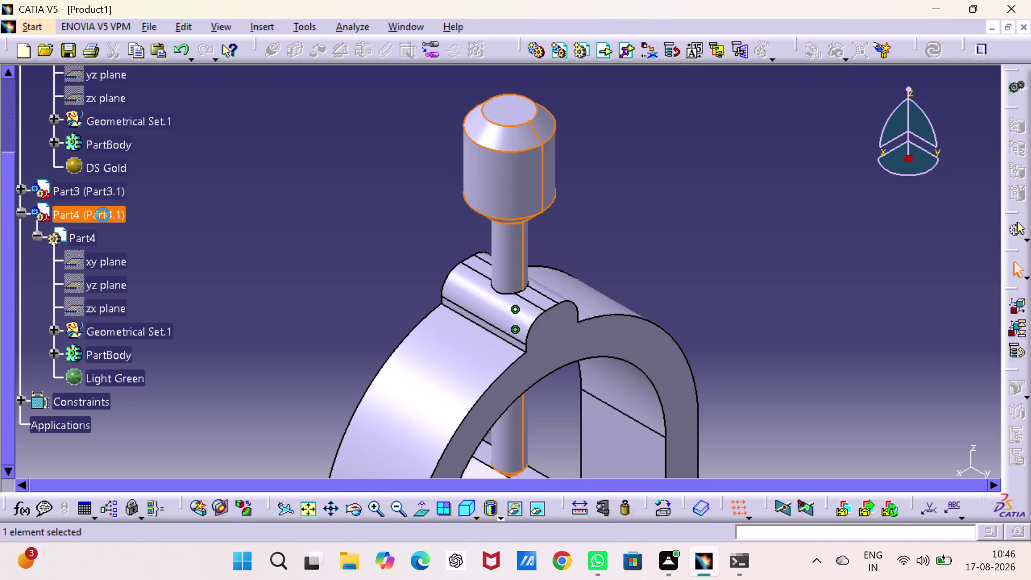
double_click(102, 215)
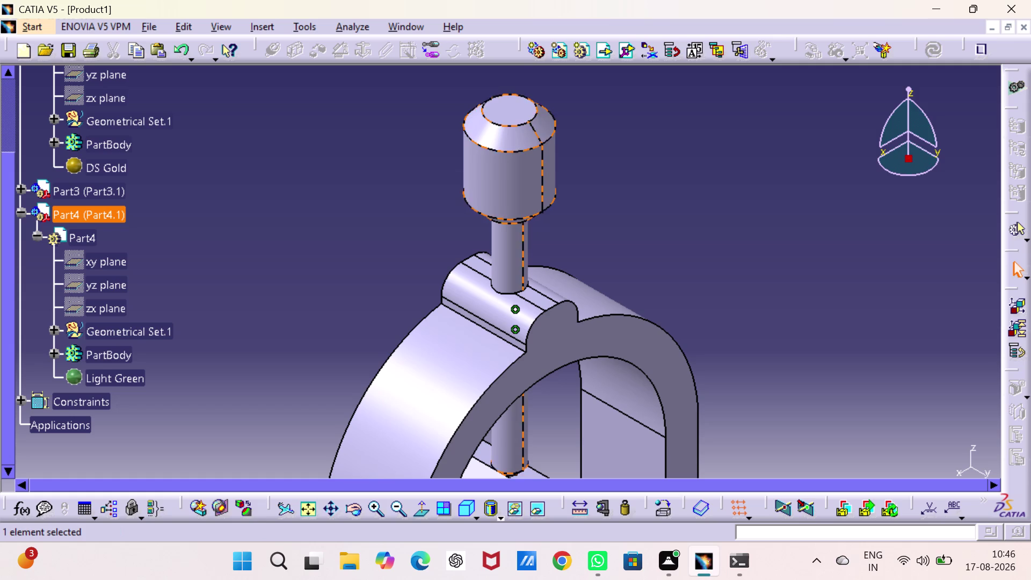
Enter Part Design editing for Part4 and start a sketch on its zx plane.
triple_click(61, 215)
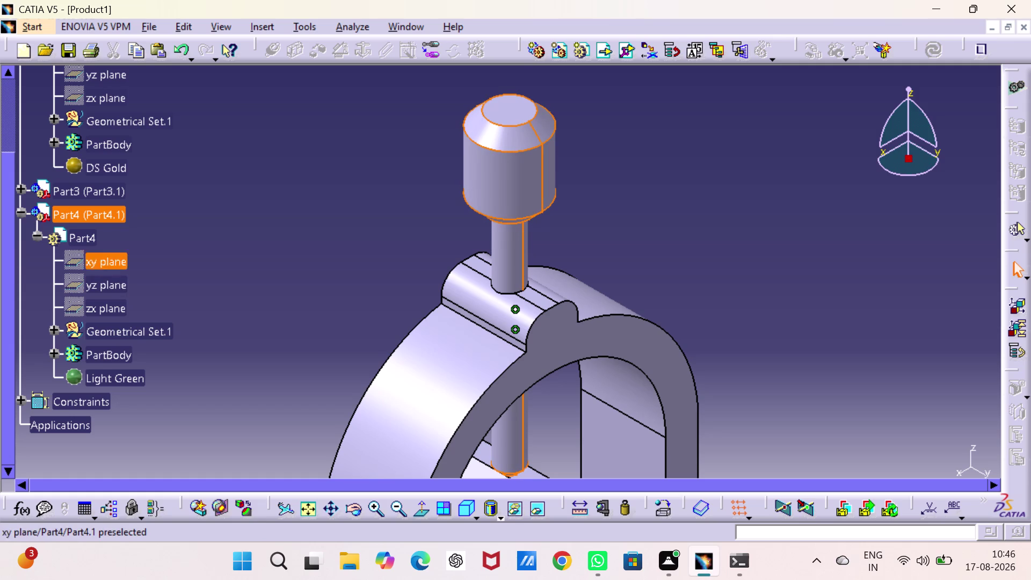
double_click(94, 236)
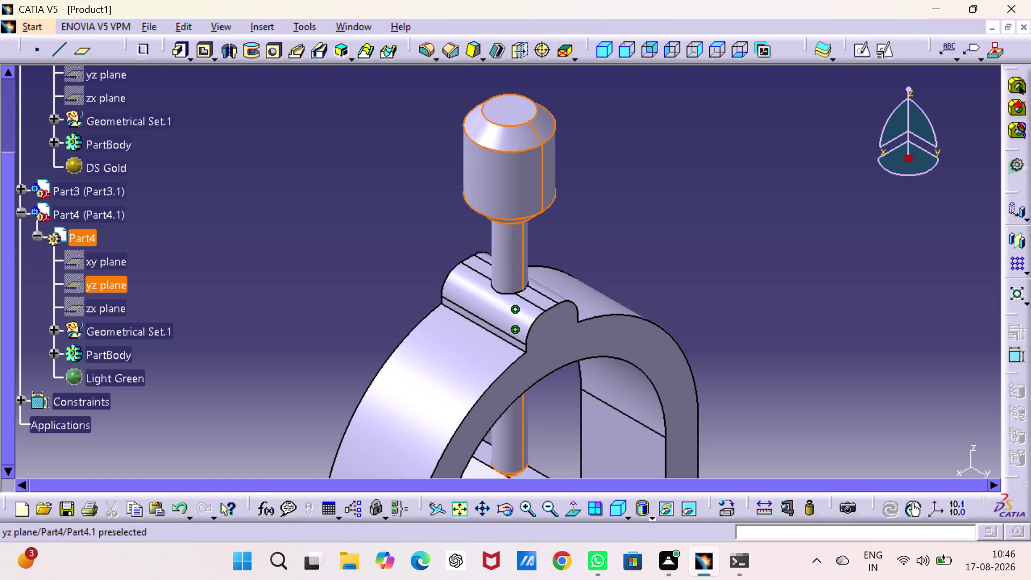
click(110, 306)
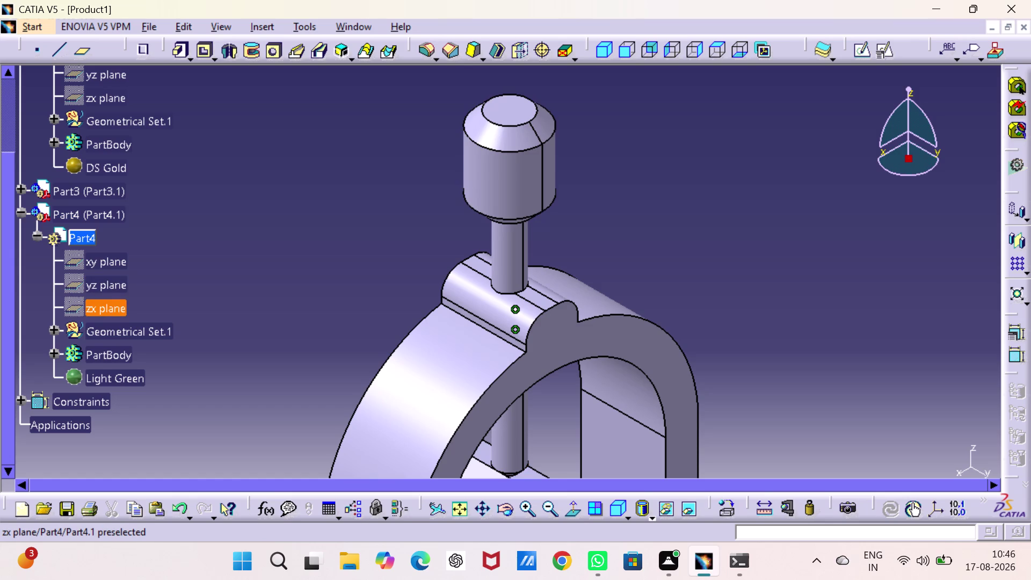
click(860, 58)
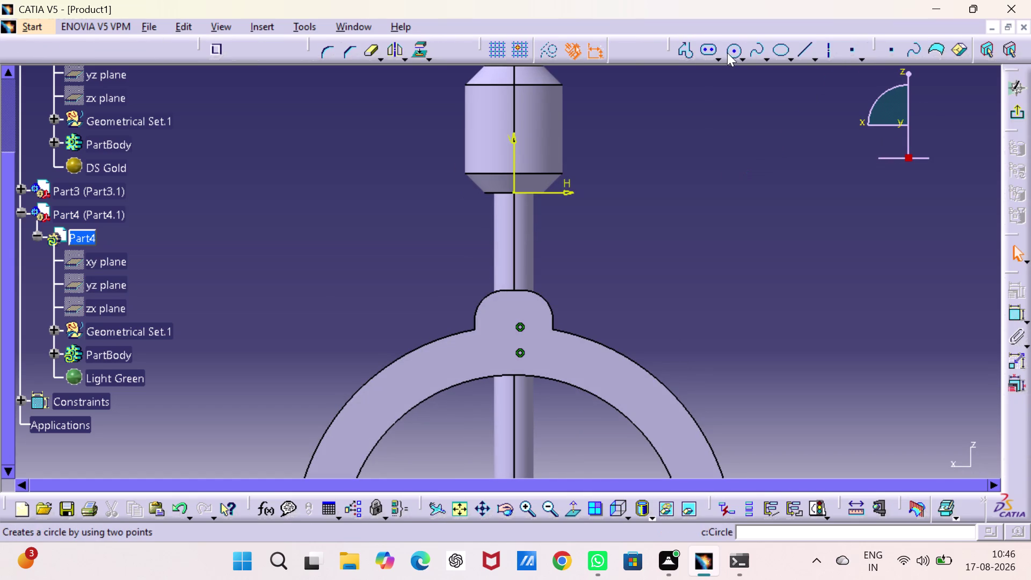
Draw a circle on the pin's vertical axis with a 3 mm diameter.
click(729, 49)
click(514, 122)
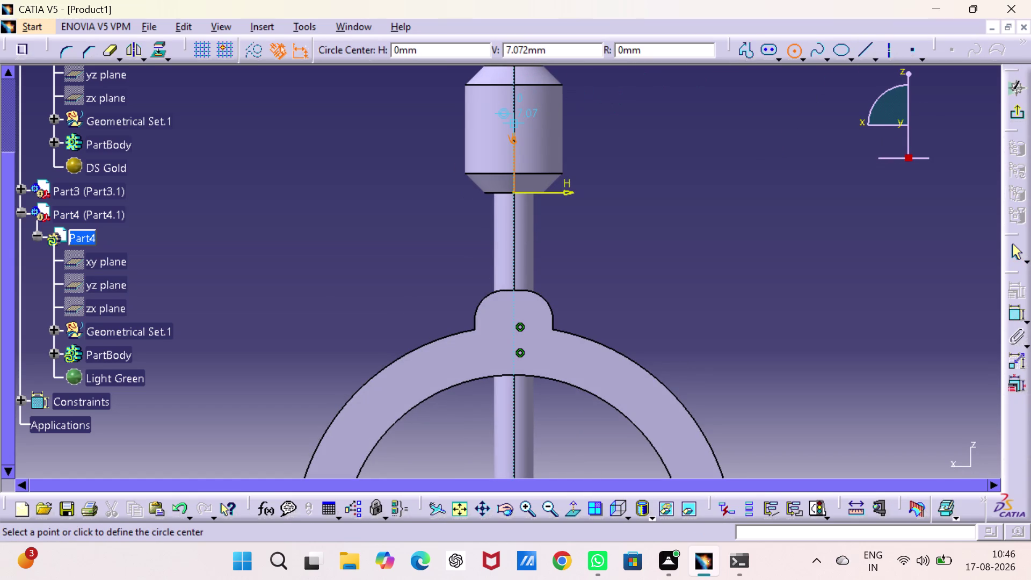
click(521, 129)
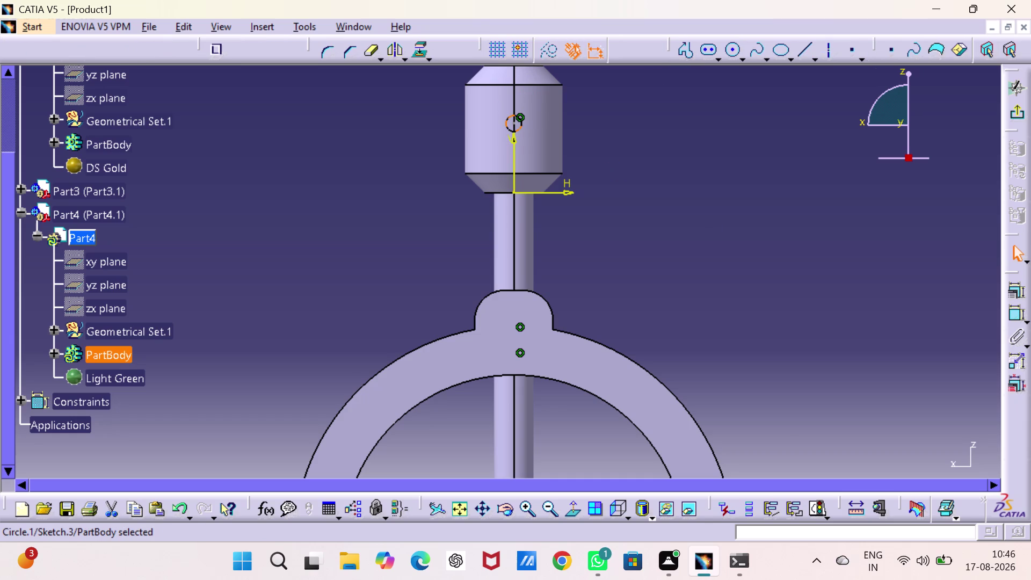
click(1017, 313)
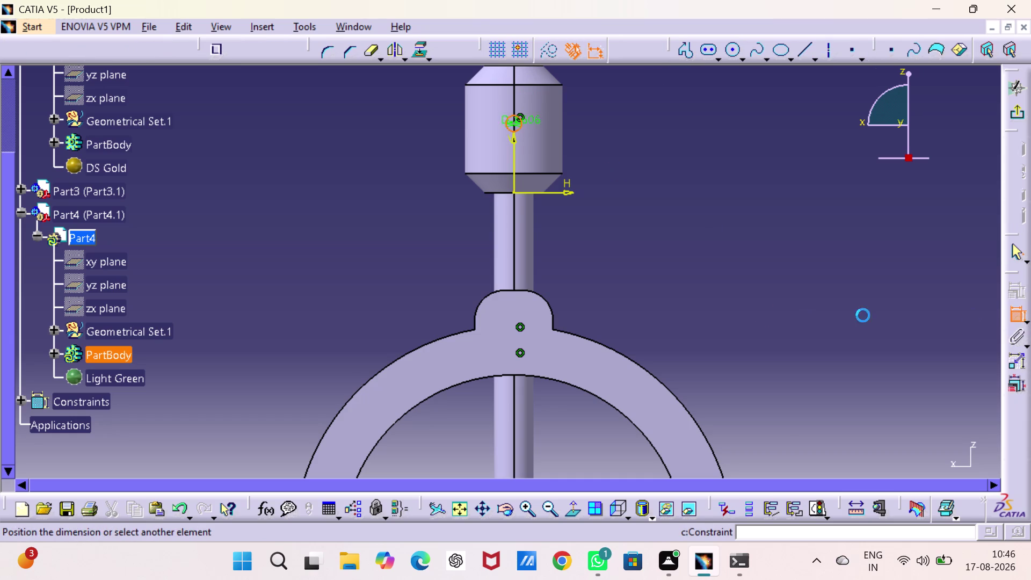
click(680, 156)
double_click(680, 154)
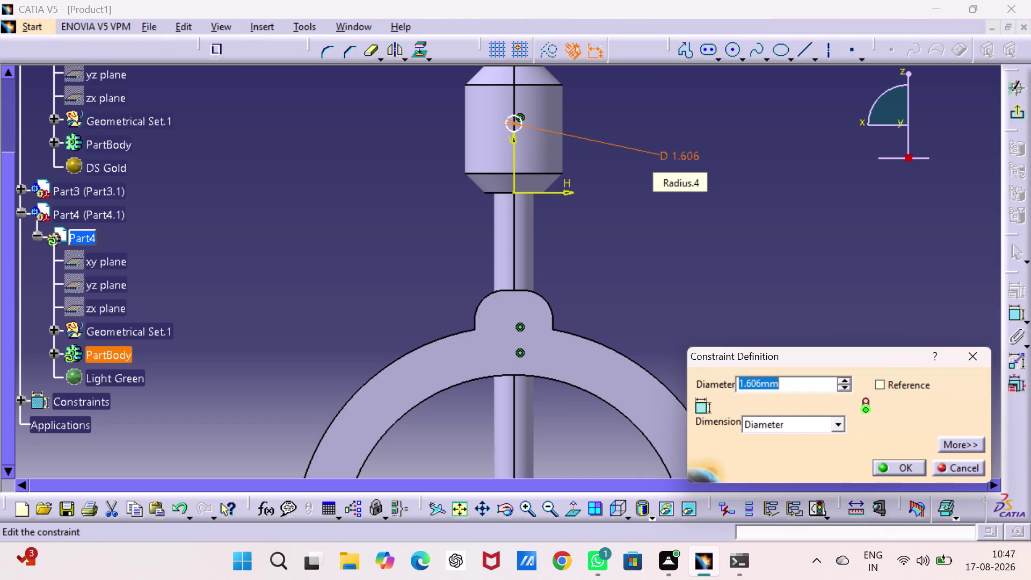
key(3)
key(Return)
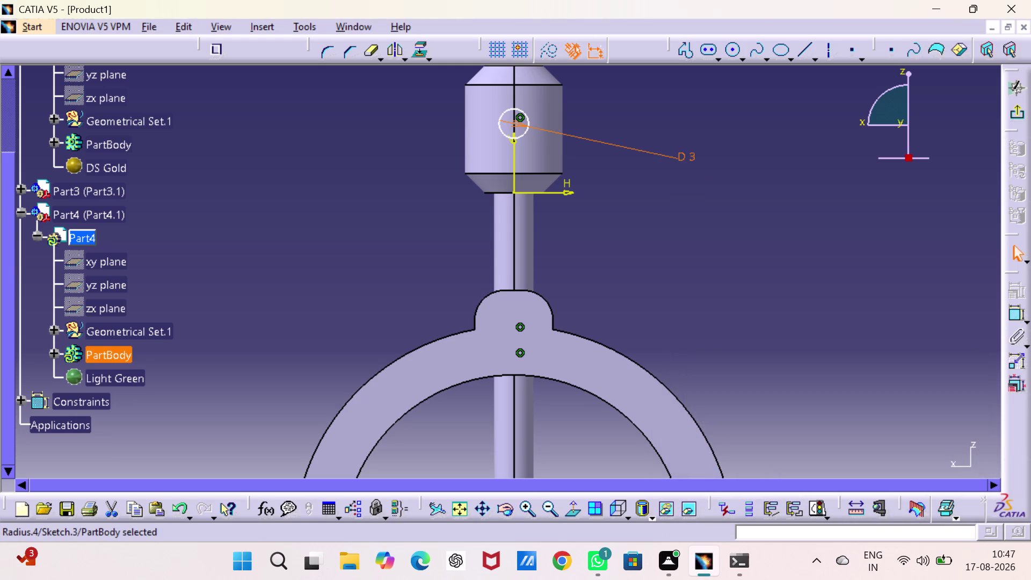
Locate the circle centre 6.5 mm above the horizontal axis and exit the sketch.
click(1020, 302)
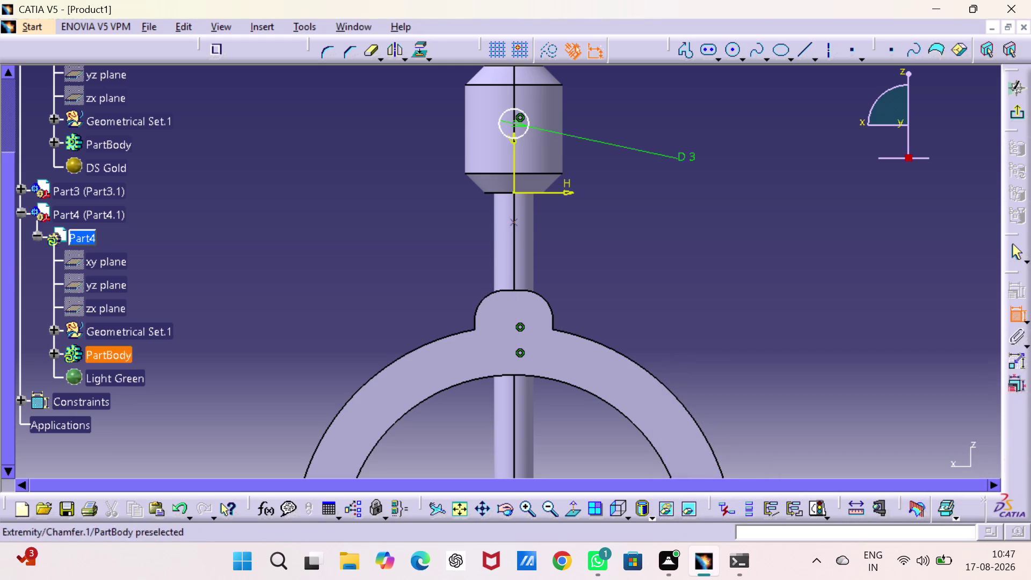
click(494, 191)
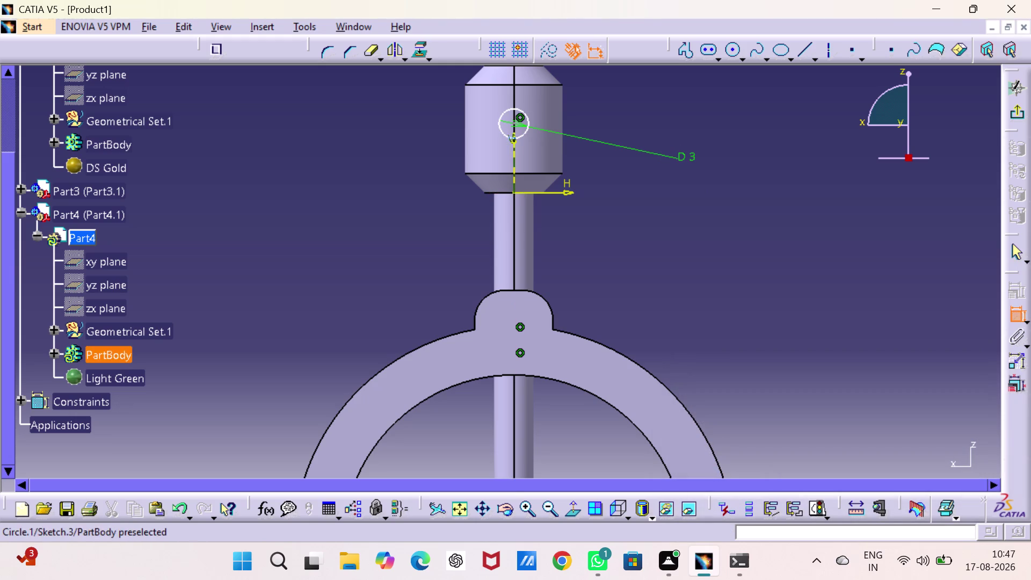
click(514, 124)
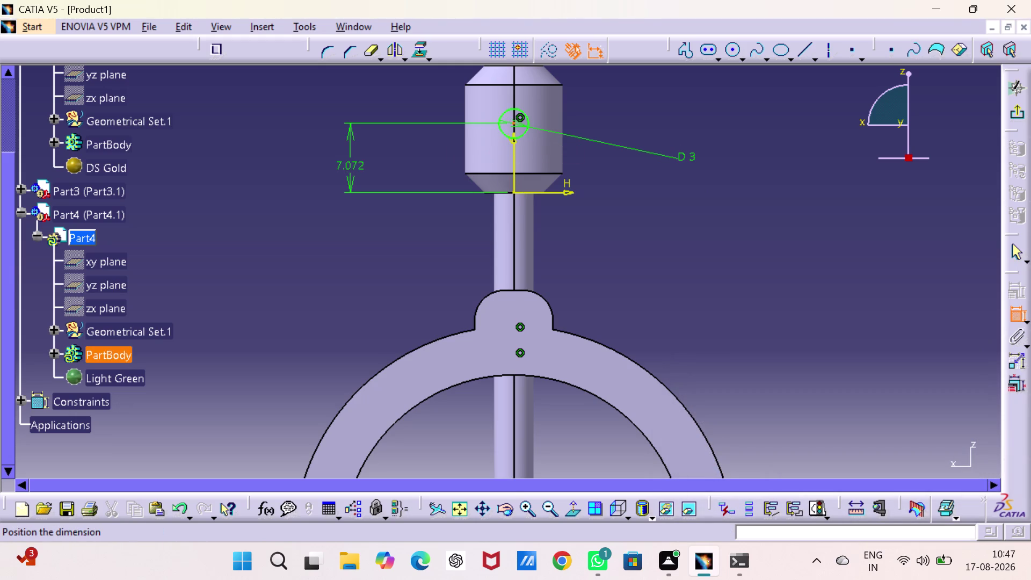
click(351, 168)
double_click(350, 166)
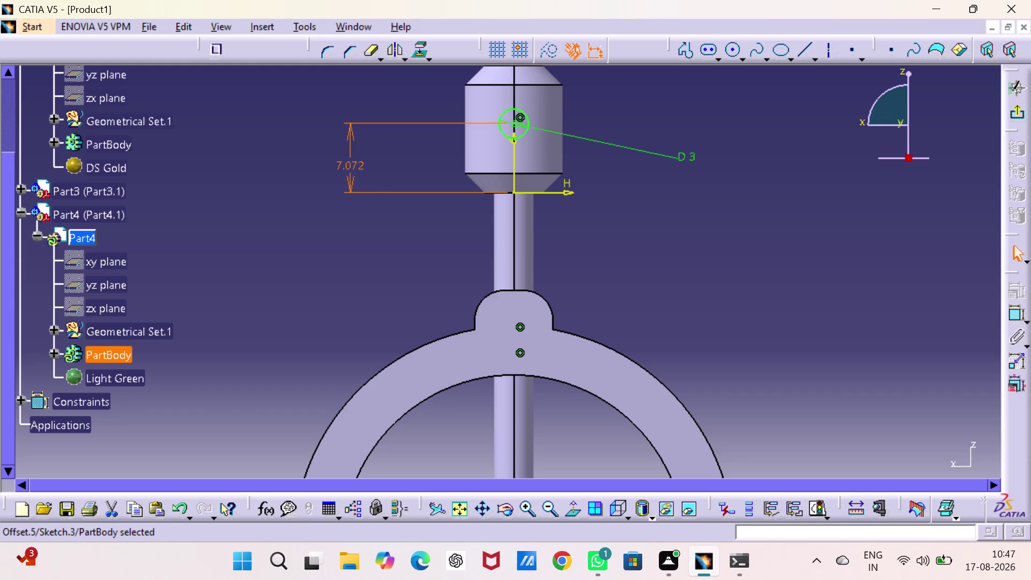
key(6)
text(.)
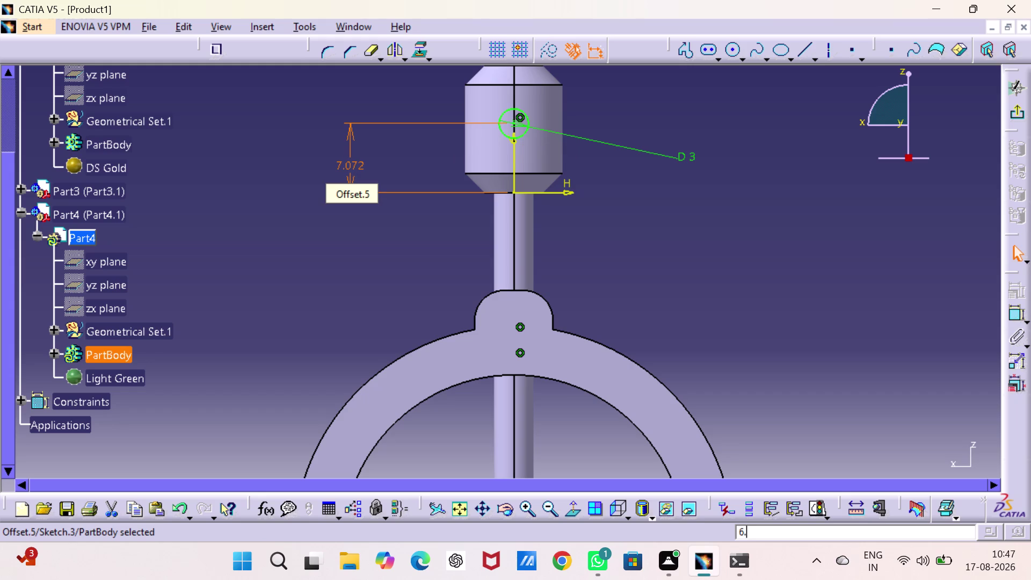
text(5)
key(Return)
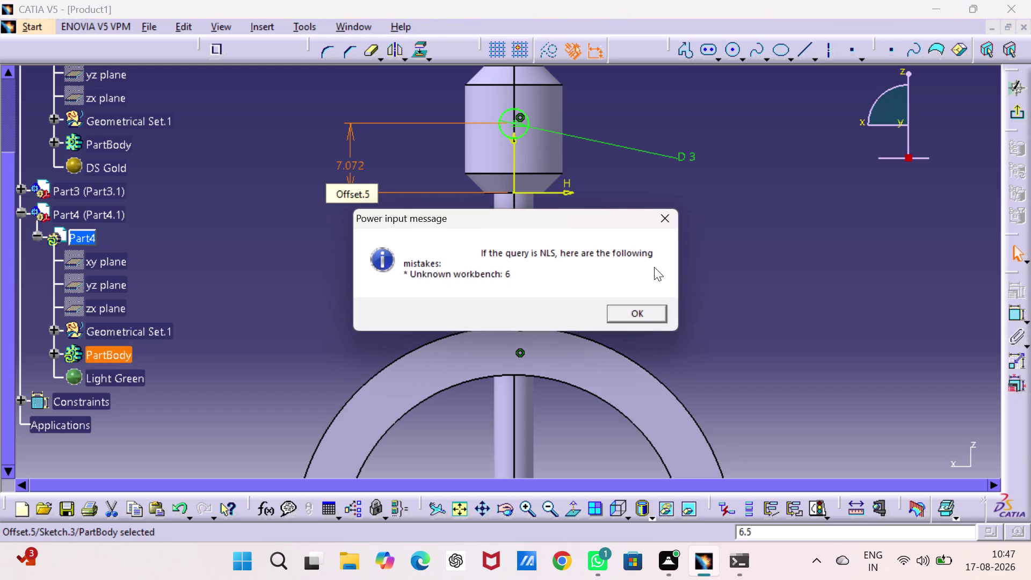
drag(663, 323, 655, 322)
click(614, 317)
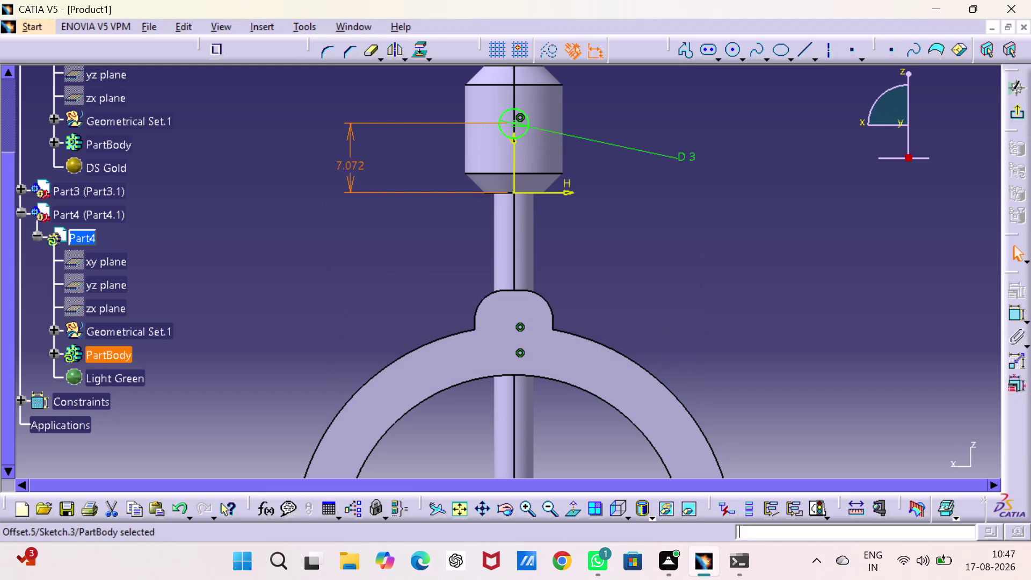
double_click(355, 164)
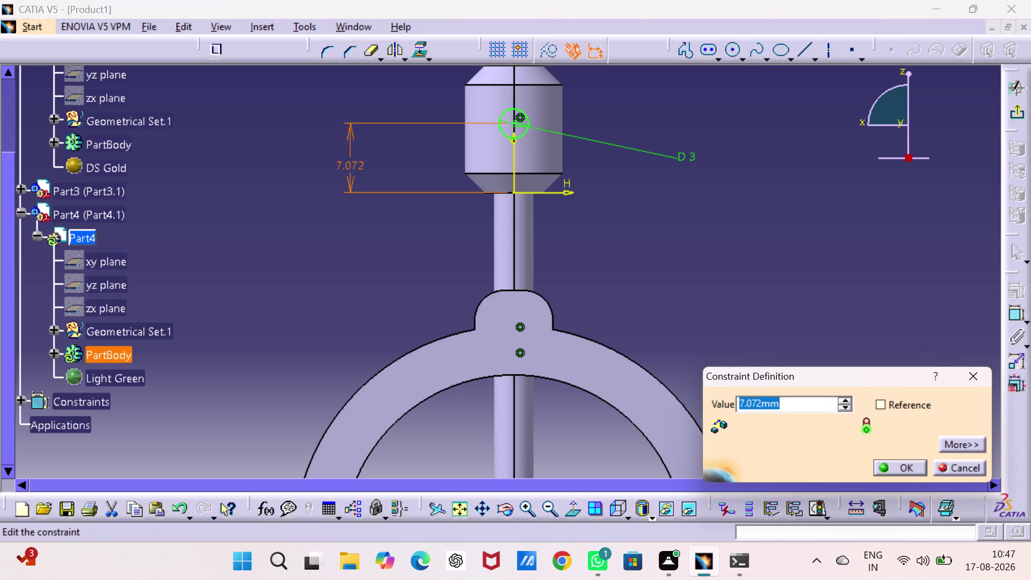
text(6.5)
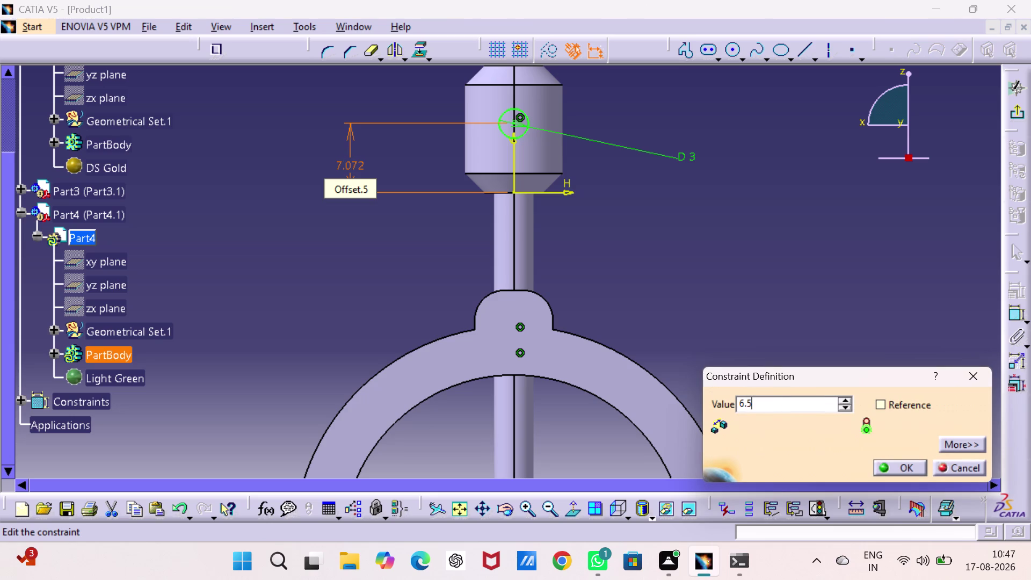
key(Return)
click(1025, 113)
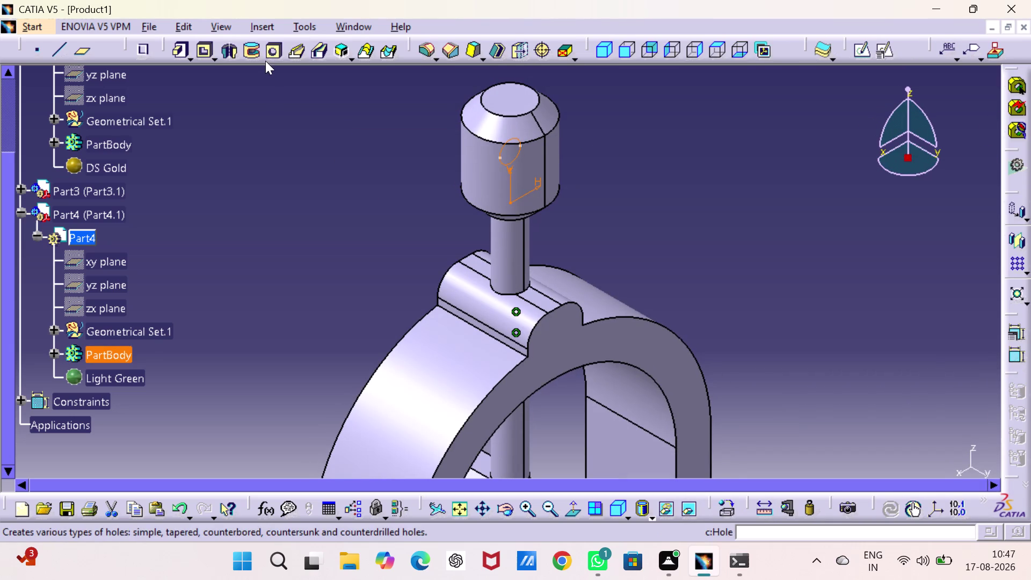
Create a 35 mm mirrored-extent pocket from the circle sketch through the pin head.
click(204, 45)
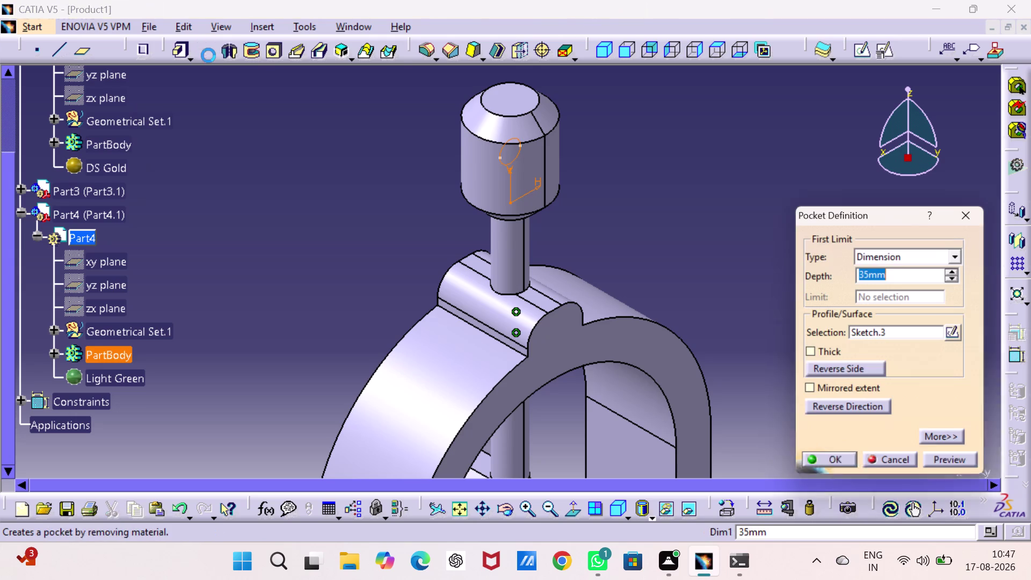
click(807, 393)
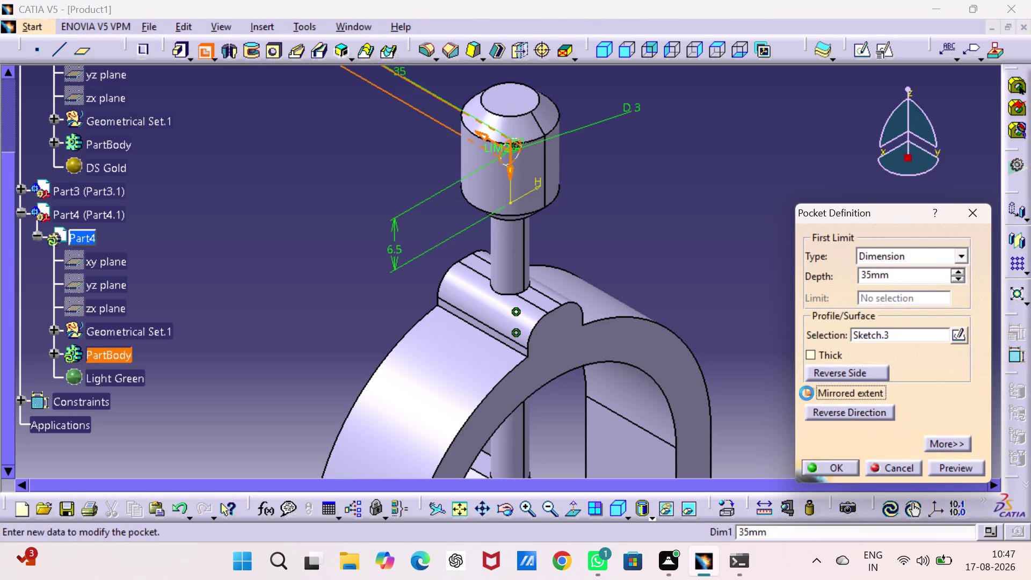
click(847, 465)
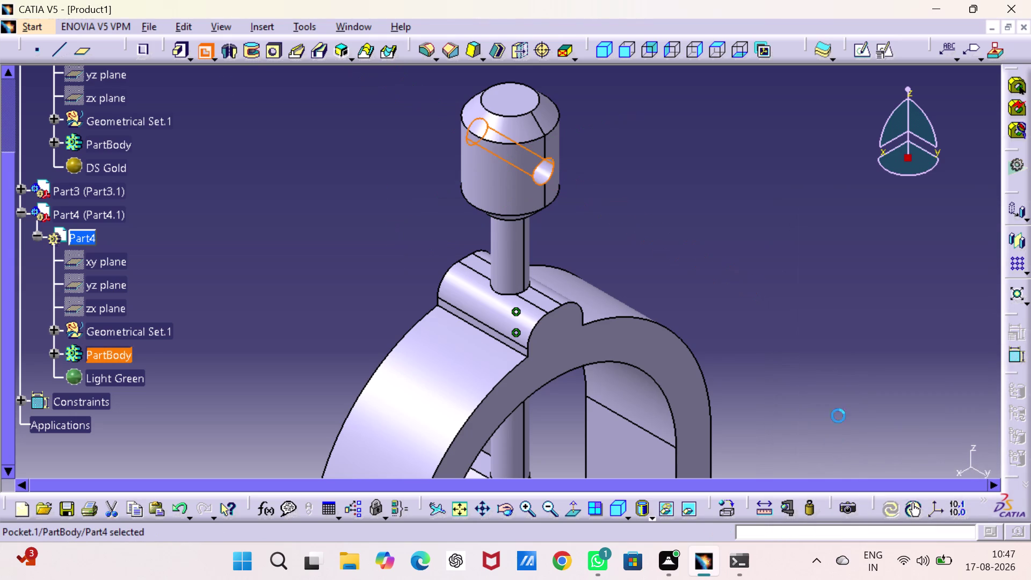
click(857, 367)
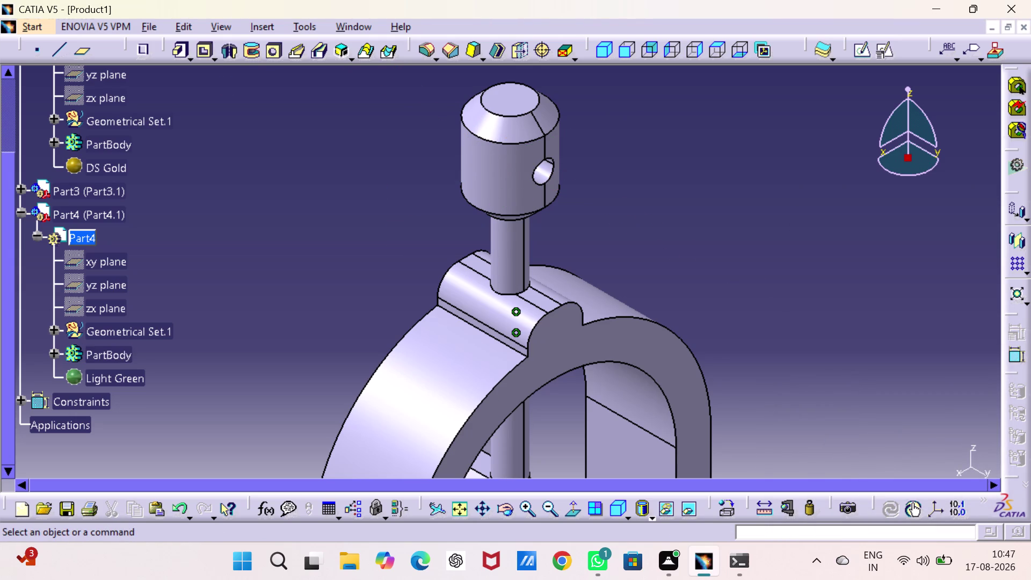
click(650, 517)
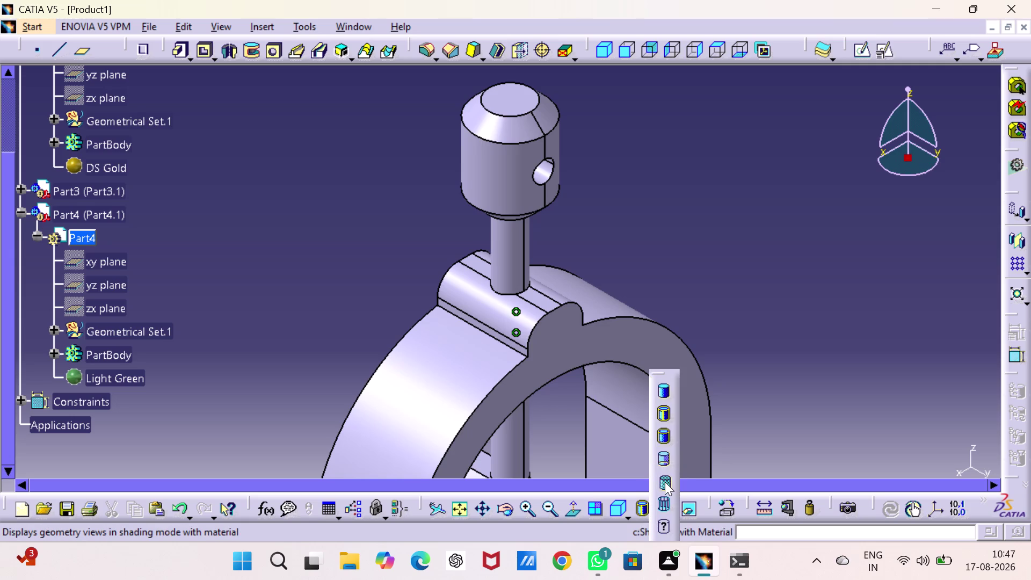
Show material shading, return to Product1 level, and collapse Part1's tree branch.
click(665, 481)
click(706, 275)
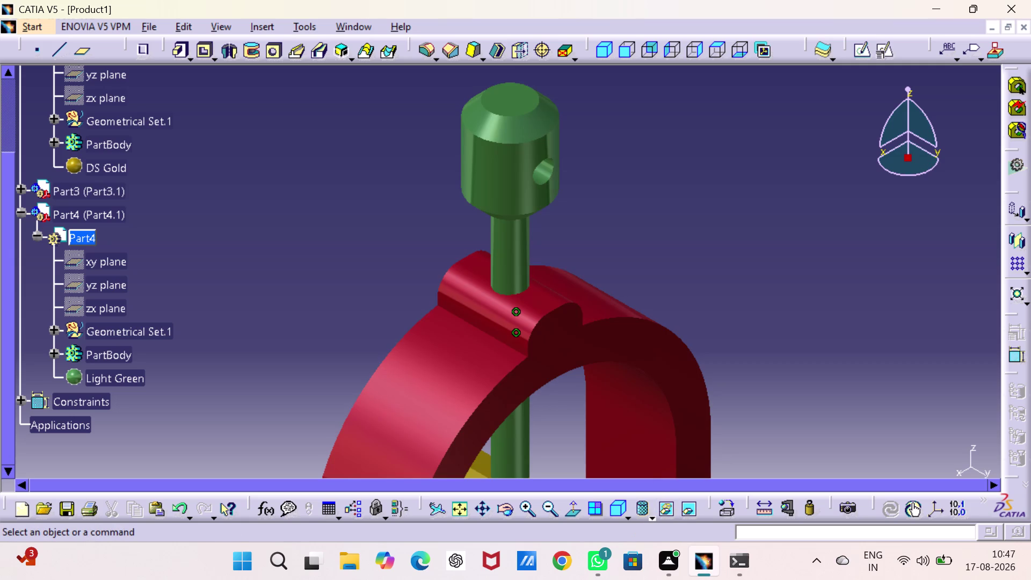
scroll(up, 3)
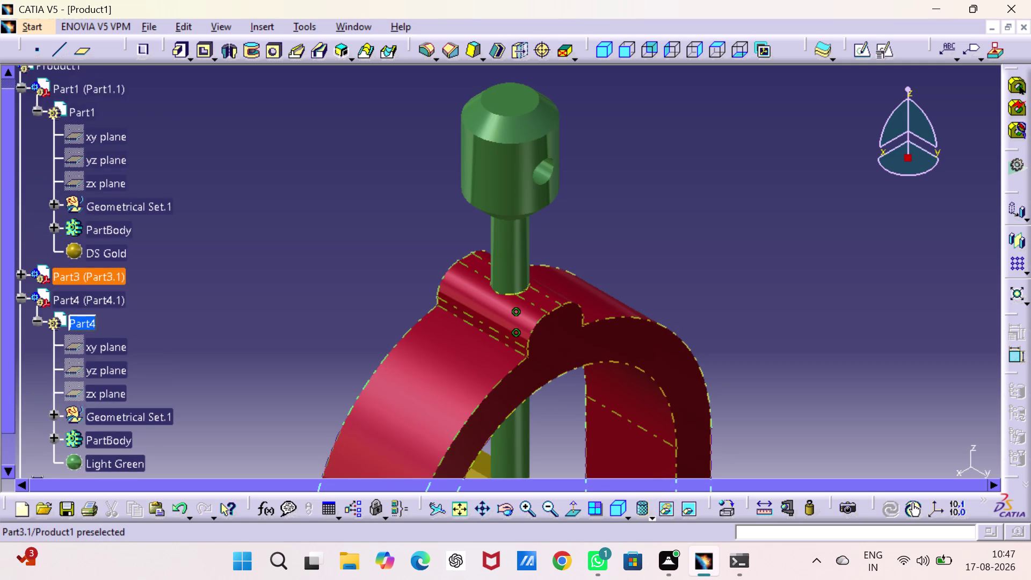
scroll(up, 3)
double_click(77, 116)
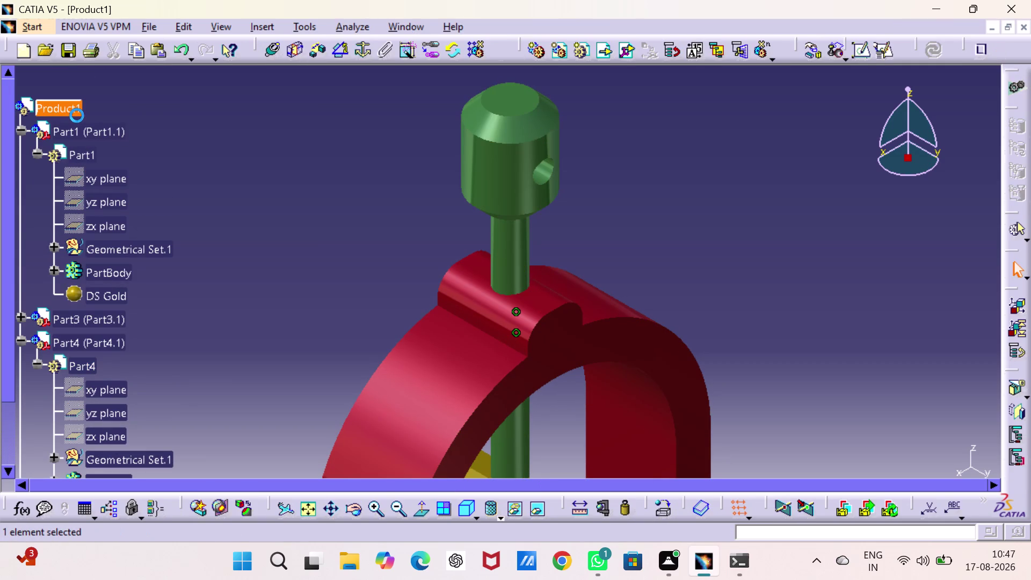
scroll(down, 3)
scroll(up, 3)
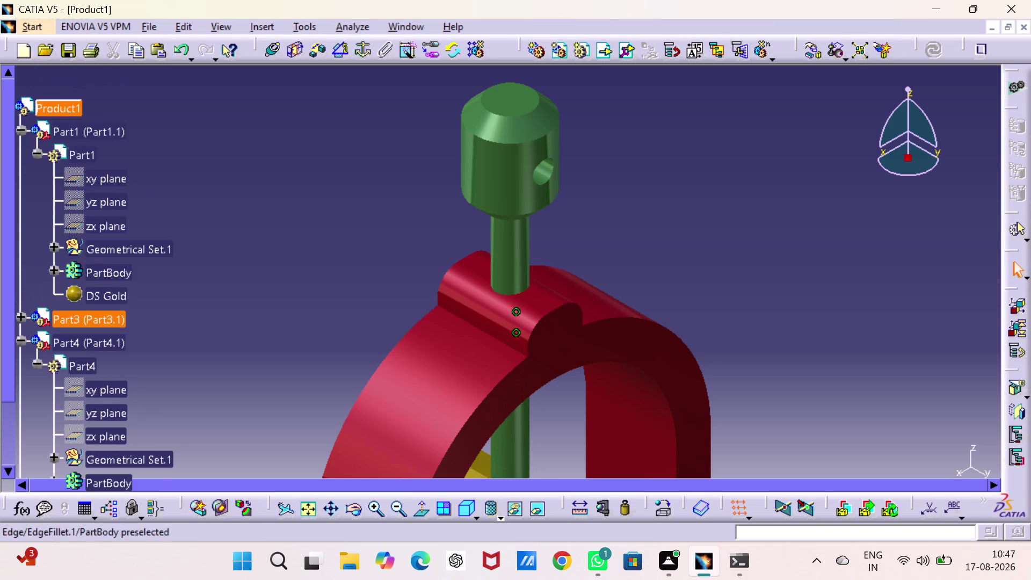
click(17, 337)
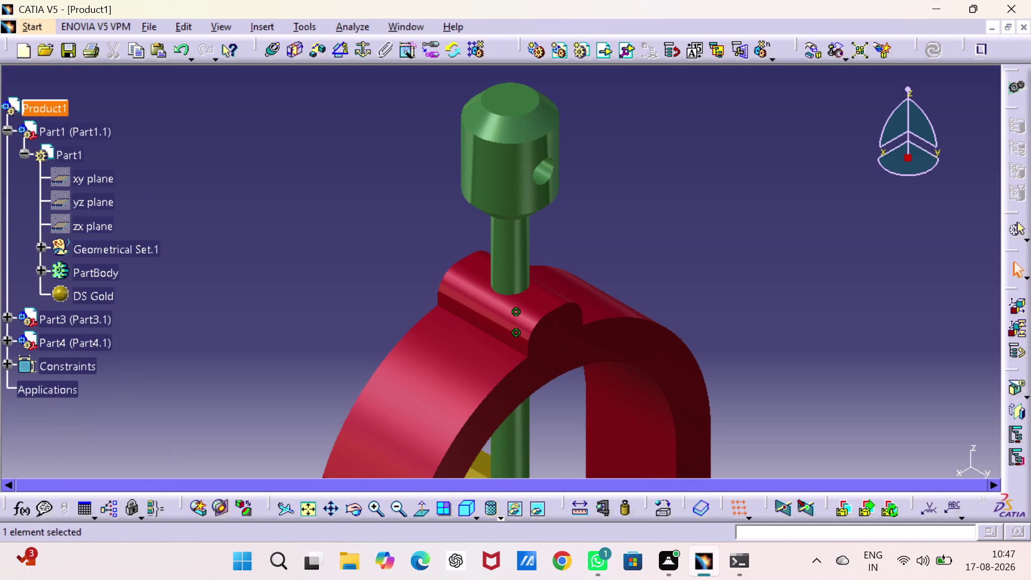
click(5, 130)
click(310, 244)
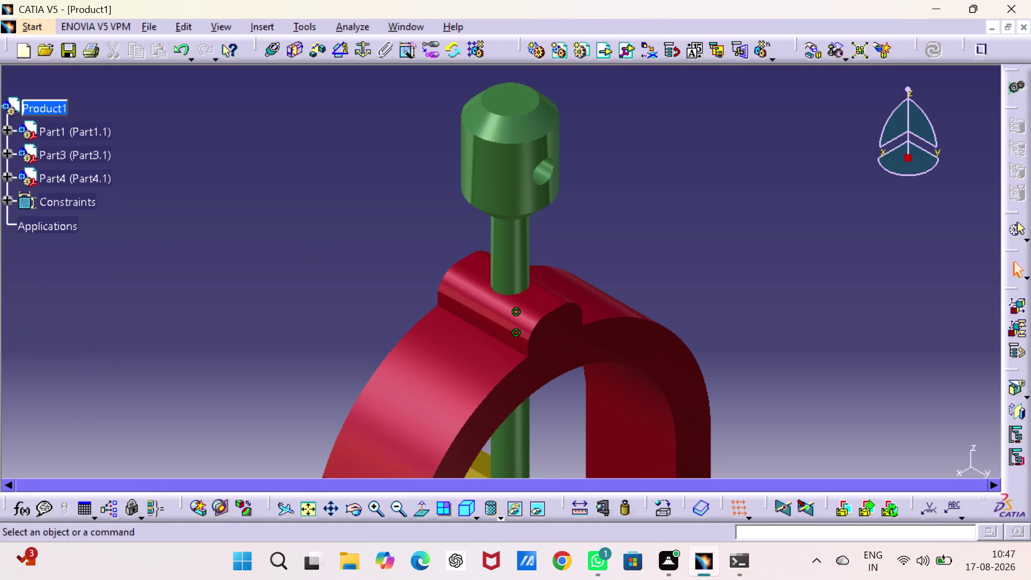
Fit the assembly in view and check it in multi-view, top and isometric views.
click(467, 504)
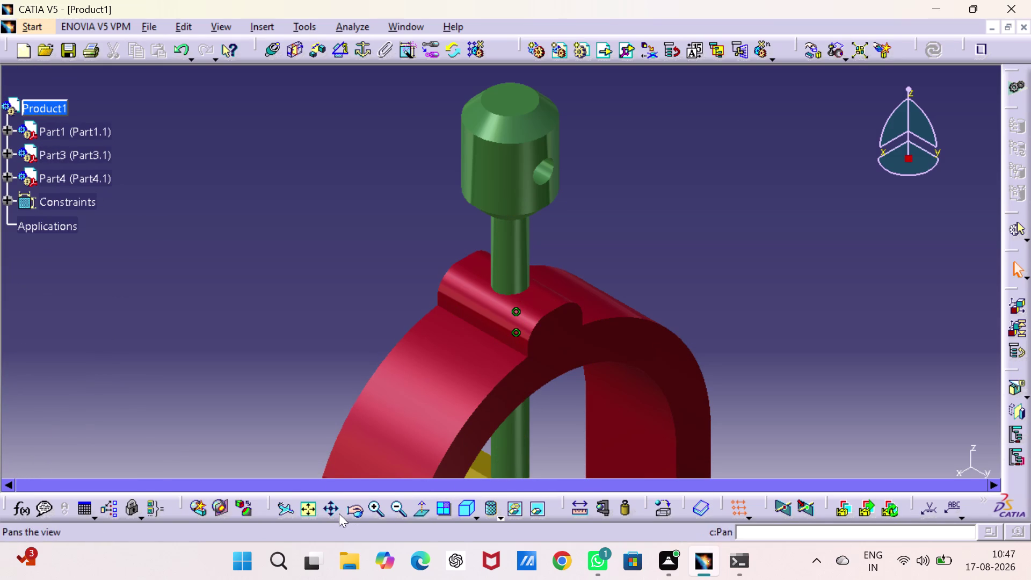
click(312, 507)
click(799, 326)
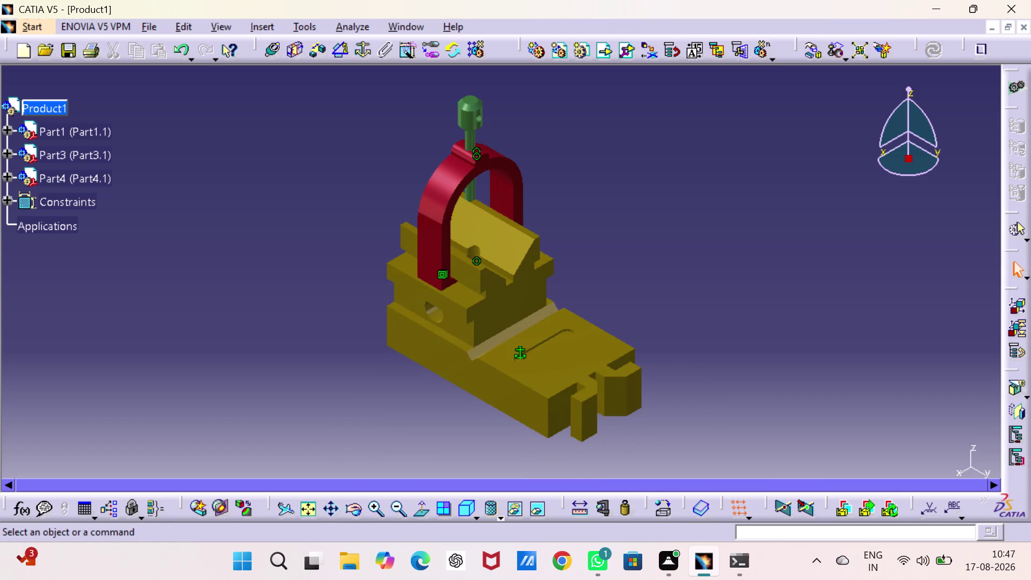
click(441, 507)
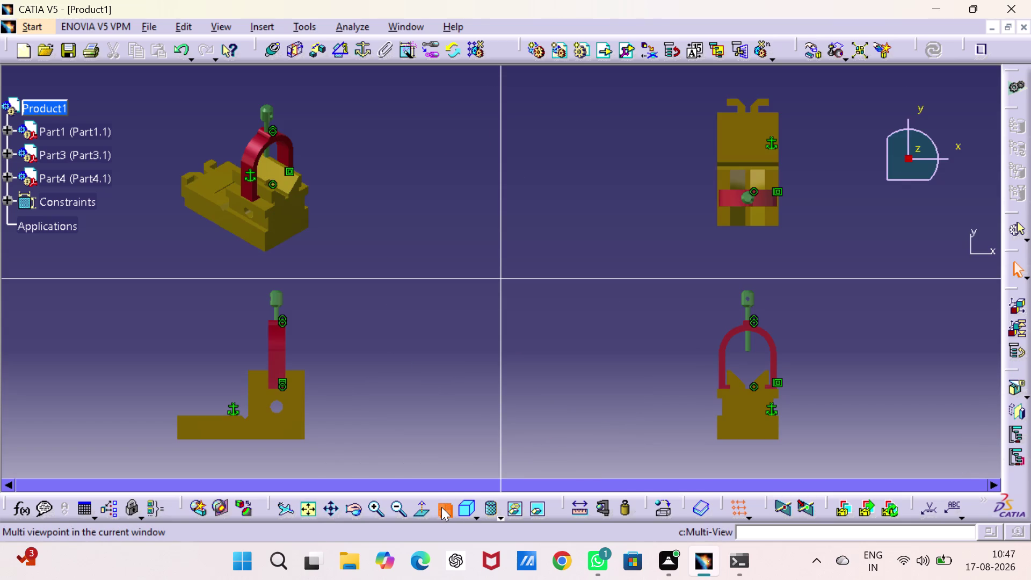
click(441, 507)
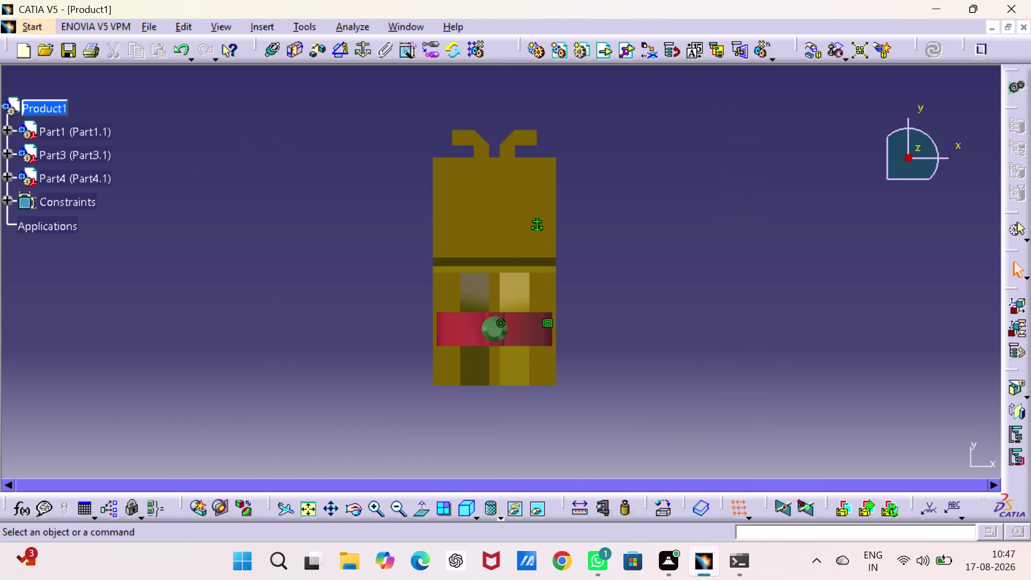
click(469, 507)
click(701, 407)
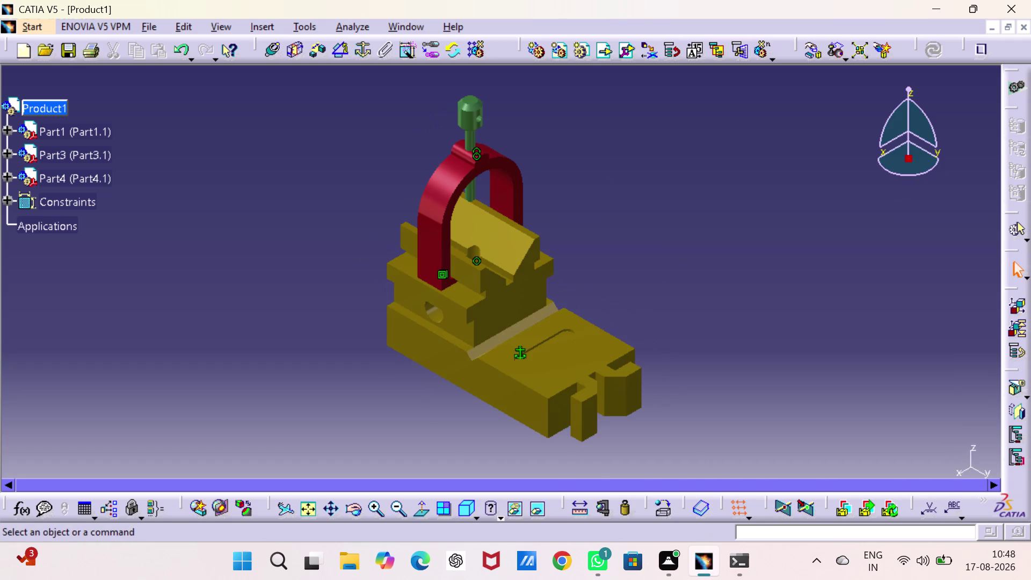
double_click(728, 387)
Save the assembly as 'v shape assembly' in the v assembly folder, including its part files.
key(ctrl+s)
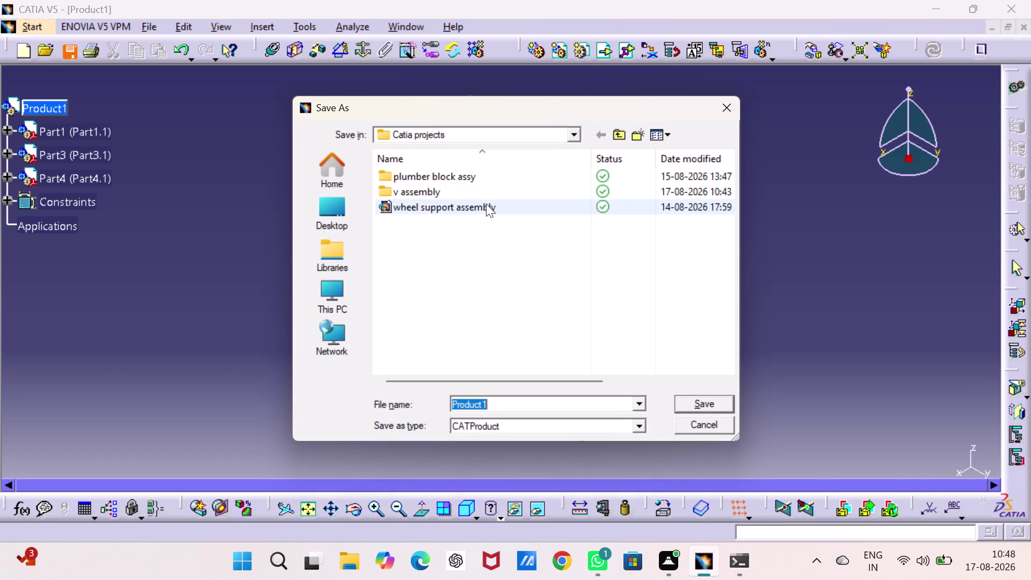
double_click(482, 193)
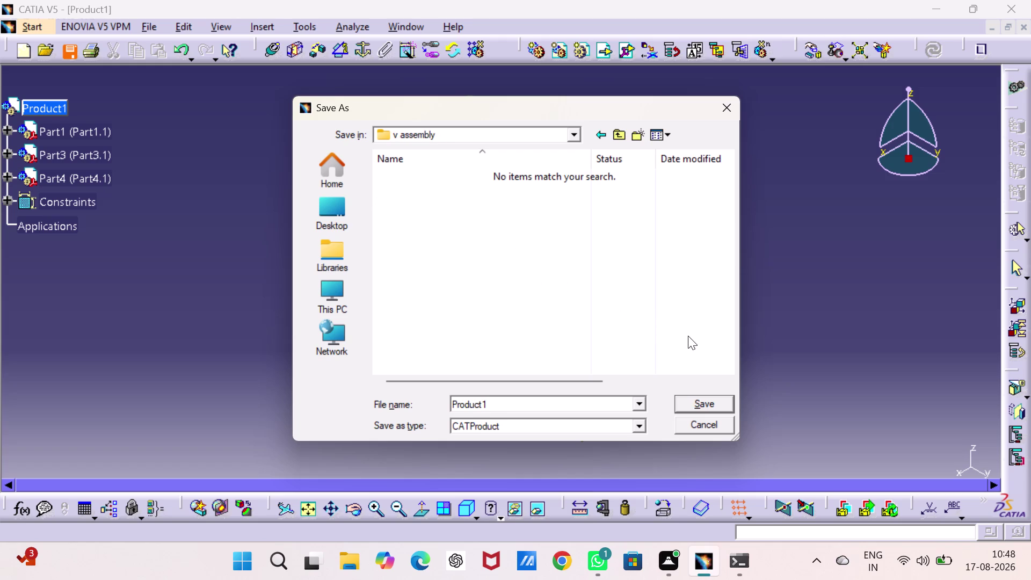
double_click(510, 406)
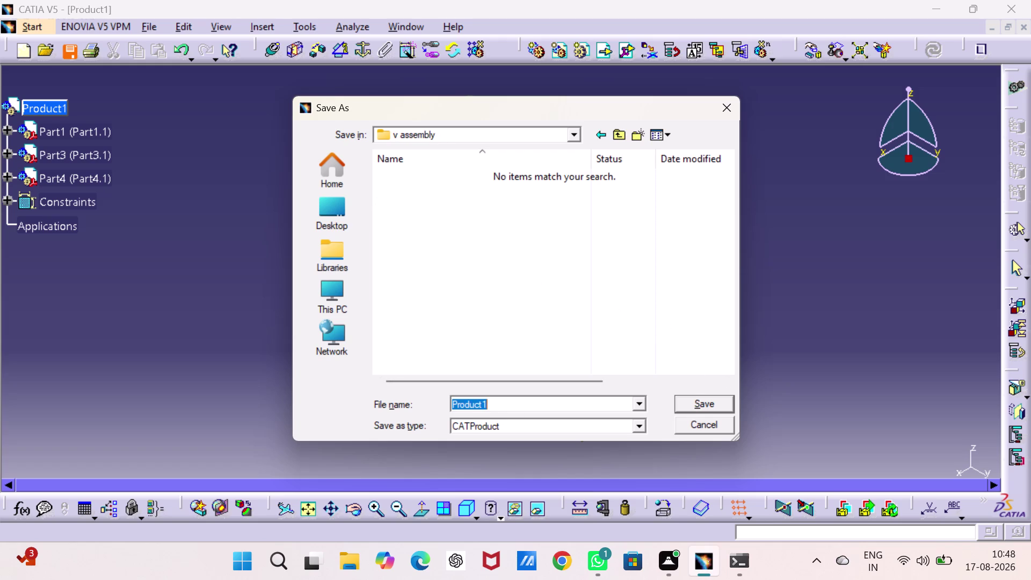
text(v 1`)
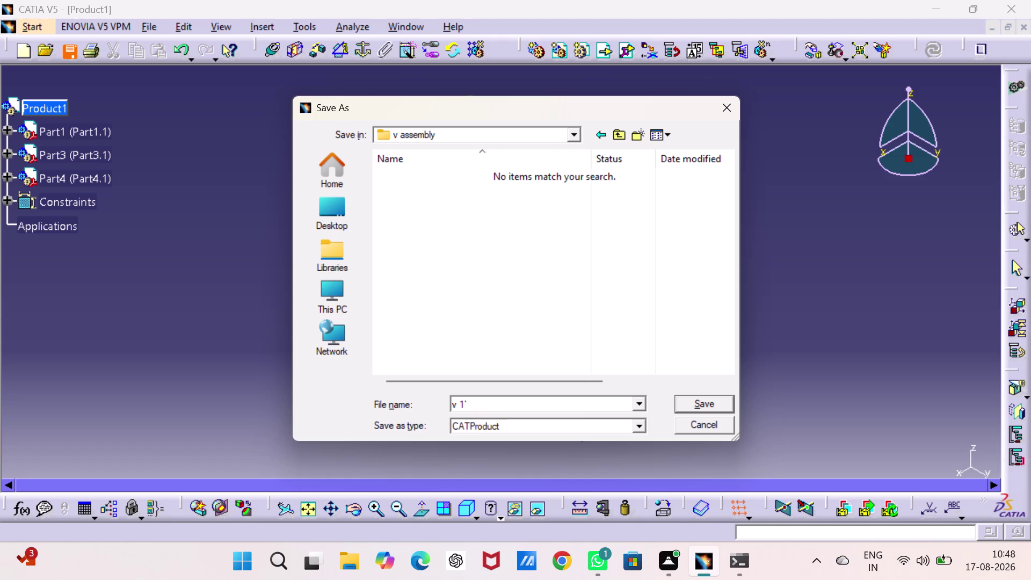
key(BackSpace)
key(BackSpace)
text(shape)
key(space)
text(assembl)
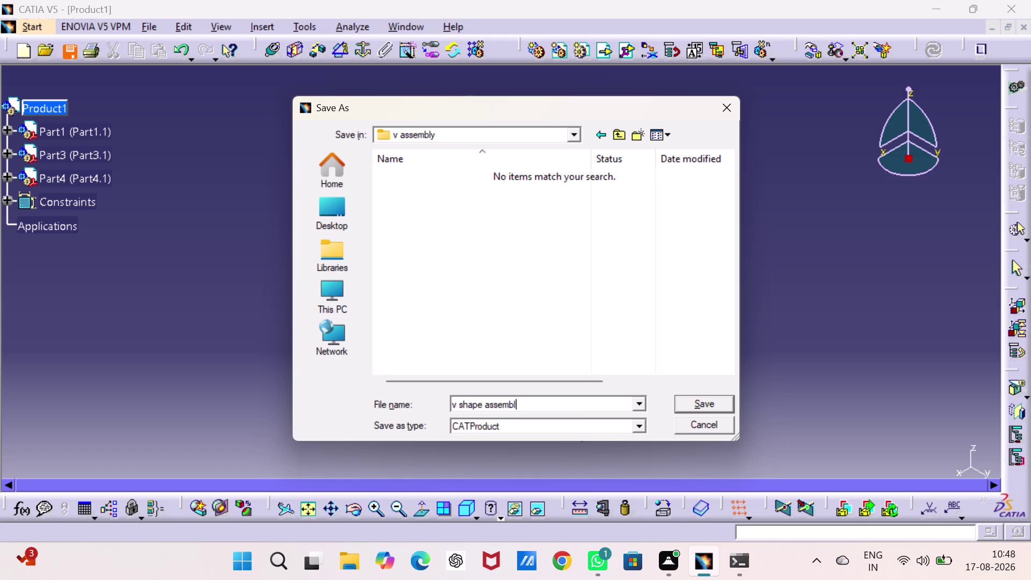
text(y)
key(Return)
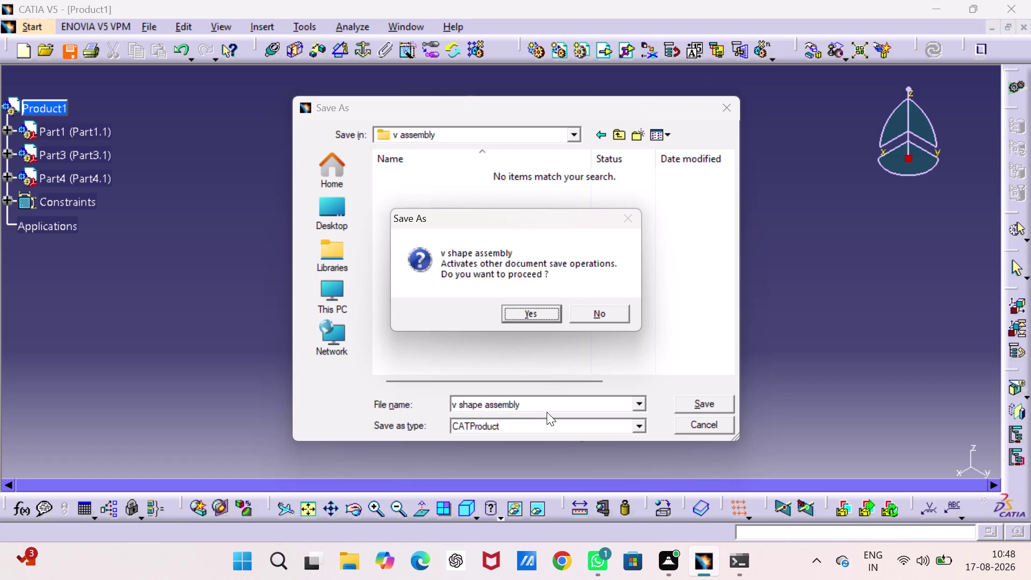
click(543, 313)
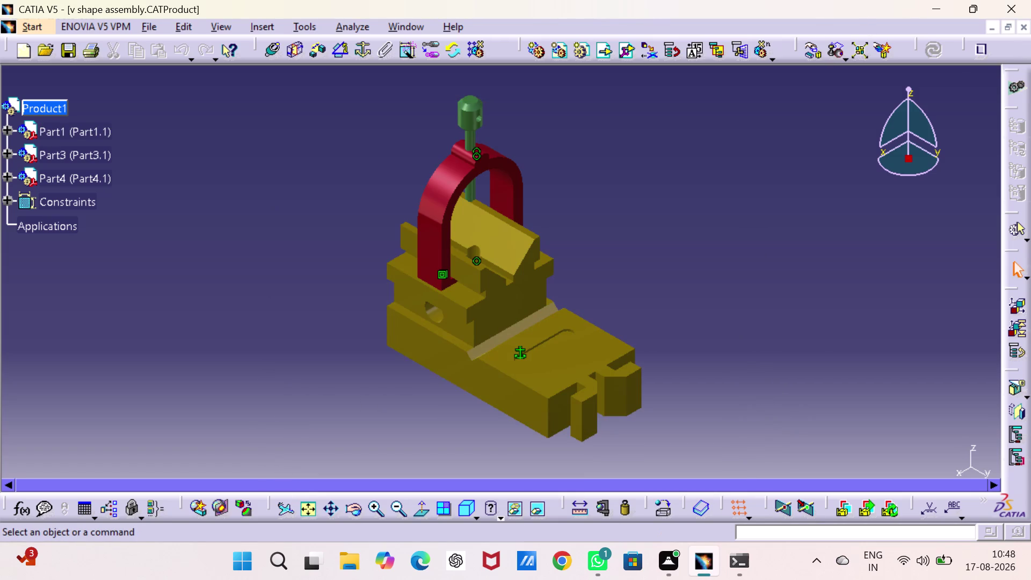
Browse the new document type list and close it without choosing a type.
key(ctrl+n)
scroll(down, 3)
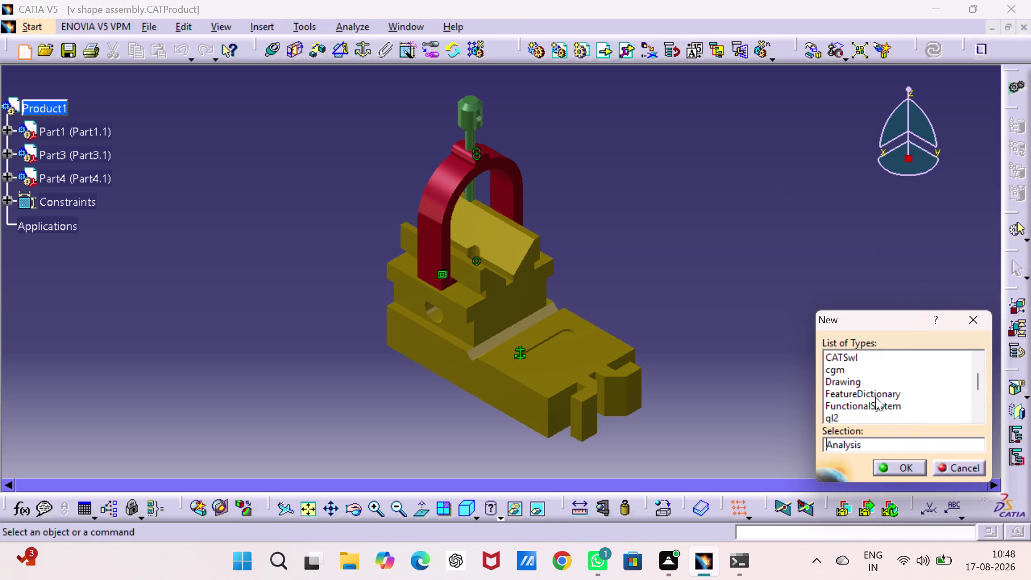
scroll(down, 3)
scroll(down, 3)
scroll(down, 3)
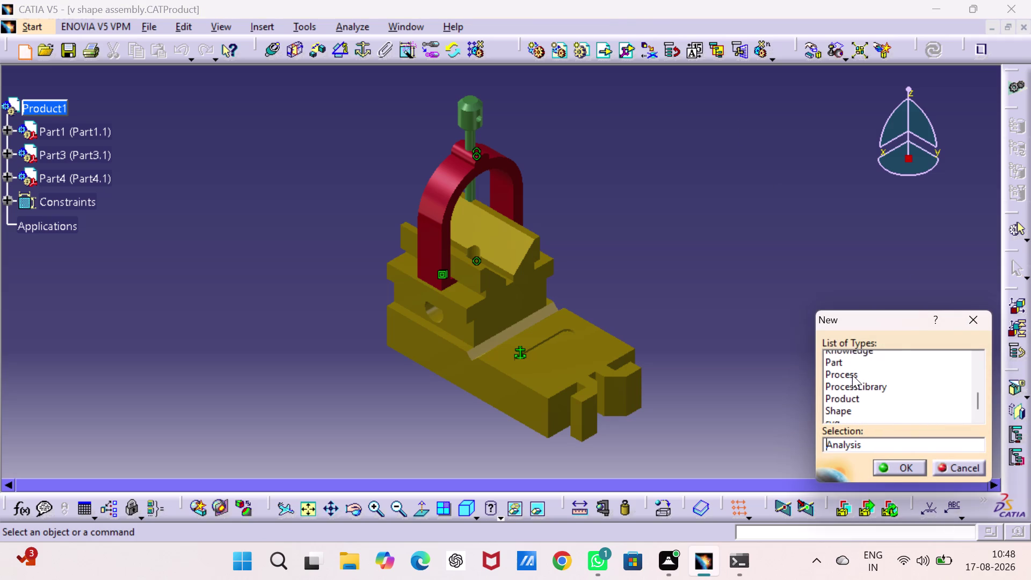
scroll(down, 3)
scroll(down, 3)
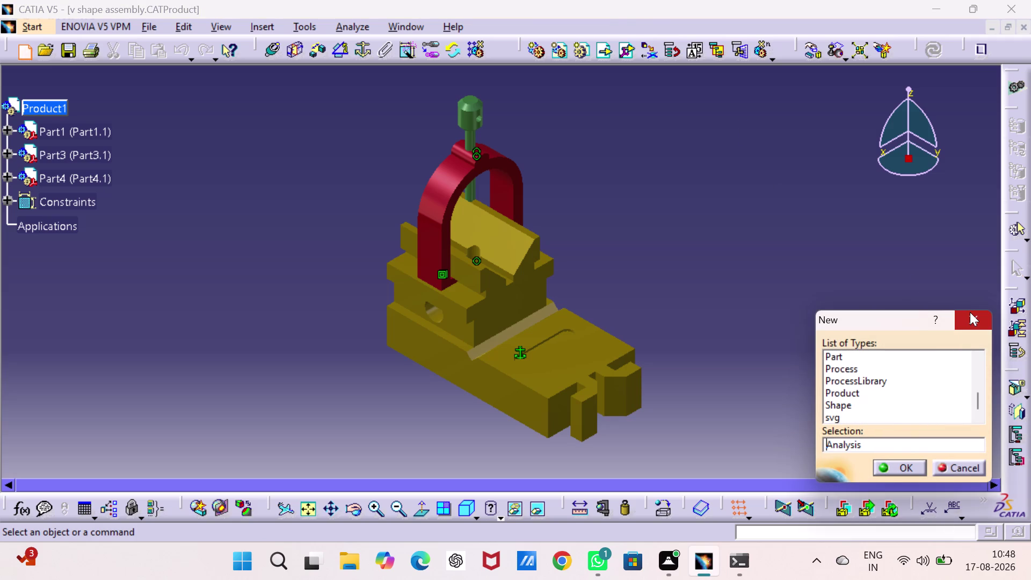
click(970, 312)
click(831, 274)
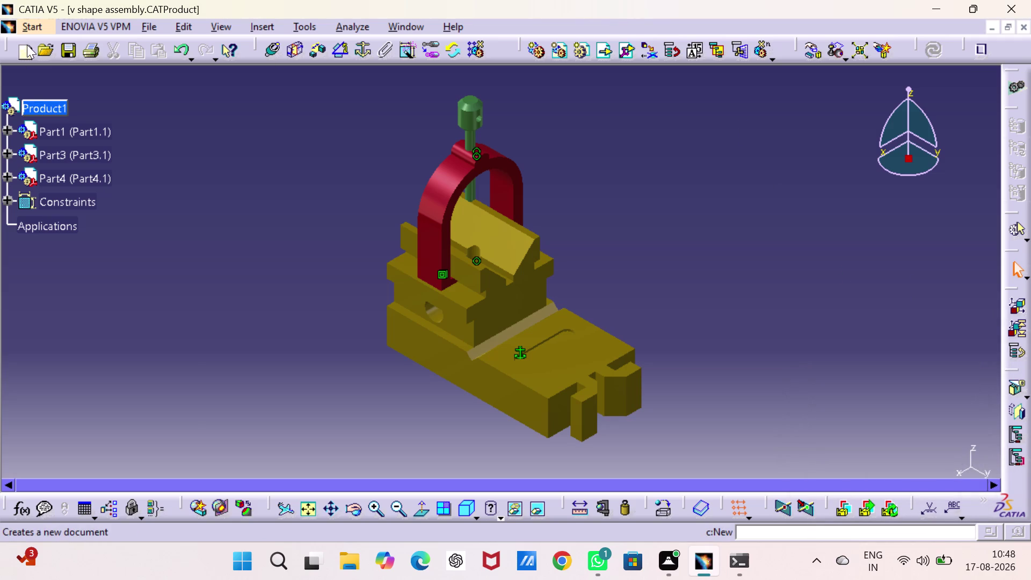
Start a new drawing in the Drafting workbench with the empty sheet layout.
click(33, 24)
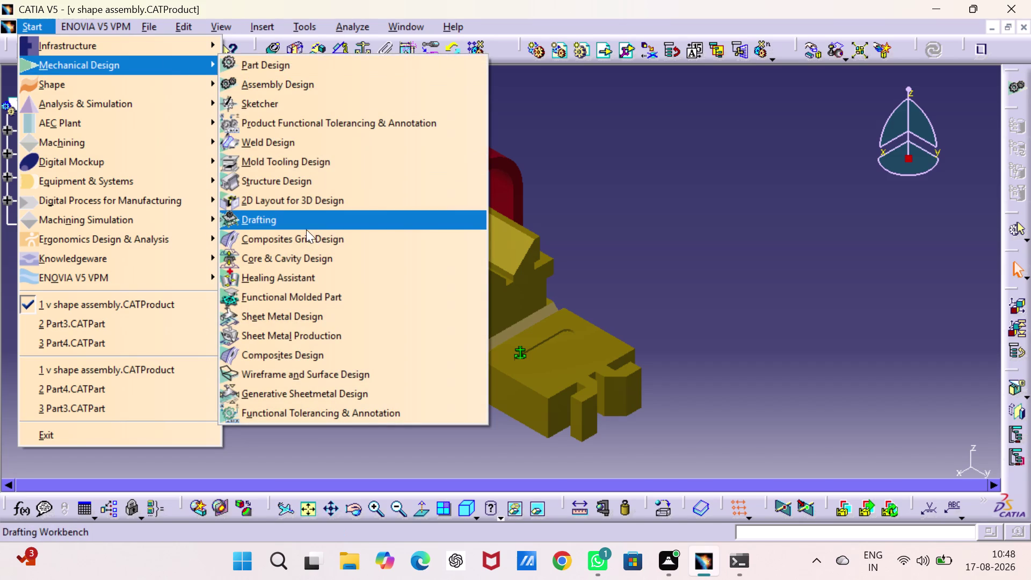
click(306, 224)
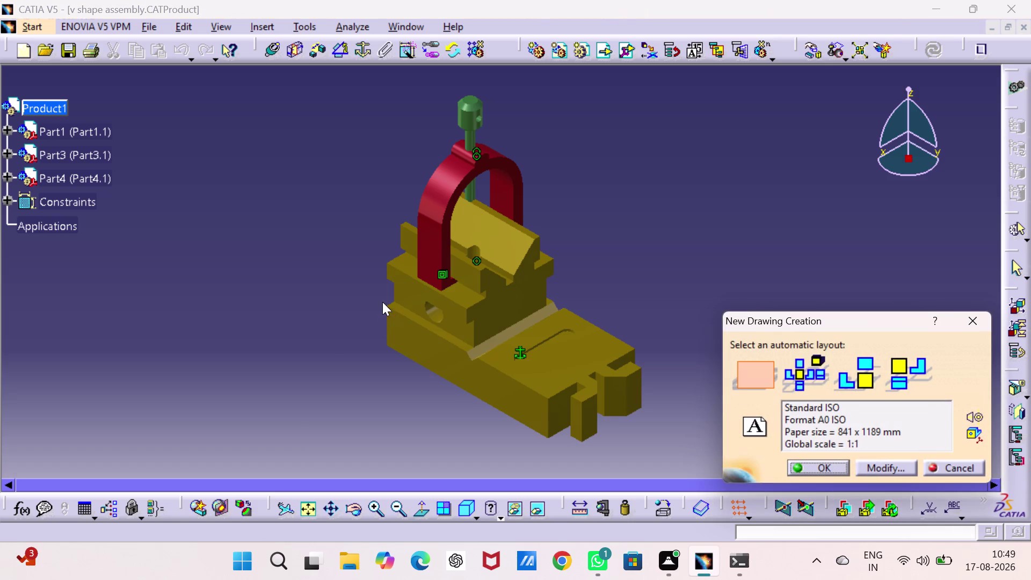
click(824, 469)
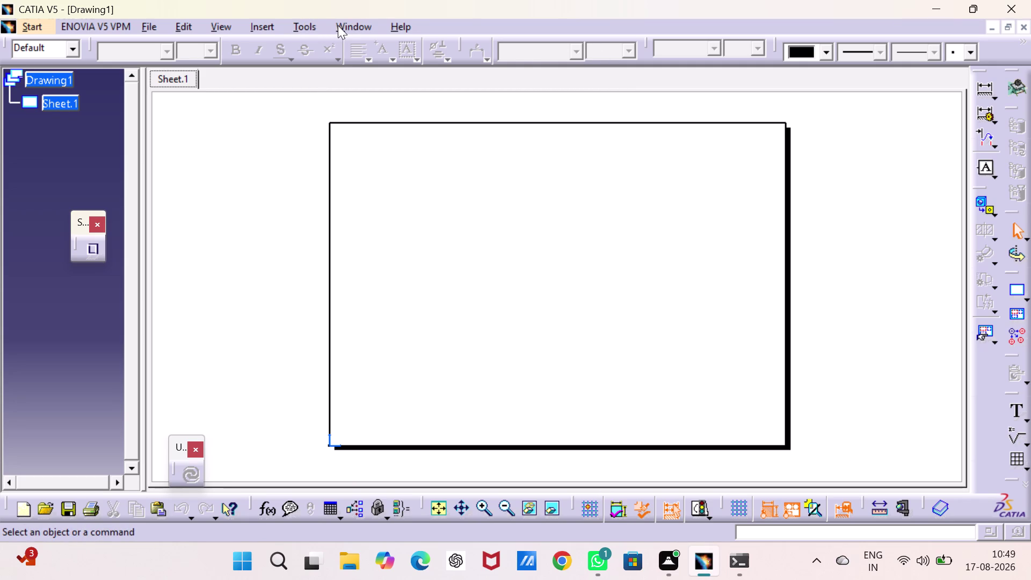
Generate a front view on Sheet.1 from a face of v shape assembly.CATProduct.
click(982, 208)
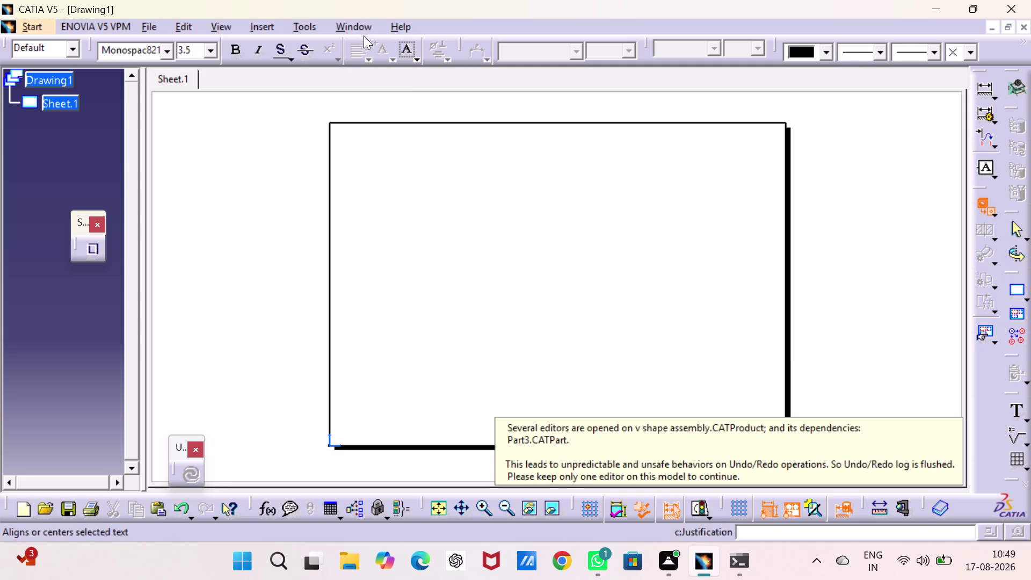
click(362, 25)
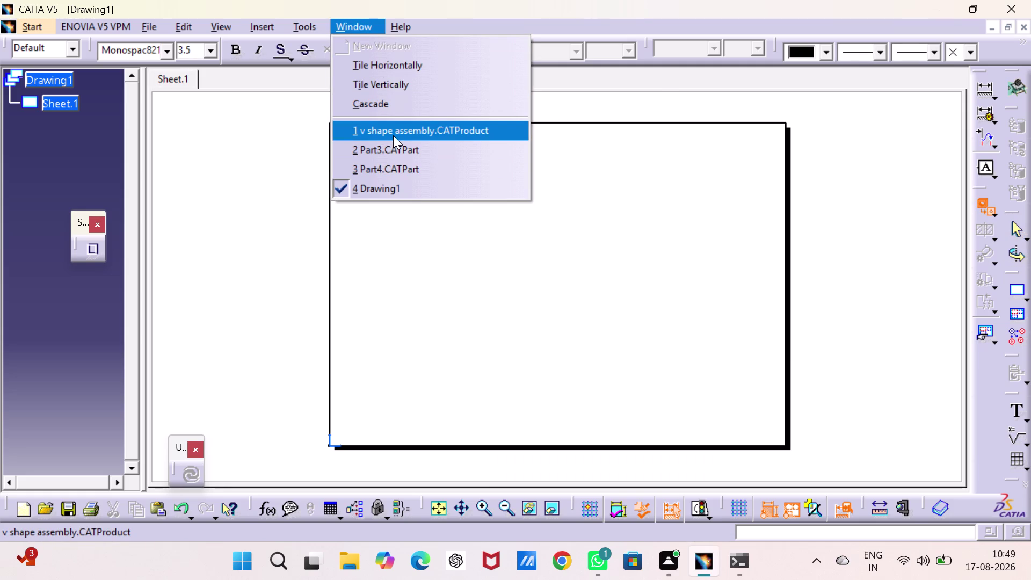
click(393, 135)
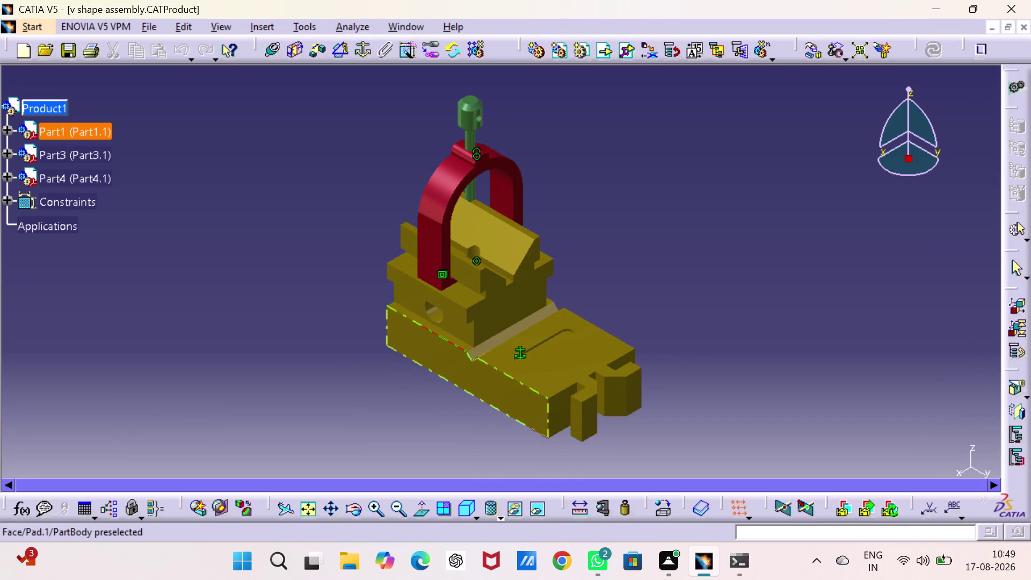
click(461, 362)
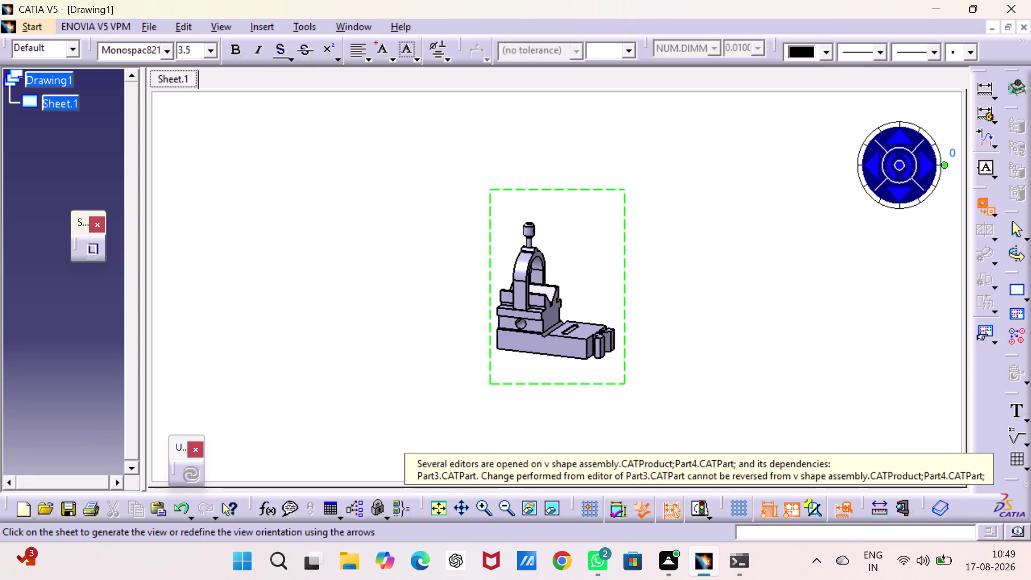
click(578, 281)
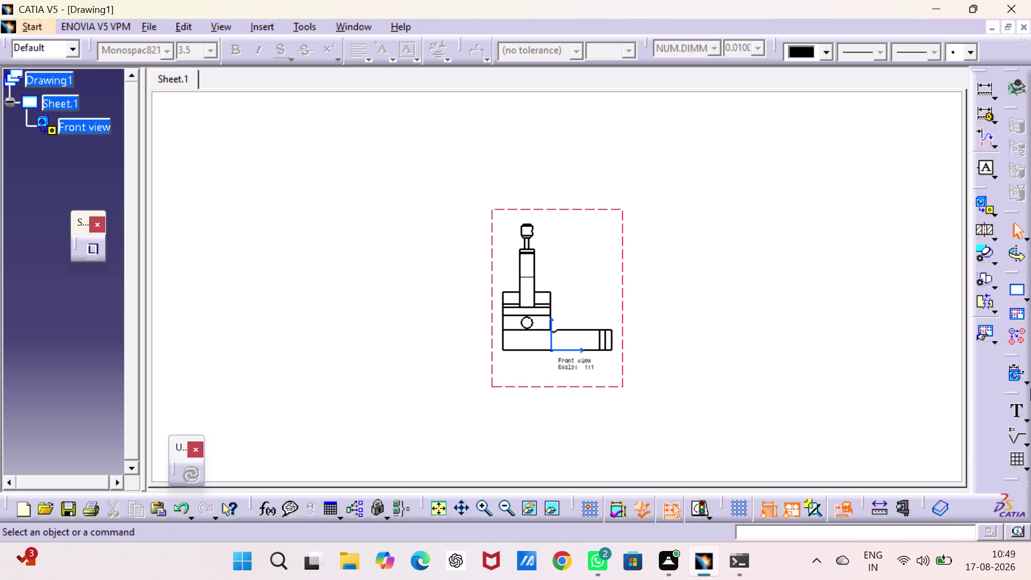
Project left, bottom and top views from the V-block's front view.
click(995, 211)
click(945, 226)
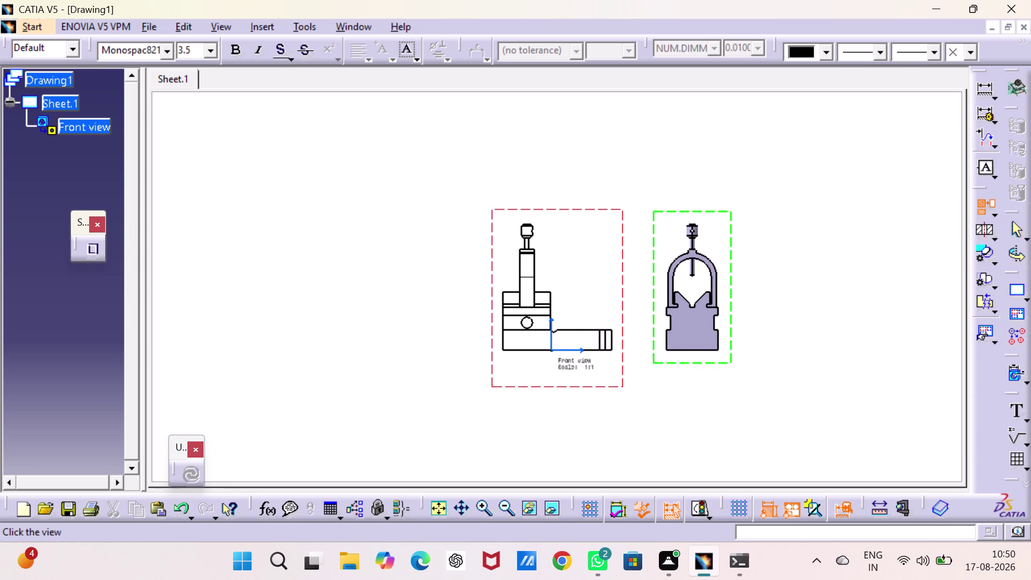
click(692, 315)
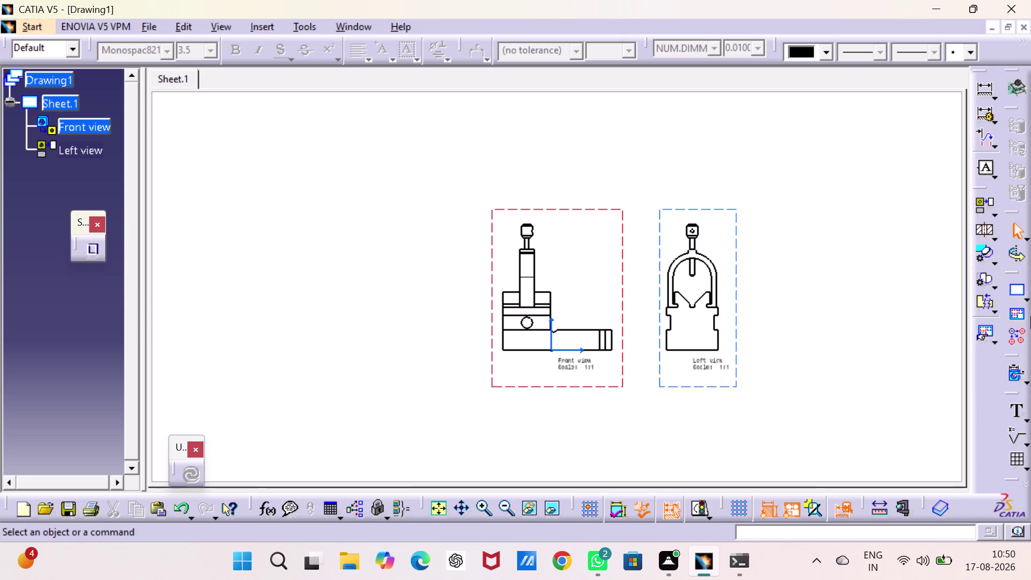
click(980, 201)
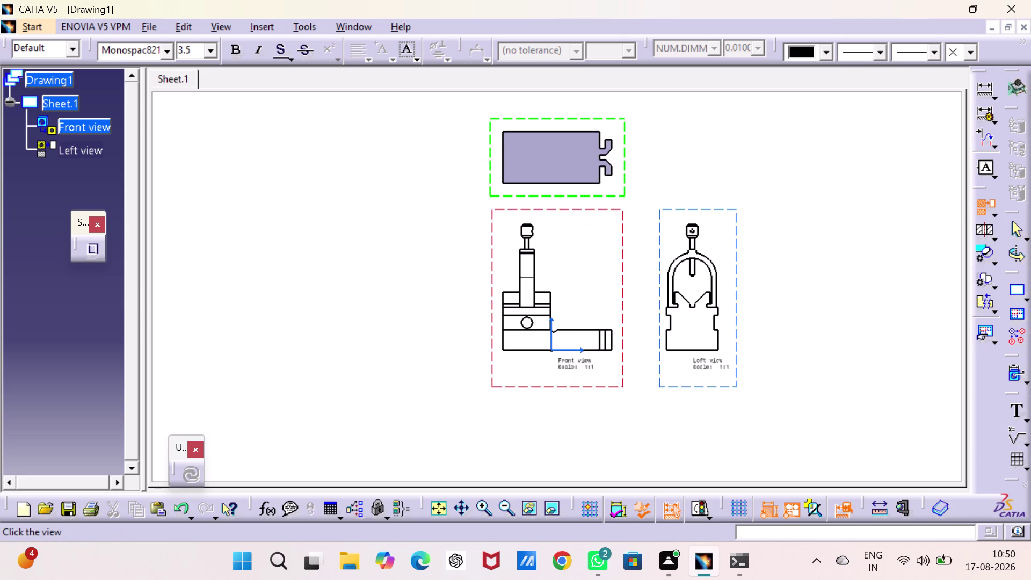
click(561, 158)
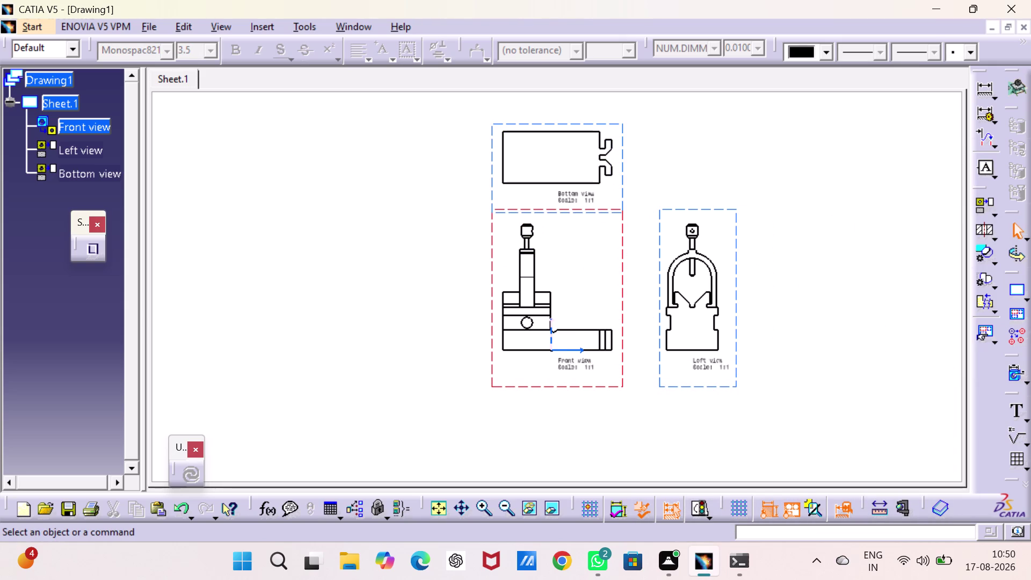
click(978, 200)
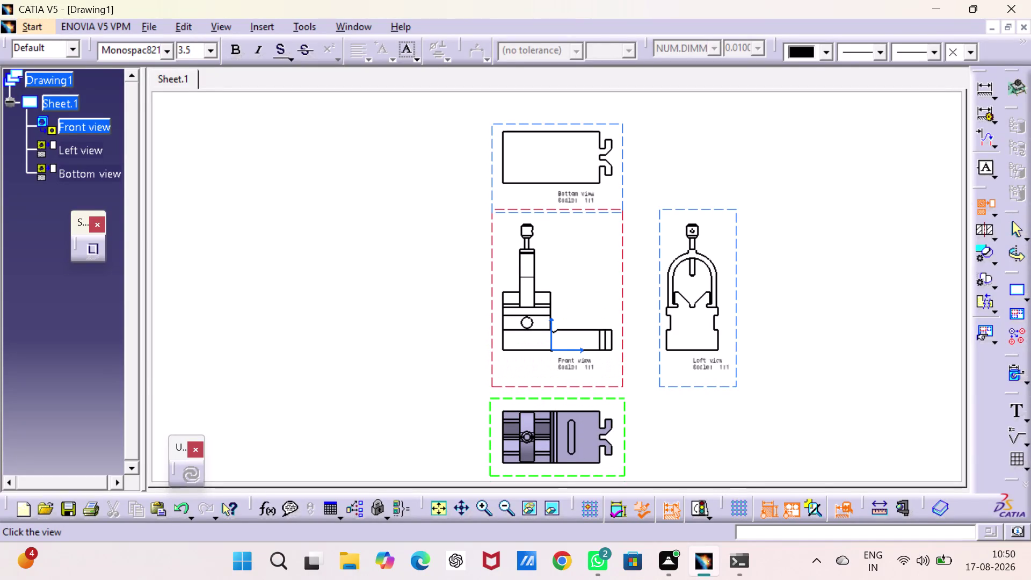
click(541, 444)
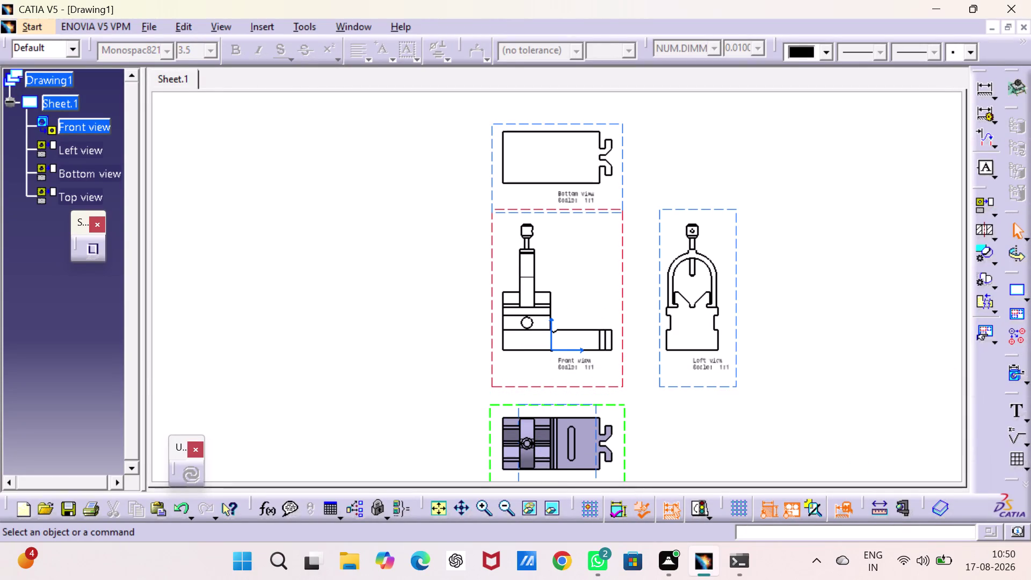
key(Escape)
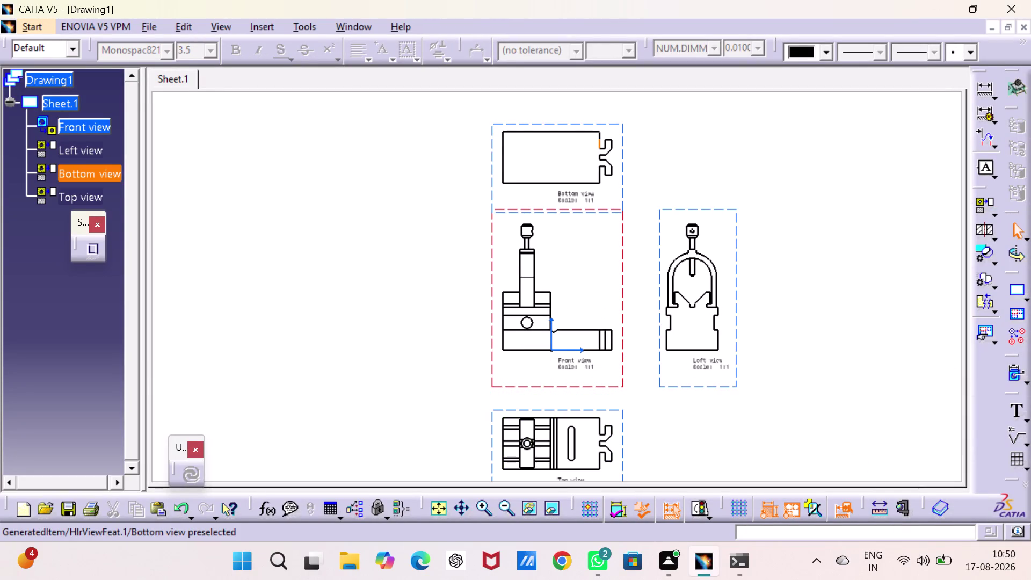
Delete the bottom view and begin moving the remaining views toward the upper left.
click(601, 123)
key(Delete)
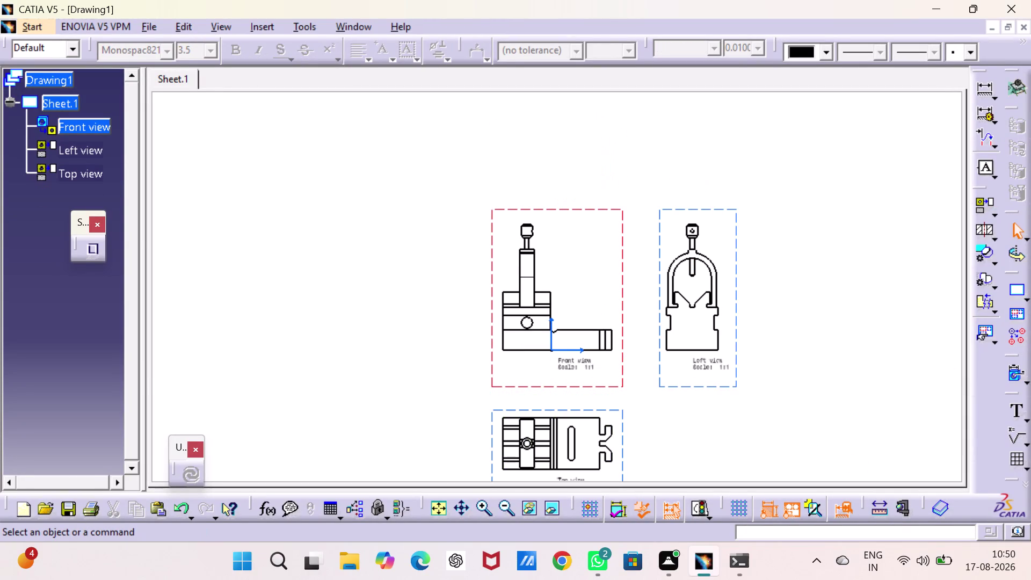
drag(606, 209, 607, 208)
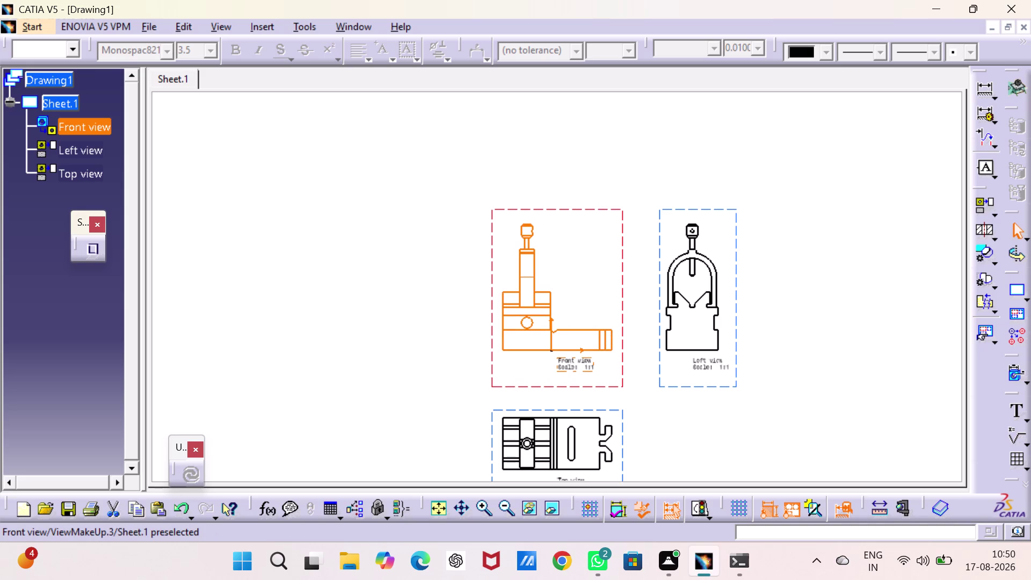
Move the V-block's front, left and top views into the sheet's upper-left corner.
drag(607, 208, 302, 119)
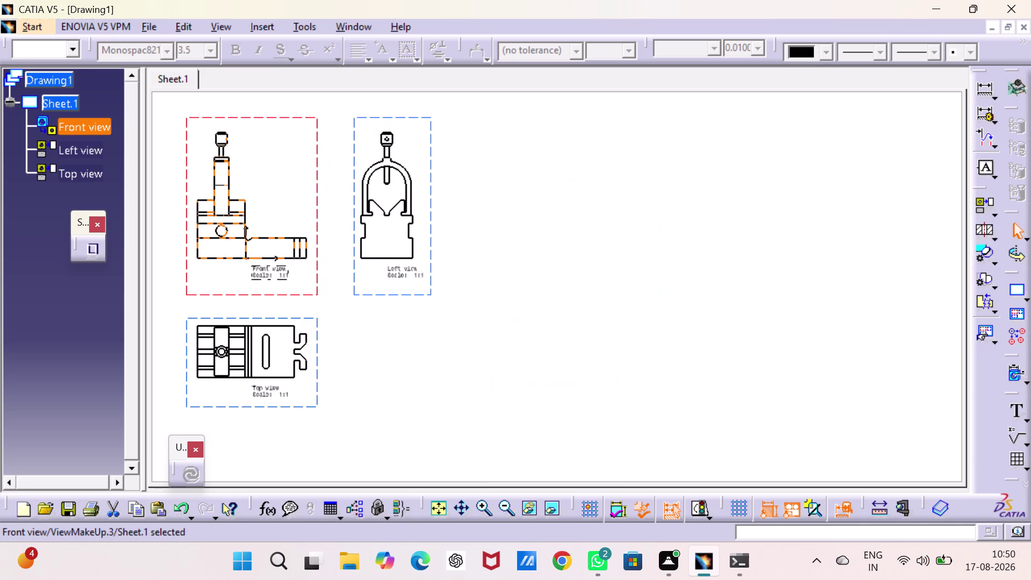
scroll(up, 3)
scroll(up, 3)
scroll(up, 3)
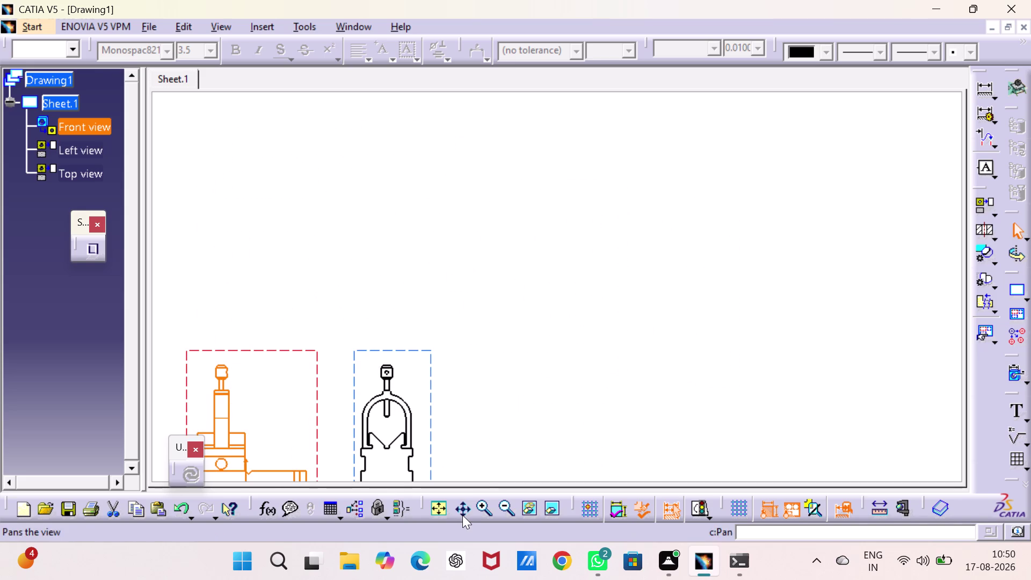
click(440, 506)
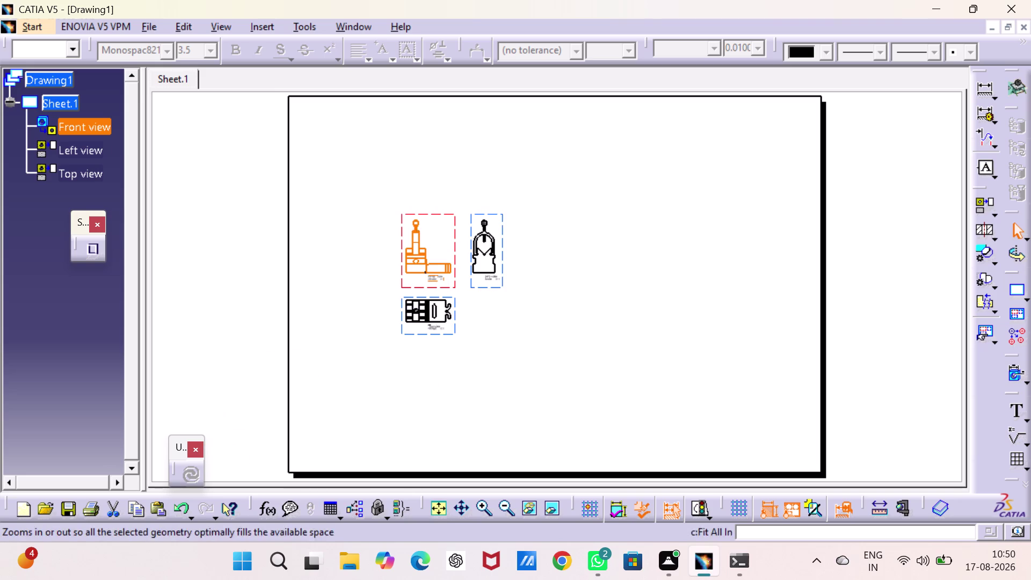
drag(435, 213, 386, 183)
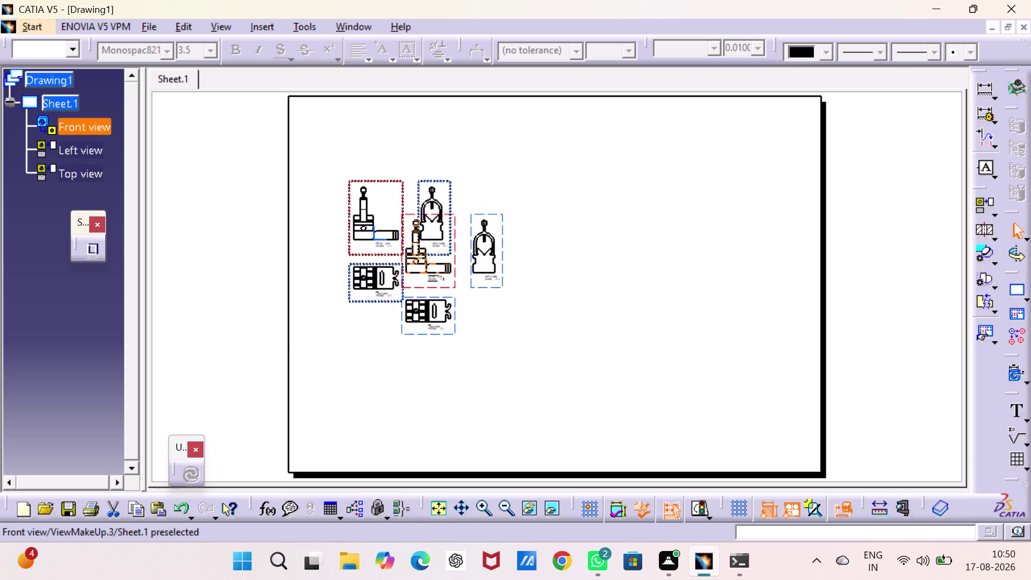
drag(385, 183, 336, 110)
click(918, 248)
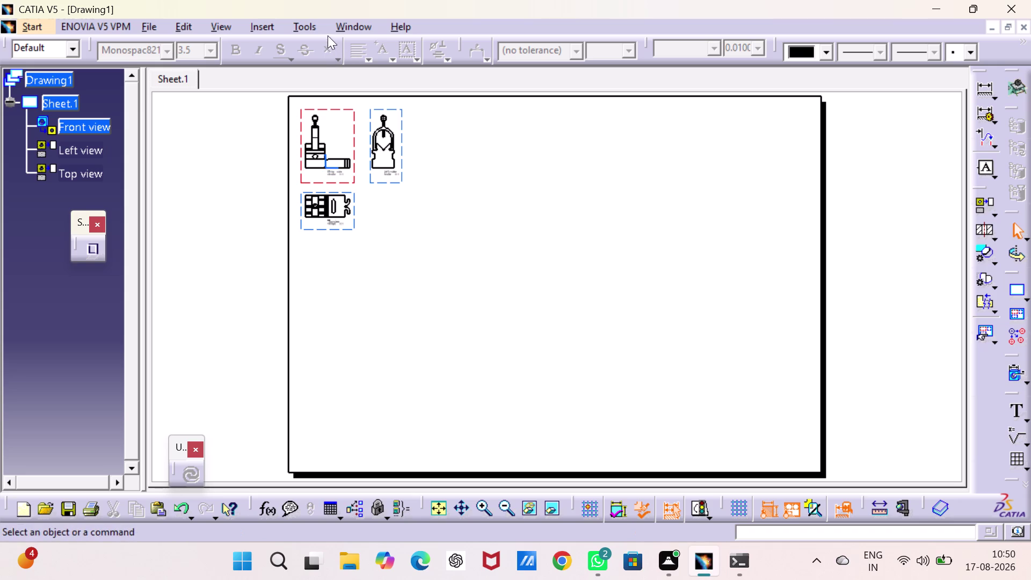
Start a new front view with the Part3 clip as its source.
click(997, 209)
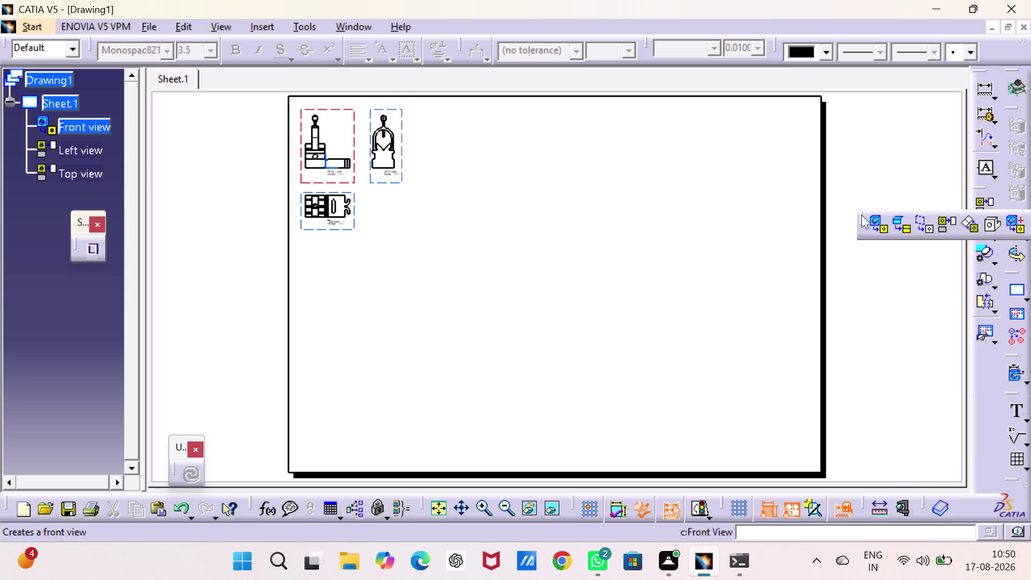
click(875, 220)
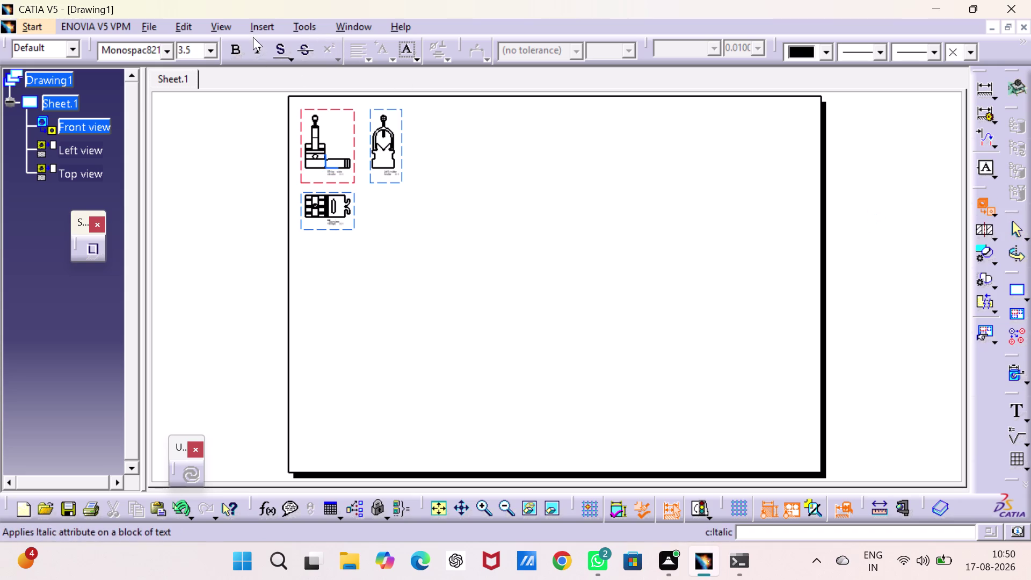
click(343, 24)
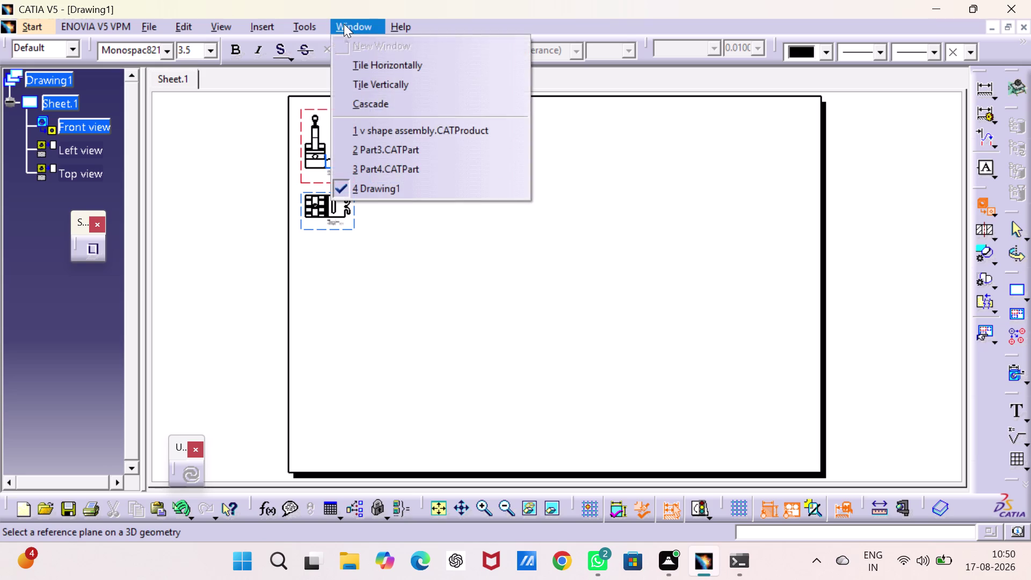
click(382, 145)
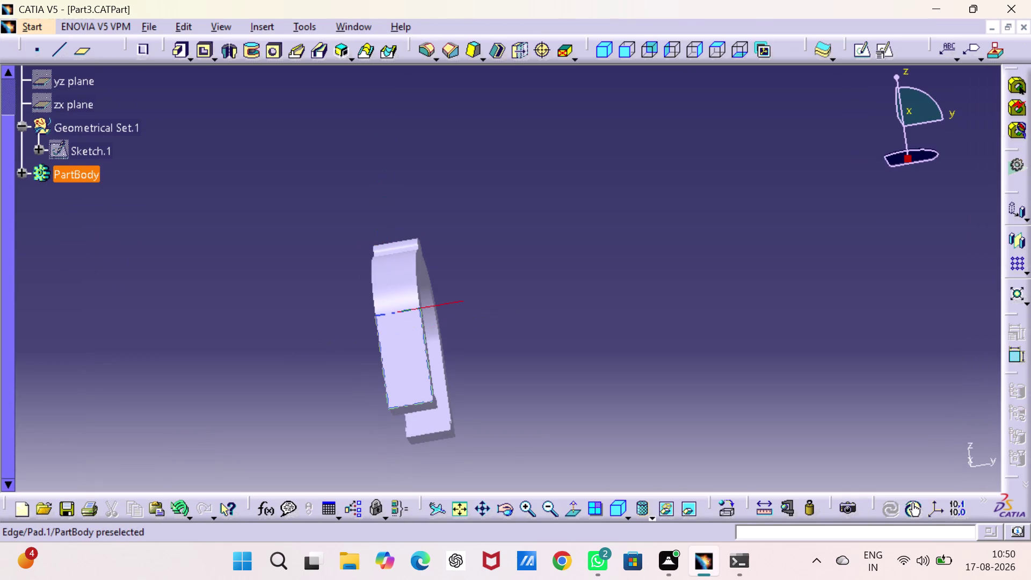
Place the Part3 clip's front view on the sheet, right of the V-block views.
click(617, 509)
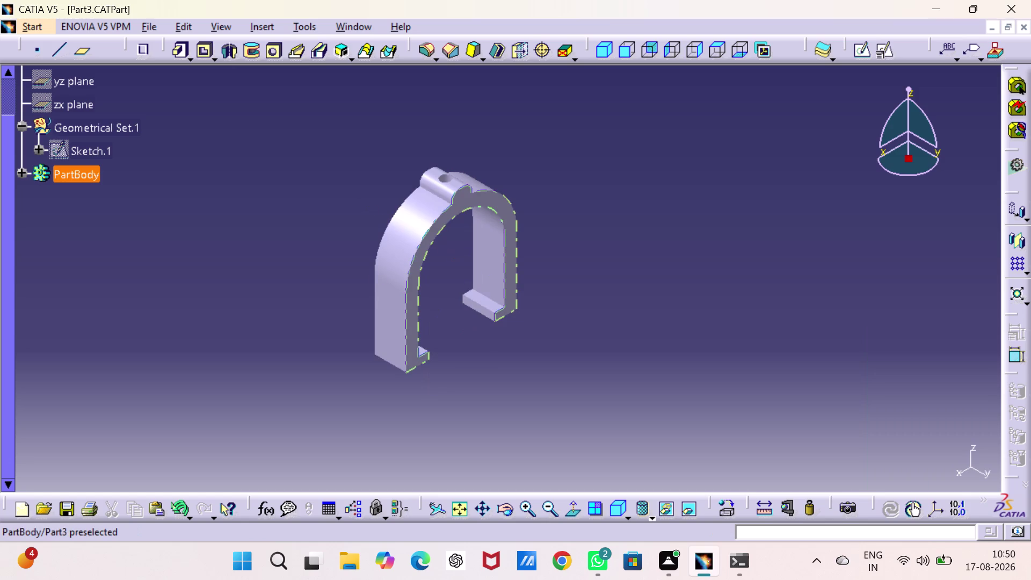
click(444, 218)
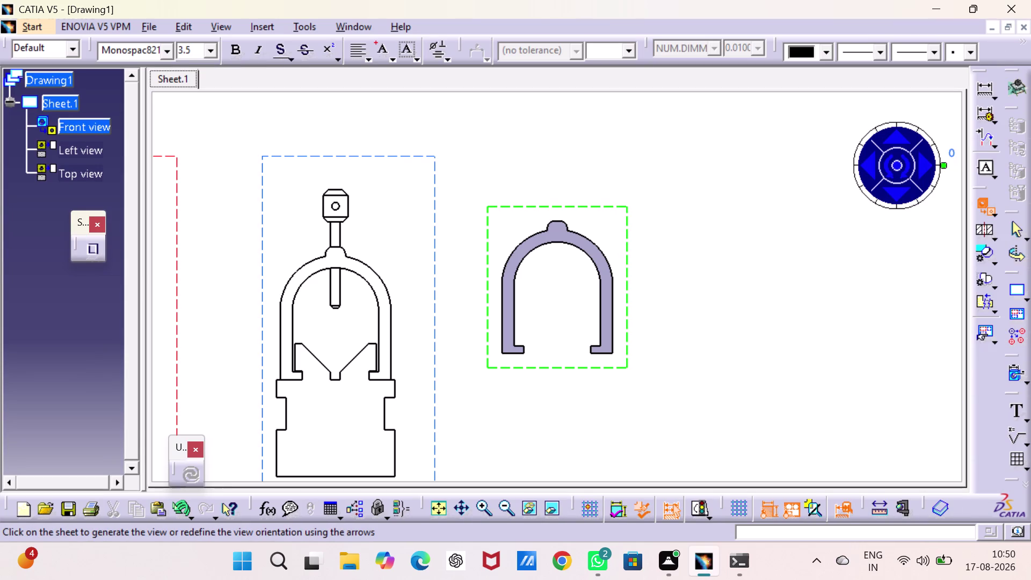
click(553, 237)
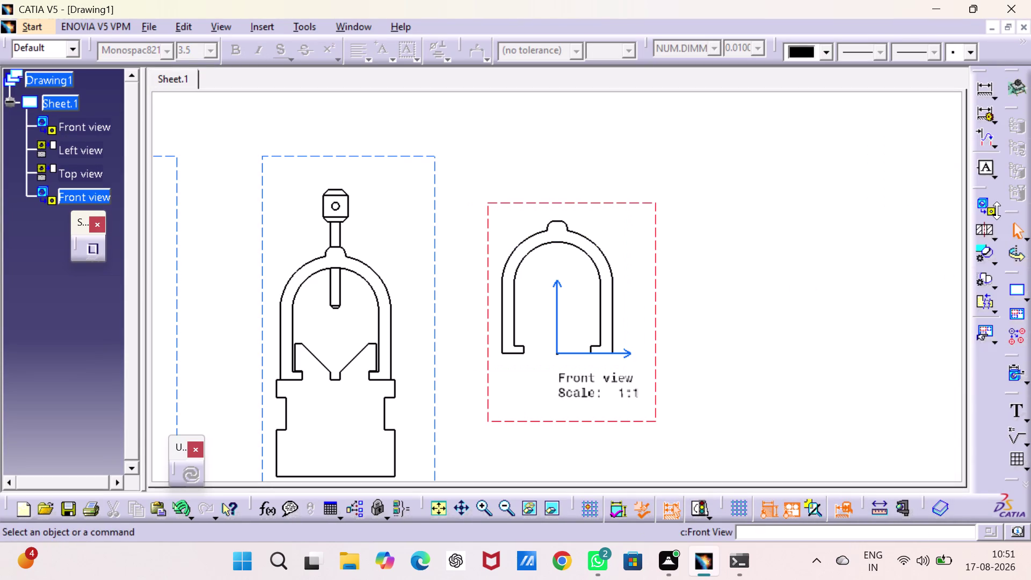
click(996, 210)
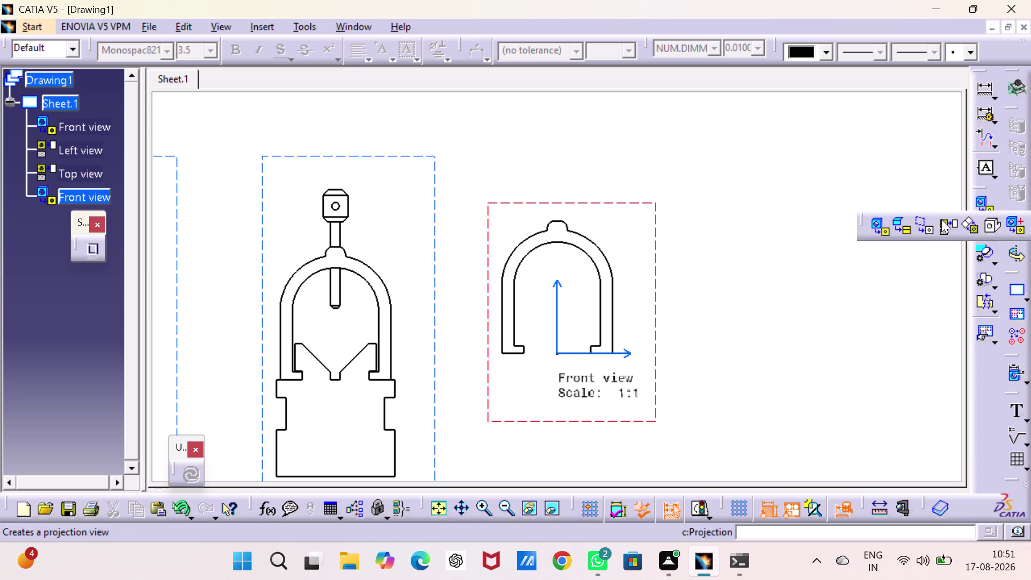
click(943, 224)
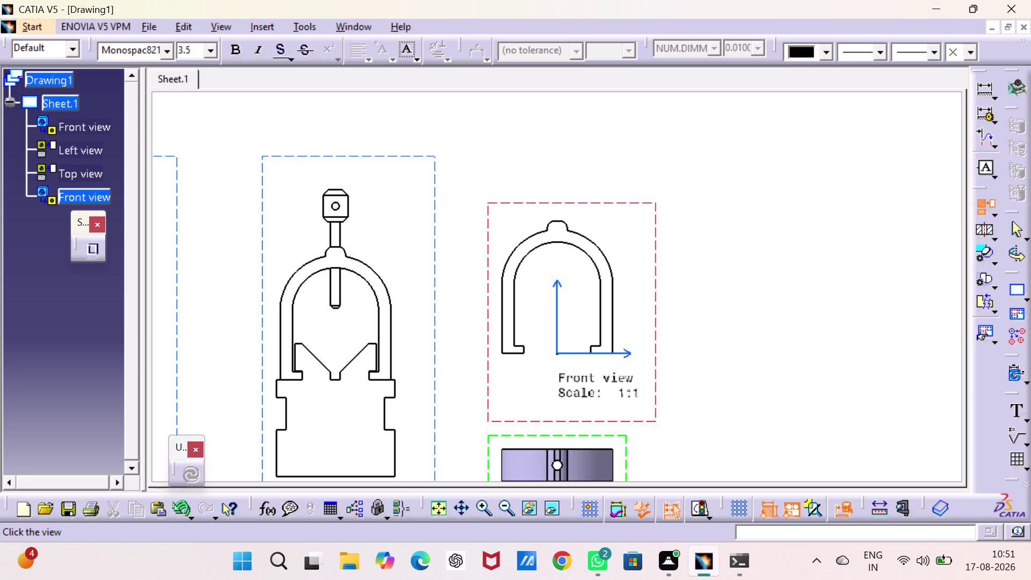
Place the clip's top projection below its front view and raise the pair higher.
click(572, 468)
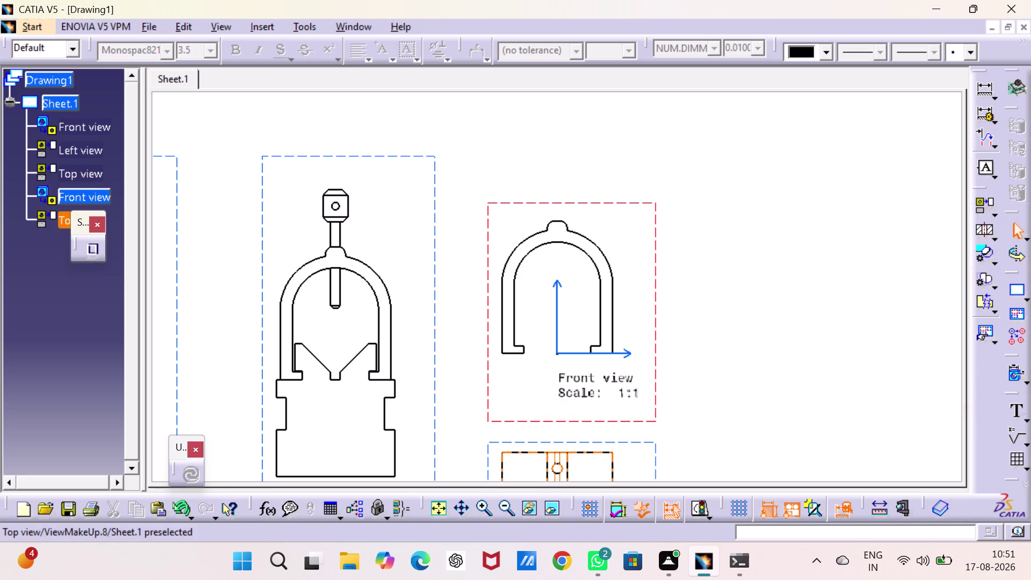
click(986, 197)
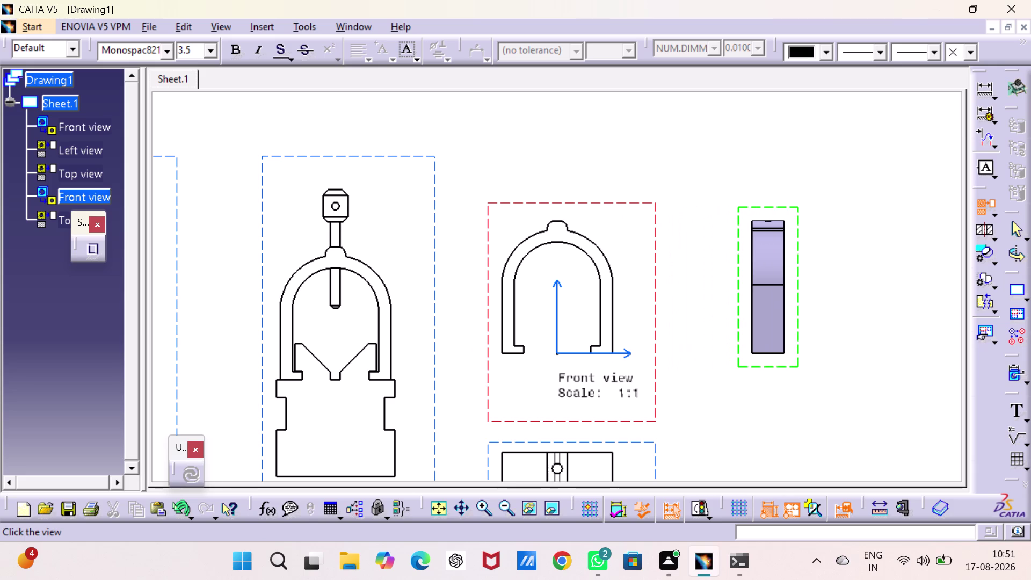
key(Escape)
key(Escape)
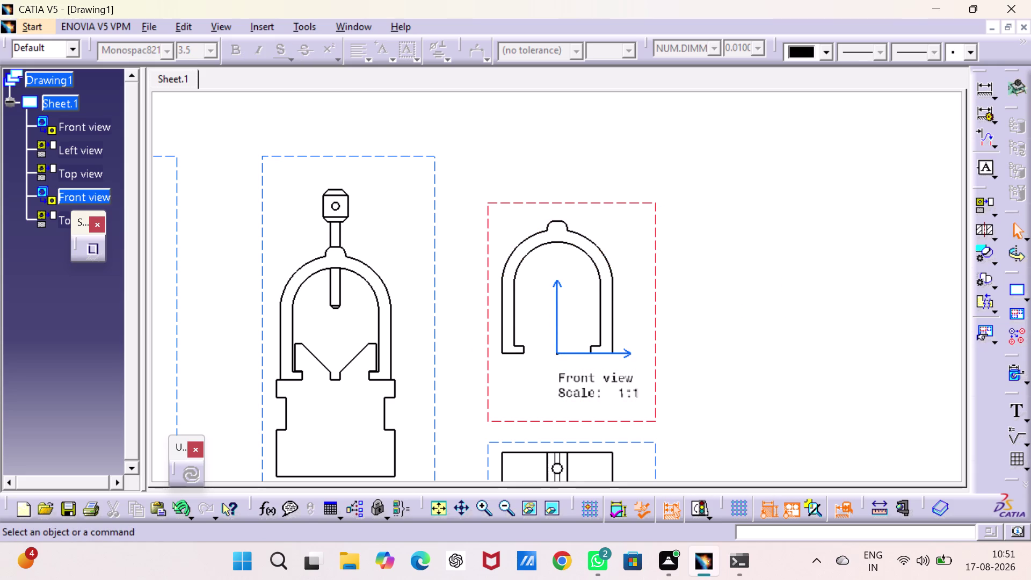
drag(582, 203, 578, 113)
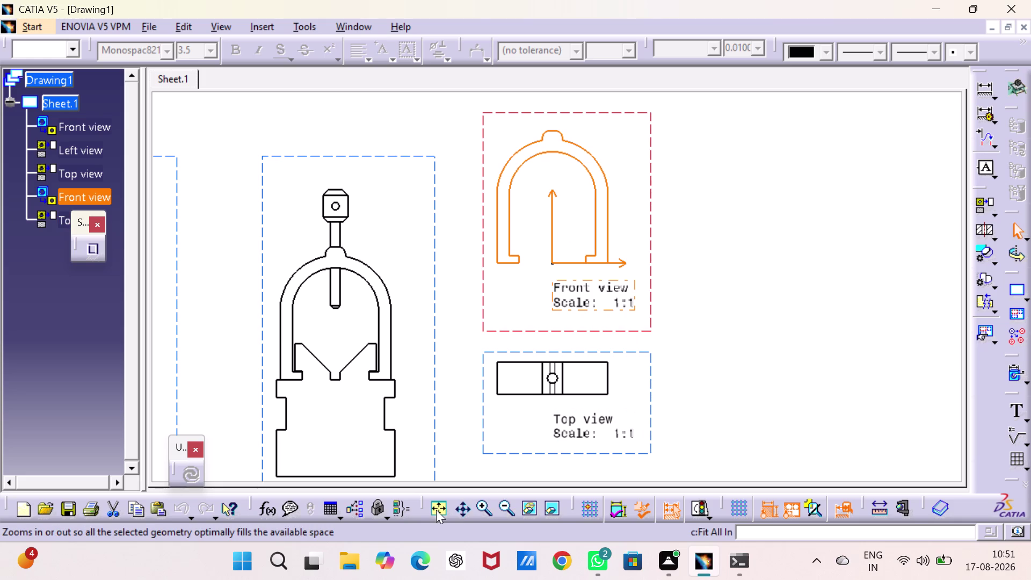
Shift the clip's front and top views further right on the sheet.
click(436, 510)
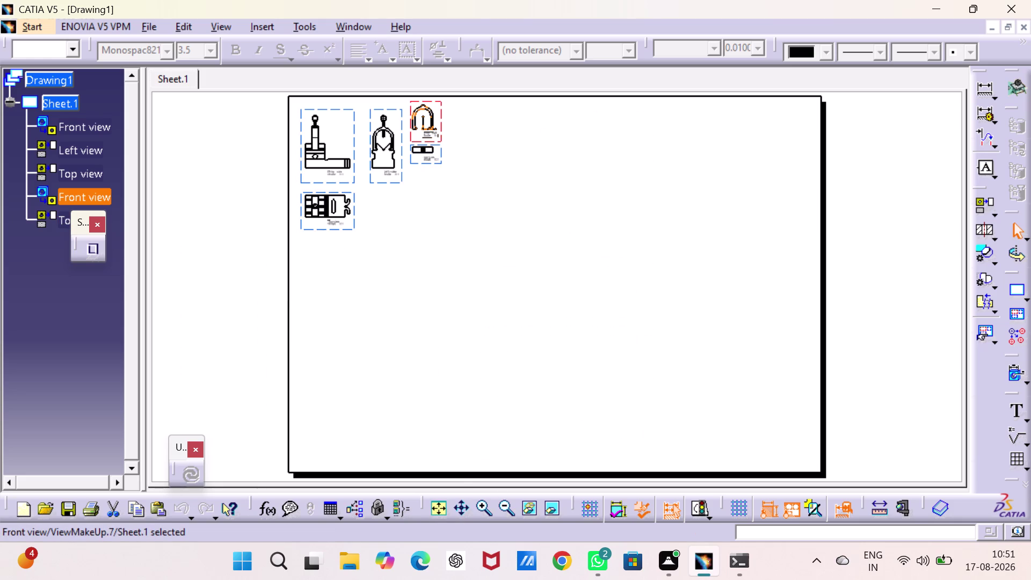
drag(443, 108, 549, 124)
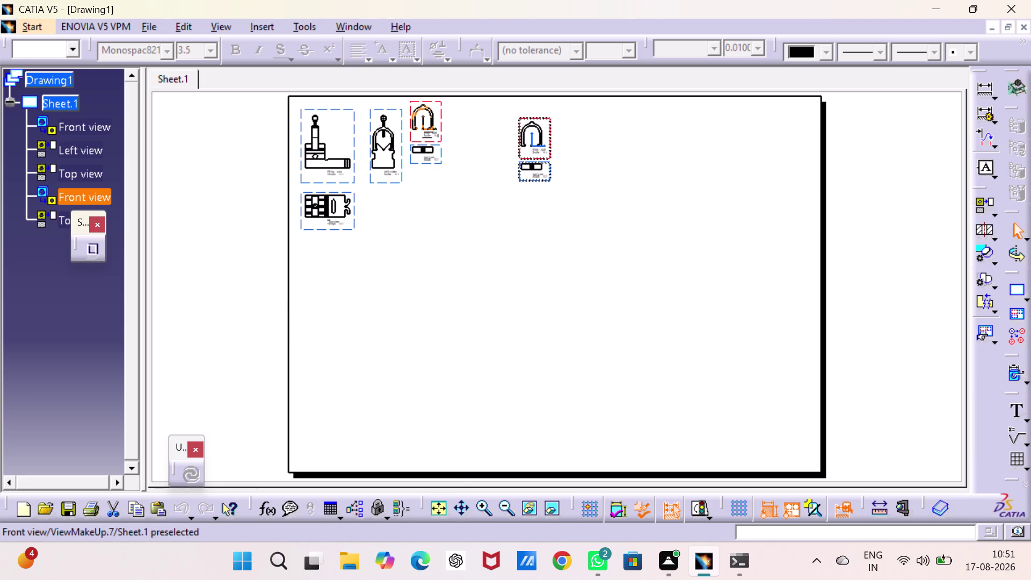
drag(548, 124, 528, 120)
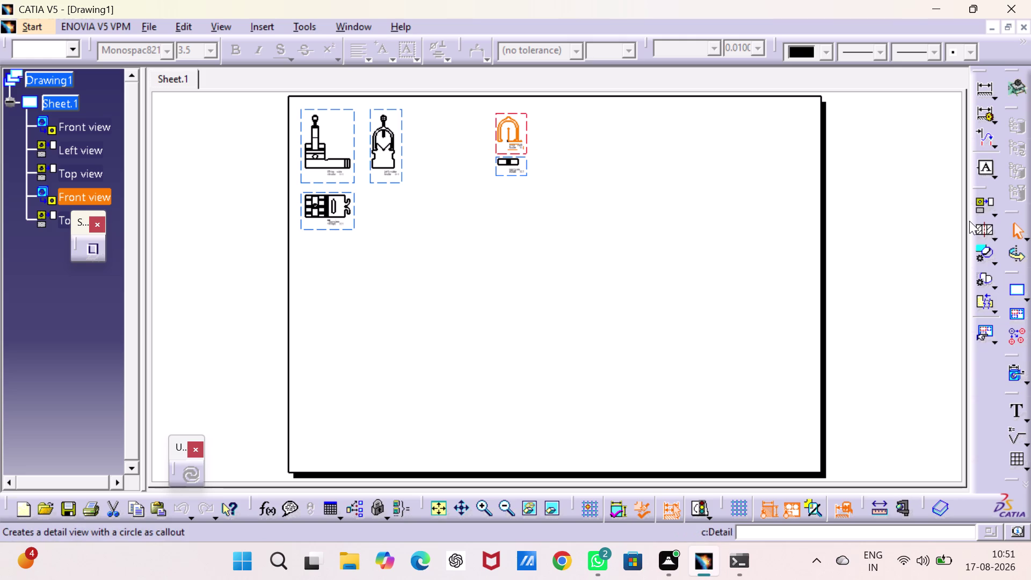
Start another front view and list the open documents to choose its source.
click(982, 207)
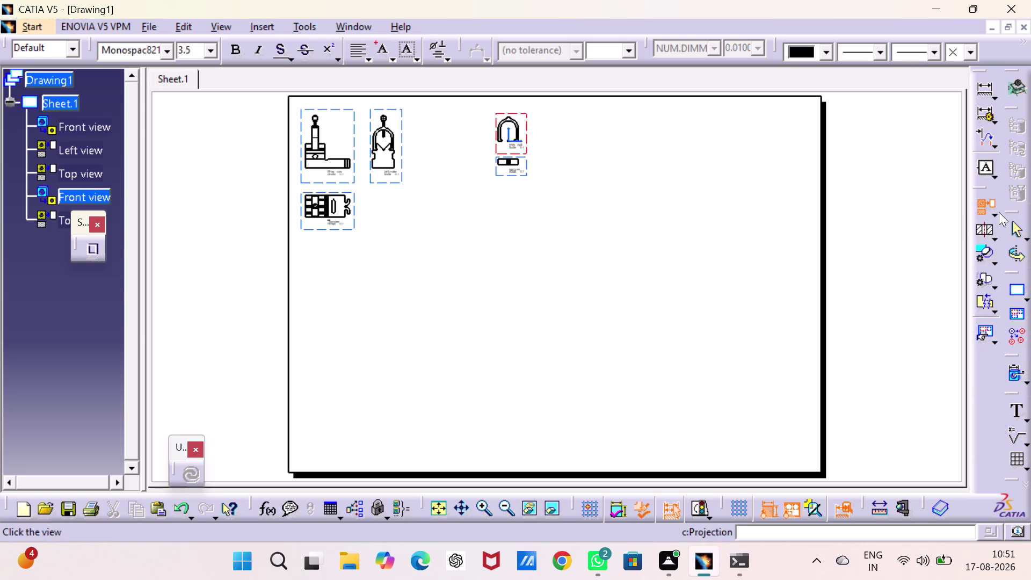
click(994, 210)
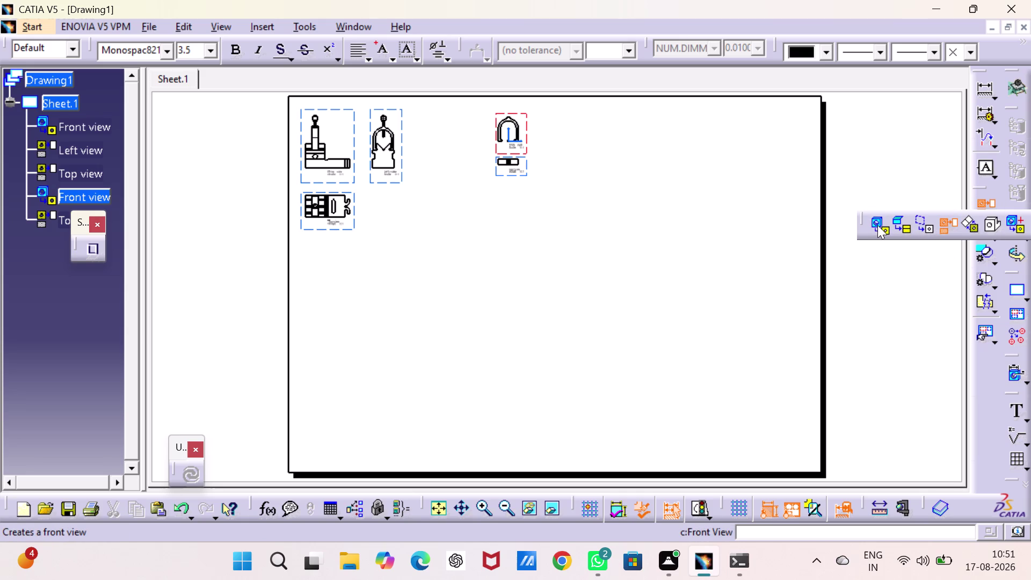
click(877, 225)
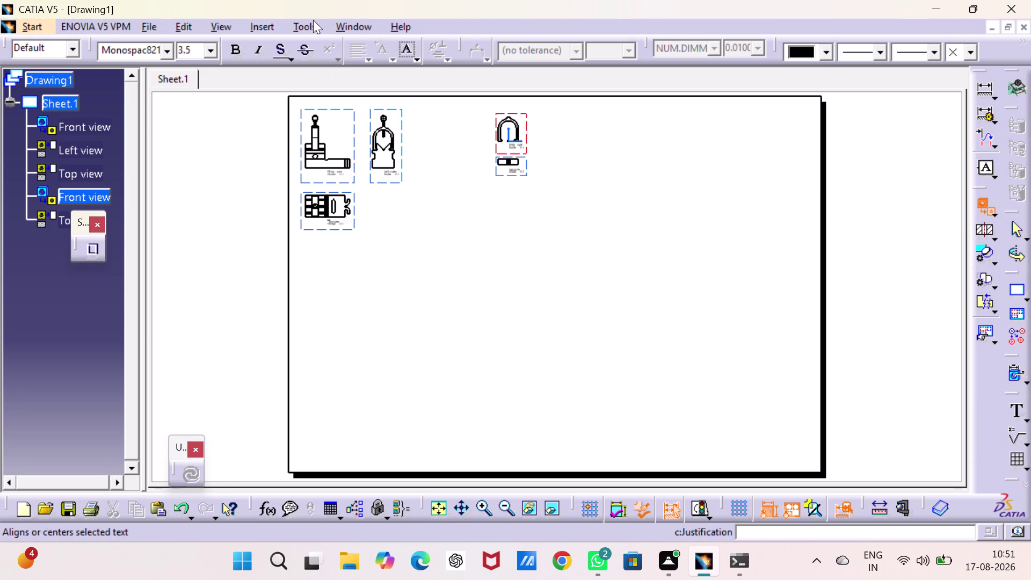
click(338, 21)
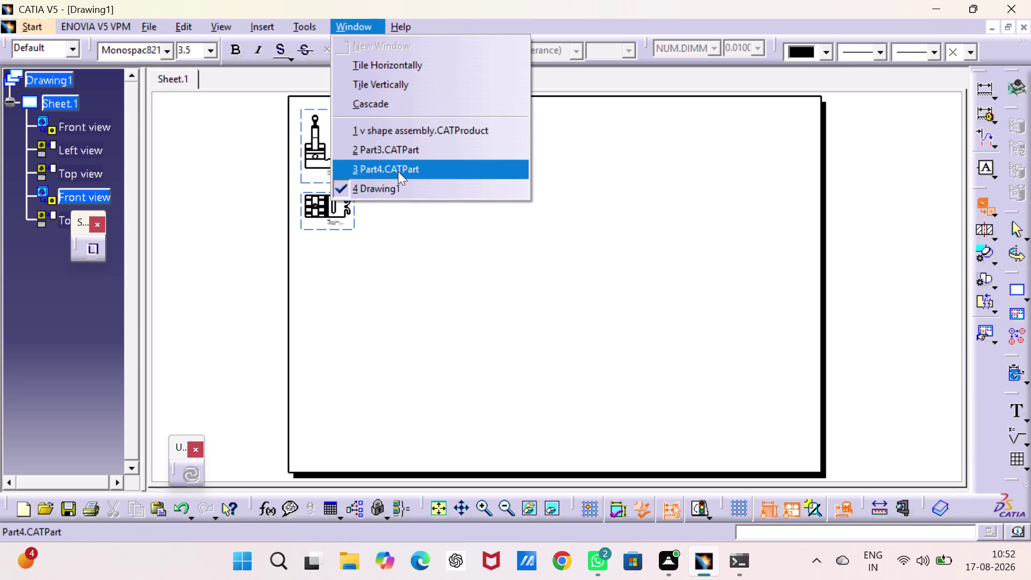
Pick a face of the Part4 pin, shown isometric, as the new front view's source.
click(398, 171)
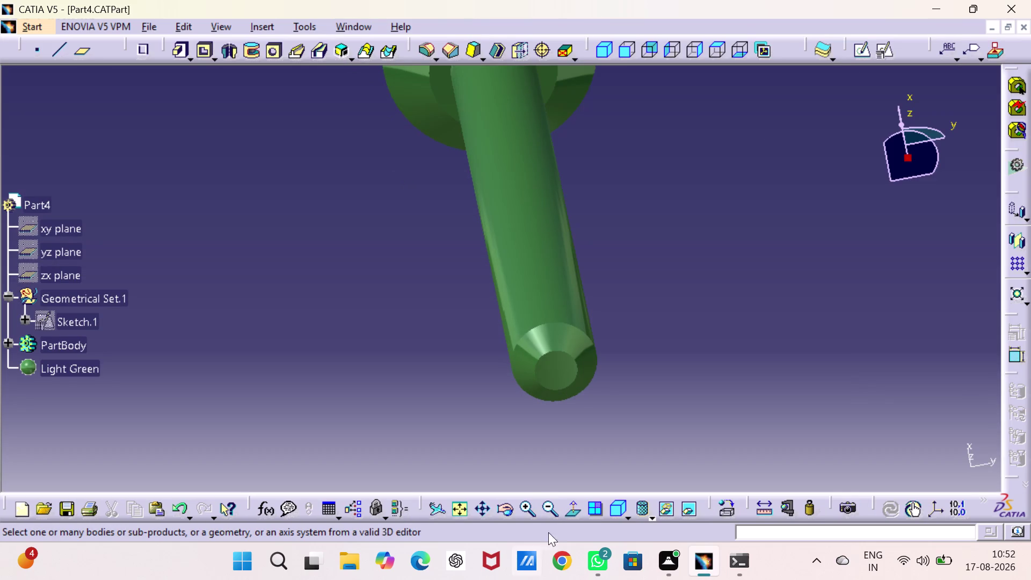
click(616, 506)
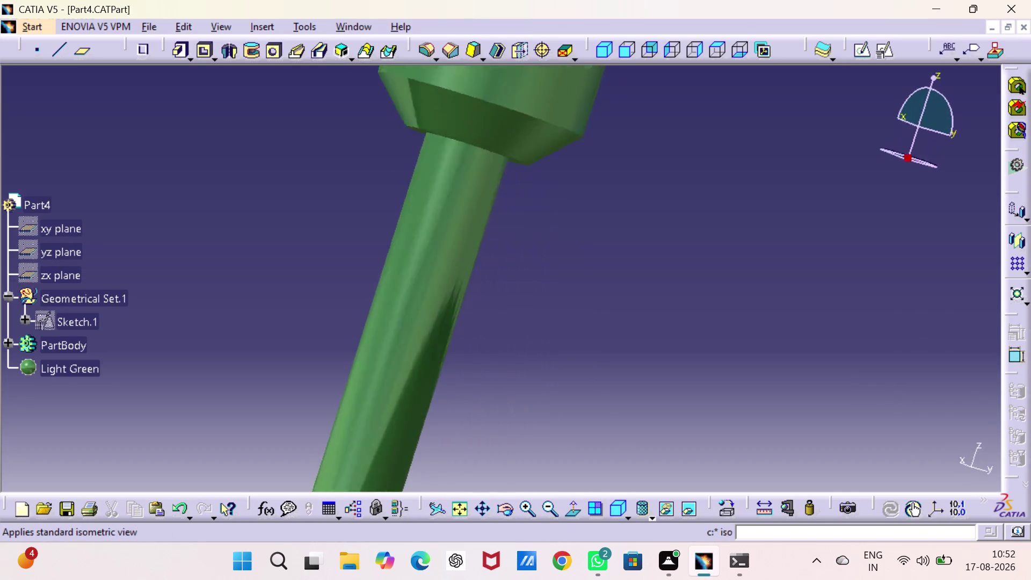
click(461, 509)
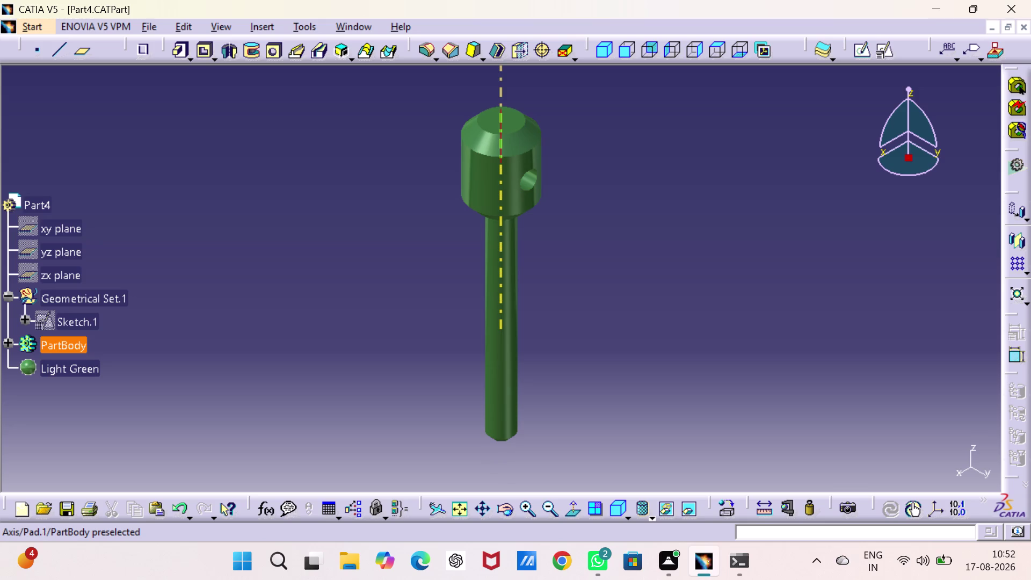
click(501, 117)
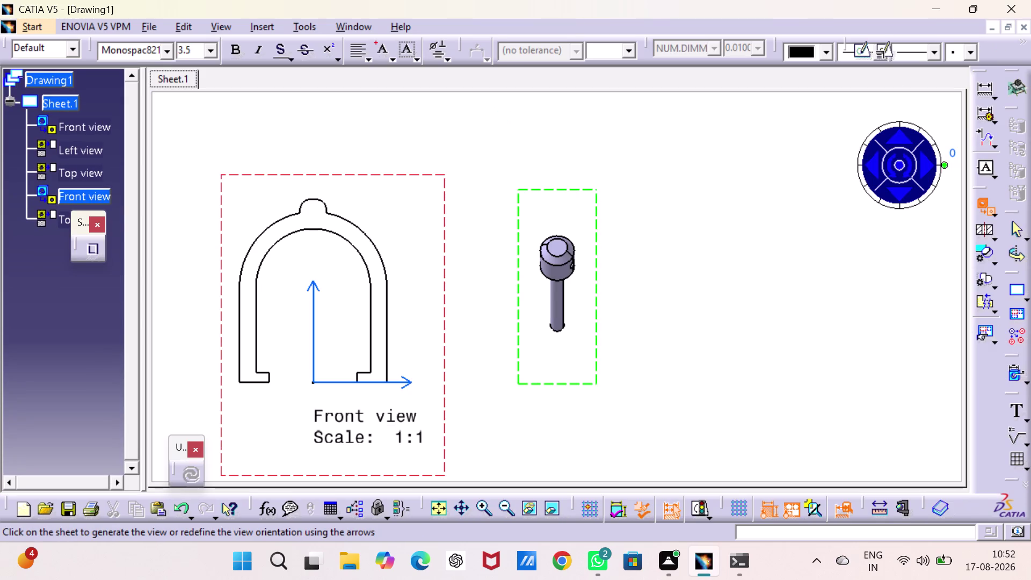
Place the pin's front view and project its bottom view just above it.
click(563, 361)
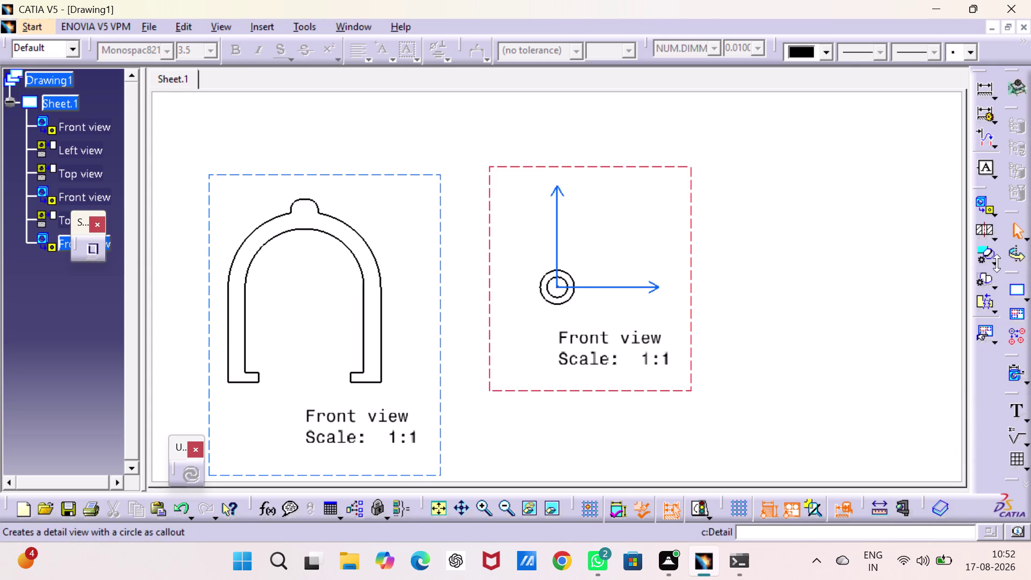
click(995, 212)
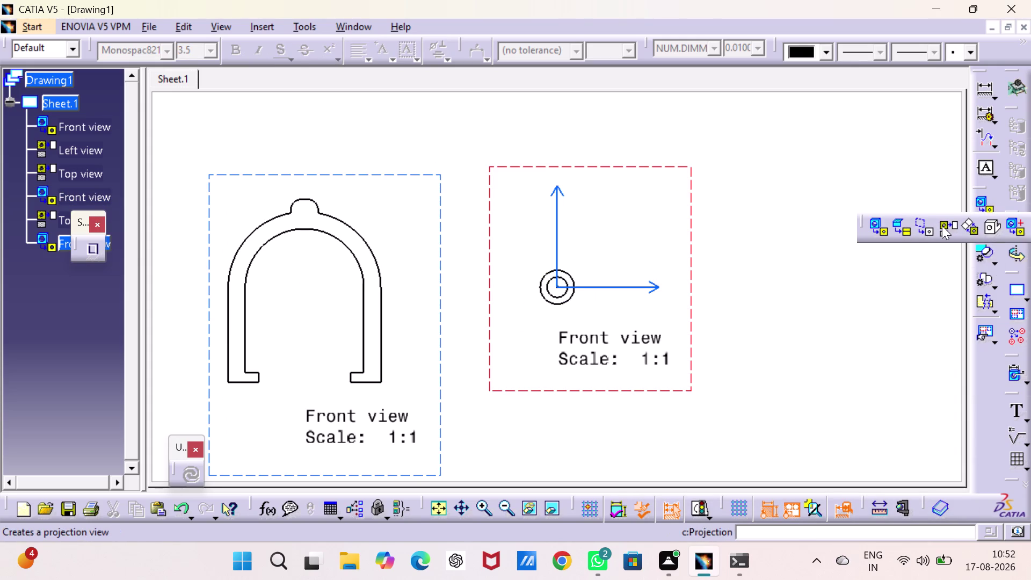
click(942, 226)
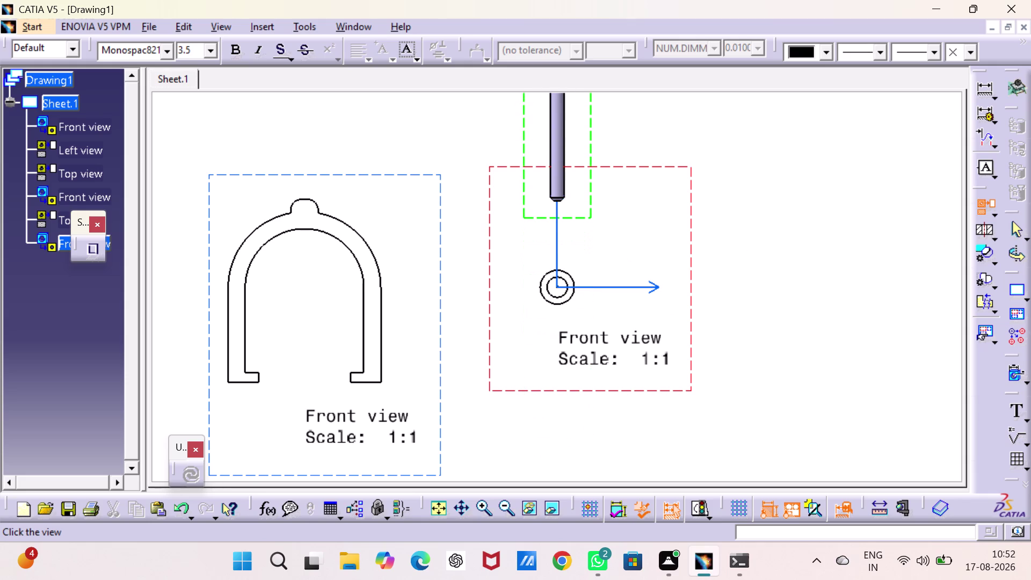
click(567, 123)
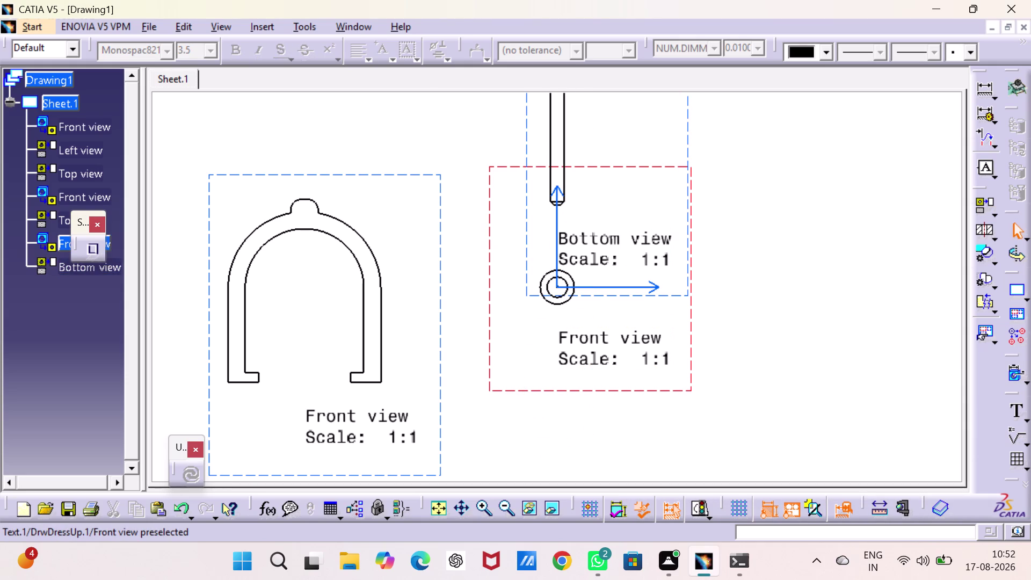
drag(593, 390, 587, 495)
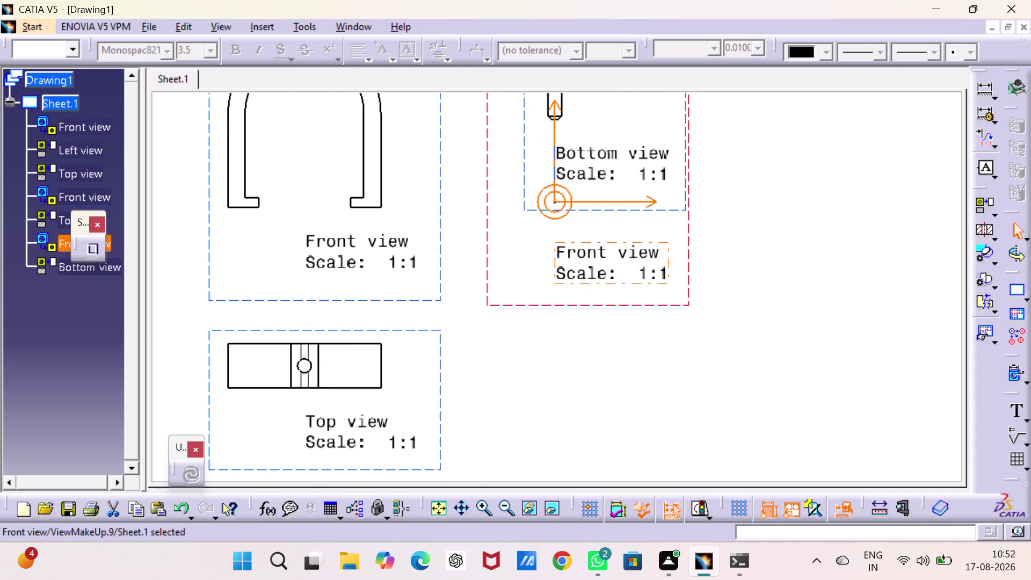
Fit the whole sheet in the window and undo an unwanted move of the pin front view.
click(433, 508)
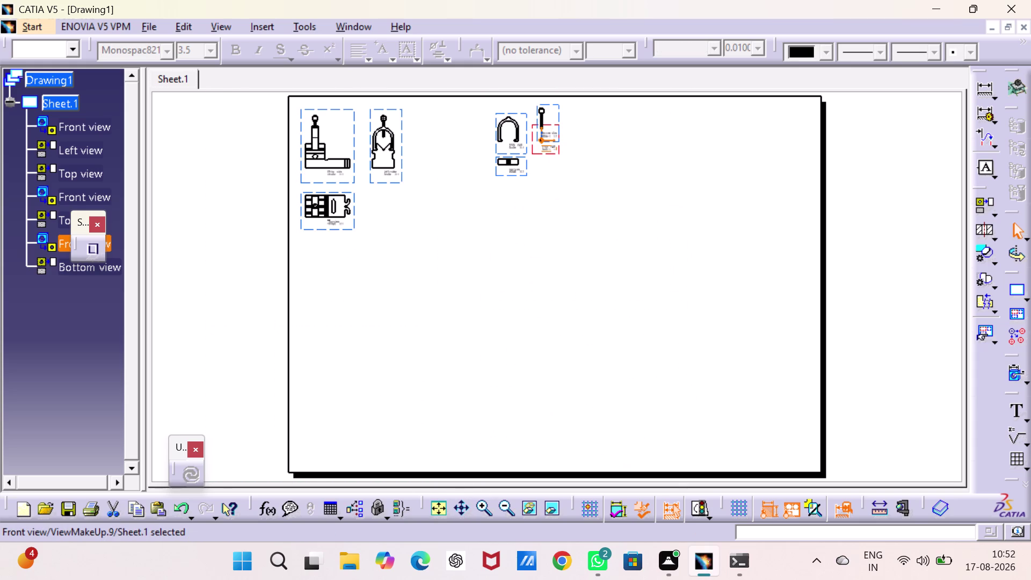
drag(553, 152, 539, 250)
click(606, 241)
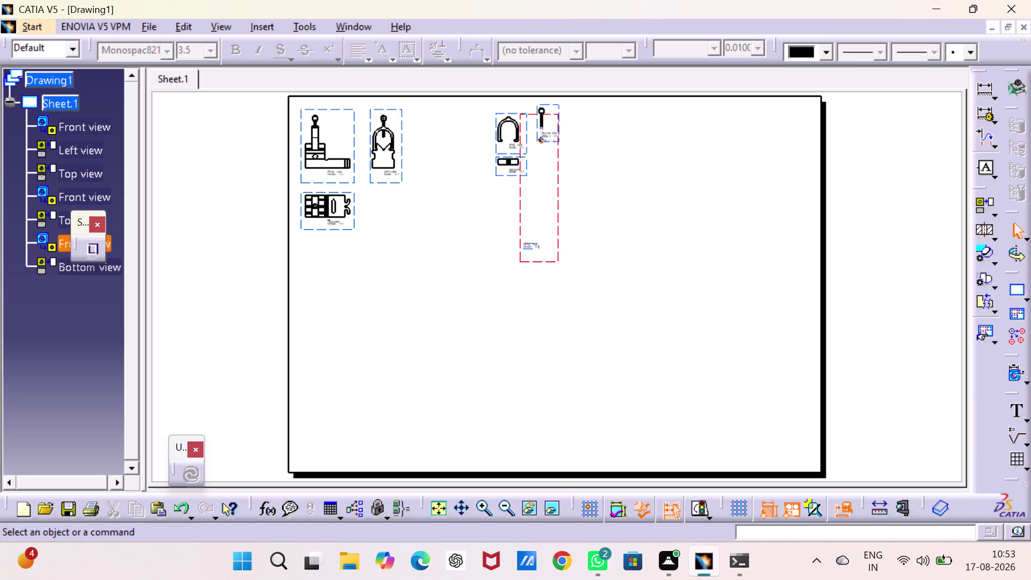
key(ctrl+z)
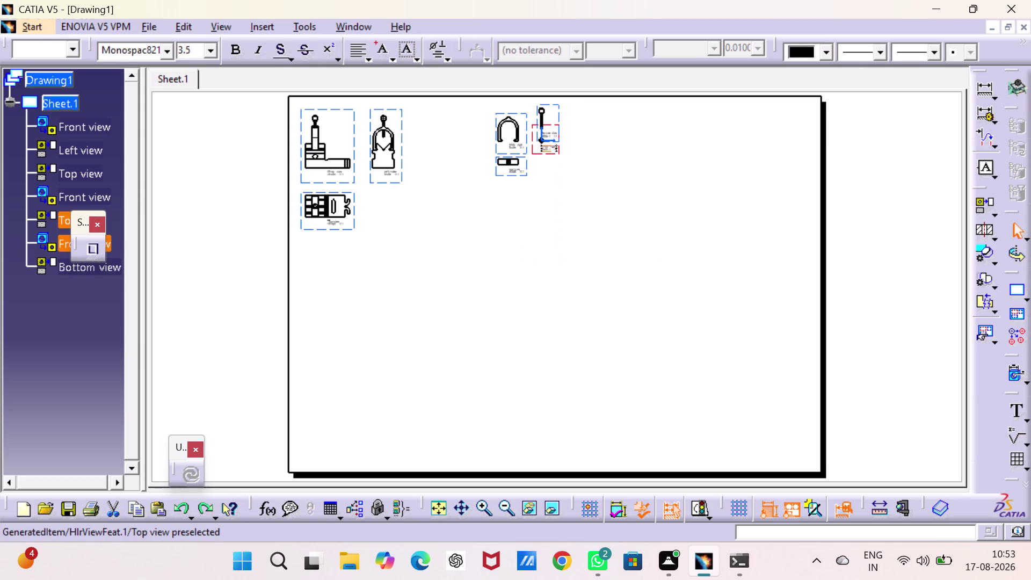
Shift the pin views lower and right, placing the bottom view up beside the clip views.
drag(531, 151, 533, 180)
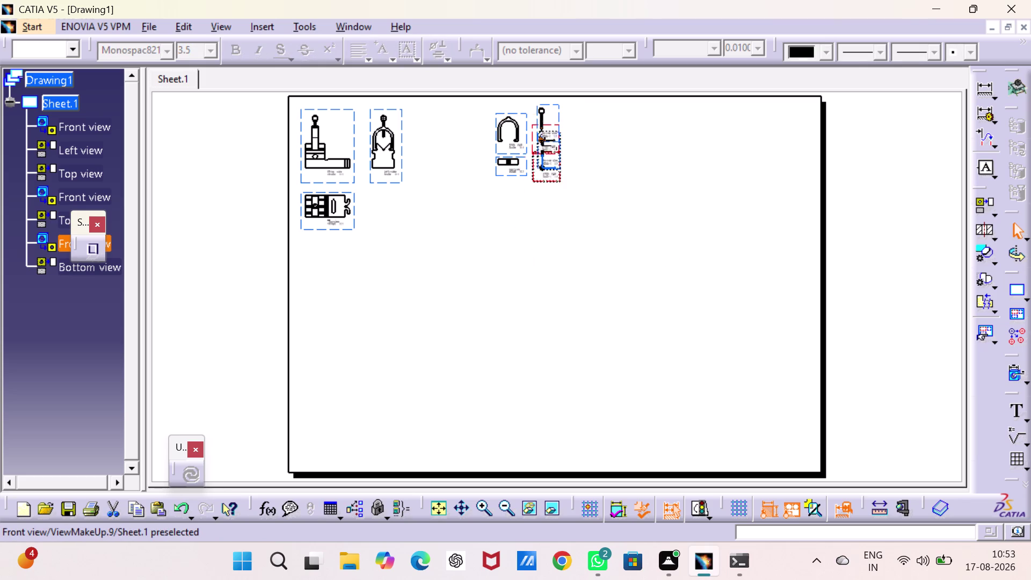
drag(532, 180, 522, 253)
drag(542, 206, 551, 186)
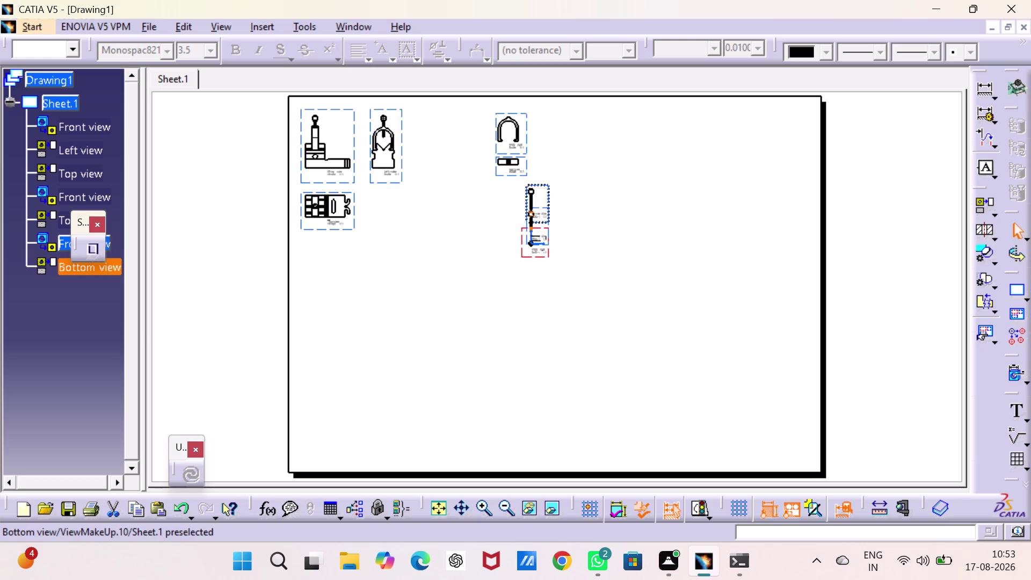
drag(551, 185, 572, 130)
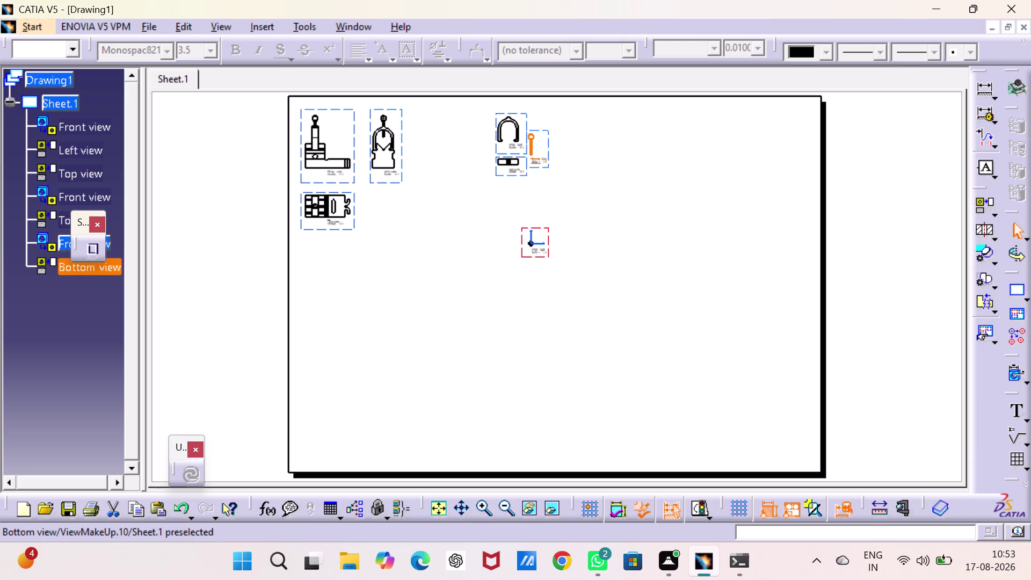
drag(549, 232, 583, 232)
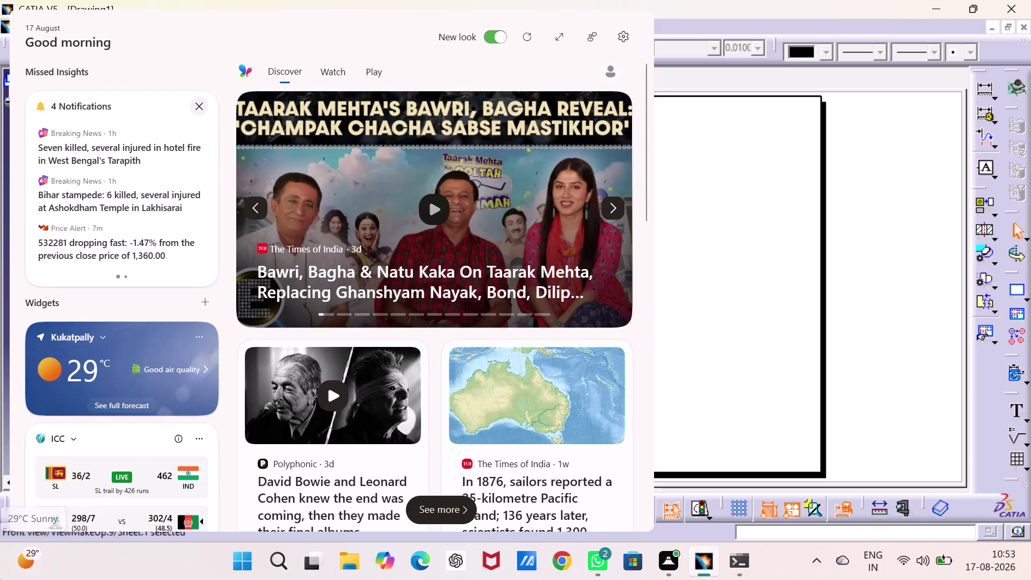
click(705, 204)
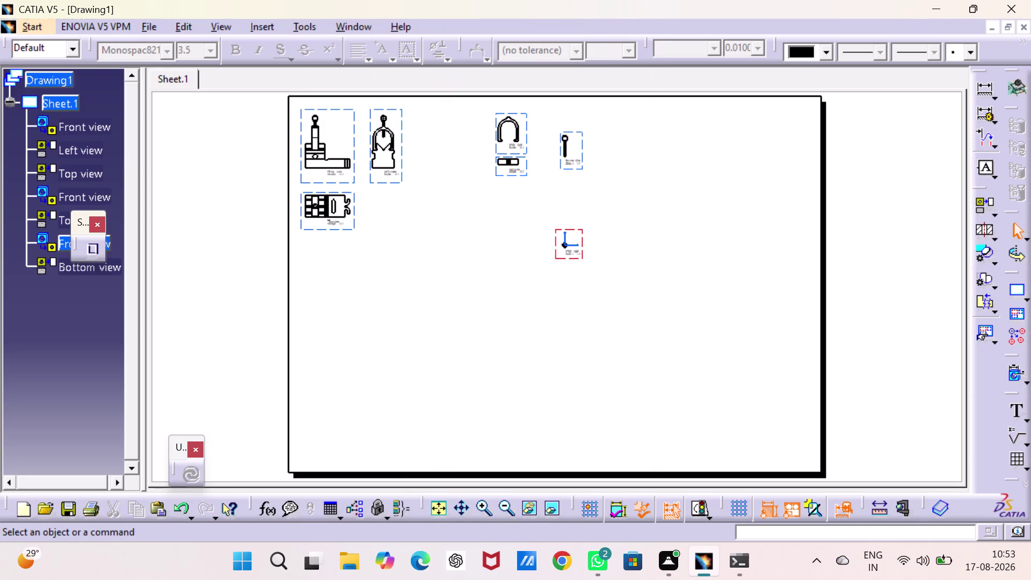
drag(578, 131, 576, 128)
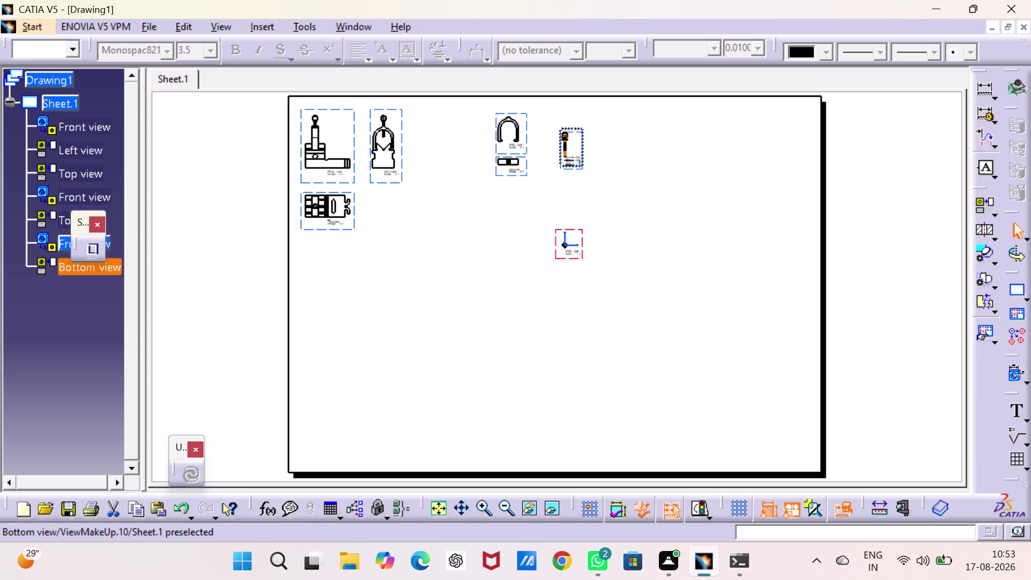
drag(576, 128, 575, 125)
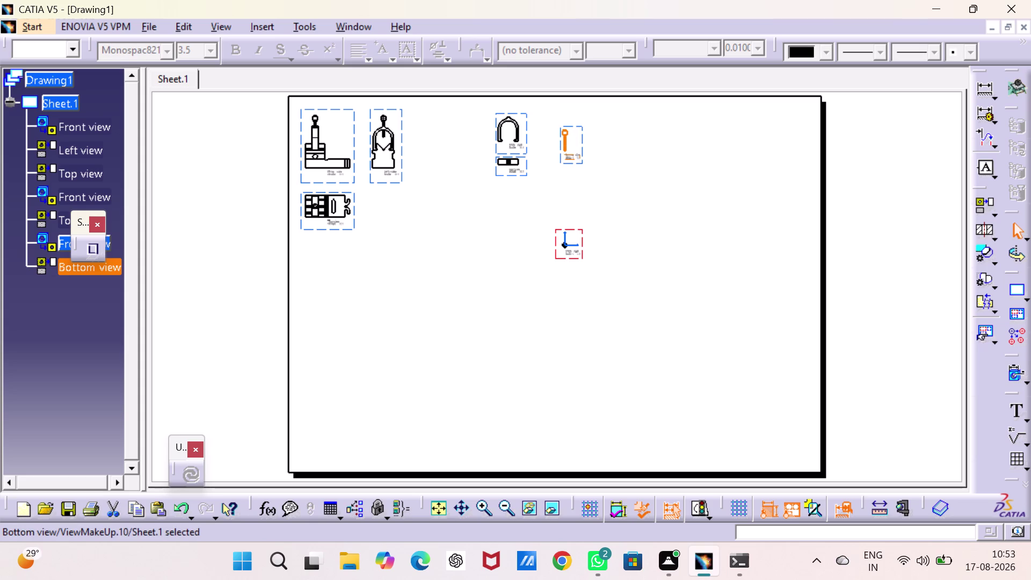